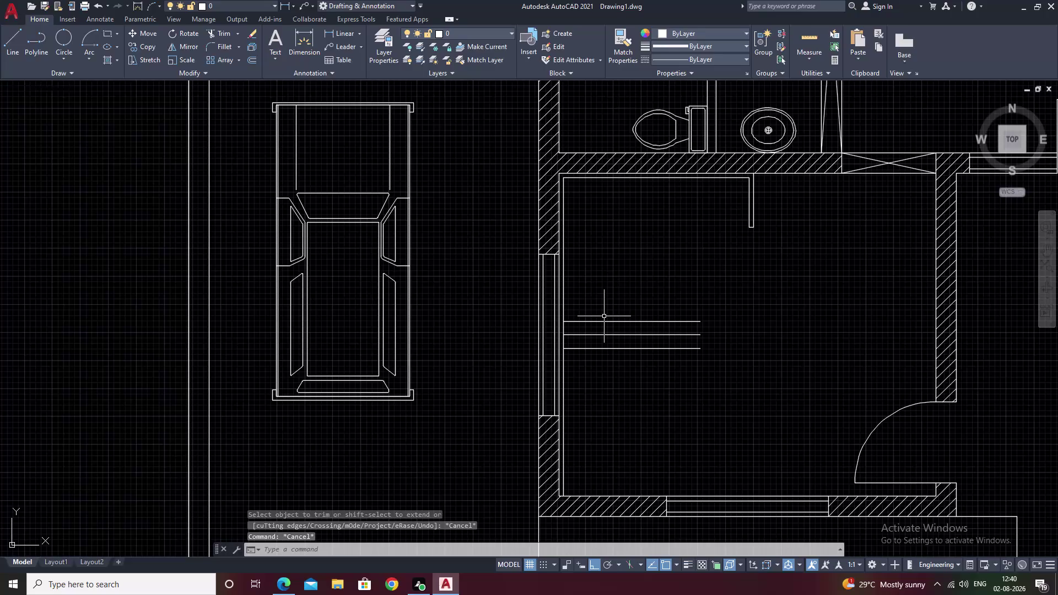
Fillet the top stub line to the wall line to form a clean corner.
key(Escape)
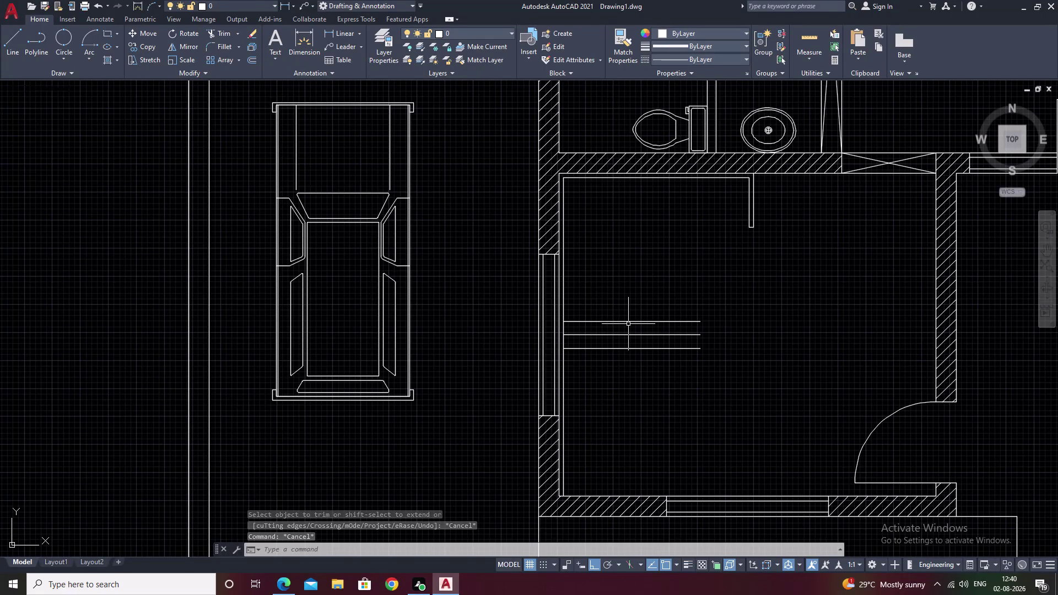
text(f)
key(space)
scroll(up, 3)
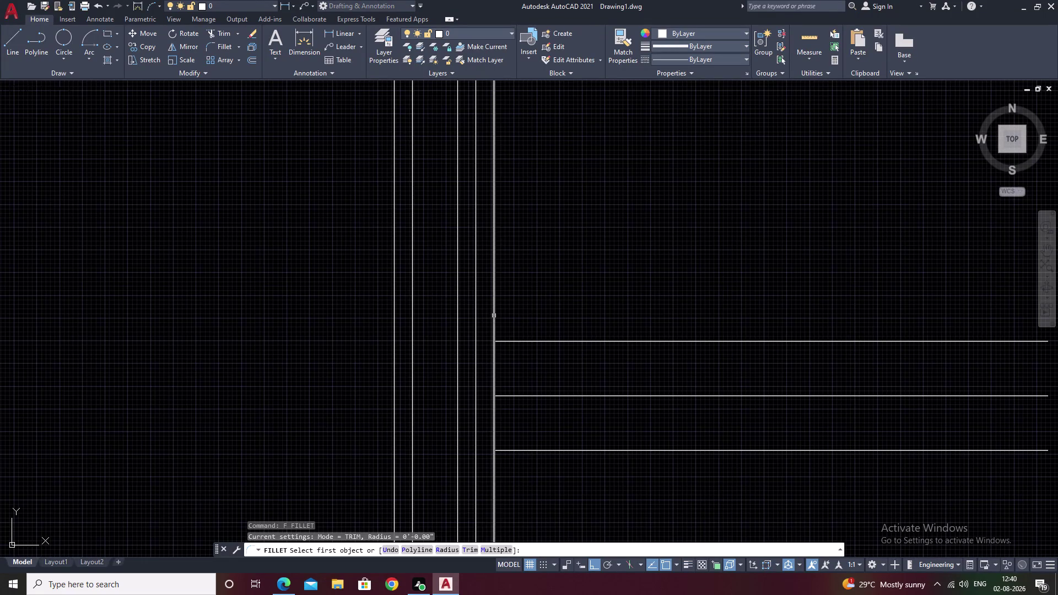
click(493, 315)
click(541, 341)
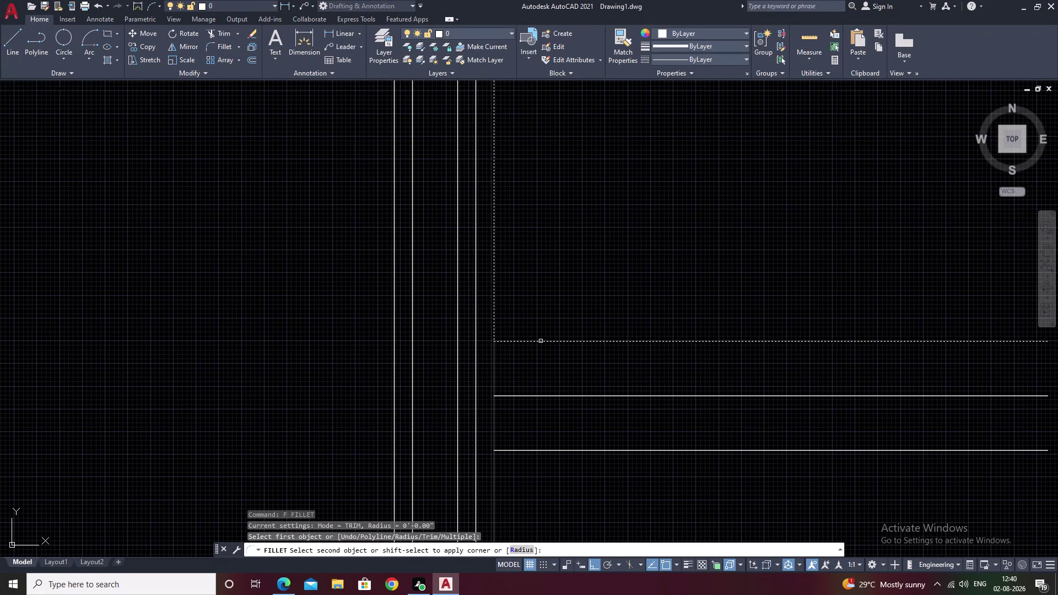
middle_drag(575, 482, 579, 343)
key(Escape)
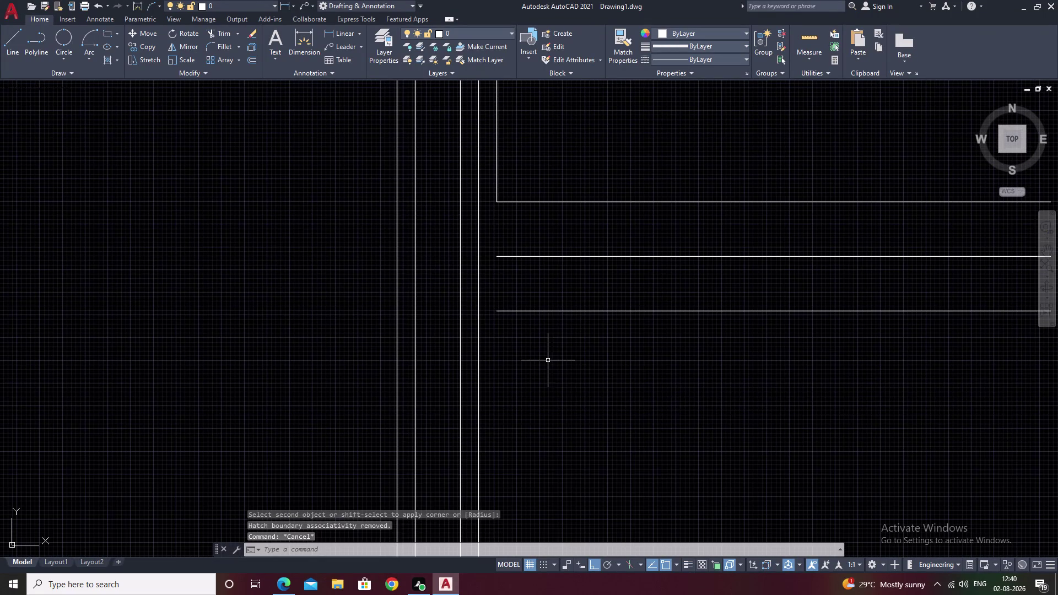
scroll(down, 3)
middle_drag(586, 401, 557, 289)
Attempt an offset with distance 2, then cancel it.
text(o)
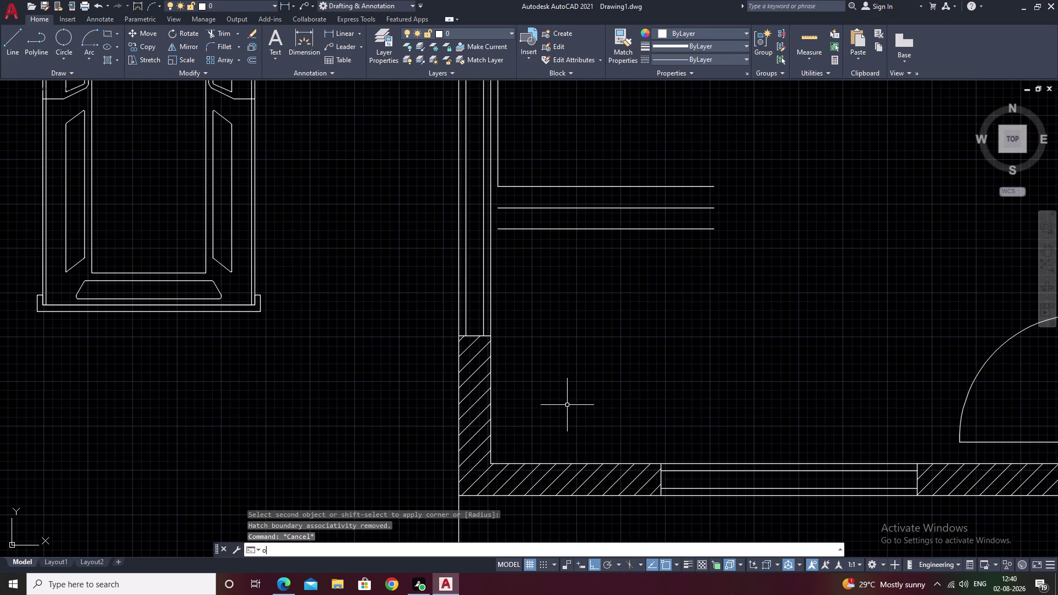
key(space)
text(2)
key(space)
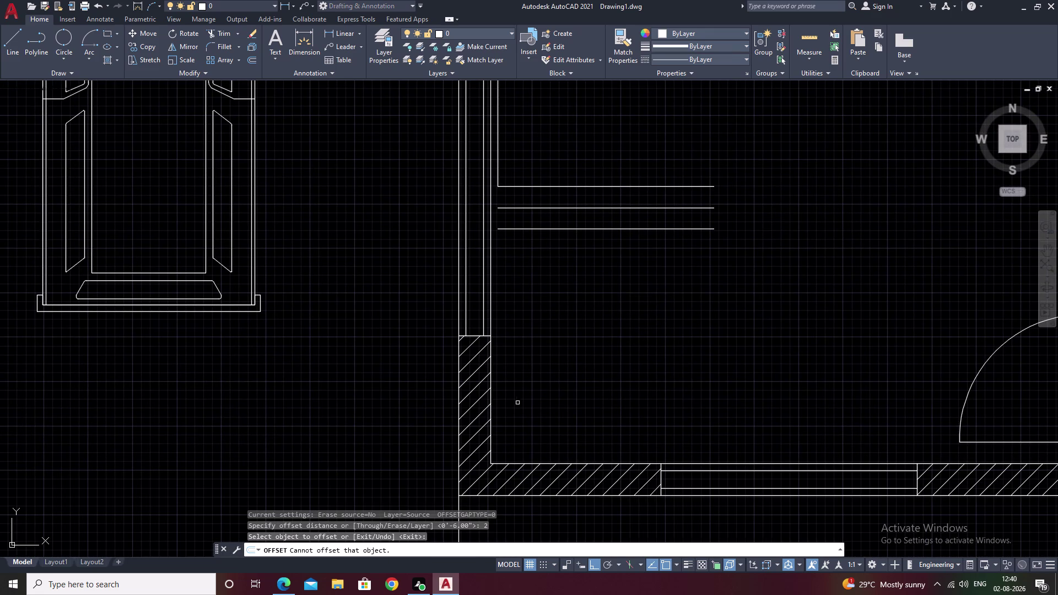
key(Escape)
Draw a line ending at the room corner.
key(l)
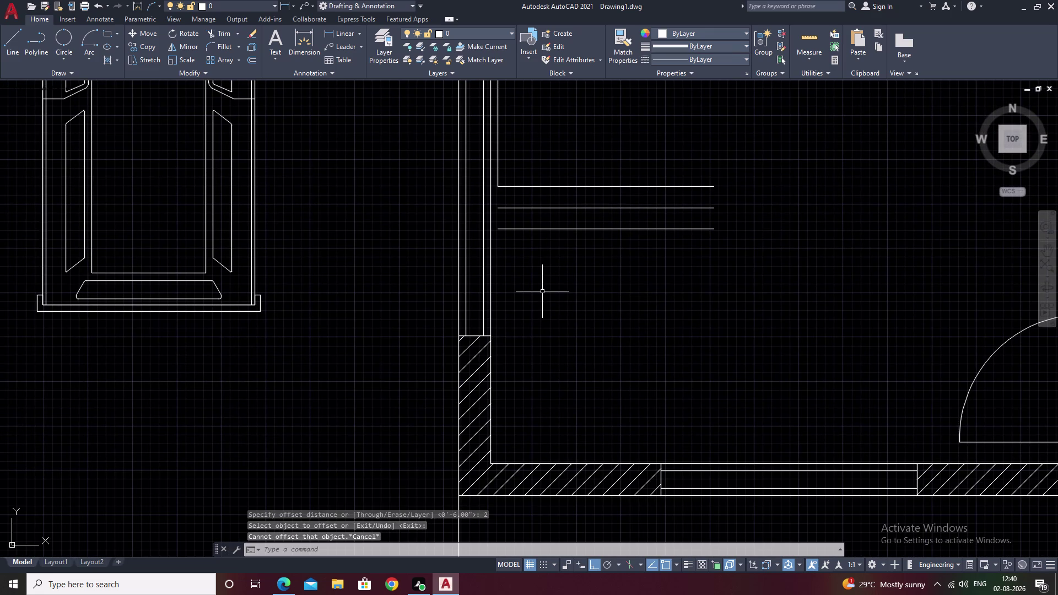
key(space)
click(500, 229)
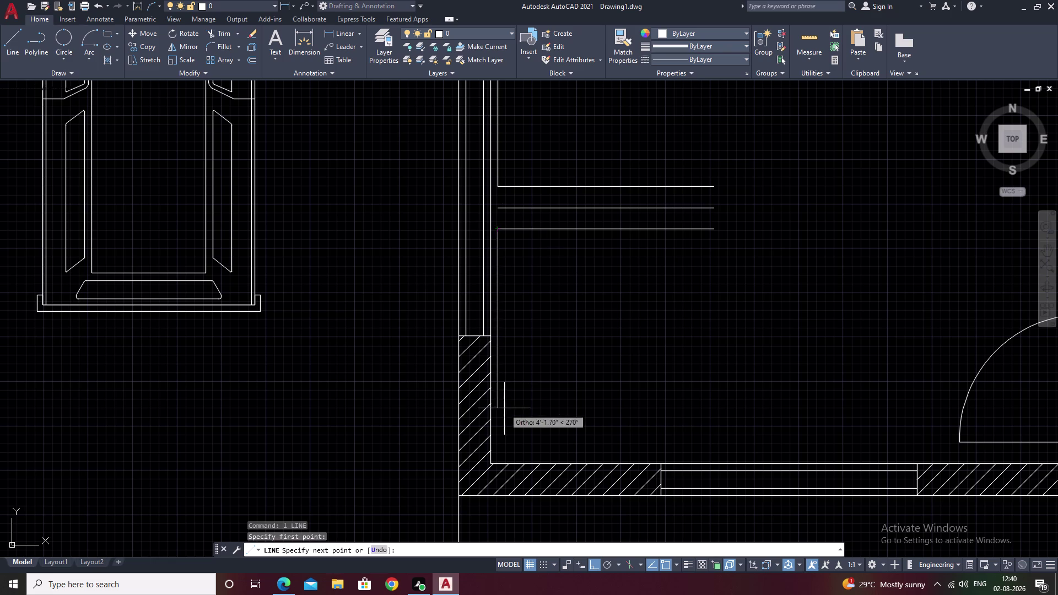
scroll(up, 3)
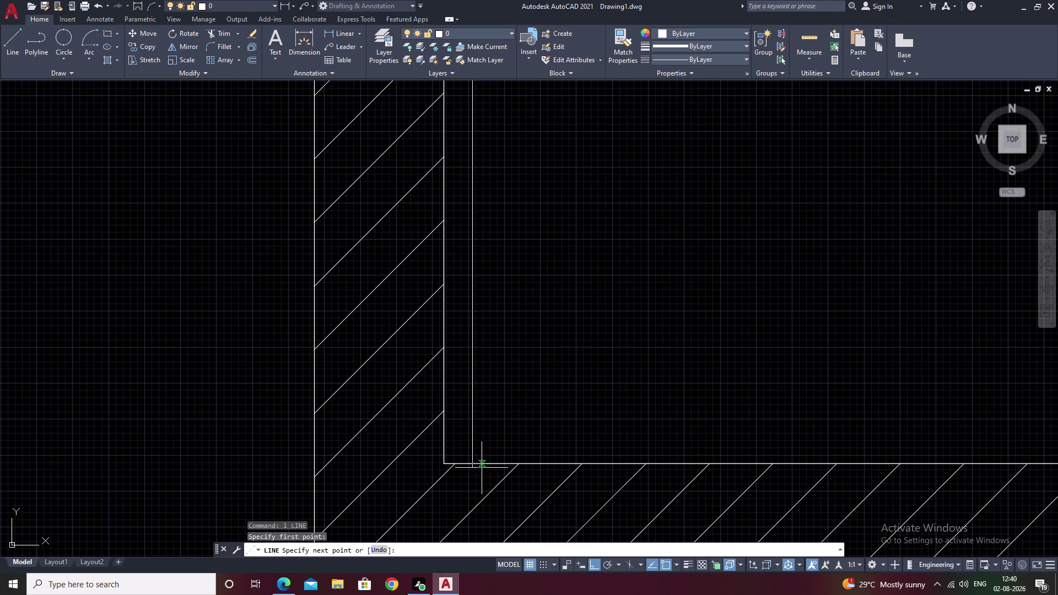
click(472, 464)
key(Escape)
scroll(down, 3)
scroll(down, 3)
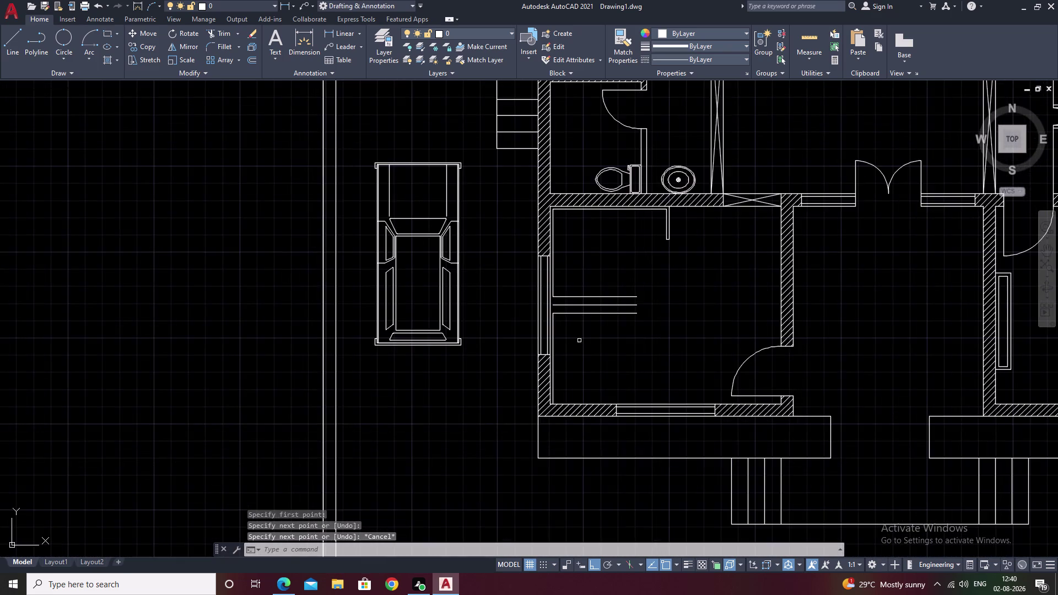
middle_drag(582, 335, 547, 403)
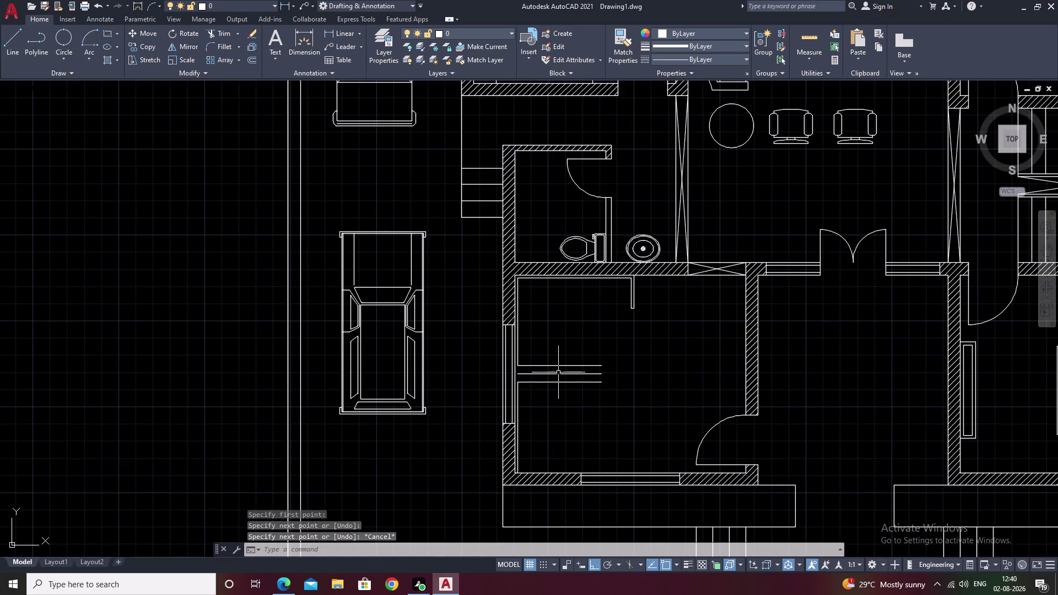
Erase the middle of the three stub lines.
click(559, 373)
scroll(up, 3)
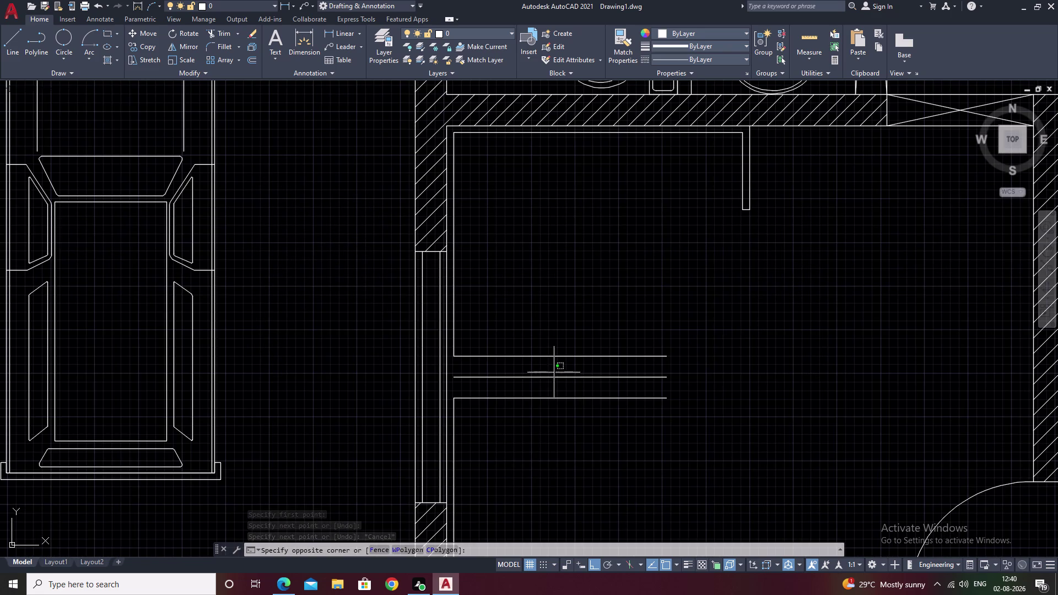
click(553, 378)
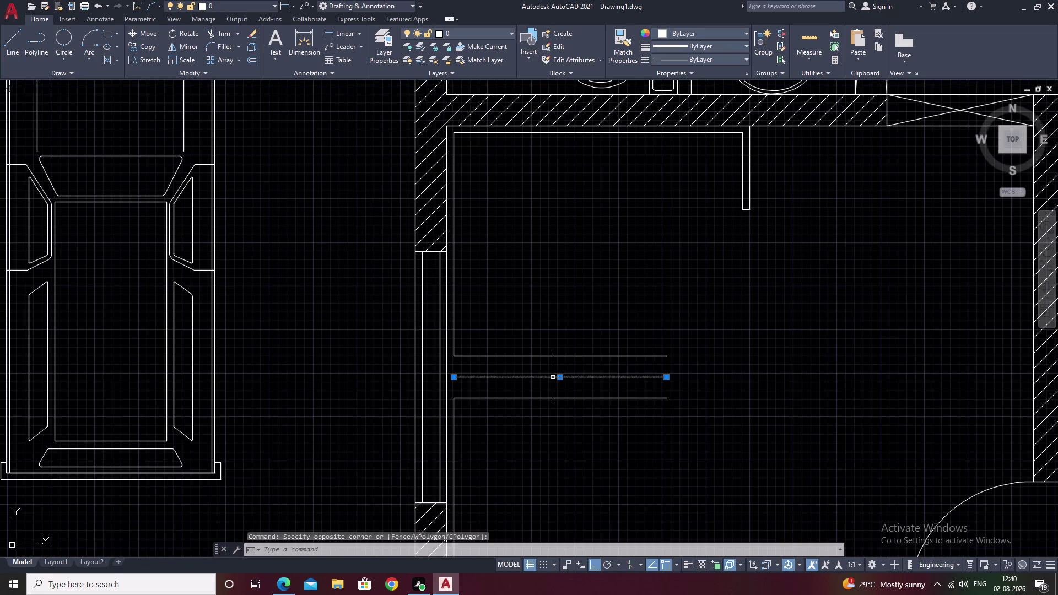
text(e)
key(space)
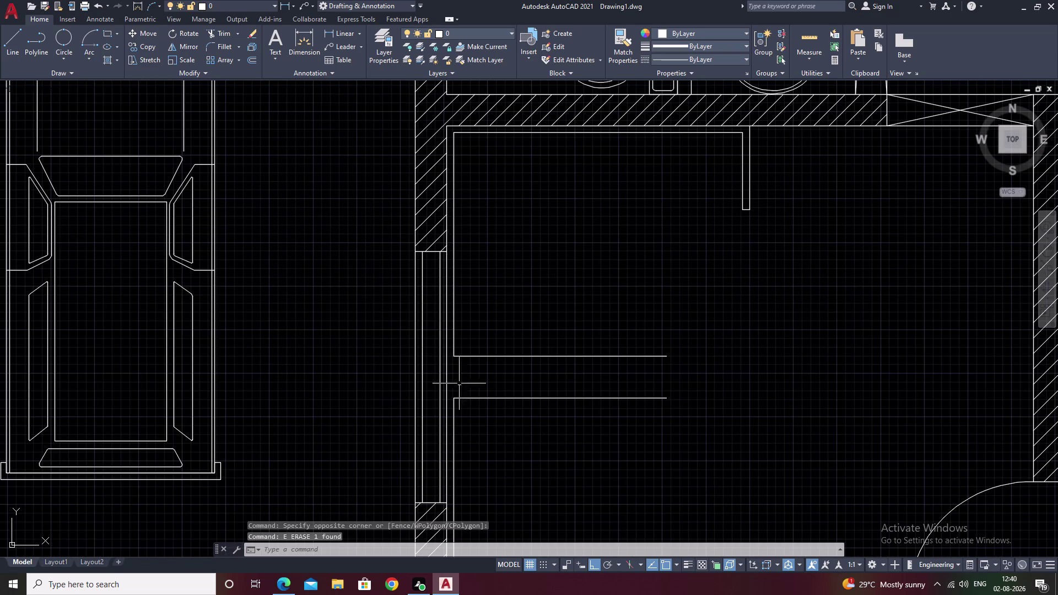
Draw a line across the wall between the two stub lines.
text(l)
key(space)
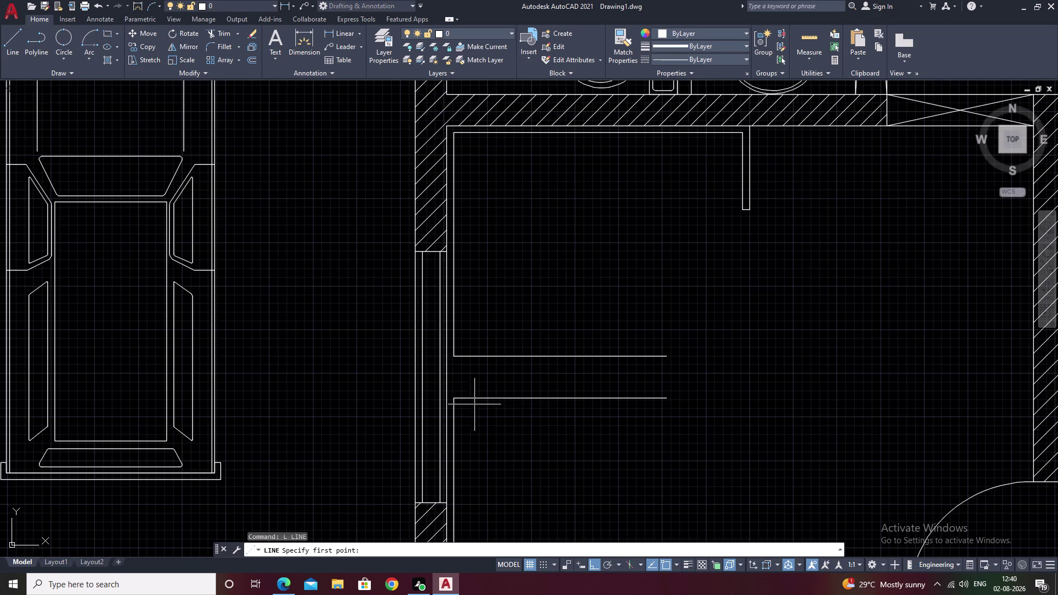
click(455, 398)
click(455, 359)
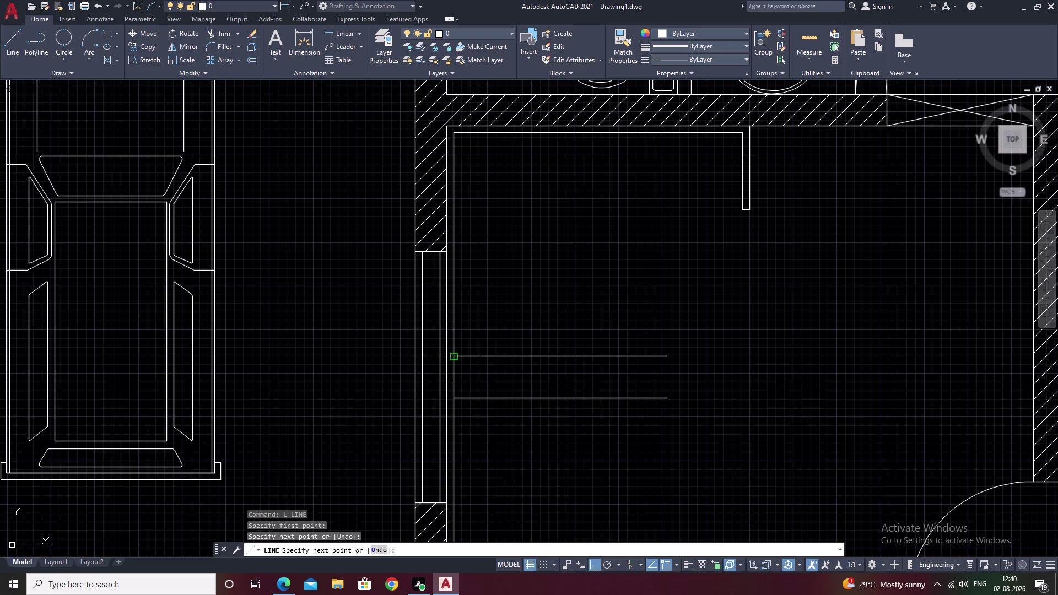
key(Escape)
Offset the new wall line 2' into the room.
text(o)
key(space)
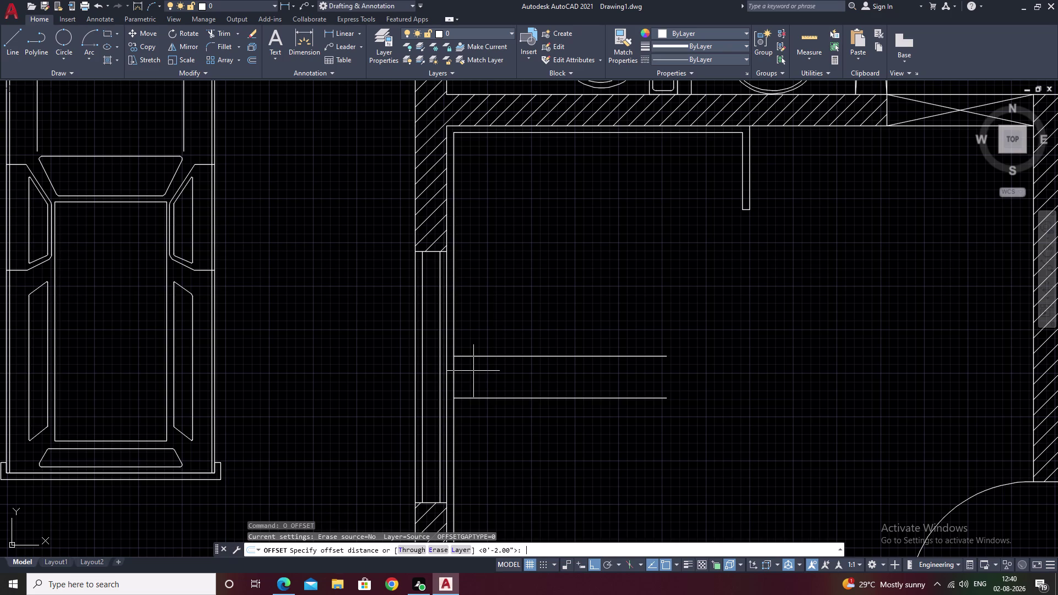
key(2)
text(')
key(space)
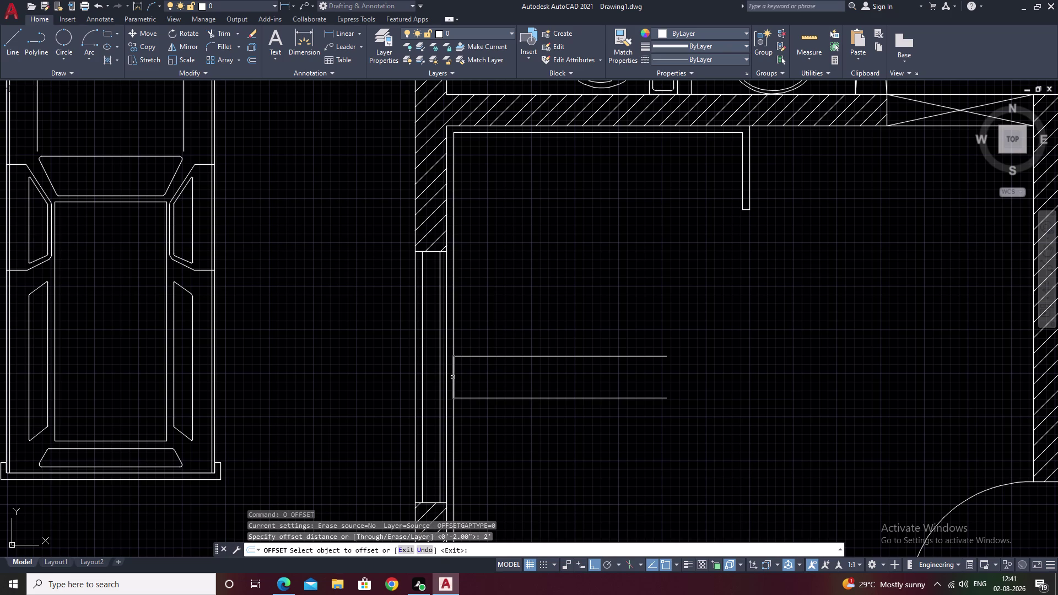
click(453, 378)
click(534, 375)
key(Escape)
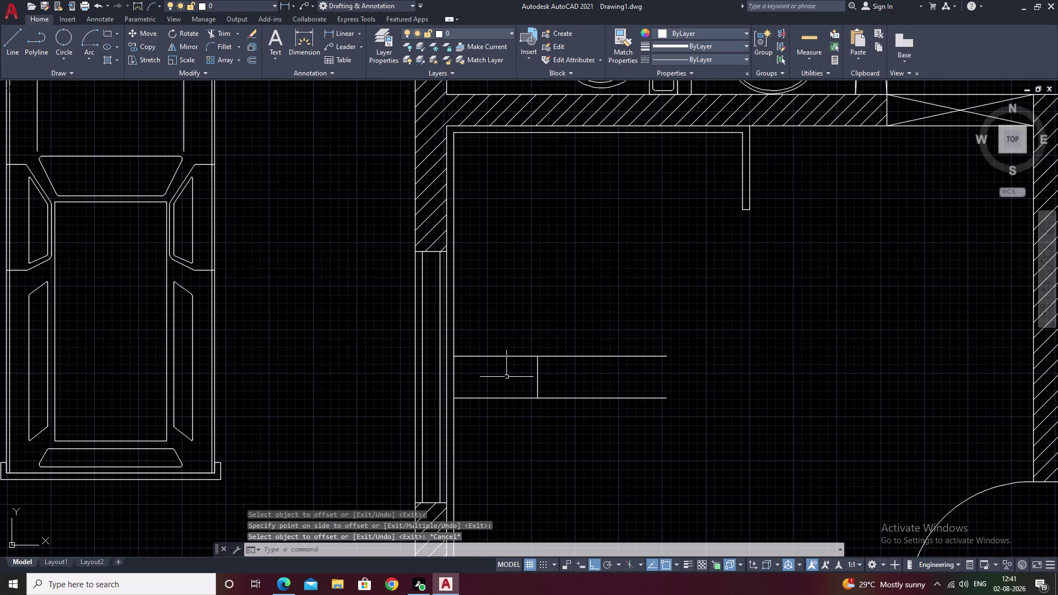
Trim the overhanging stub lines and the wall segment inside the stub.
text(tr)
key(space)
drag(572, 338, 537, 465)
key(Escape)
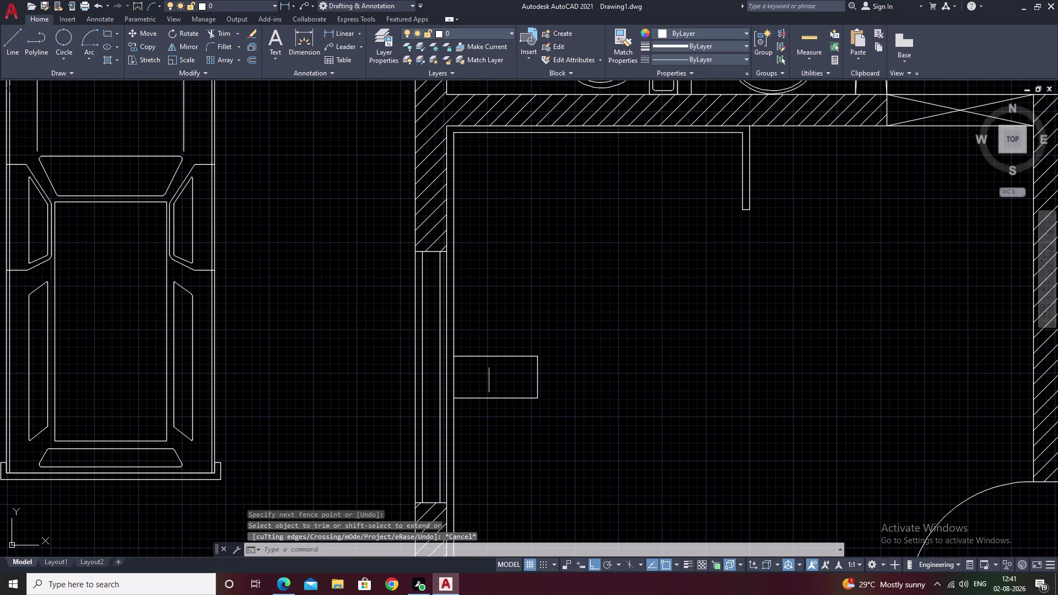
text(tr)
key(space)
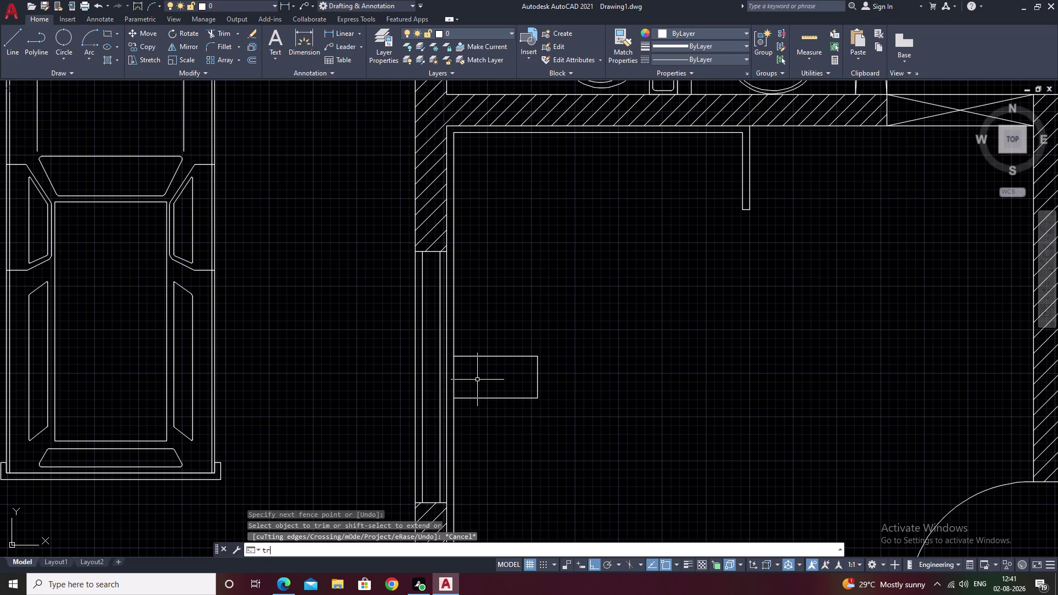
click(455, 376)
key(Escape)
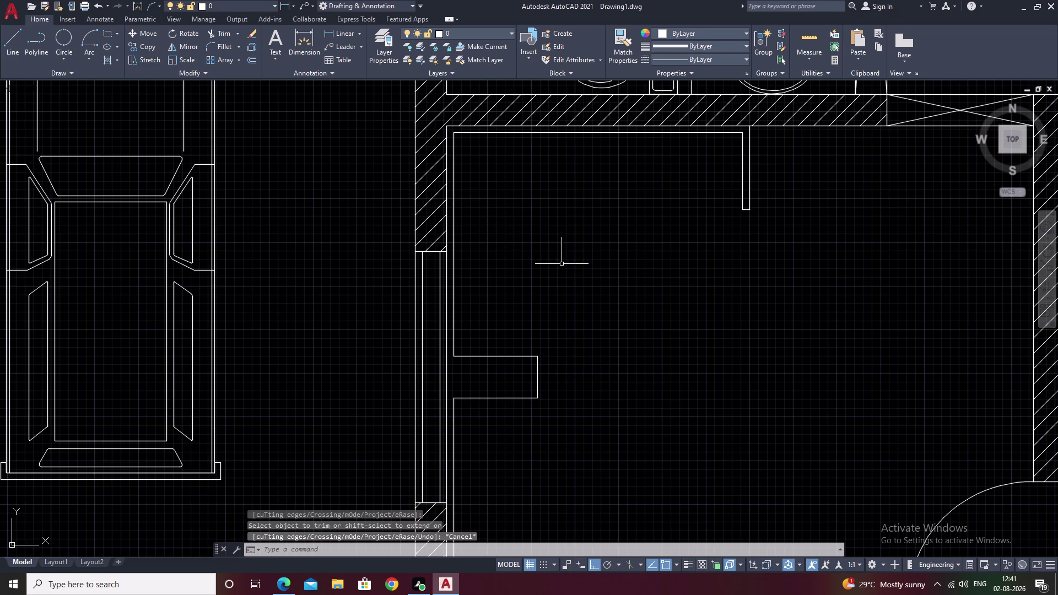
scroll(down, 3)
Offset the room's lower inner wall line by 2 toward the room.
middle_drag(605, 364, 581, 317)
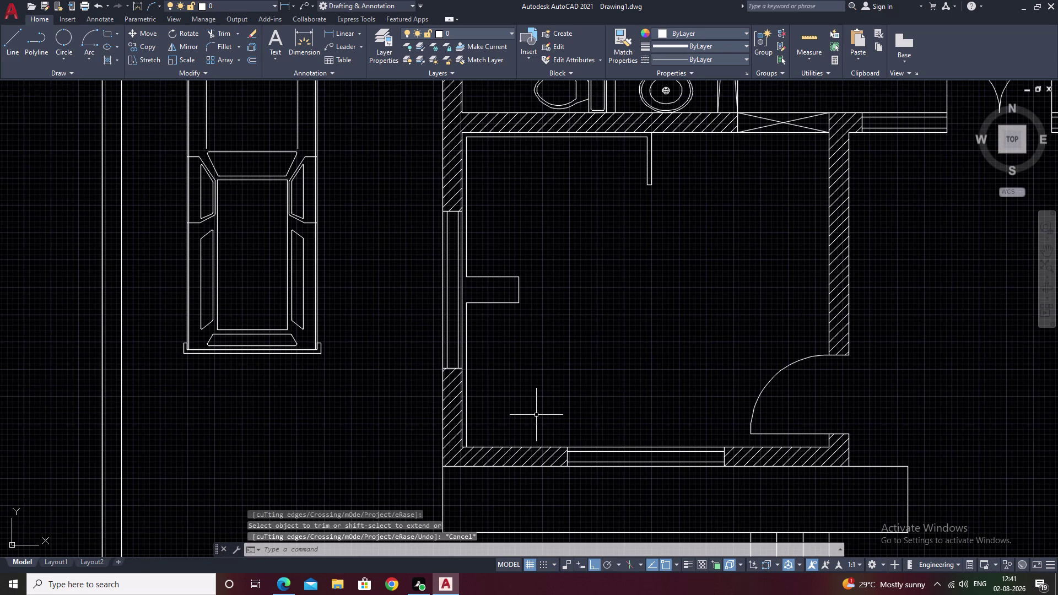
text(o)
key(space)
text(2)
key(space)
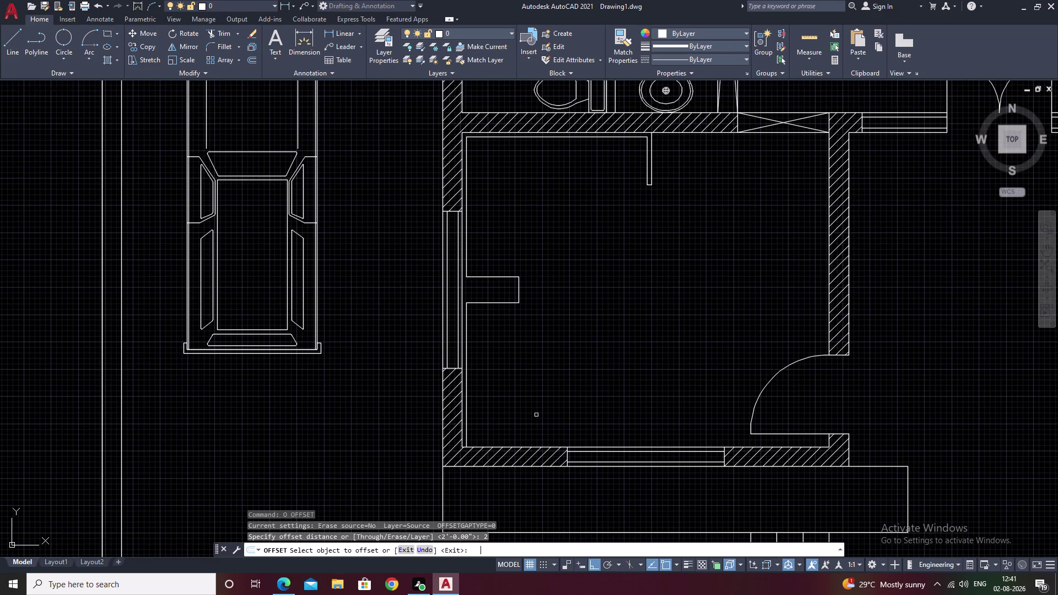
scroll(up, 3)
click(515, 448)
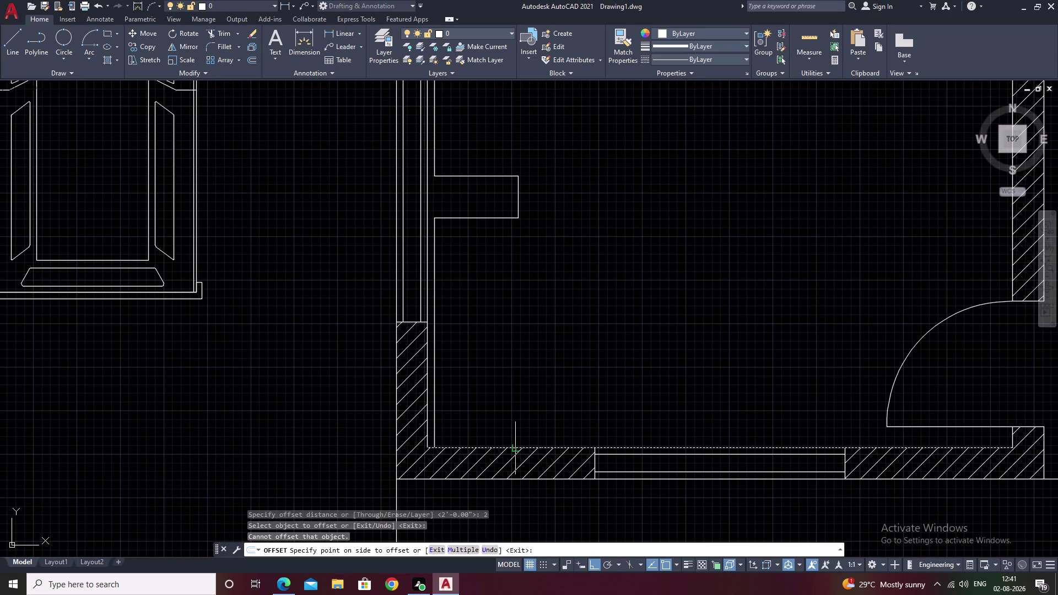
click(510, 425)
key(Escape)
Attempt a trim along the lower wall, then cancel it.
text(tr)
key(space)
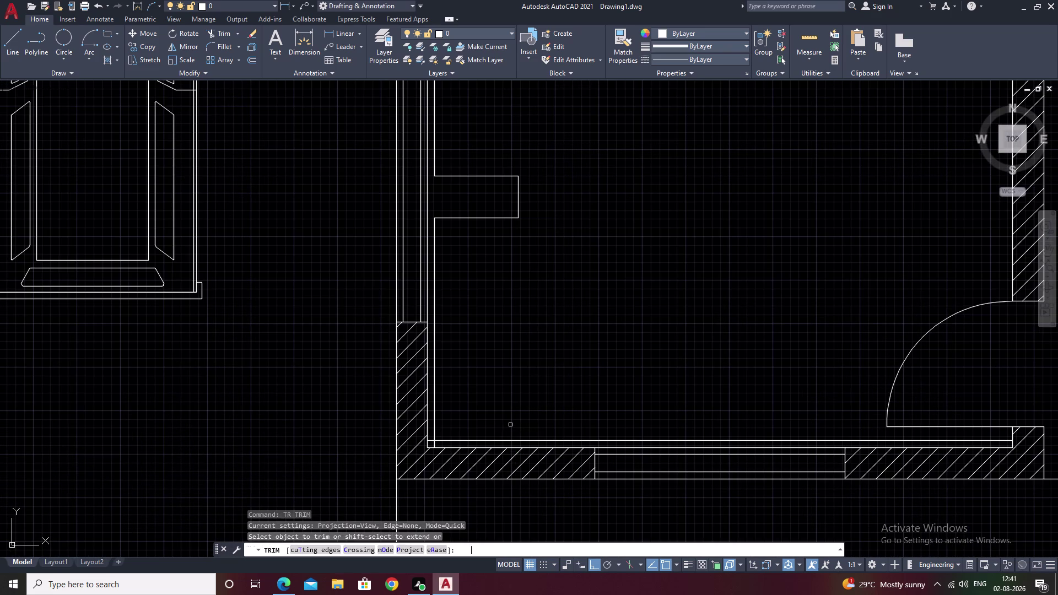
scroll(up, 3)
drag(229, 396, 307, 442)
scroll(down, 3)
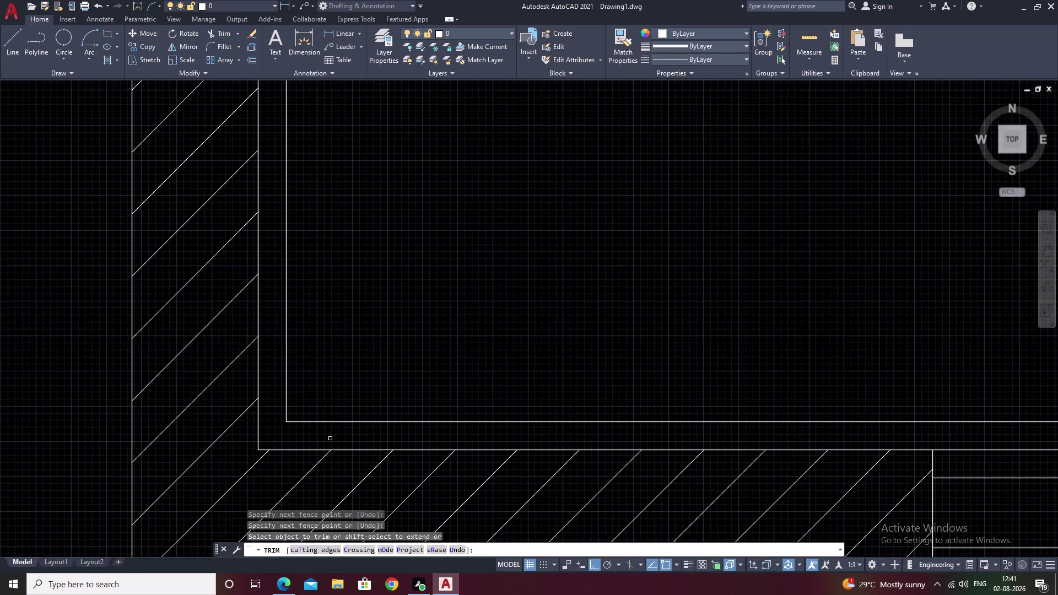
scroll(down, 3)
middle_drag(843, 428, 682, 406)
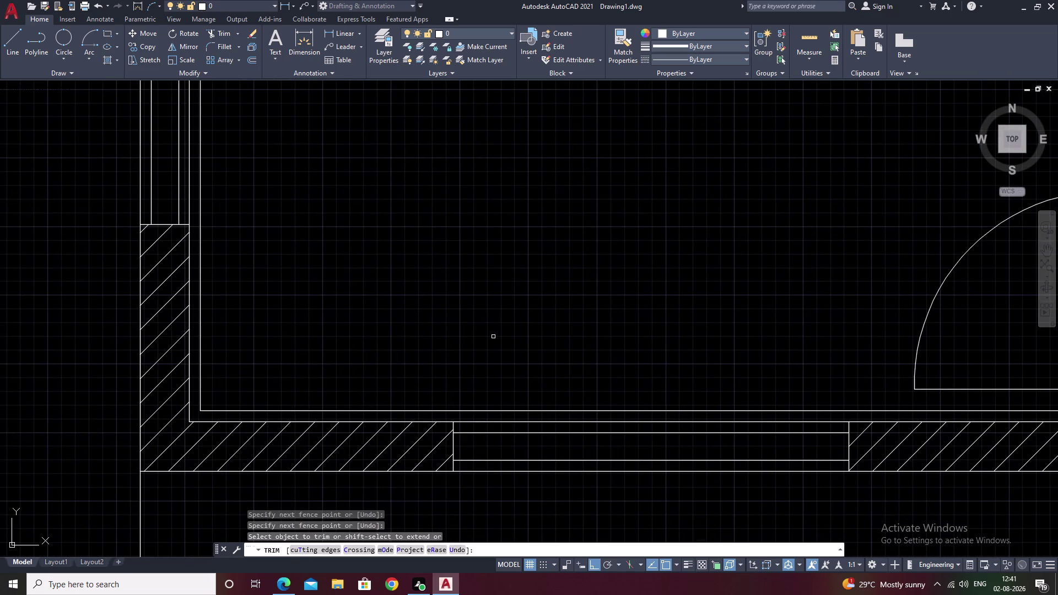
key(Escape)
key(l)
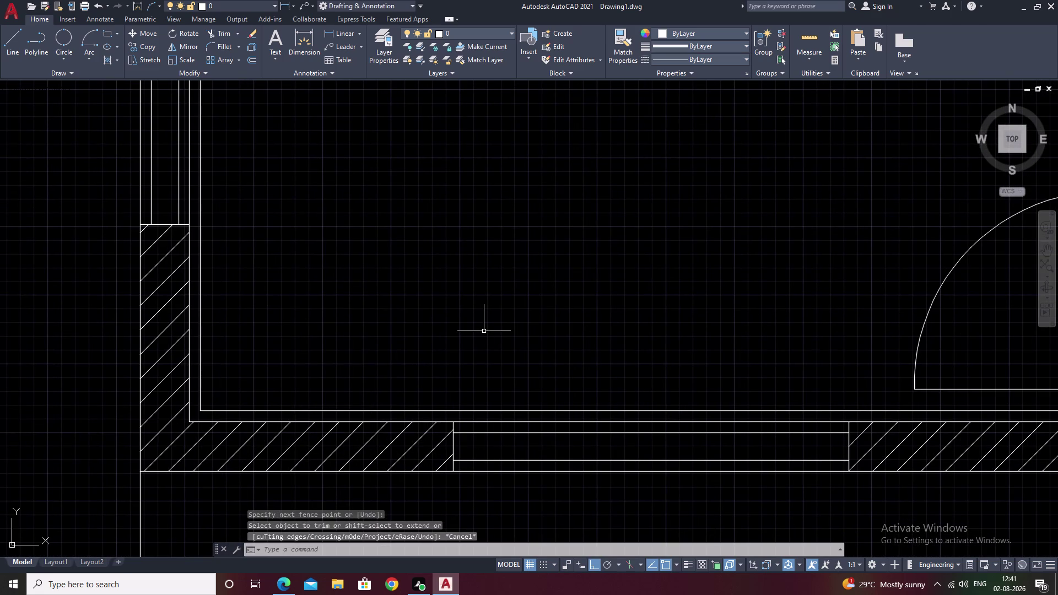
key(Escape)
scroll(down, 3)
middle_drag(489, 315, 464, 385)
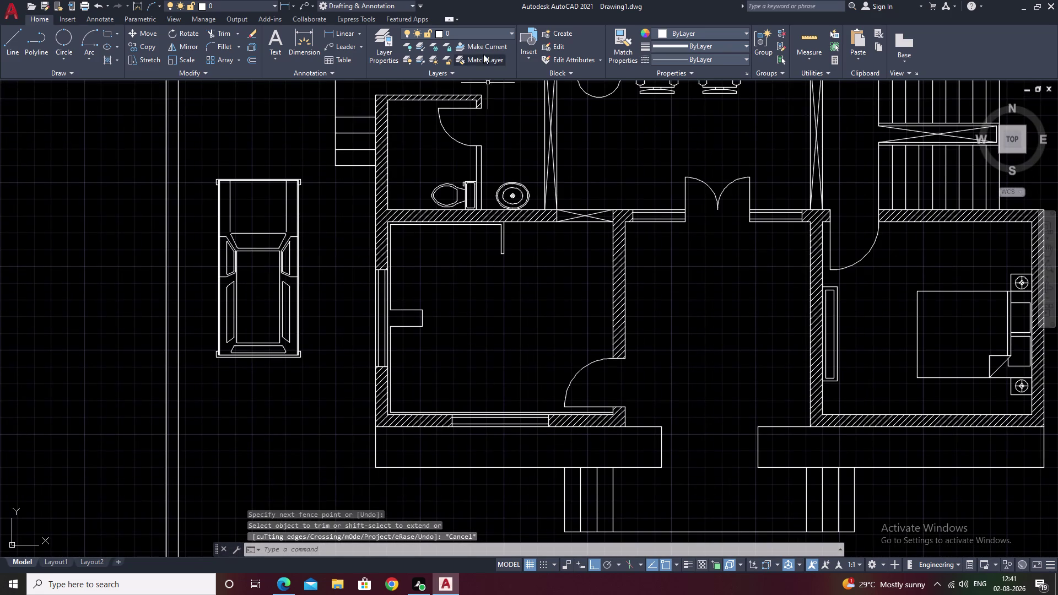
Begin a linear dimension, then cancel it unfinished.
click(329, 31)
scroll(up, 3)
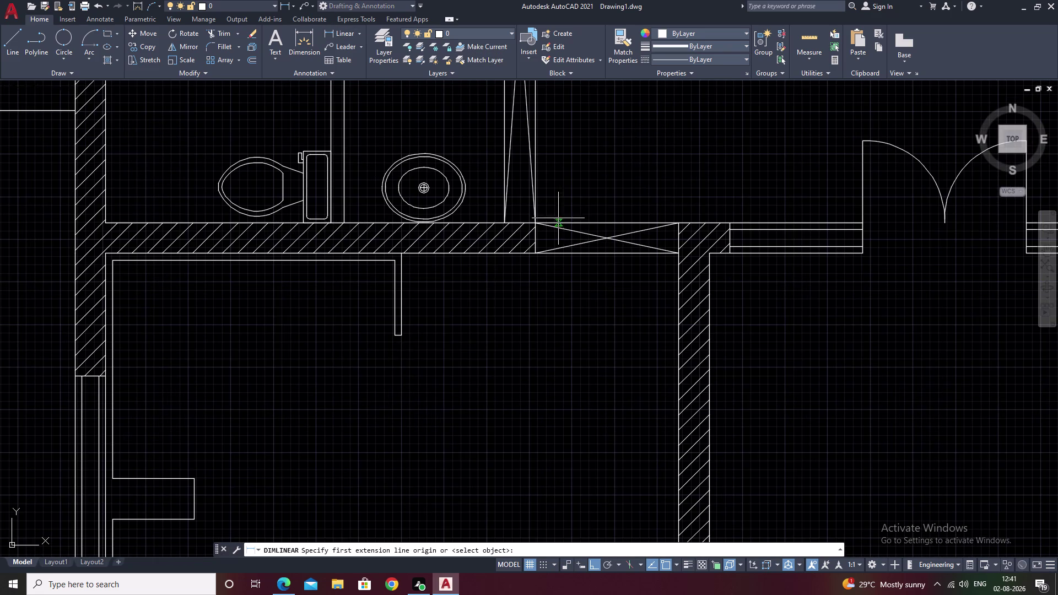
click(402, 338)
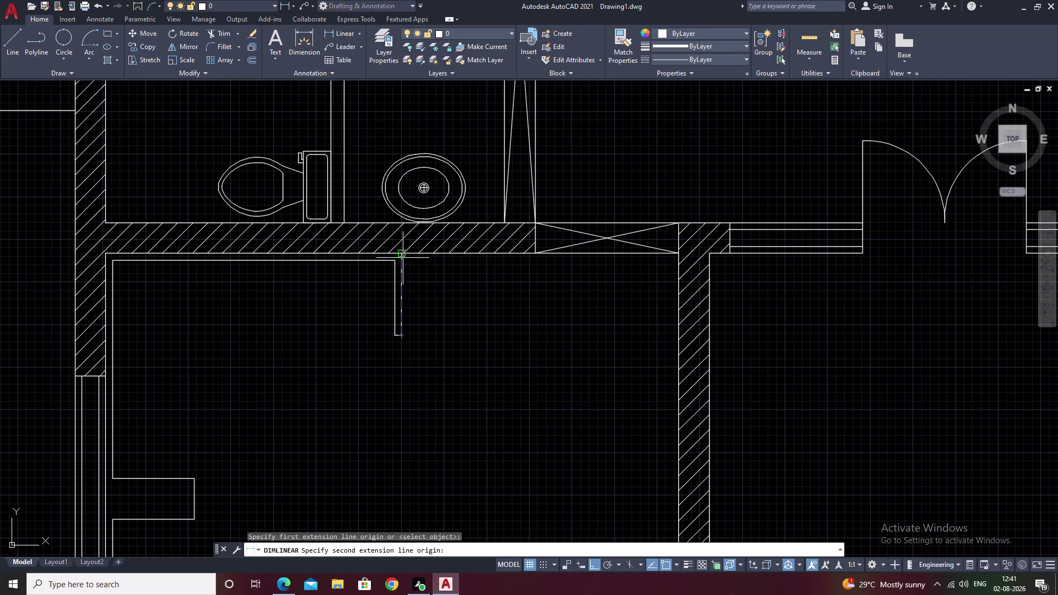
click(403, 258)
key(Escape)
scroll(down, 3)
middle_drag(458, 351, 467, 243)
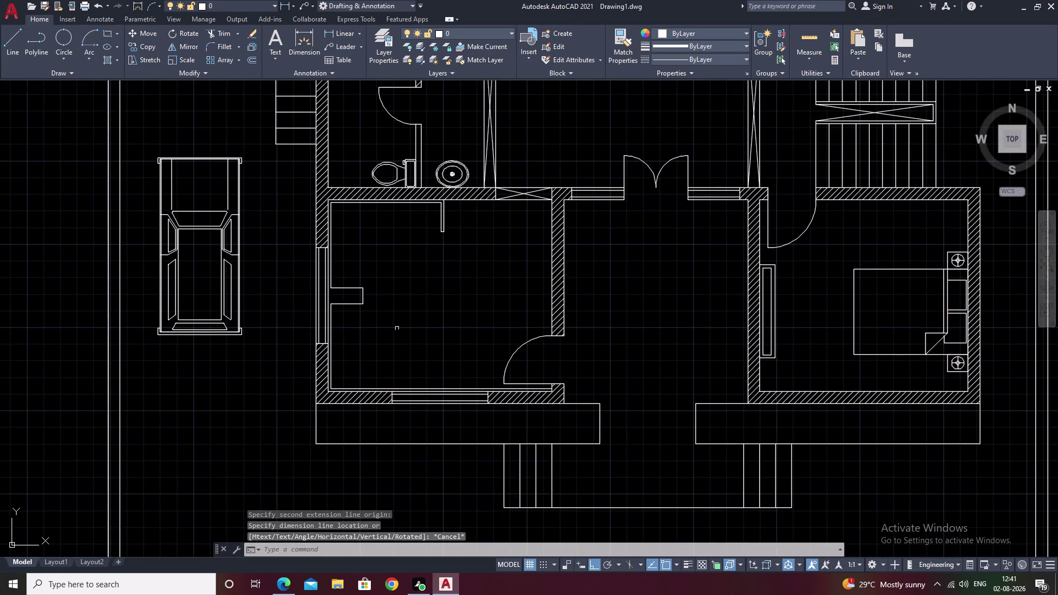
scroll(up, 3)
Try extending the window jamb line, then cancel.
text(e)
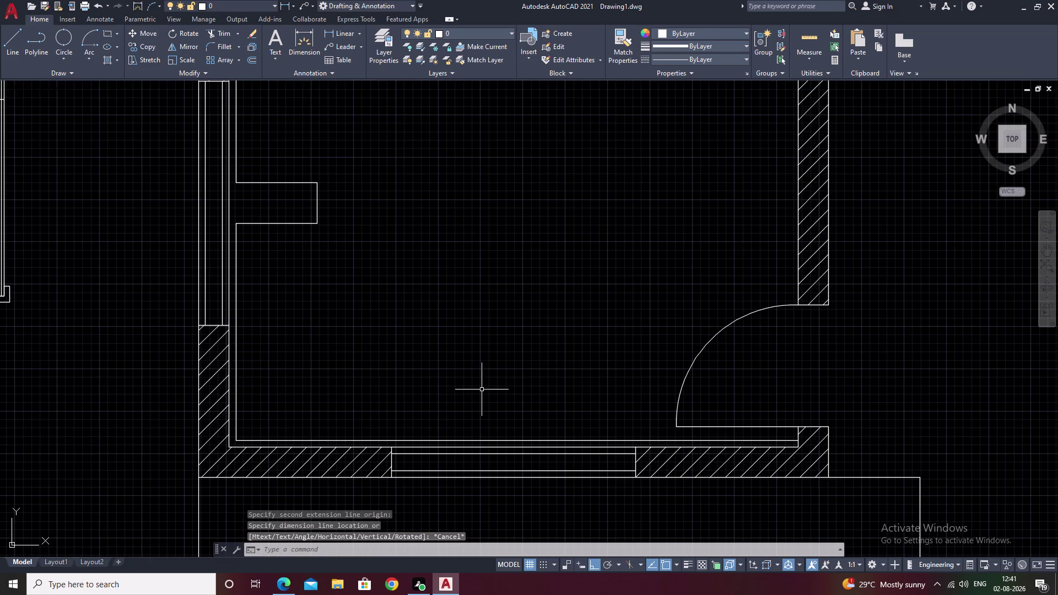
text(x)
key(space)
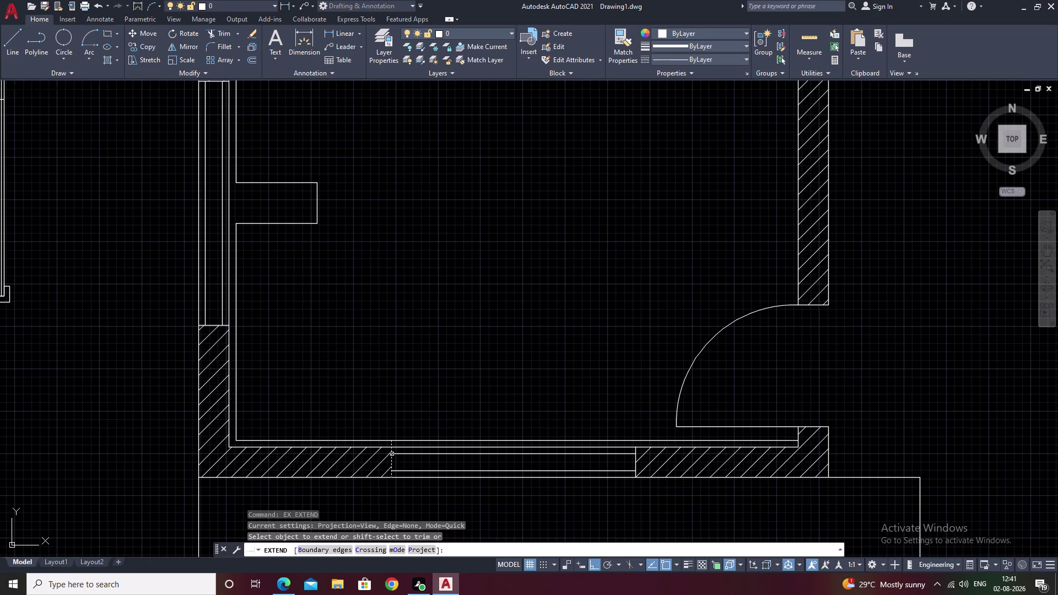
click(392, 455)
key(Escape)
Try trimming across the short wall-end line, then cancel trim and line.
text(t)
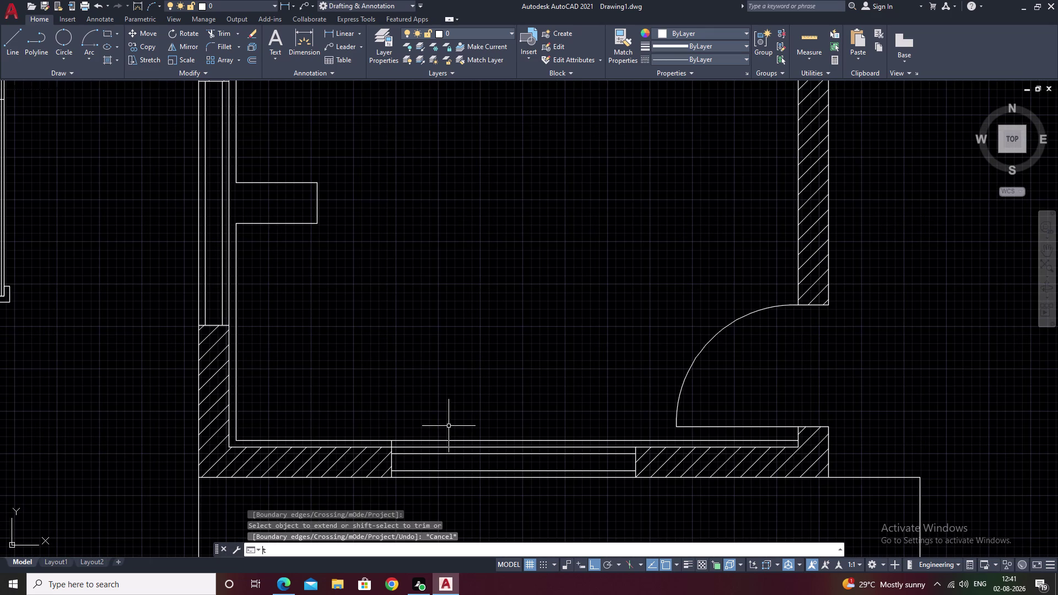
text(r)
key(space)
scroll(up, 3)
drag(443, 439, 437, 452)
click(430, 466)
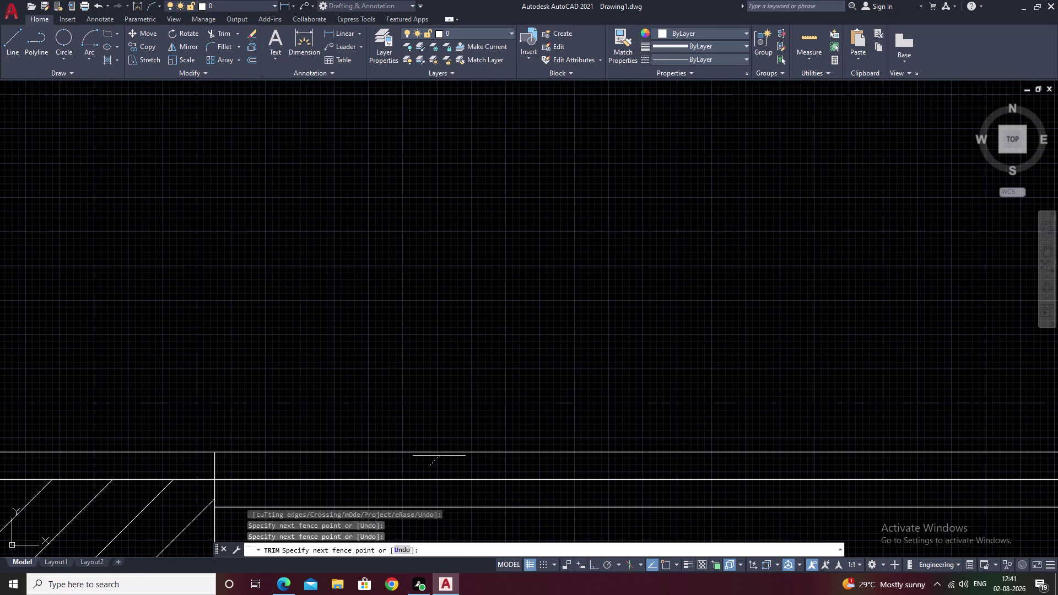
click(452, 432)
scroll(down, 3)
middle_drag(448, 429, 534, 357)
key(Escape)
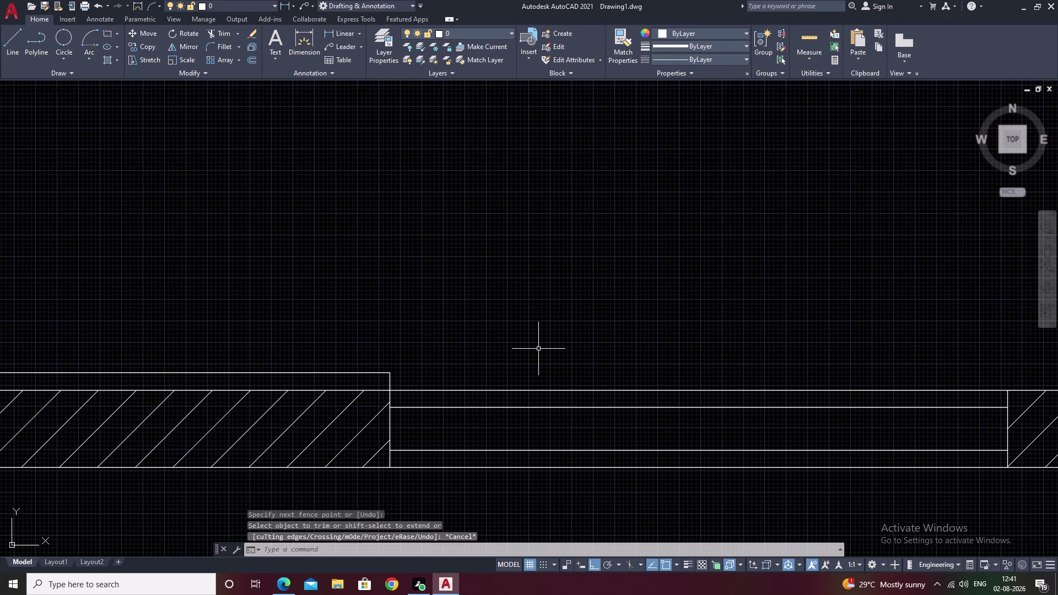
text(l)
key(space)
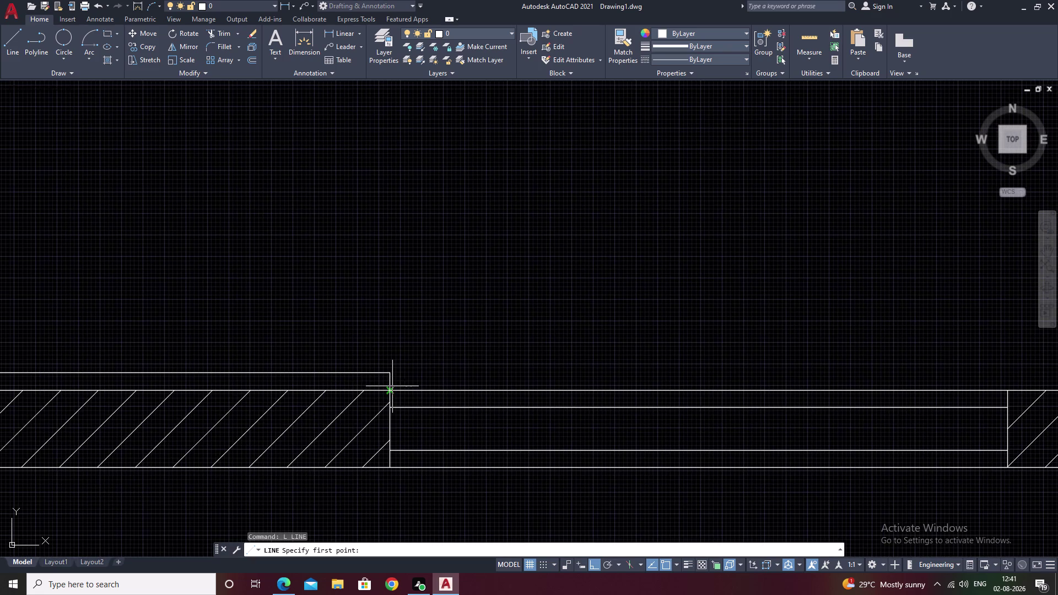
key(Escape)
Offset the window jamb line 2" toward the wall side.
text(o)
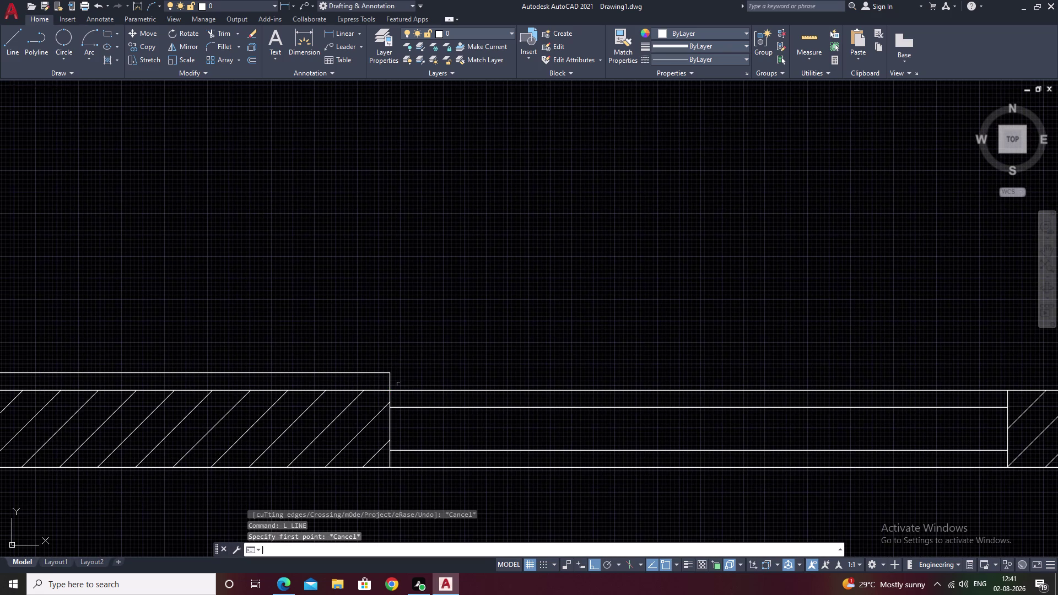
key(space)
text(2)
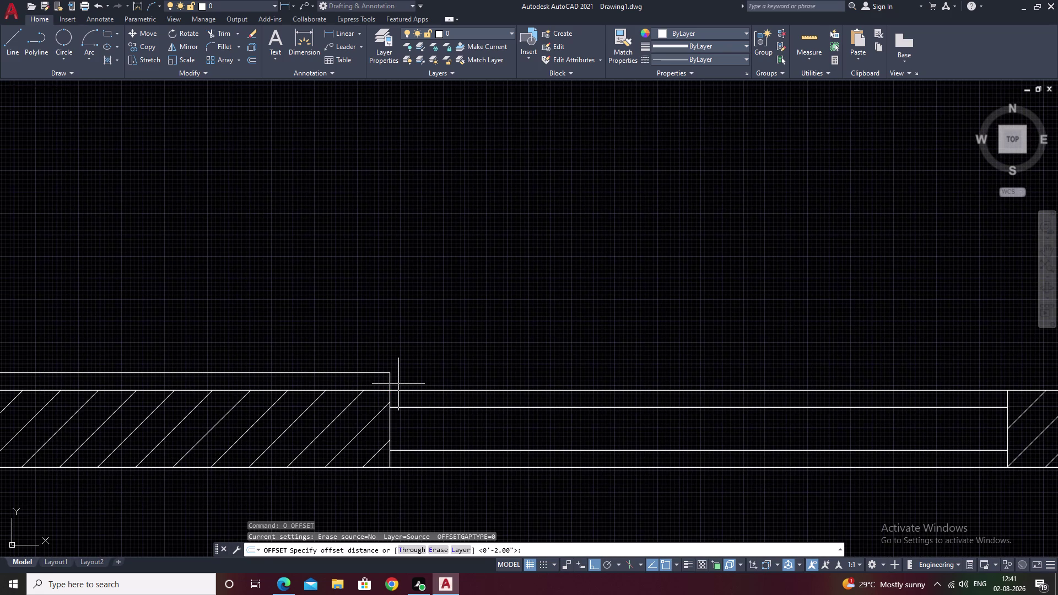
key(space)
click(389, 385)
click(373, 384)
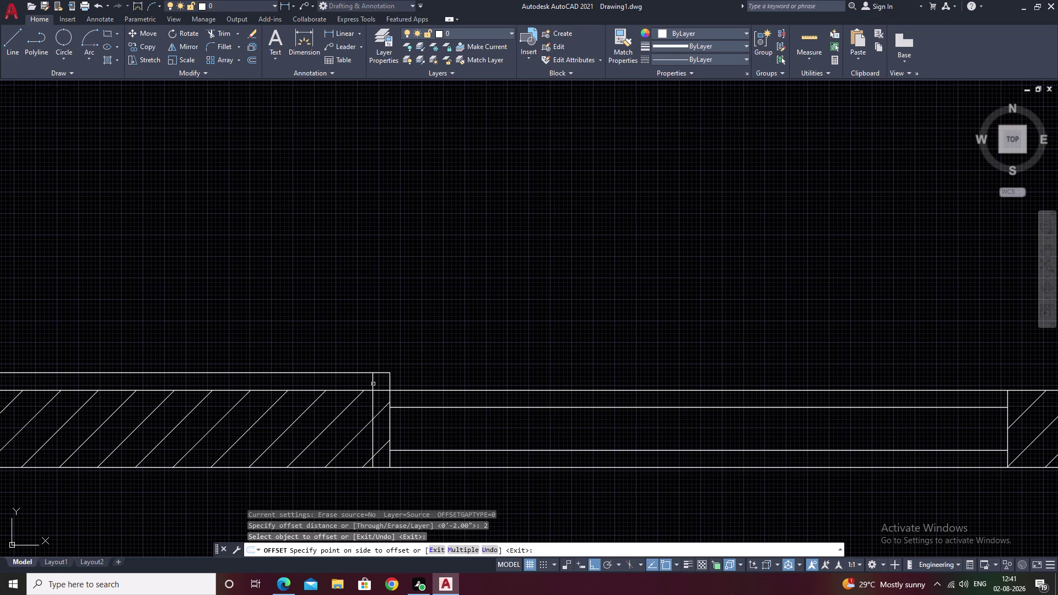
key(Escape)
Trim the offset jamb line's lower excess.
text(tr)
key(space)
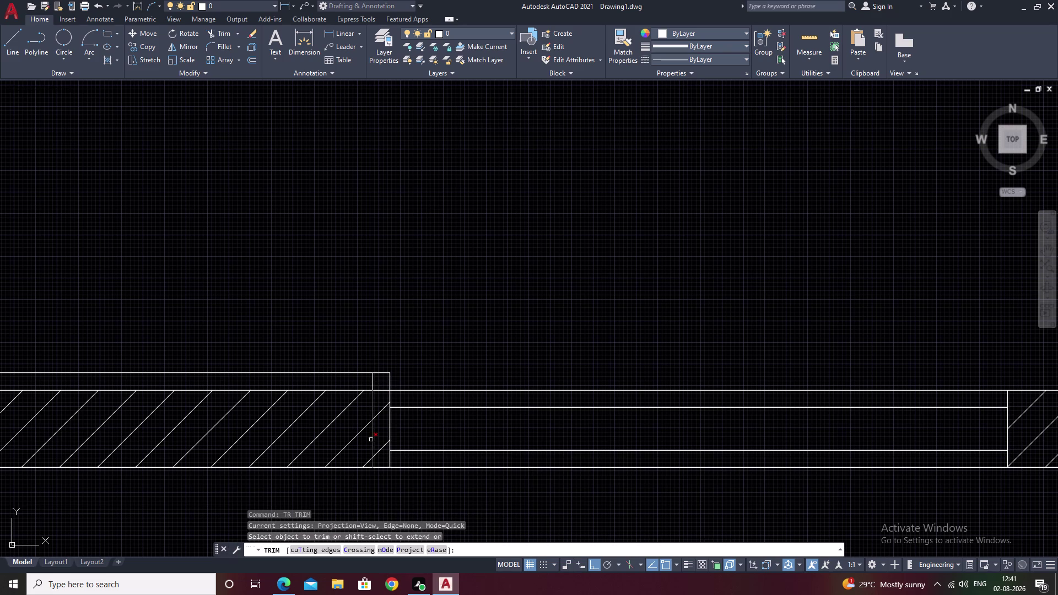
click(372, 407)
key(Escape)
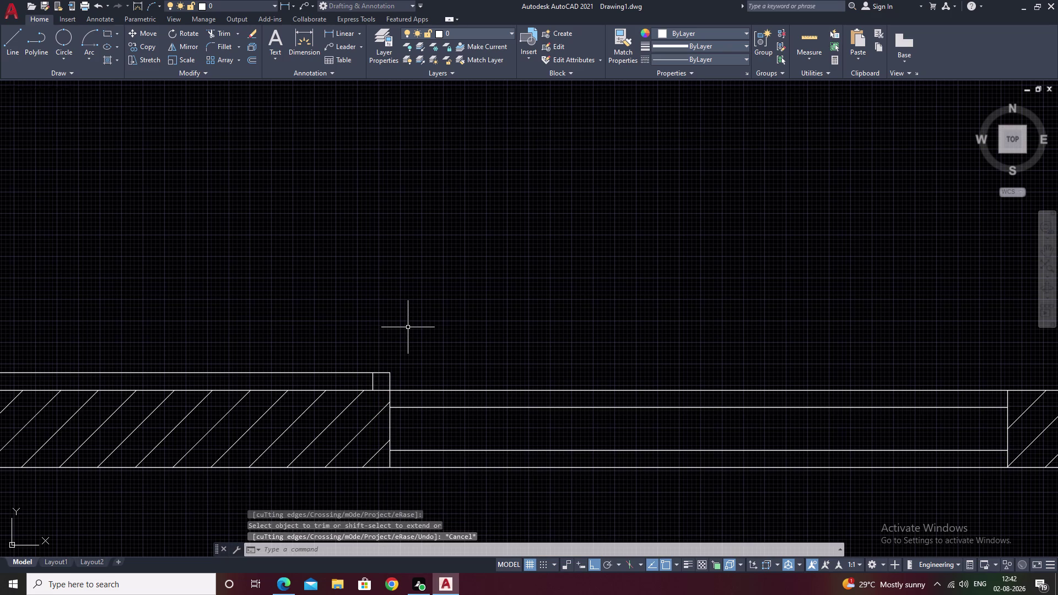
Start a line at the window's left corner.
text(l)
key(space)
scroll(down, 3)
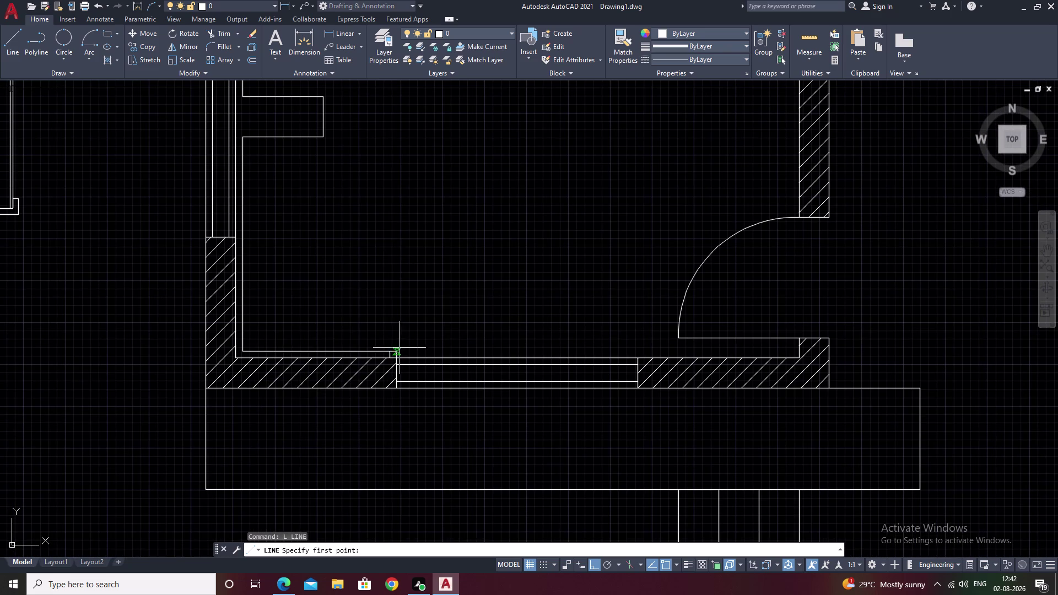
click(397, 350)
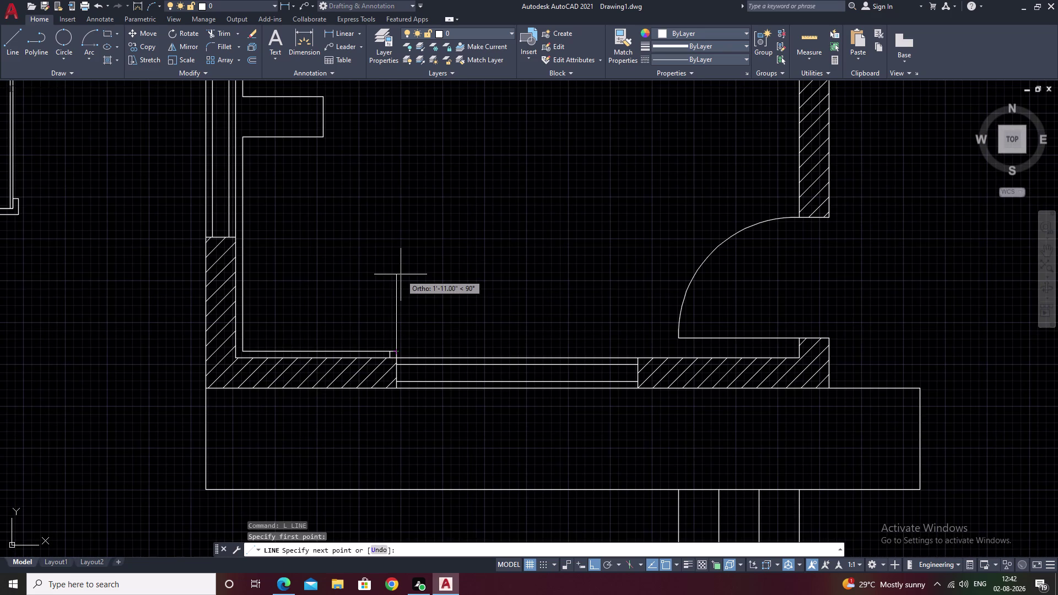
Draw a closed strip 2' up and 2" left, then undo it.
text(2')
key(space)
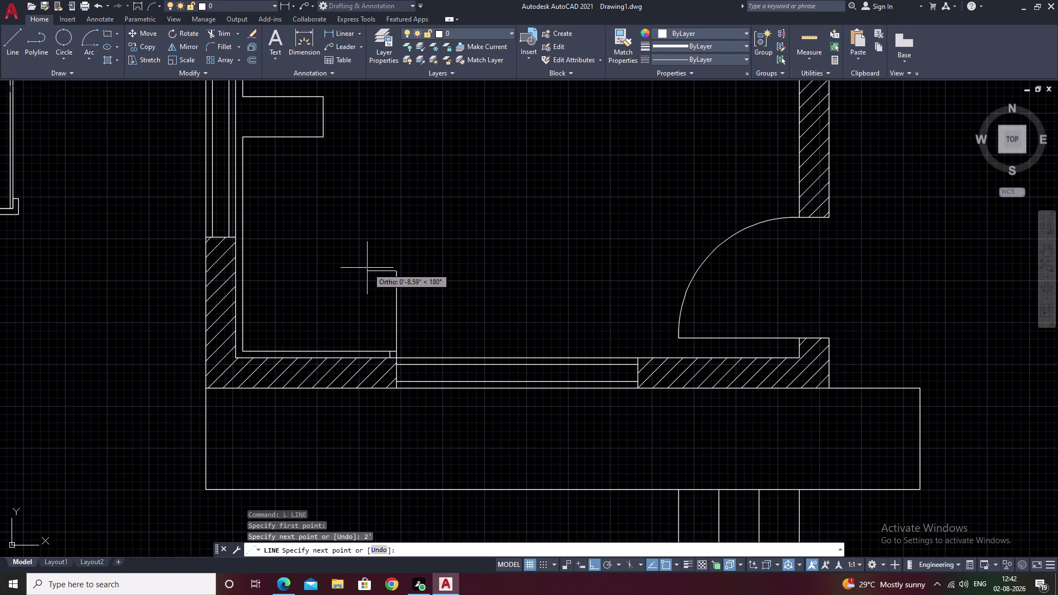
key(2)
key(space)
key(2)
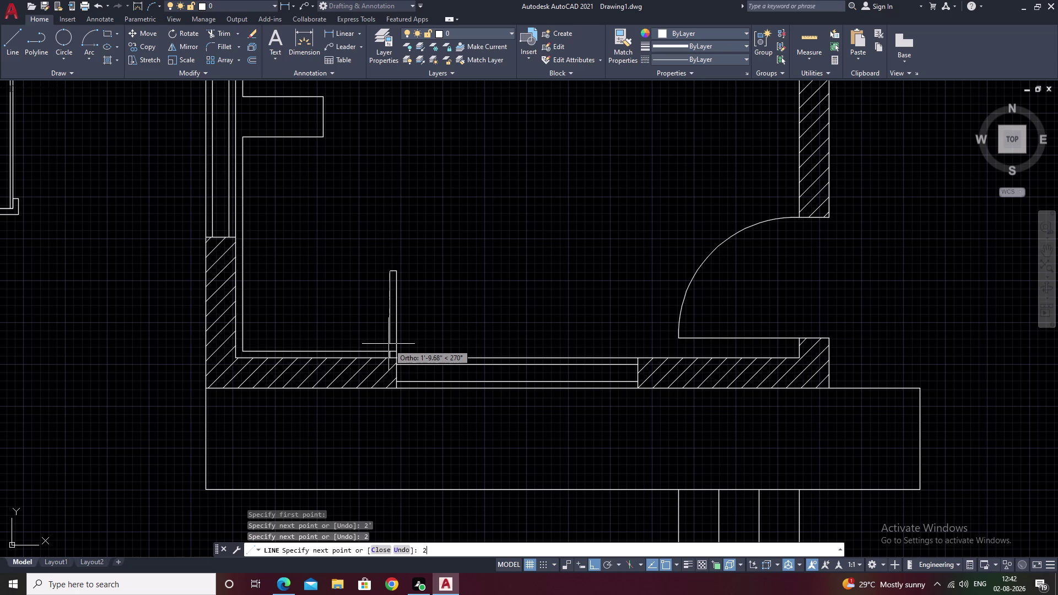
key(BackSpace)
text(c)
key(space)
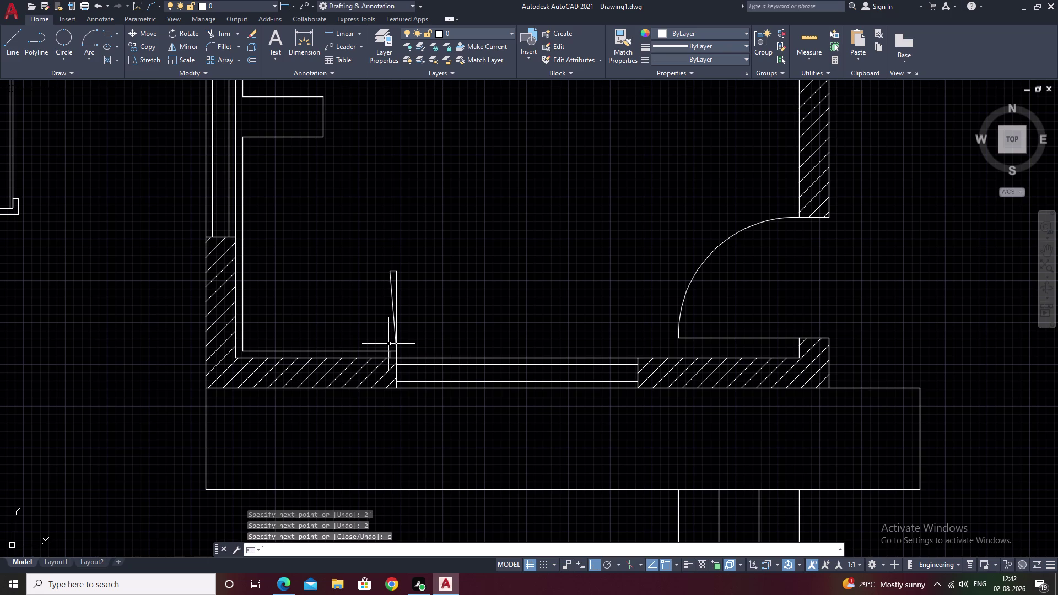
key(ctrl+z)
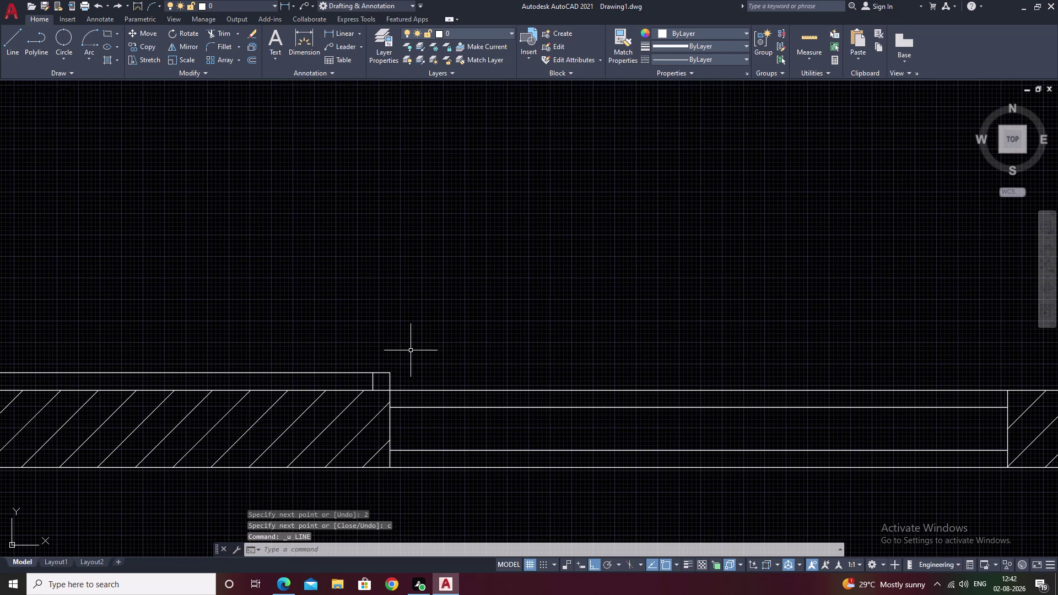
Redraw lines from the window corner: 2' up, 2" left, 2' down.
text(l)
key(space)
click(387, 373)
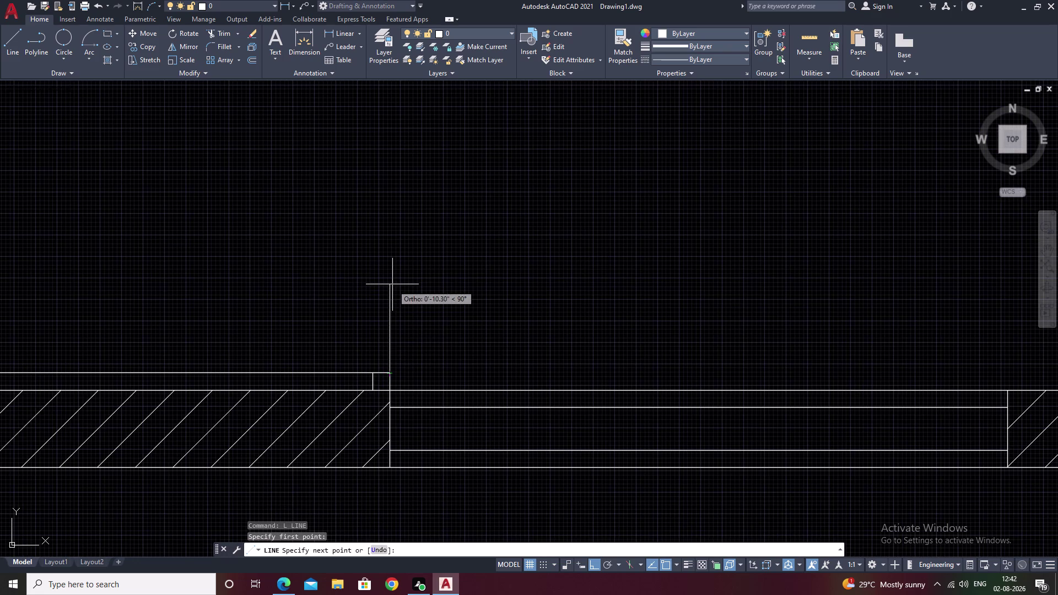
text(2')
key(space)
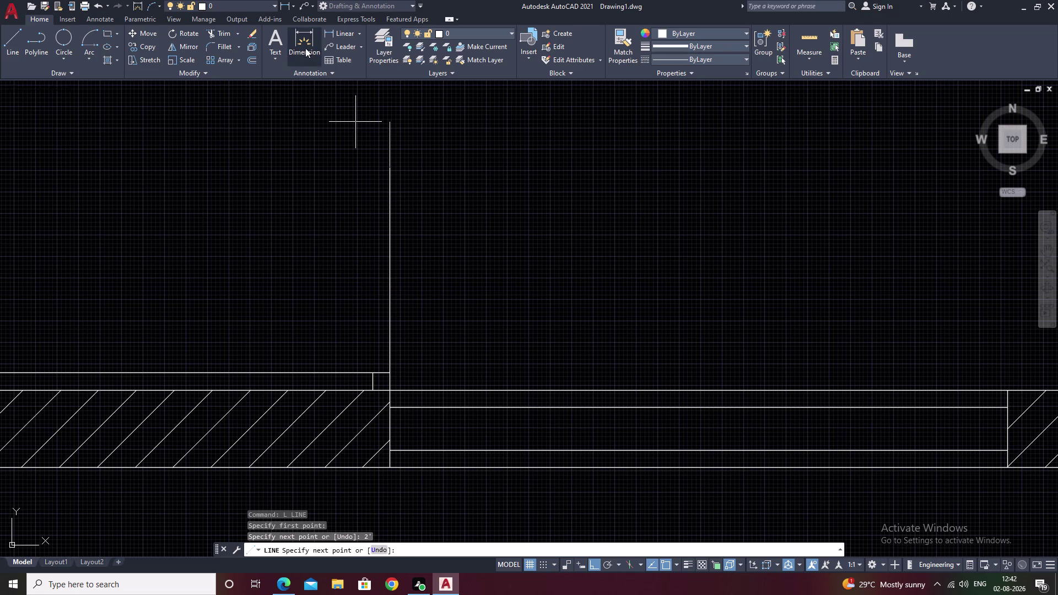
text(2)
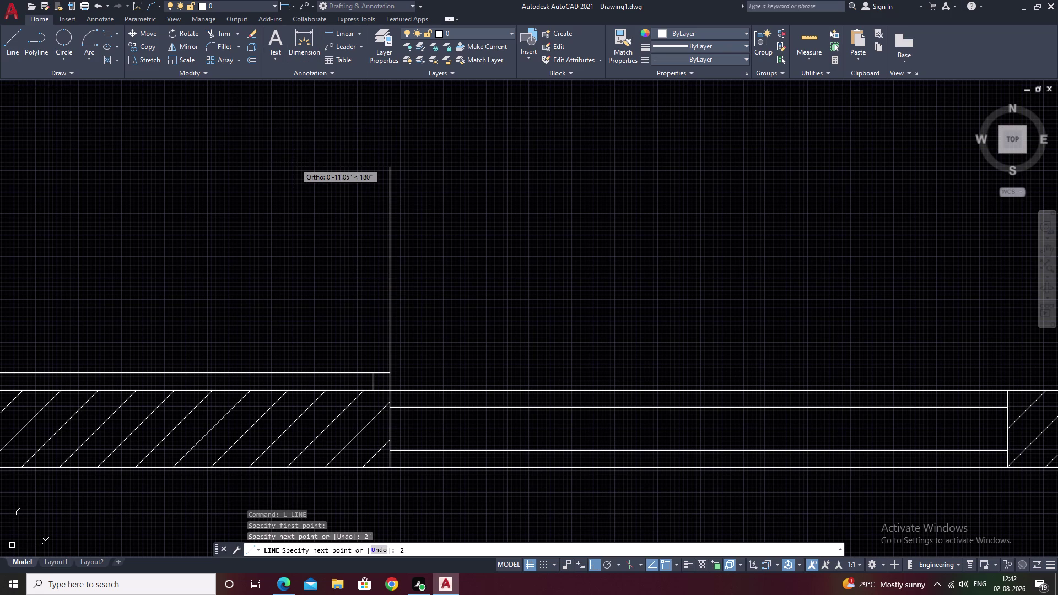
key(space)
text(2')
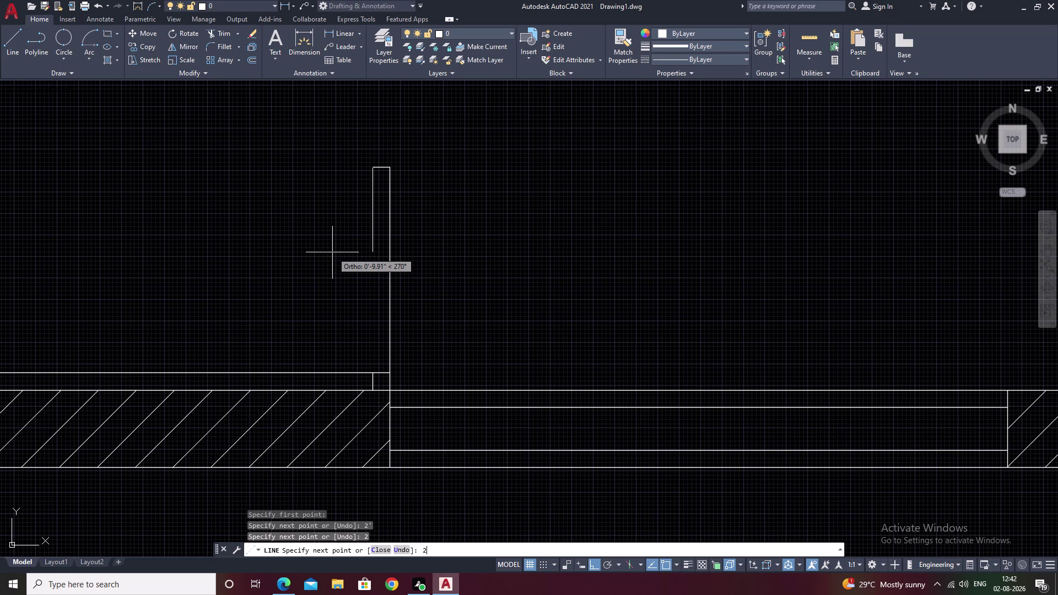
key(space)
key(Escape)
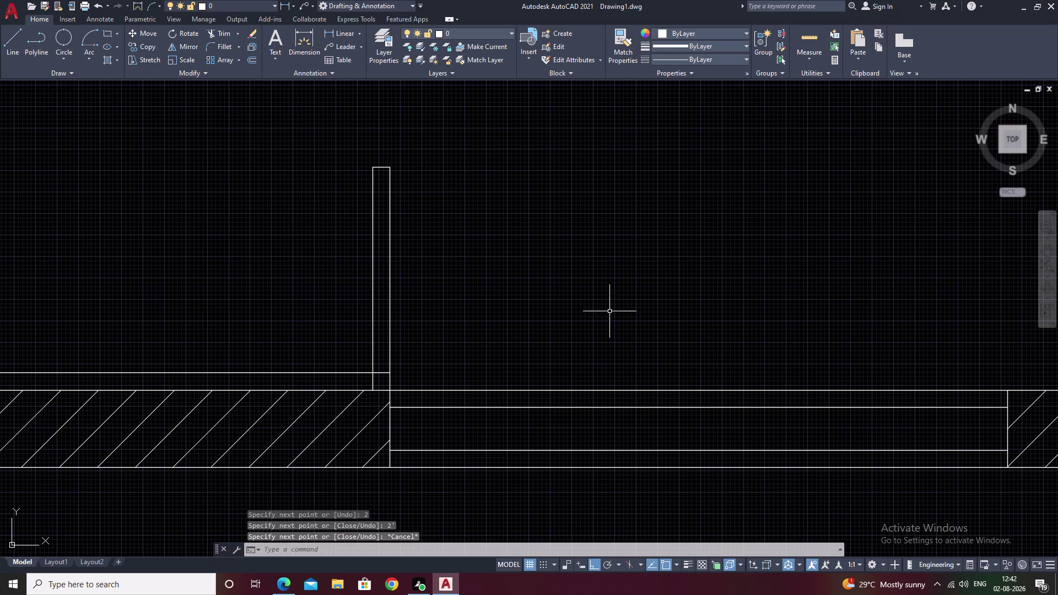
Zoom out over the room and undo the strip lines.
scroll(down, 3)
middle_drag(591, 271, 567, 319)
scroll(down, 3)
middle_drag(553, 278, 466, 328)
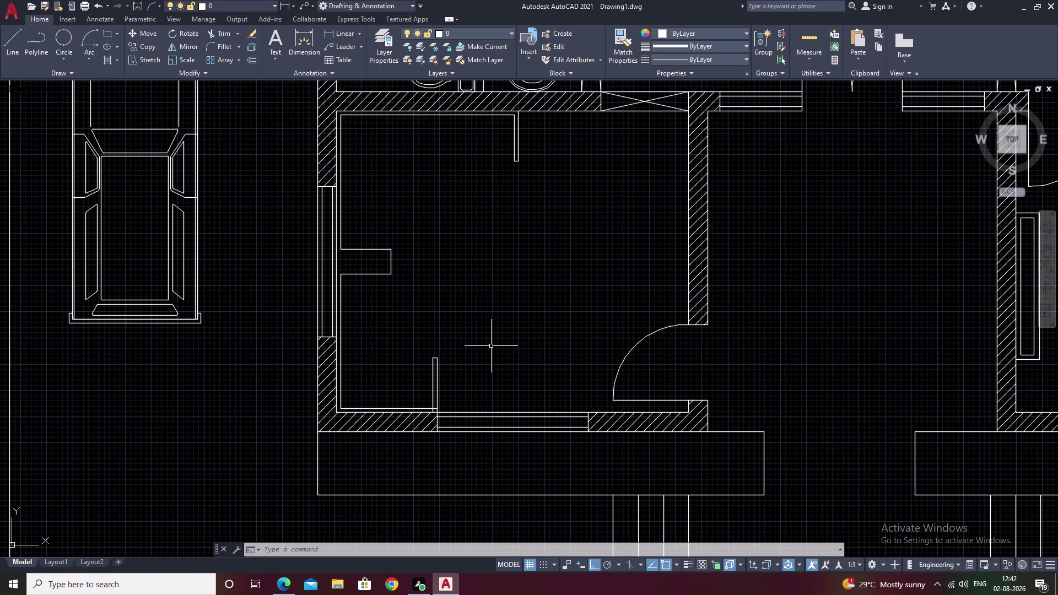
key(ctrl+z)
key(ctrl+z)
Undo the earlier jamb offset, jamb trim and two further edits.
key(ctrl+z)
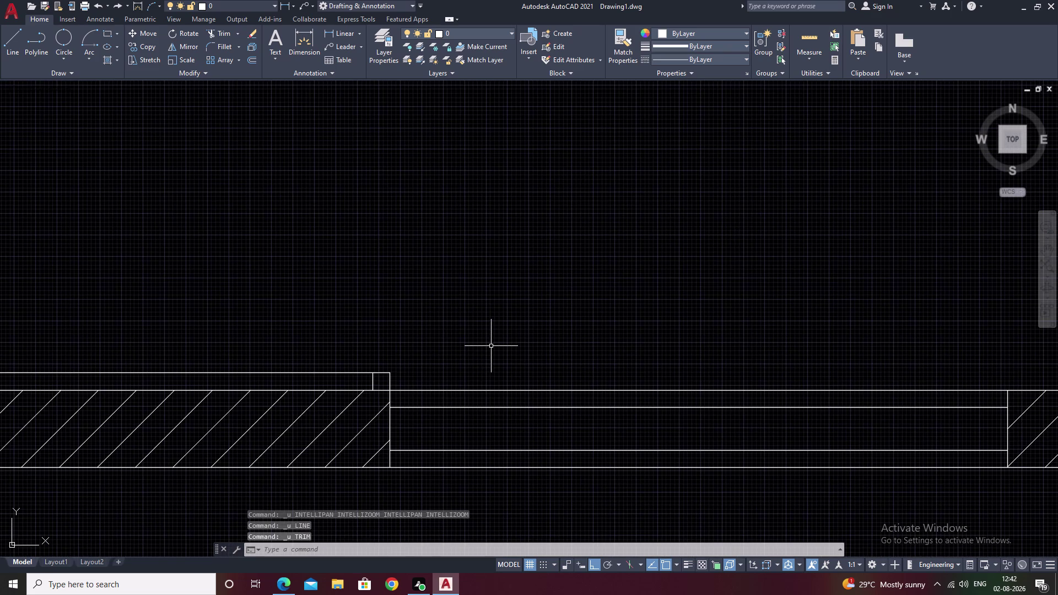
key(ctrl+z)
key(ctrl+z)
key(ctrl+z)
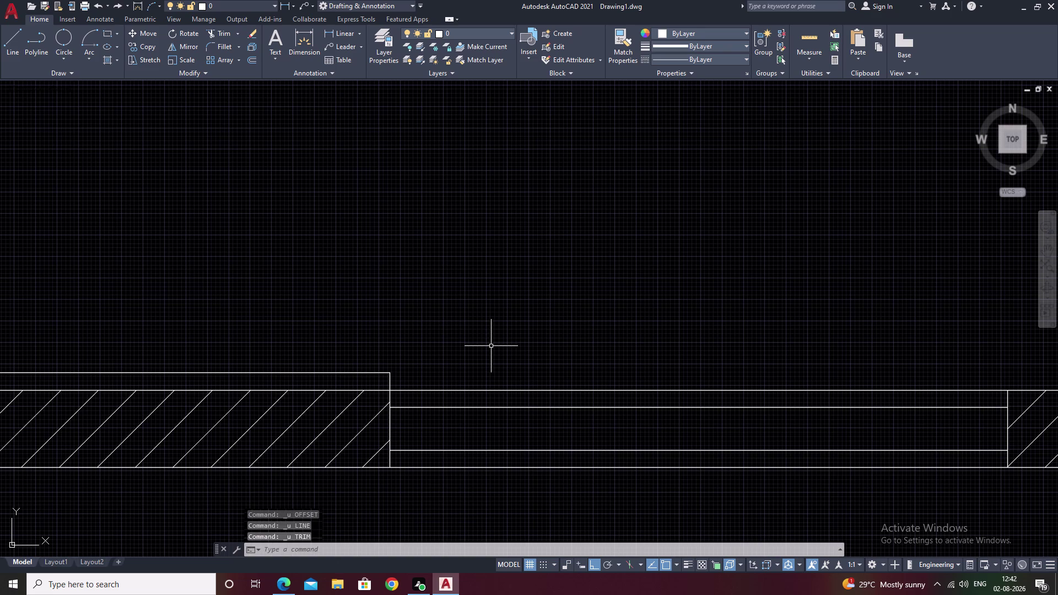
scroll(down, 3)
key(Escape)
key(Escape)
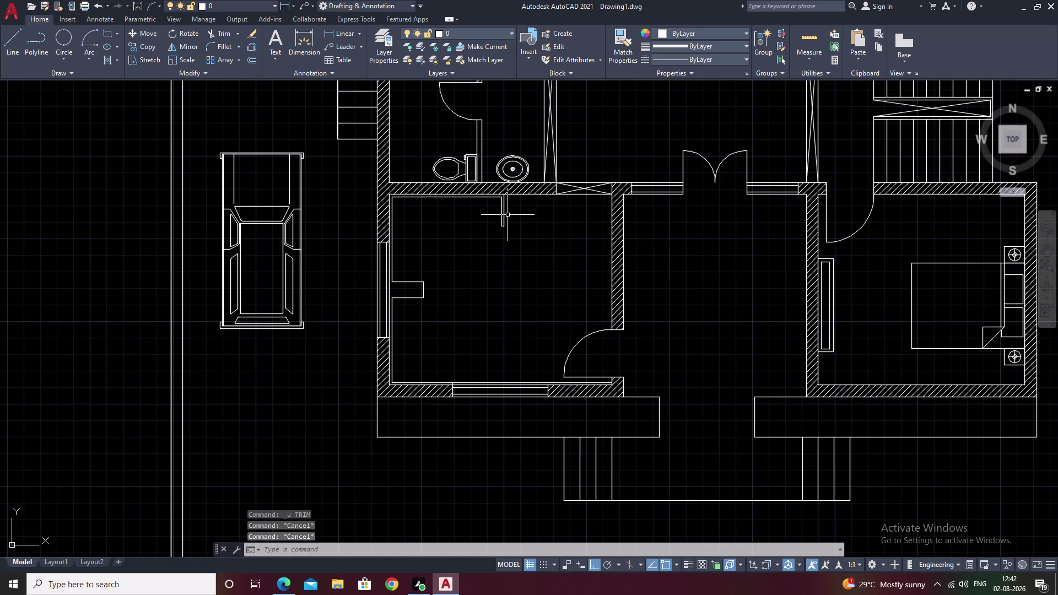
Extend both short partition lines down to the lower wall.
text(ex)
key(space)
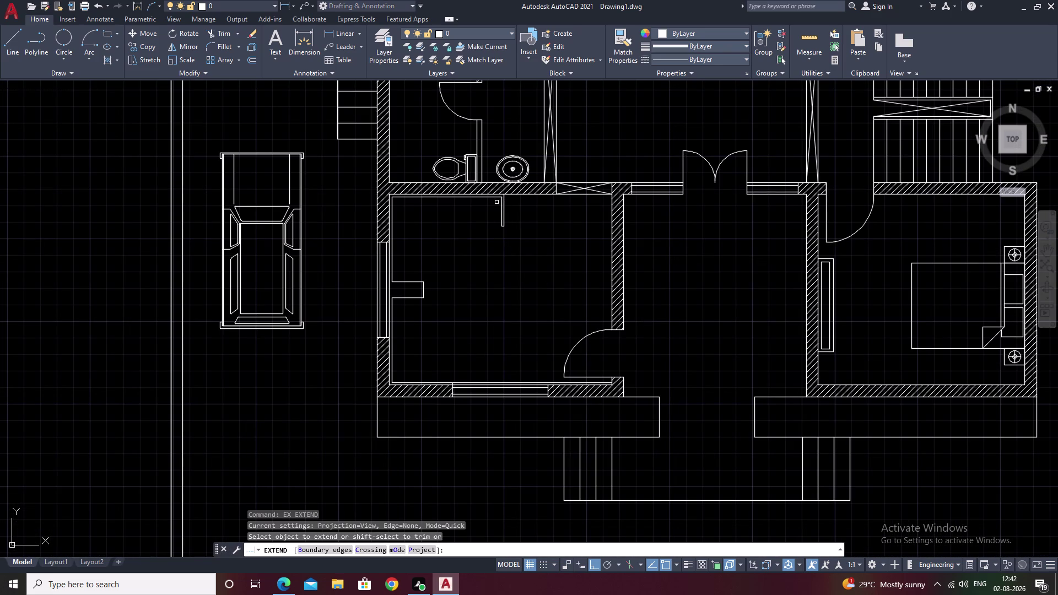
scroll(up, 3)
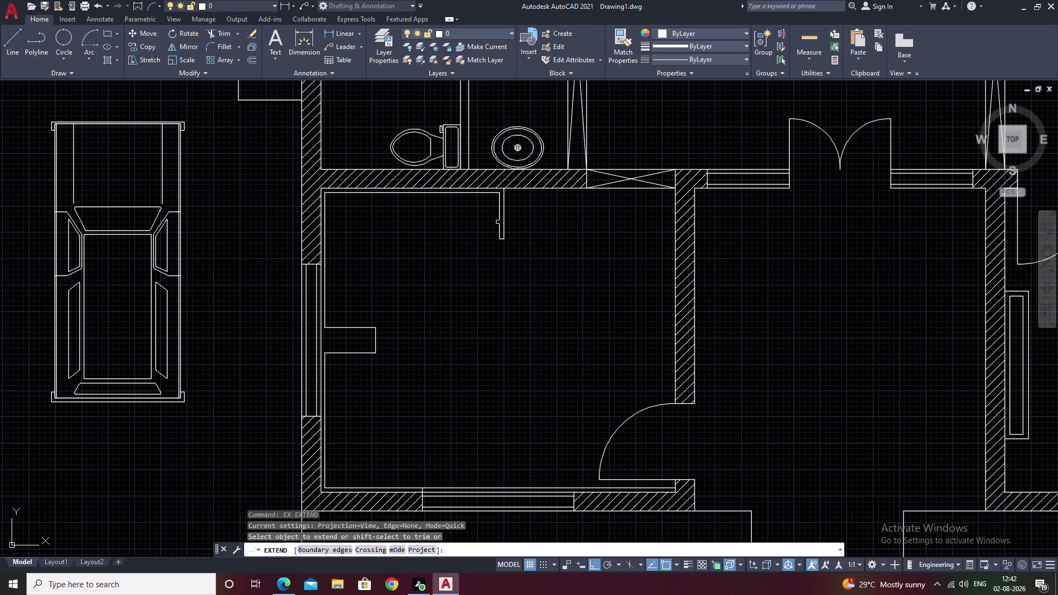
click(499, 225)
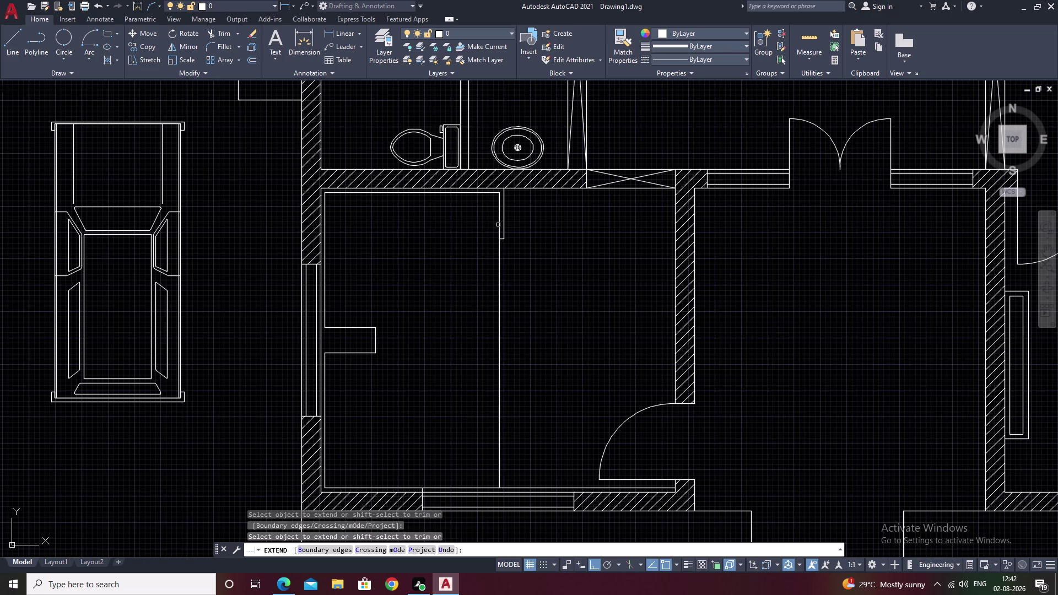
click(504, 219)
key(Escape)
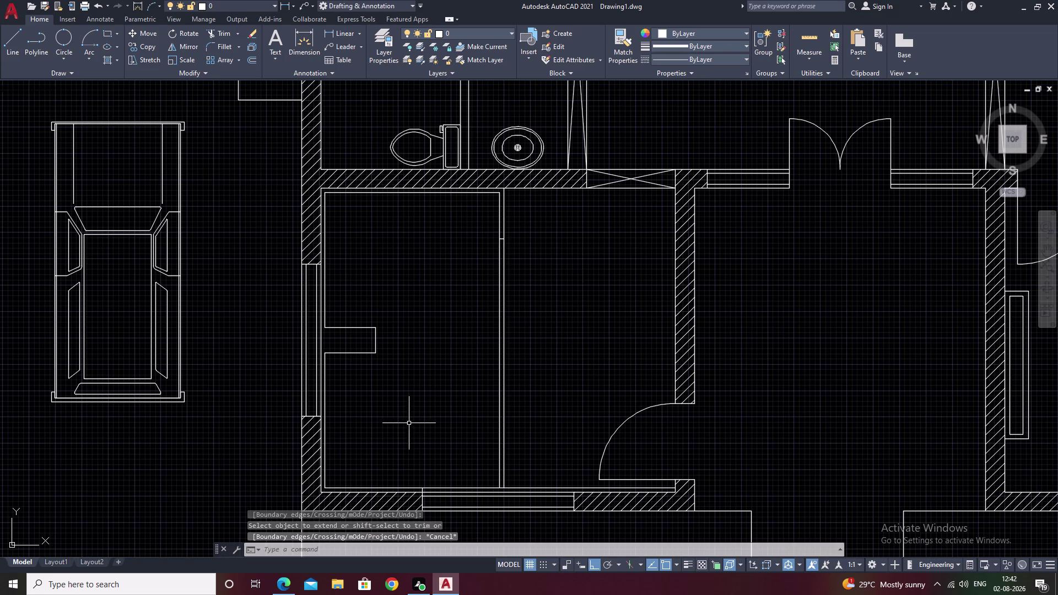
Trim away the line pieces crossing near the bottom wall.
middle_drag(409, 423, 428, 300)
scroll(up, 3)
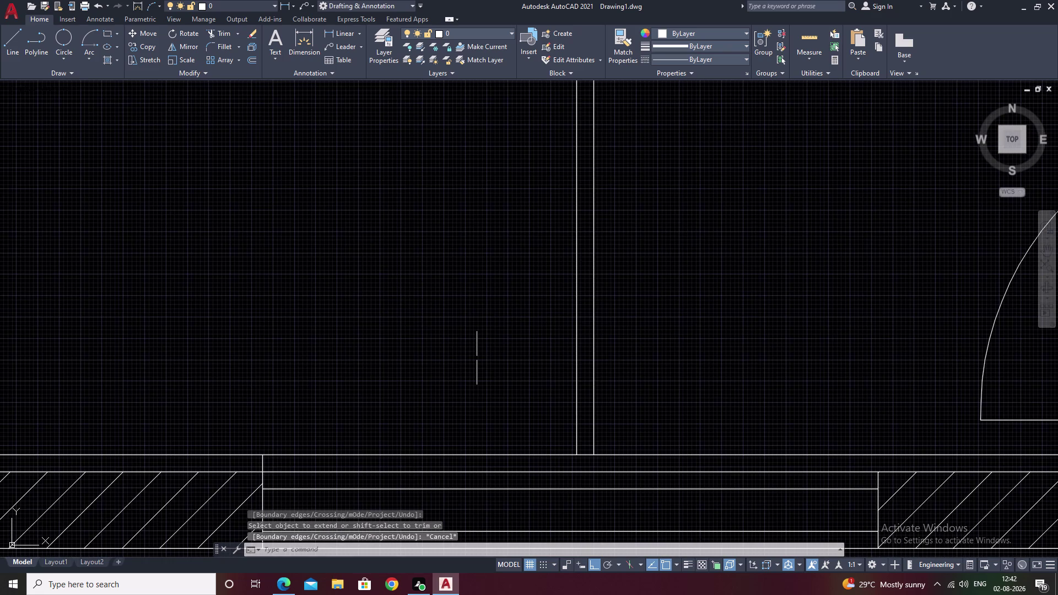
text(tr)
key(space)
drag(270, 464, 241, 466)
key(Escape)
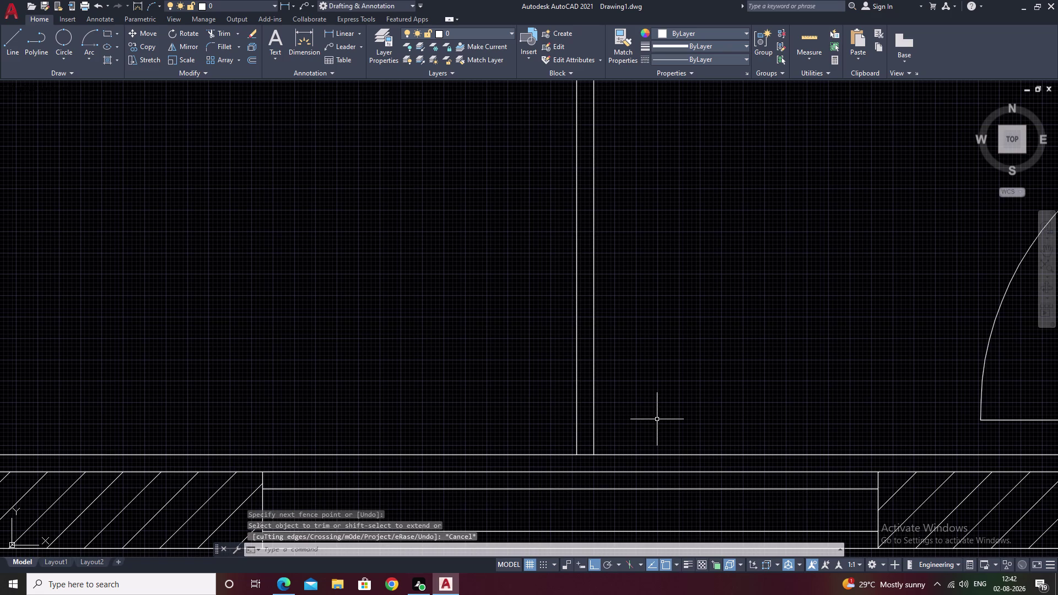
Offset the room's bottom wall line 2' upward.
text(o)
key(space)
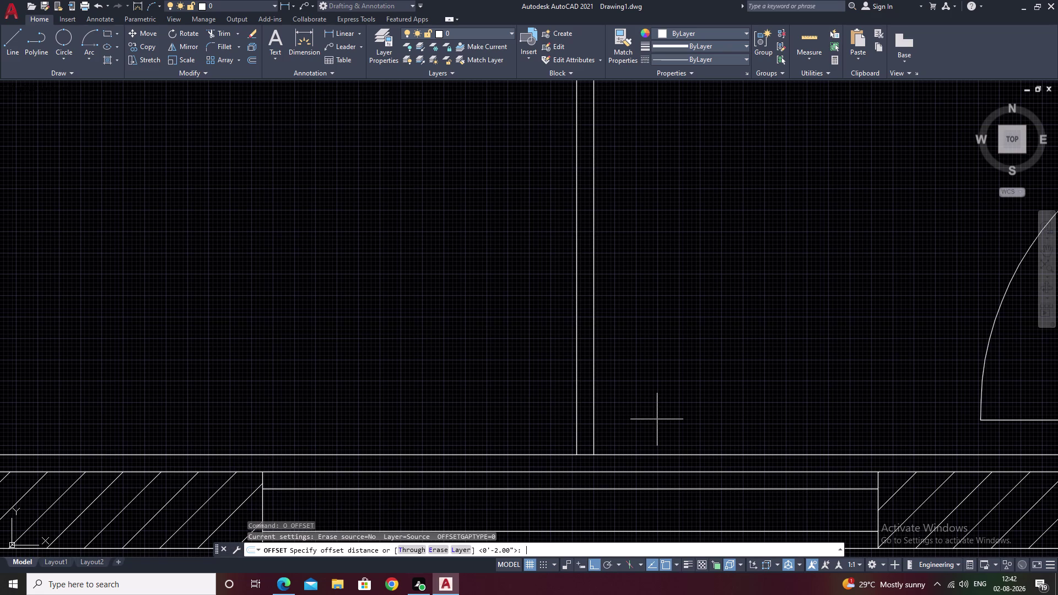
text(2')
key(space)
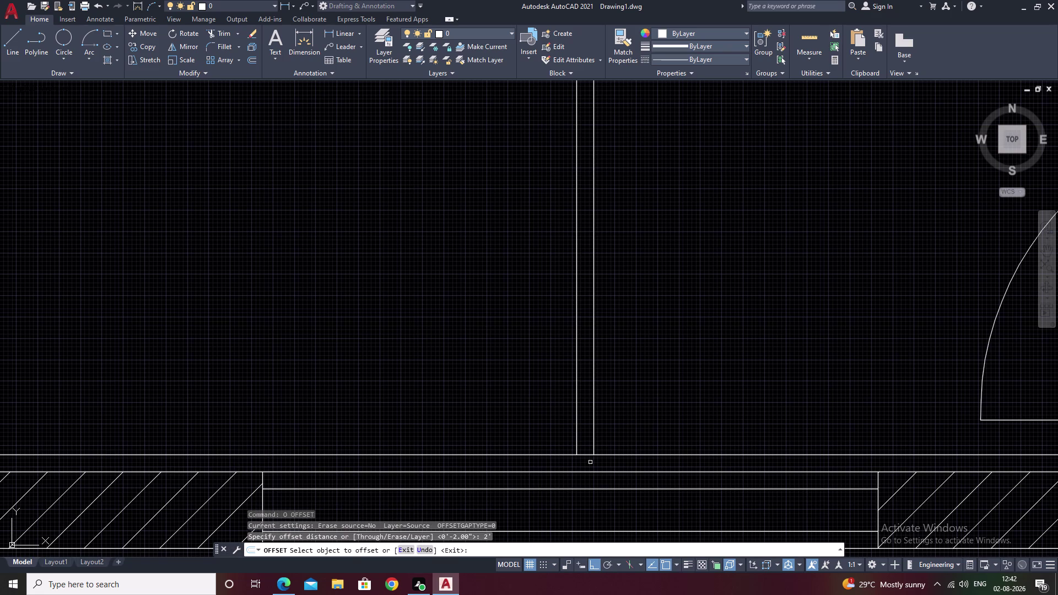
click(585, 454)
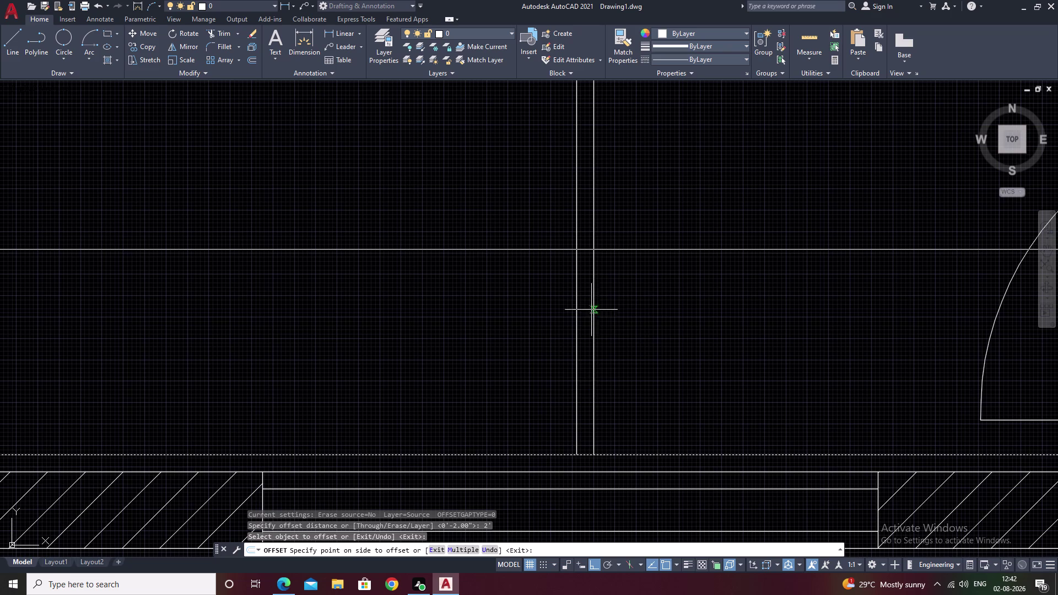
click(648, 313)
key(Escape)
Trim the new horizontal line back beyond the vertical lines.
text(tr)
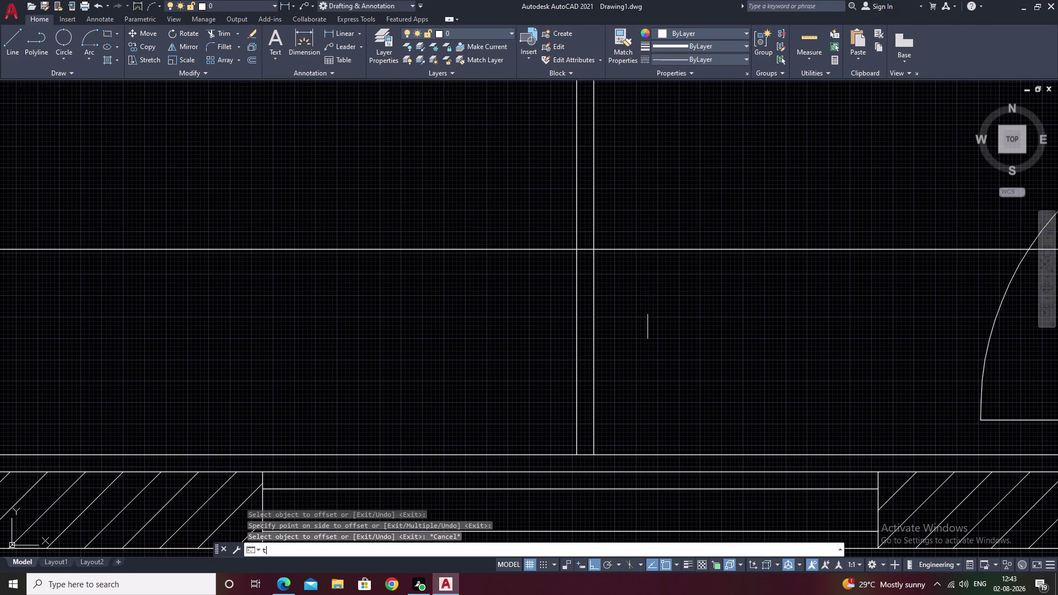
key(space)
drag(674, 200, 680, 346)
drag(430, 178, 435, 317)
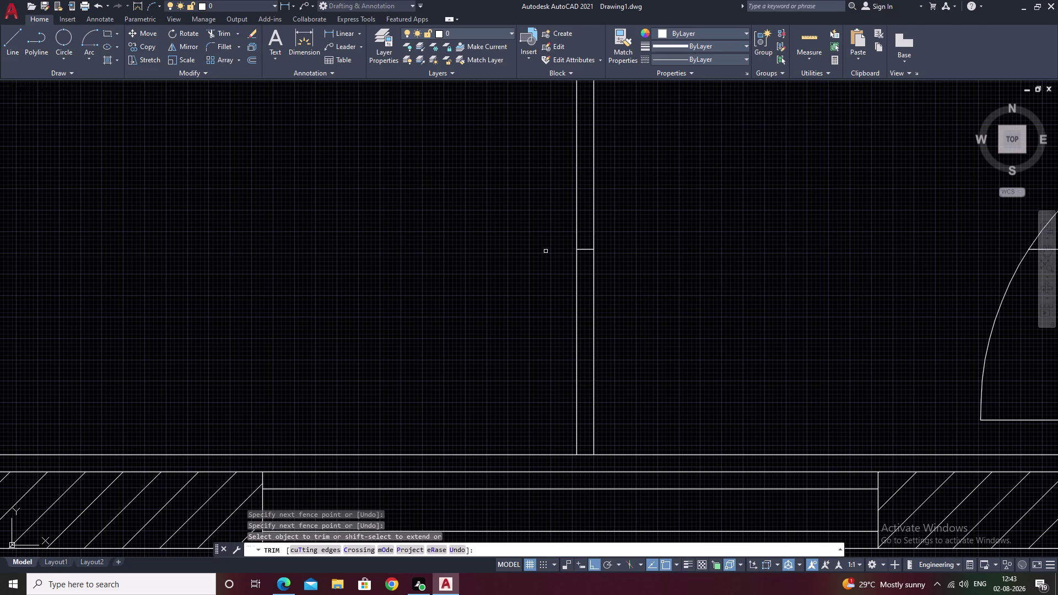
scroll(up, 3)
drag(638, 202, 352, 185)
scroll(down, 3)
scroll(down, 3)
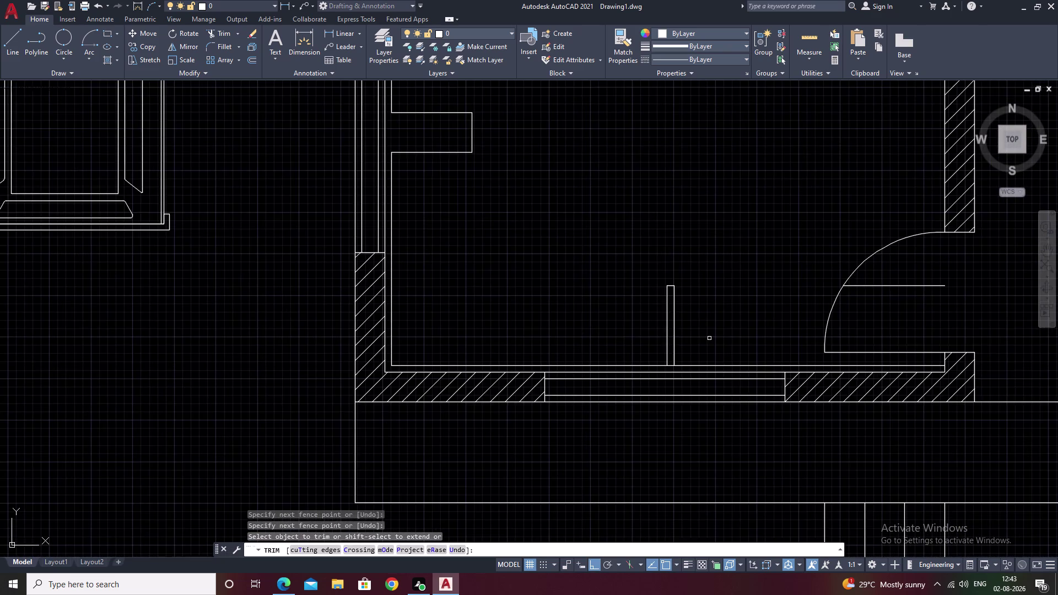
middle_drag(709, 339, 585, 299)
scroll(up, 3)
key(Escape)
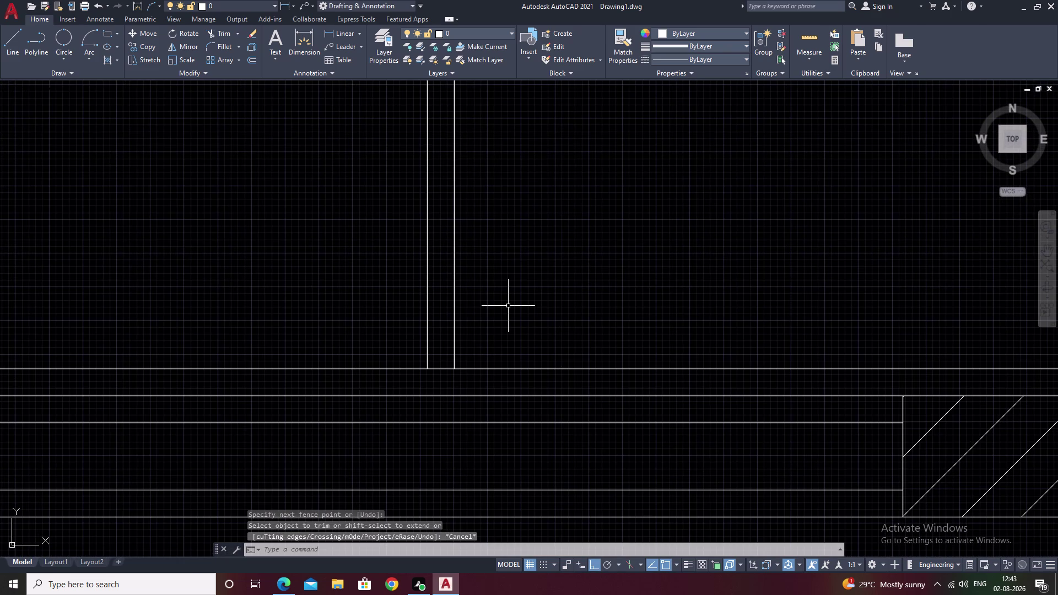
Extend the inner vertical line down to the wall.
text(ex)
key(space)
click(454, 295)
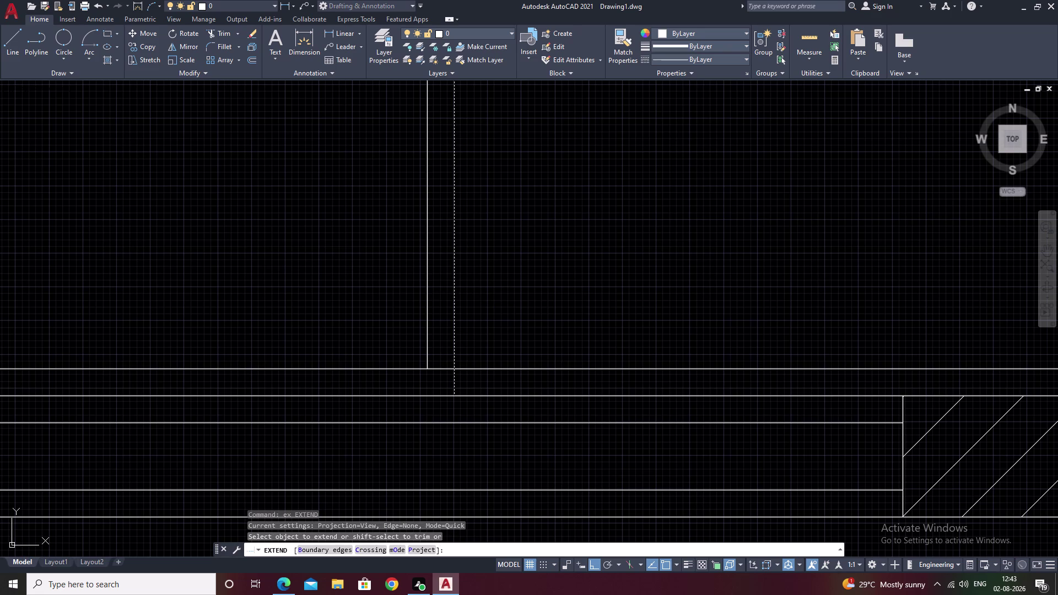
key(Escape)
Trim the stray line pieces near the wall corner.
text(tr)
key(space)
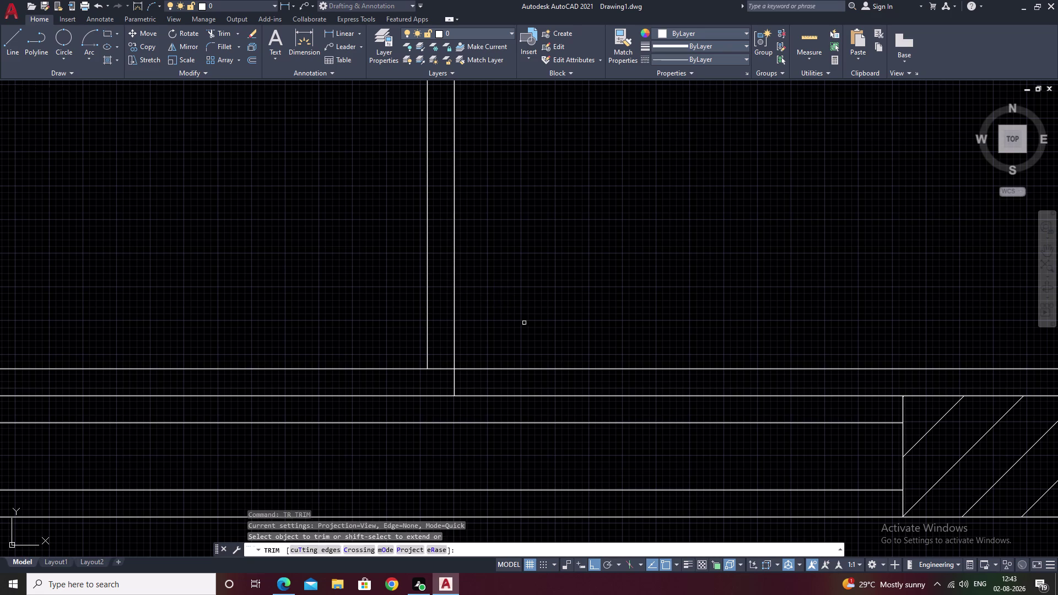
drag(531, 345, 532, 383)
scroll(down, 3)
scroll(up, 3)
drag(484, 364, 482, 382)
scroll(down, 3)
scroll(down, 3)
middle_drag(549, 353, 566, 270)
scroll(down, 3)
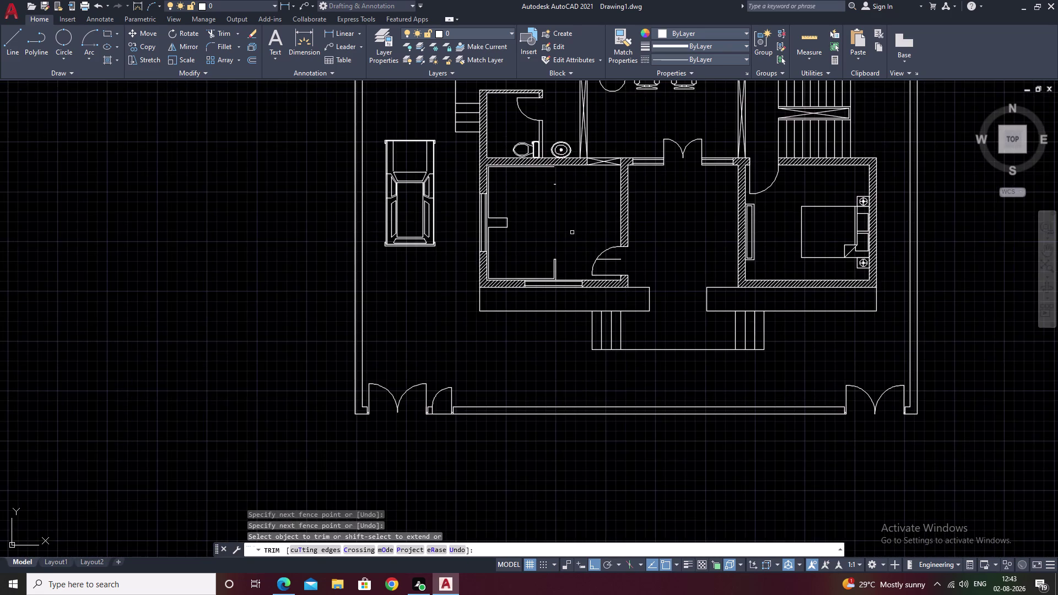
middle_drag(572, 233, 551, 288)
Undo the recent trims and extends.
key(ctrl+z)
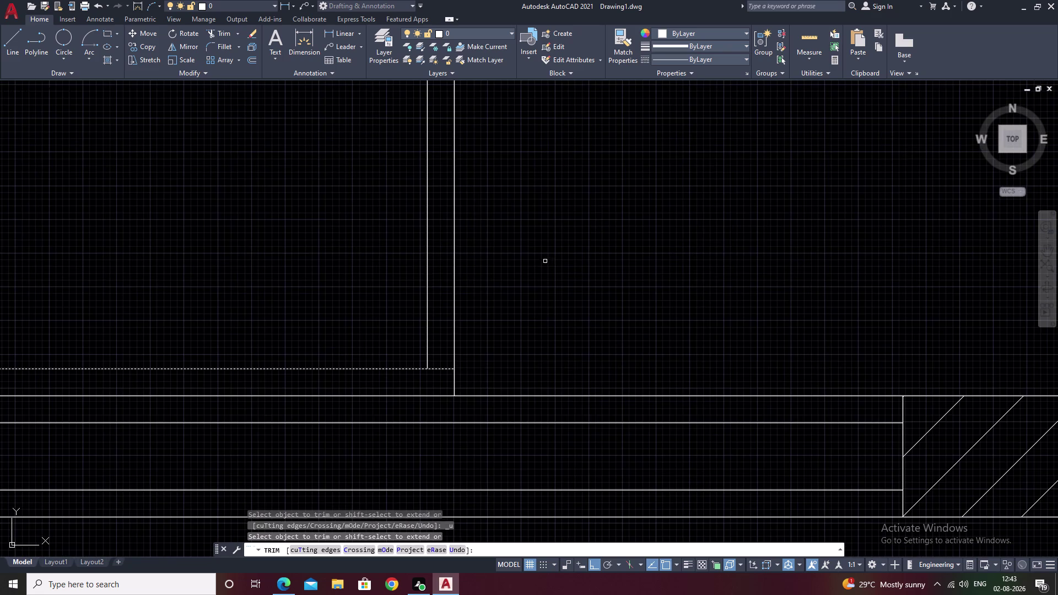
key(ctrl+z)
key(ctrl+z)
scroll(down, 3)
scroll(down, 3)
key(ctrl+z)
key(ctrl+z)
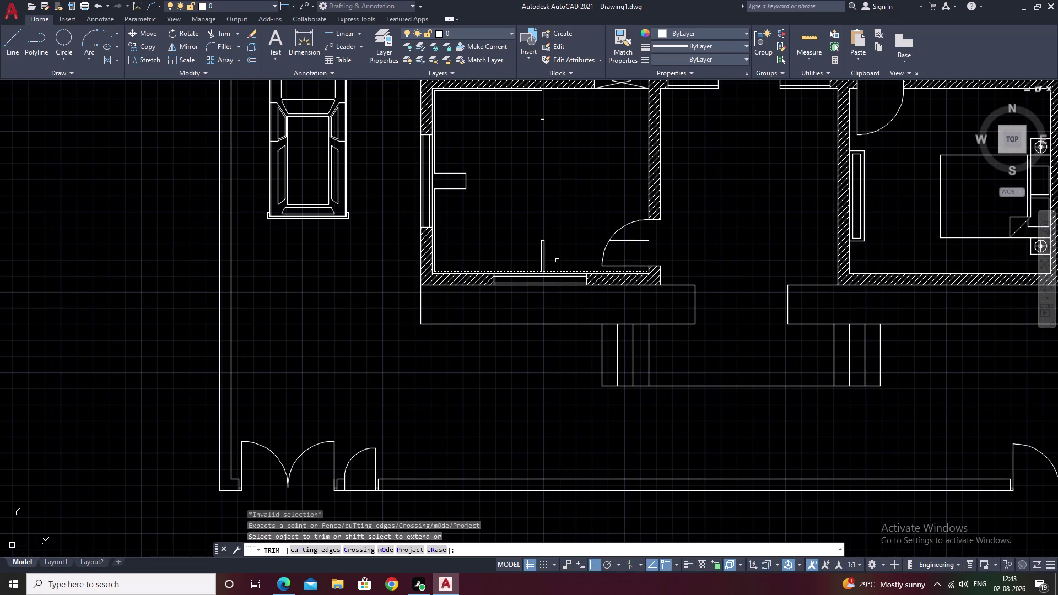
key(ctrl+z)
key(ctrl+z)
key(Escape)
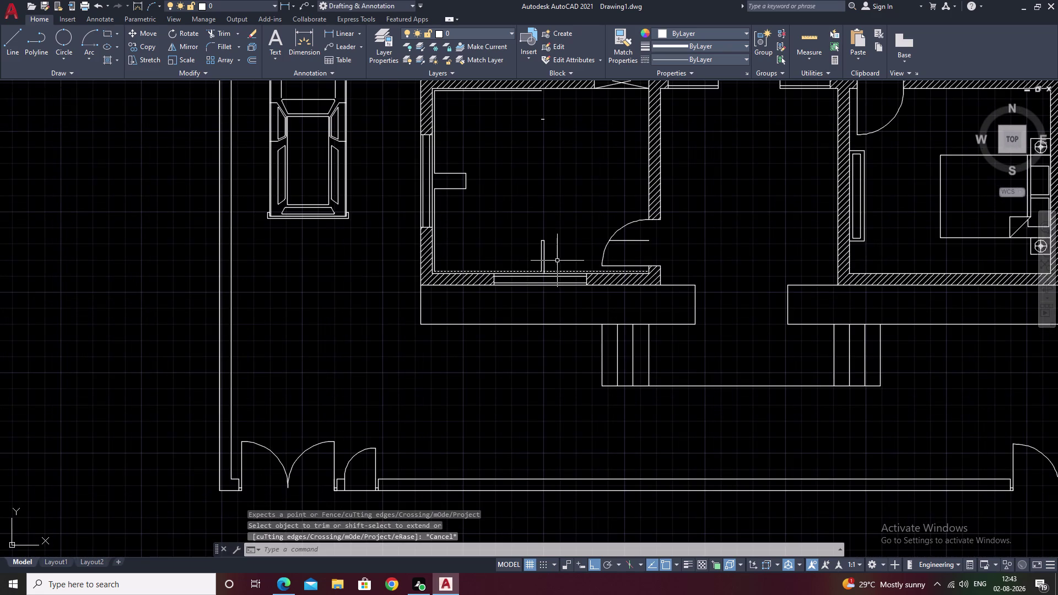
key(ctrl+z)
key(ctrl+z)
key(ctrl+z)
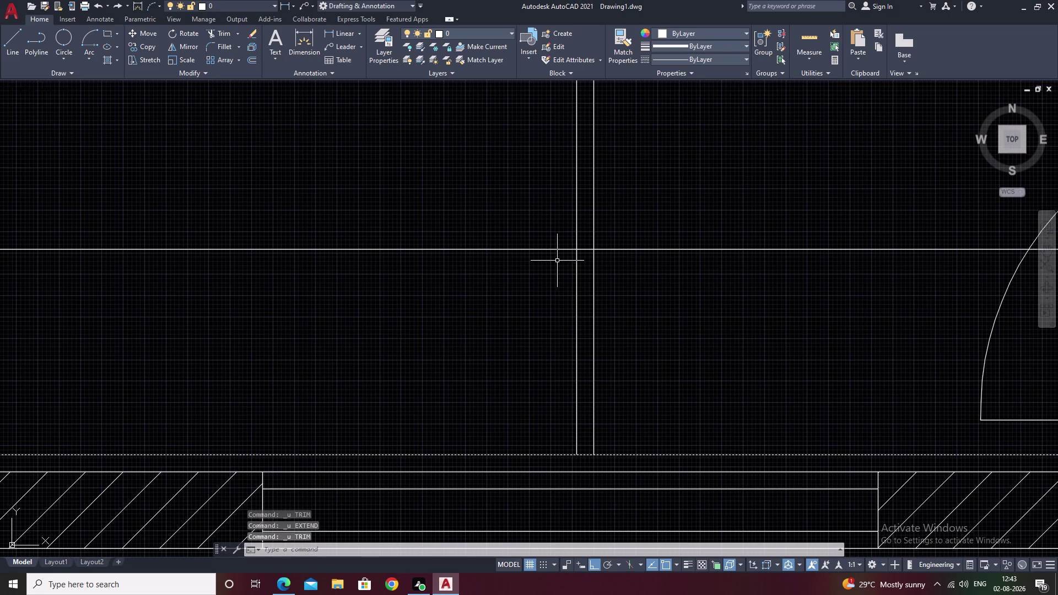
Undo the offset horizontal line and cancel any pending command.
key(ctrl+z)
scroll(down, 3)
scroll(down, 3)
scroll(up, 3)
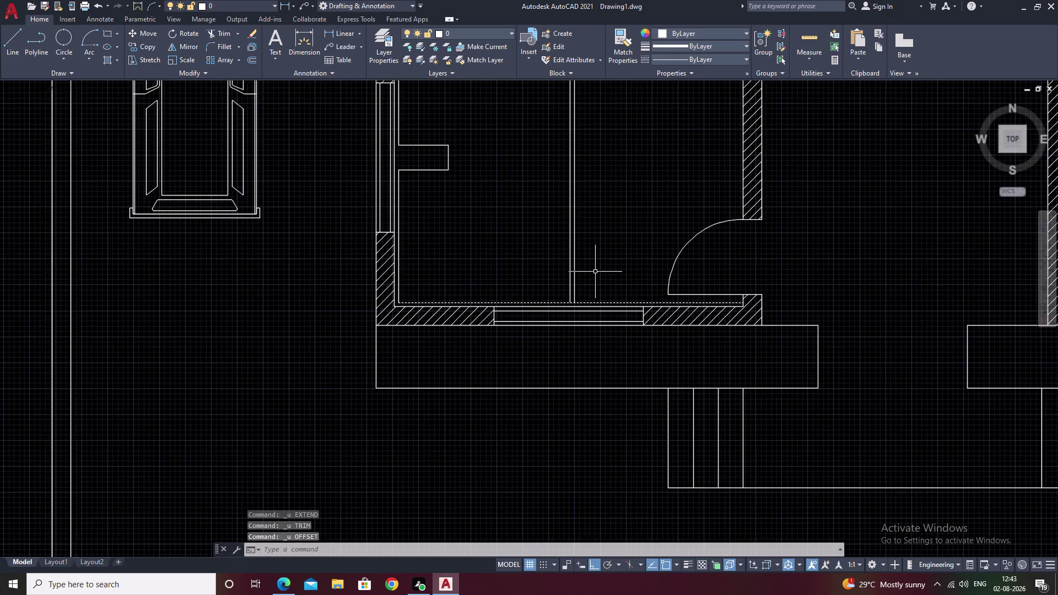
key(Escape)
key(Escape)
key(Escape)
key(Escape)
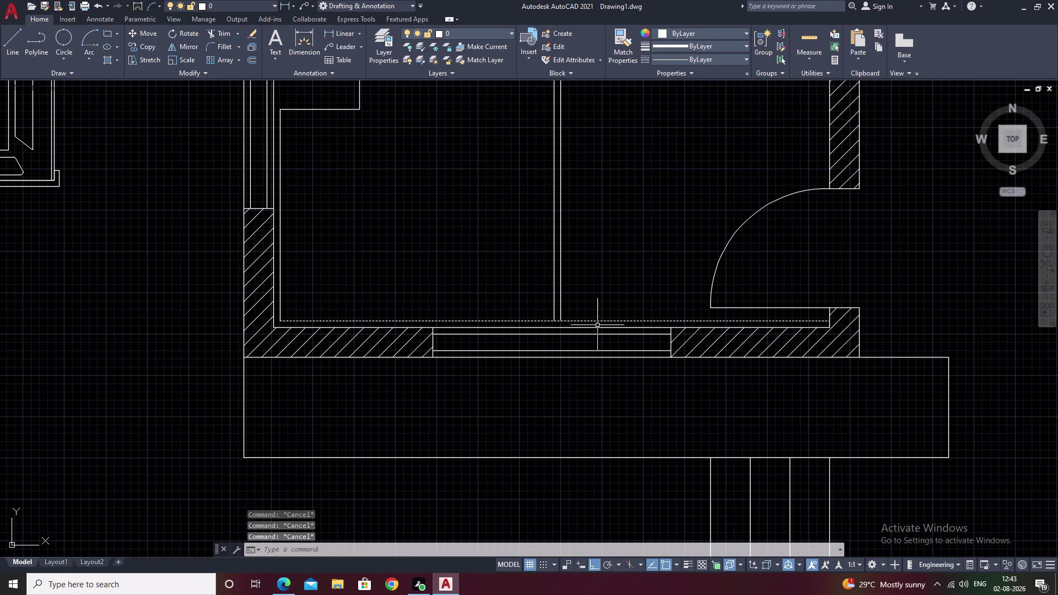
Offset the bottom wall line 2' upward again.
text(o)
key(space)
key(2)
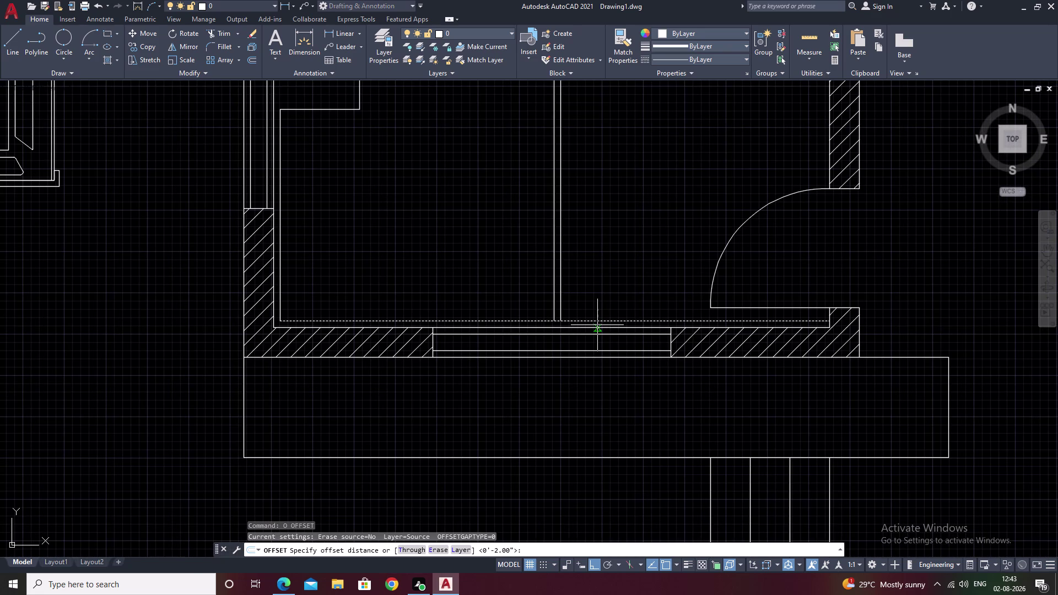
key(apostrophe)
key(space)
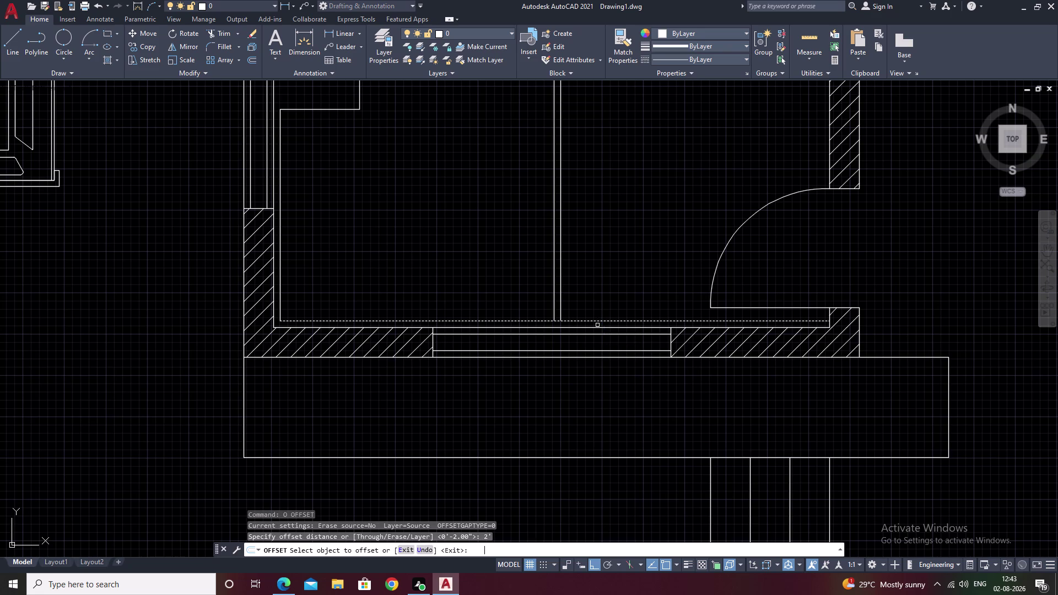
scroll(up, 3)
click(546, 326)
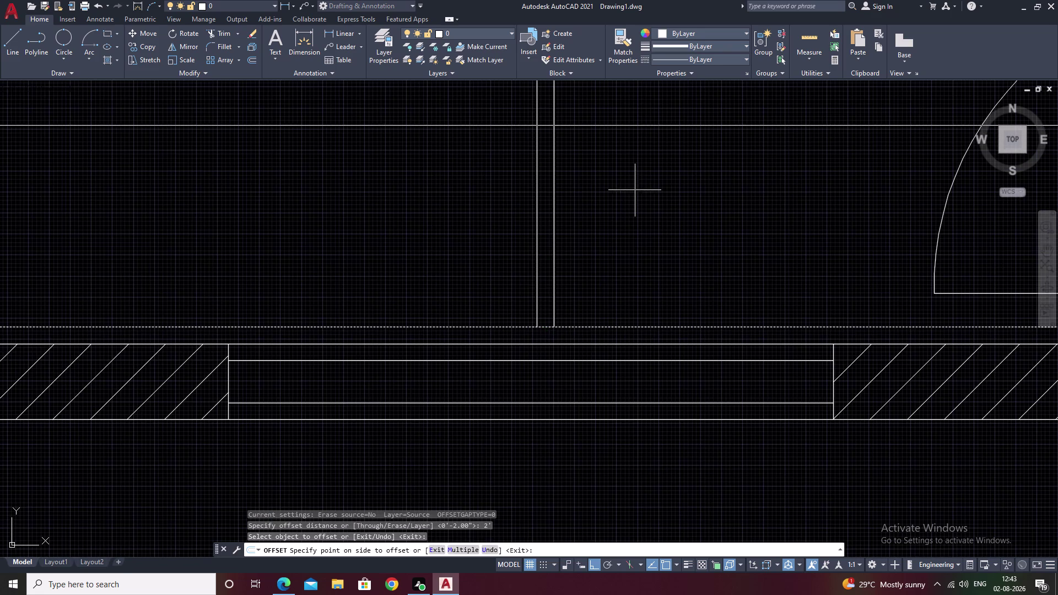
click(635, 190)
key(Escape)
scroll(down, 3)
middle_drag(629, 202, 606, 313)
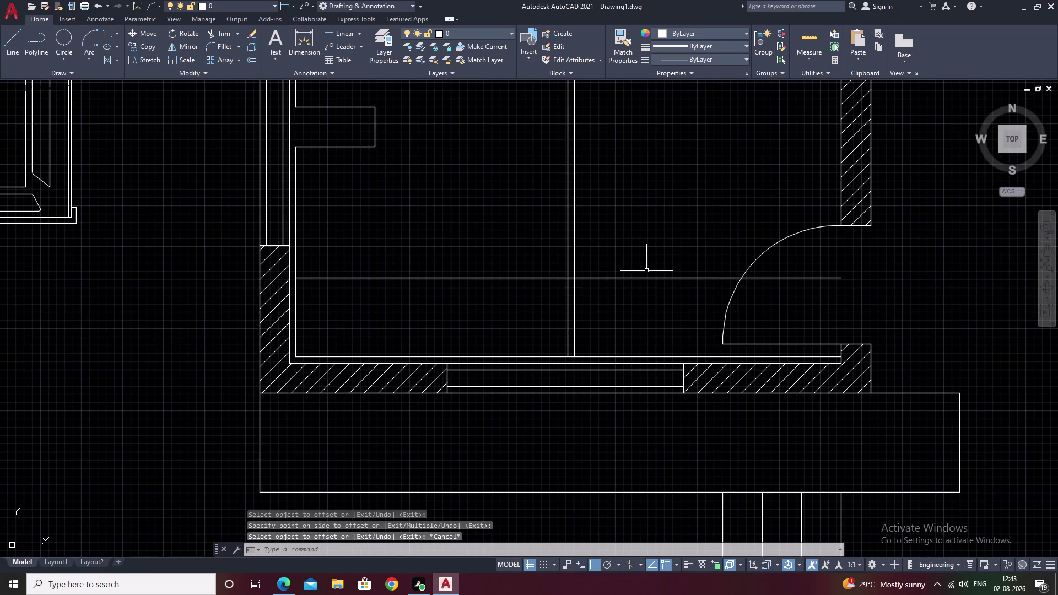
scroll(down, 3)
middle_drag(617, 166, 591, 277)
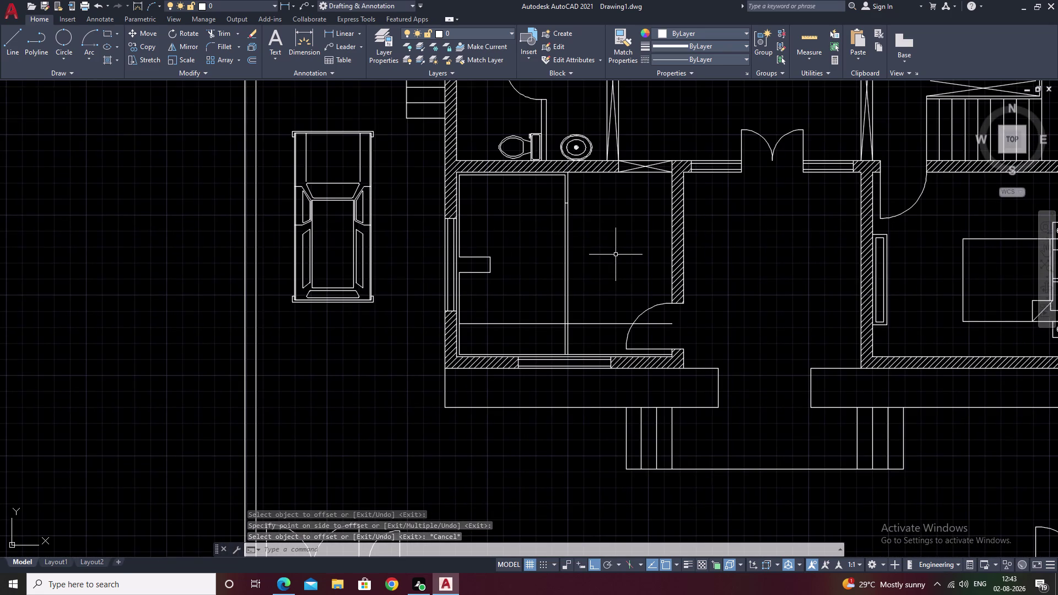
Trim the line pieces where the offset line crosses the walls.
text(tr)
key(space)
drag(625, 227, 565, 260)
drag(583, 244, 552, 256)
click(553, 256)
scroll(down, 3)
scroll(down, 3)
middle_drag(580, 307, 579, 296)
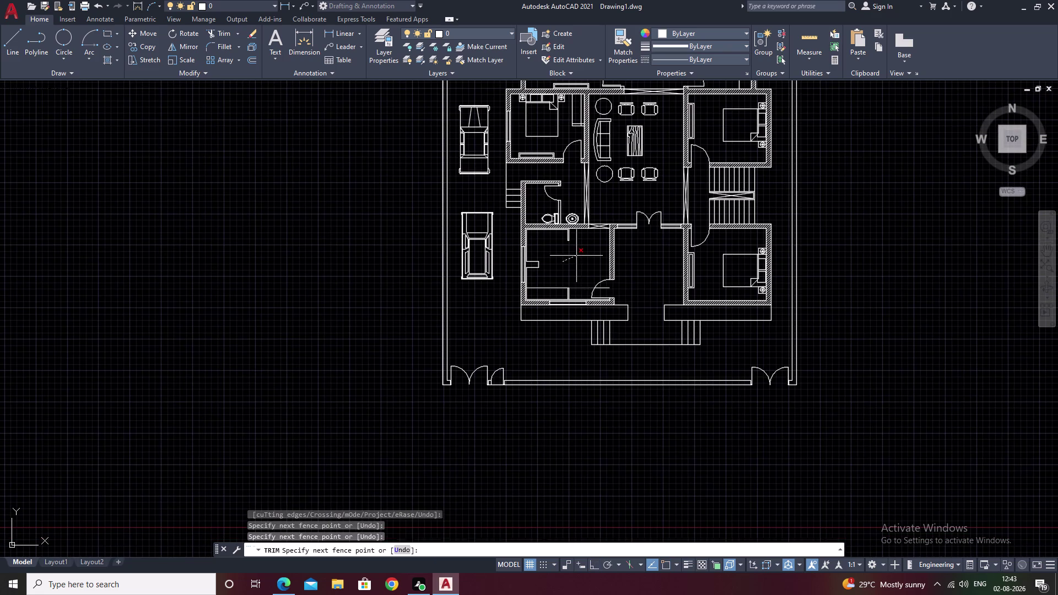
key(Escape)
scroll(up, 3)
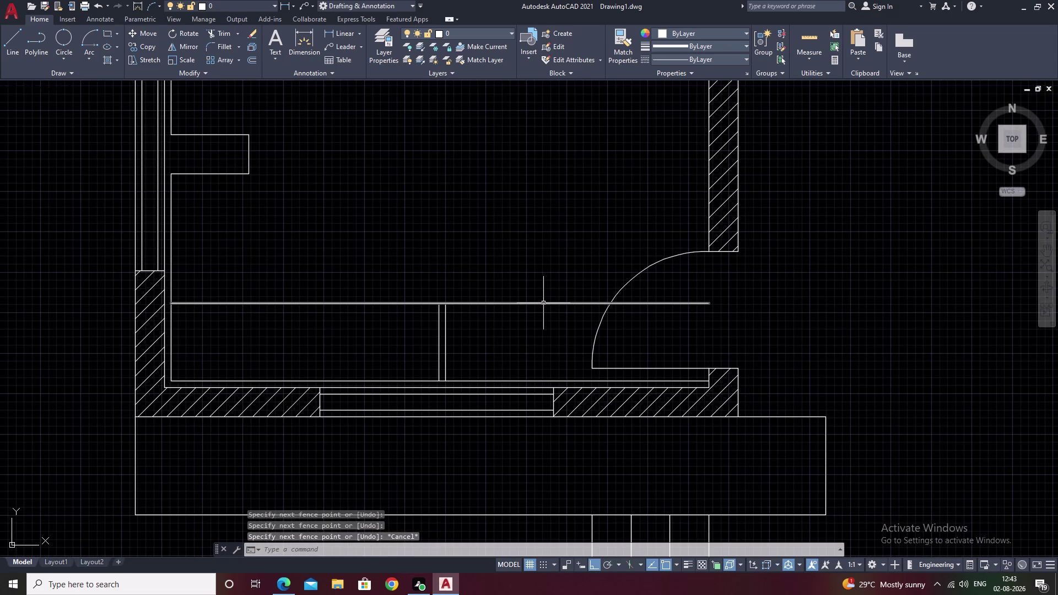
Trim the horizontal line left of the door swing and inside it.
text(tr)
key(space)
drag(541, 268, 523, 333)
drag(360, 279, 362, 363)
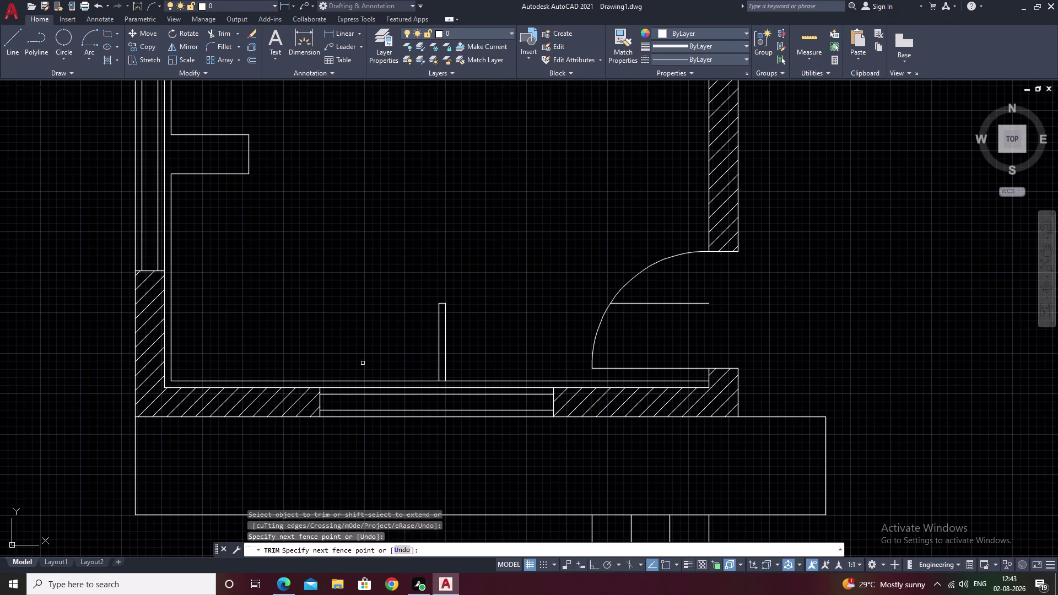
drag(692, 297, 651, 320)
middle_drag(531, 374, 525, 330)
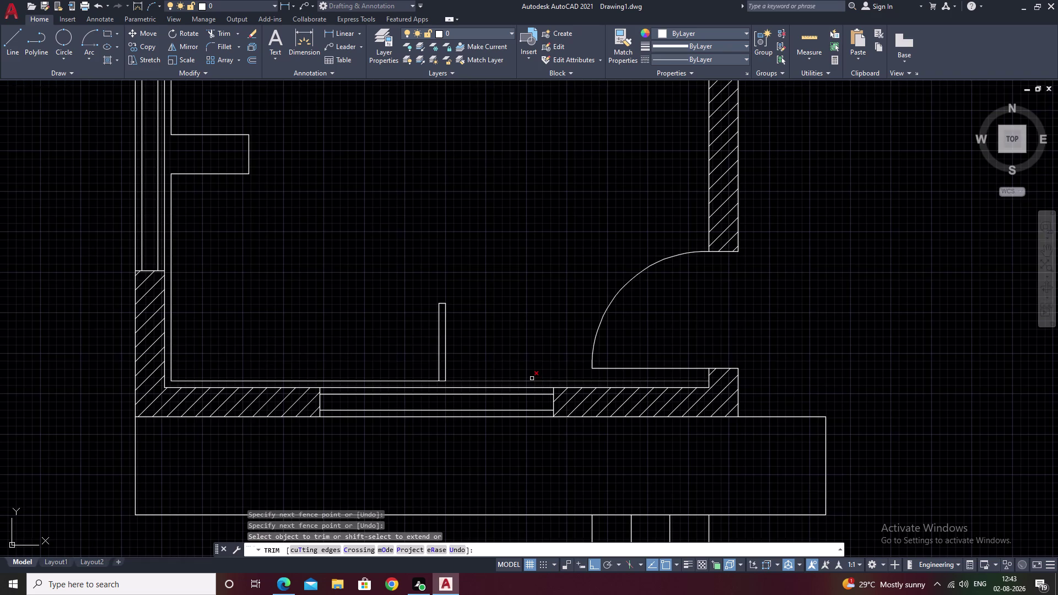
middle_drag(525, 331, 524, 311)
key(Escape)
Extend the vertical line down to the room's lower wall.
text(ex)
key(space)
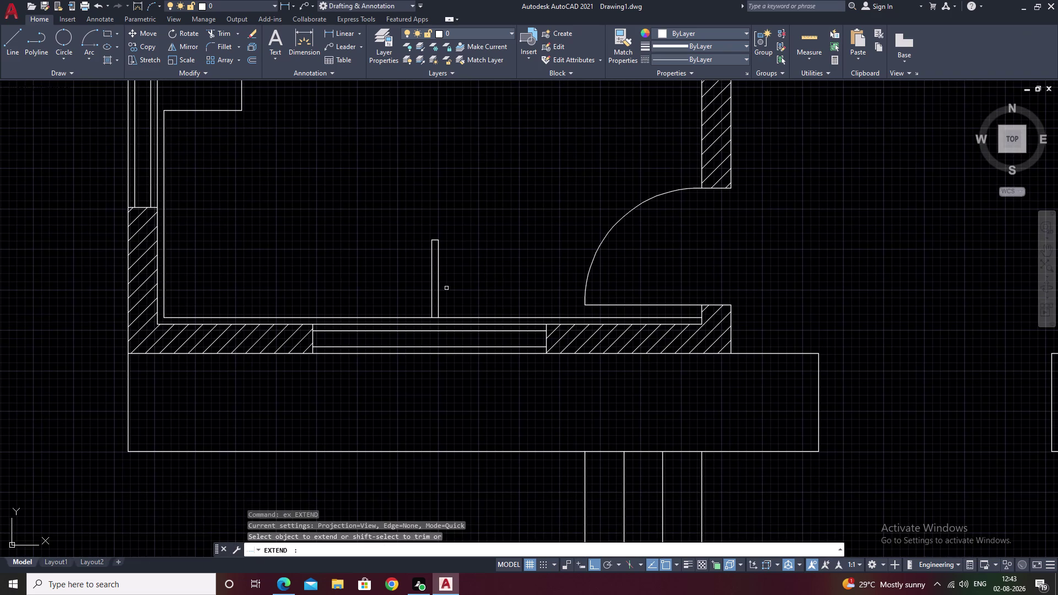
click(439, 282)
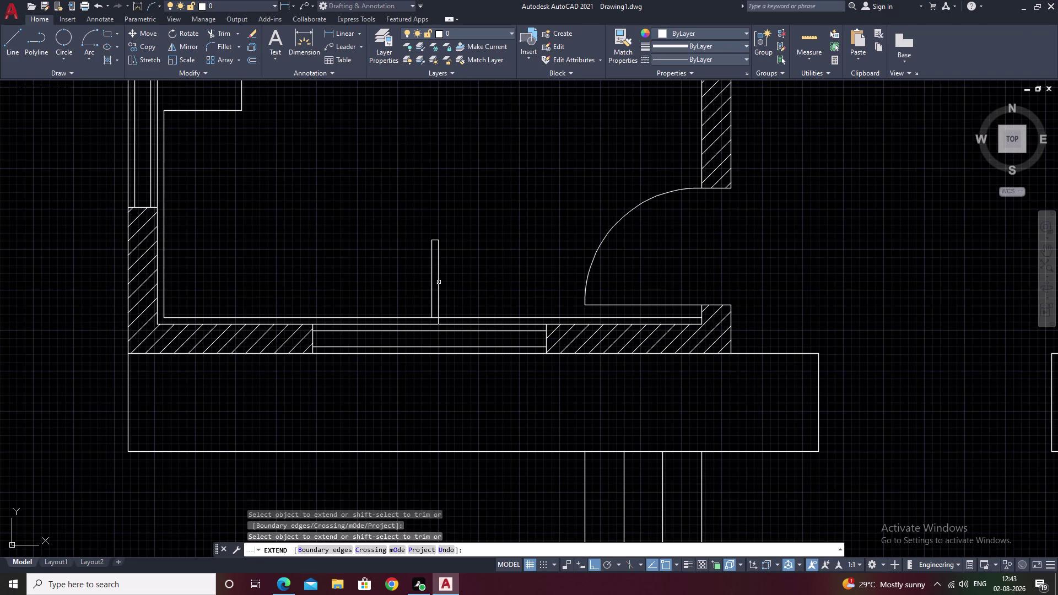
key(Escape)
Trim more line pieces near the door swing, then cancel the trim.
key(r)
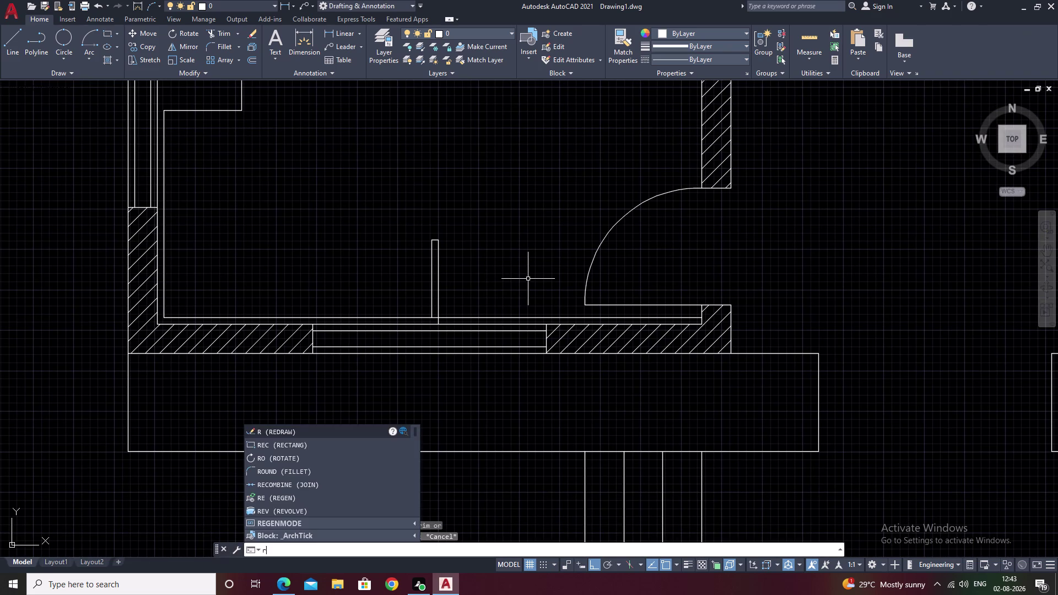
key(BackSpace)
text(tr)
key(space)
middle_drag(495, 312, 497, 272)
scroll(up, 3)
drag(462, 259, 453, 341)
scroll(down, 3)
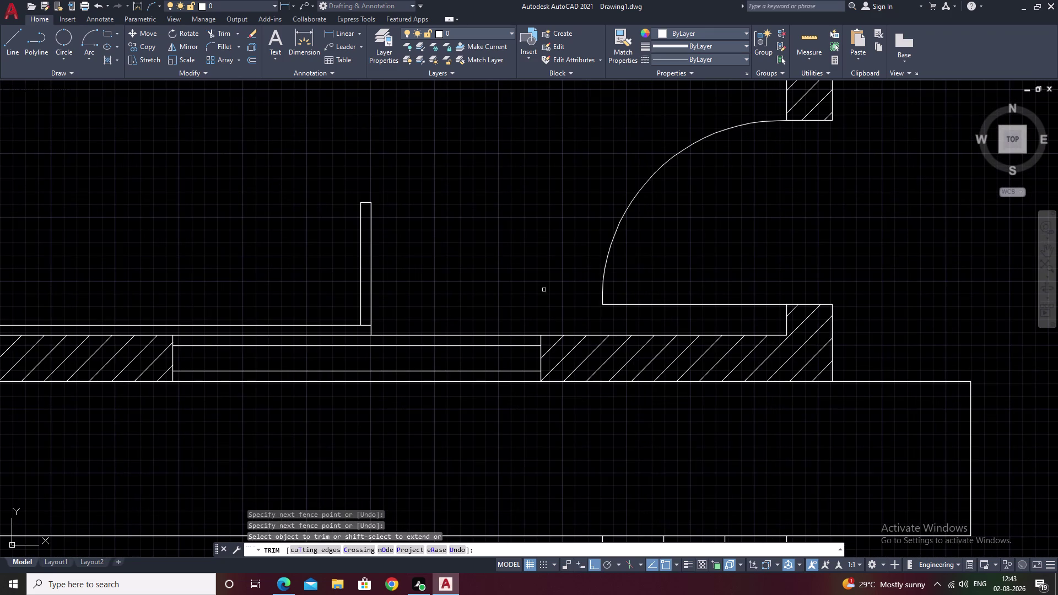
middle_drag(460, 312, 668, 310)
scroll(up, 3)
drag(558, 322, 537, 372)
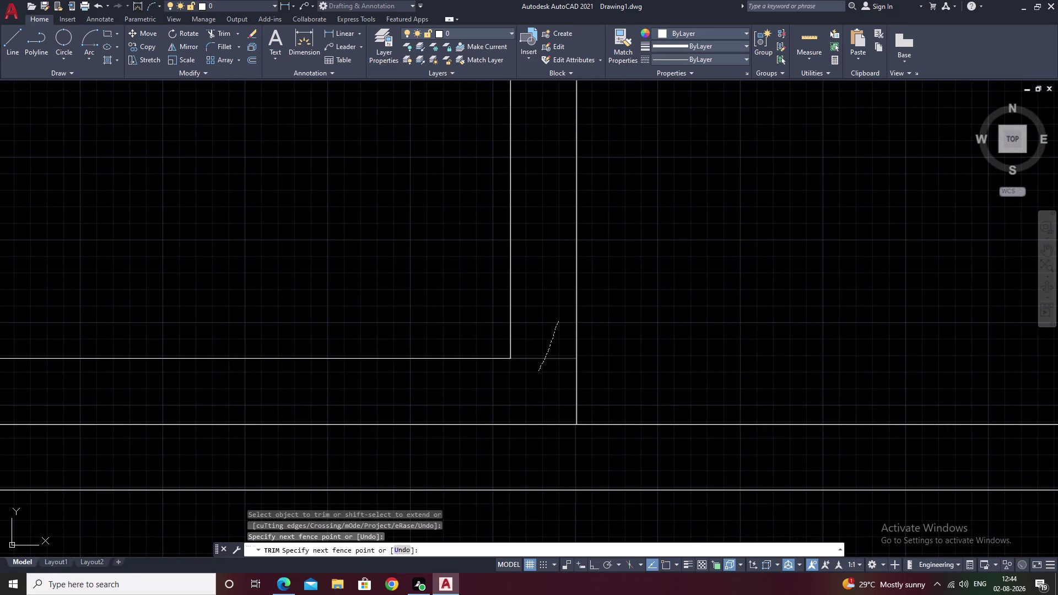
scroll(down, 3)
key(Escape)
Pan to center the room with the wall stub.
scroll(down, 3)
scroll(down, 3)
middle_drag(679, 266, 597, 308)
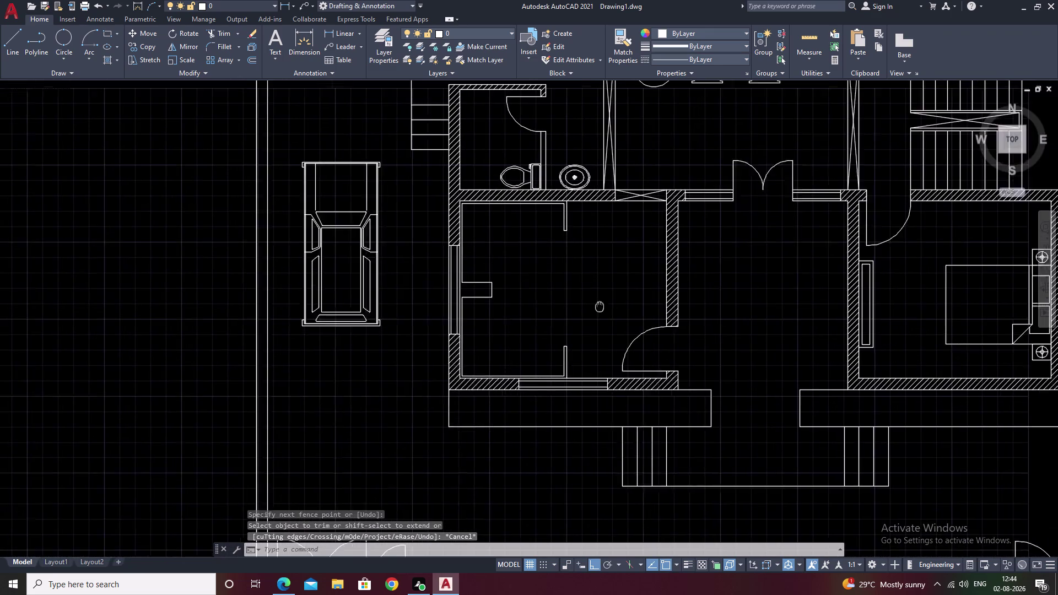
middle_drag(596, 308, 570, 321)
middle_drag(521, 308, 580, 294)
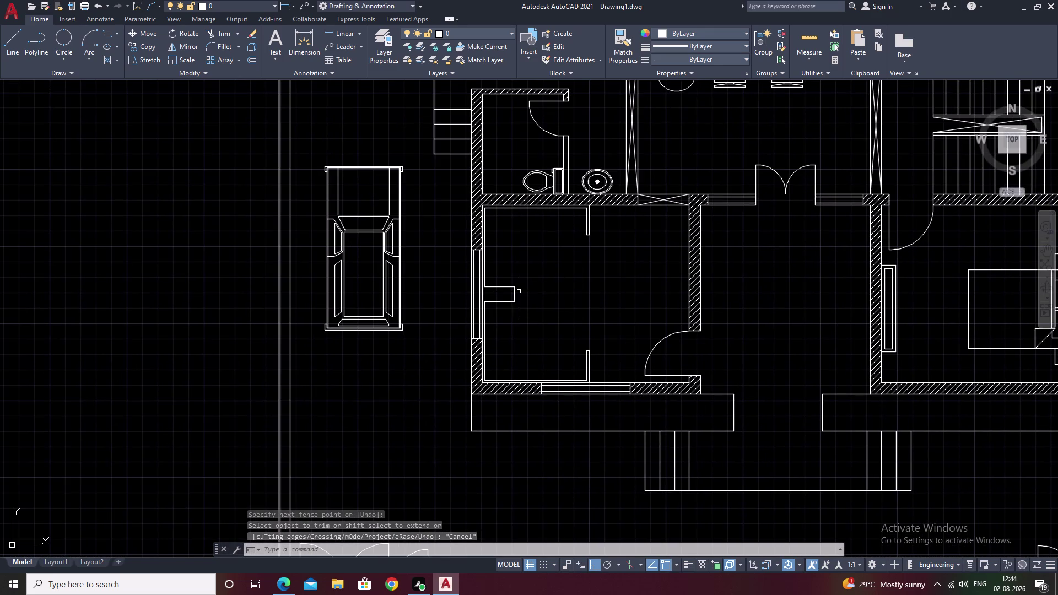
Draw a circle centred at the wall stub's end, sized to its half-width.
text(c)
key(space)
scroll(up, 3)
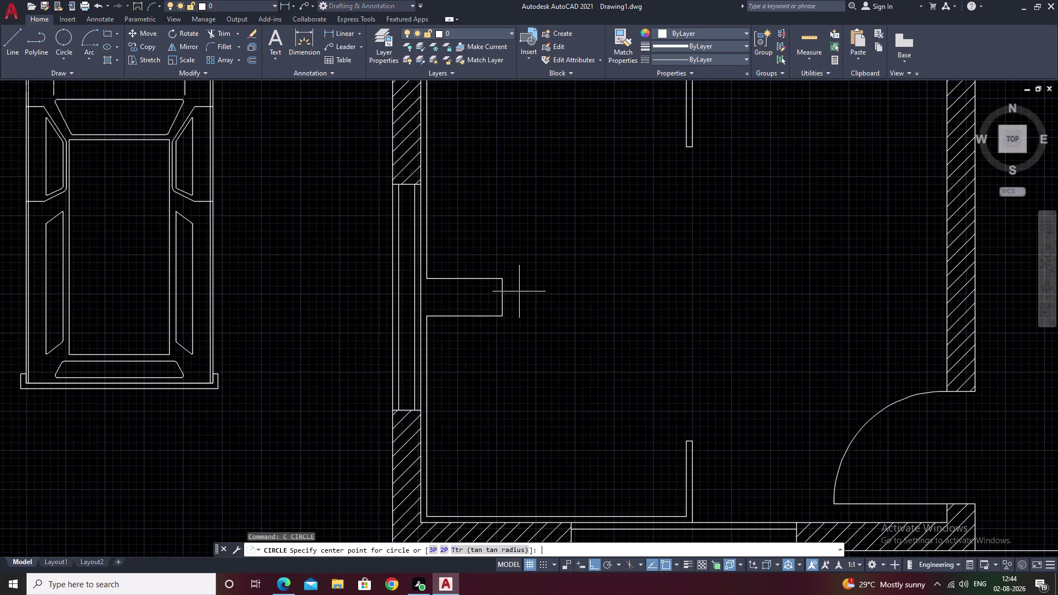
click(489, 302)
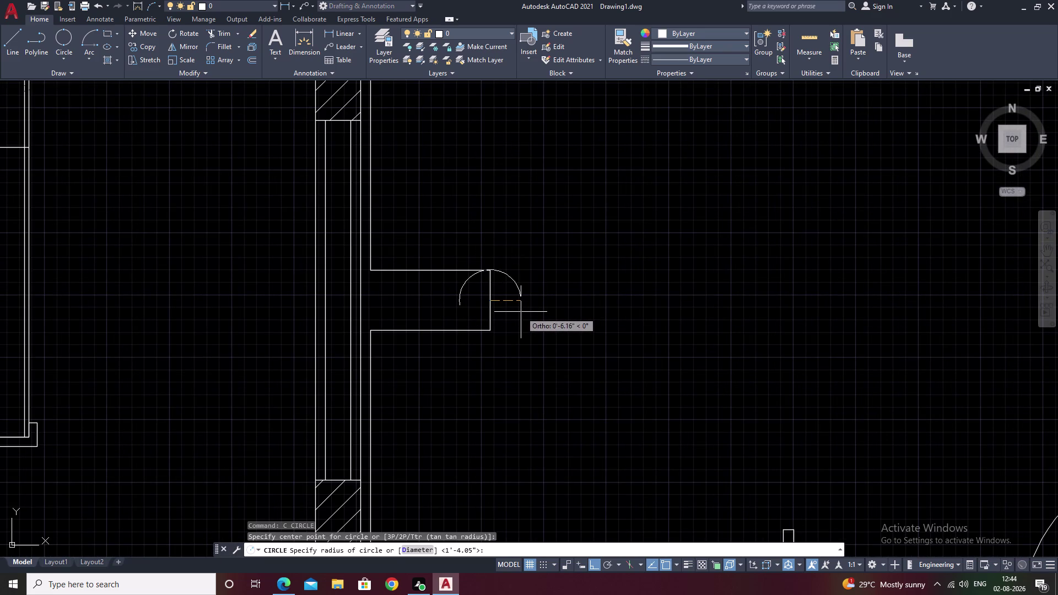
click(521, 312)
key(Escape)
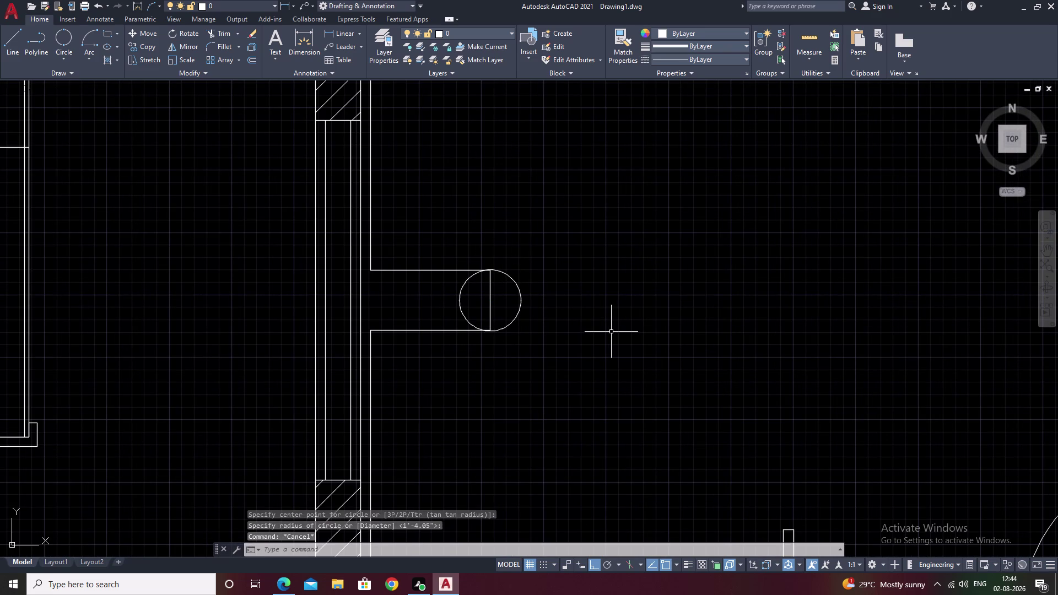
Trim away the circle's inner half, then undo that trim.
text(tr)
key(space)
drag(501, 299, 431, 317)
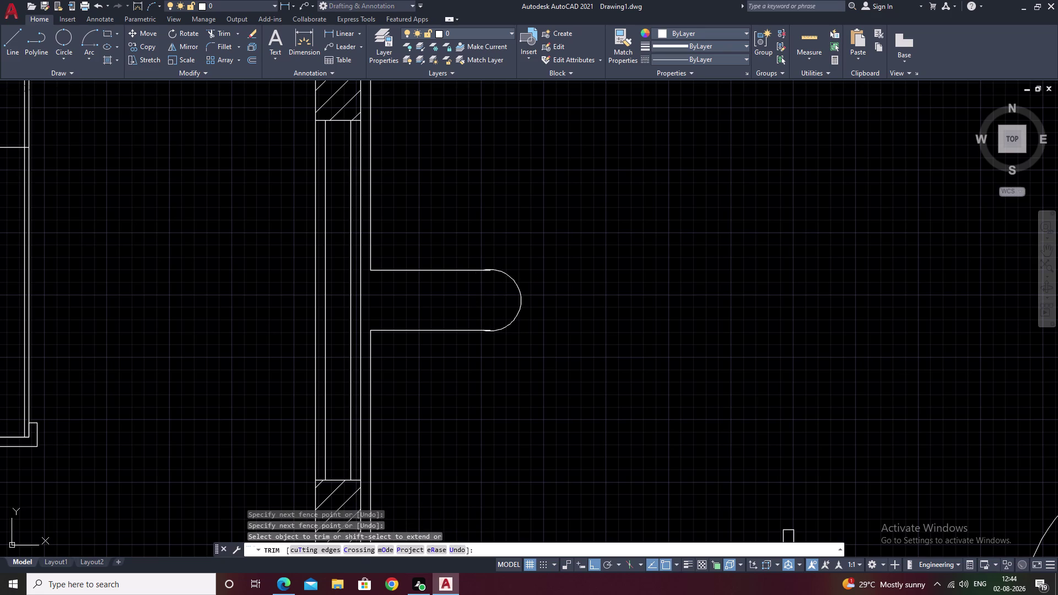
middle_click(638, 307)
key(ctrl+z)
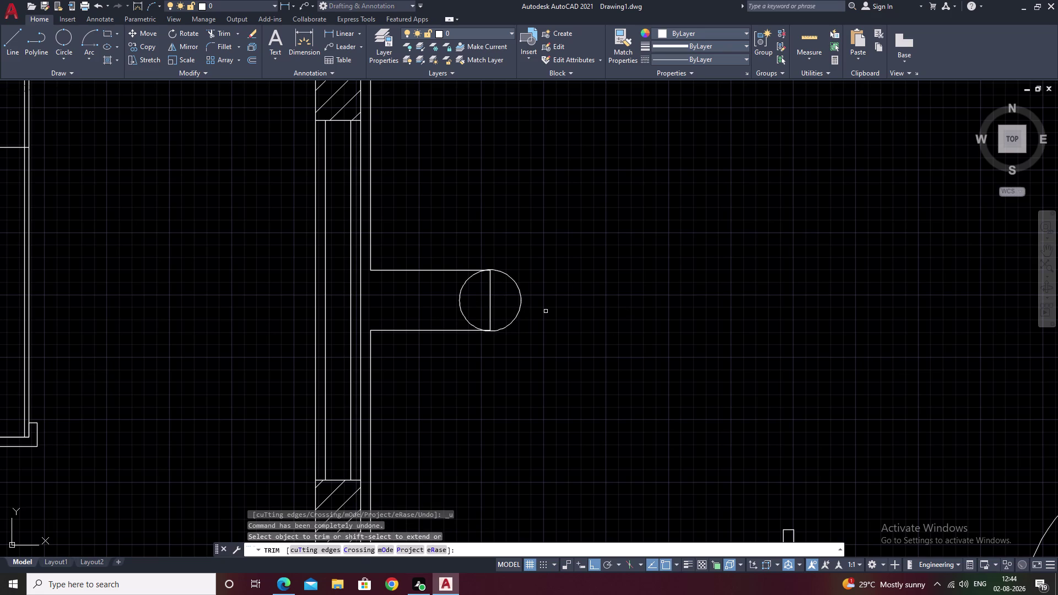
key(ctrl+z)
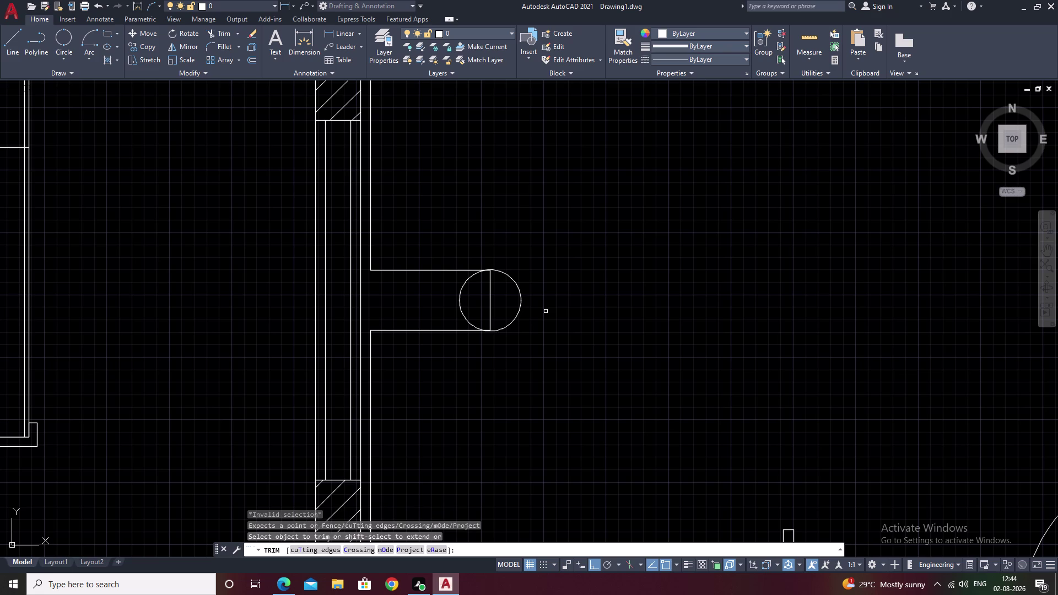
key(Escape)
Erase the circle at the stub's end.
click(519, 286)
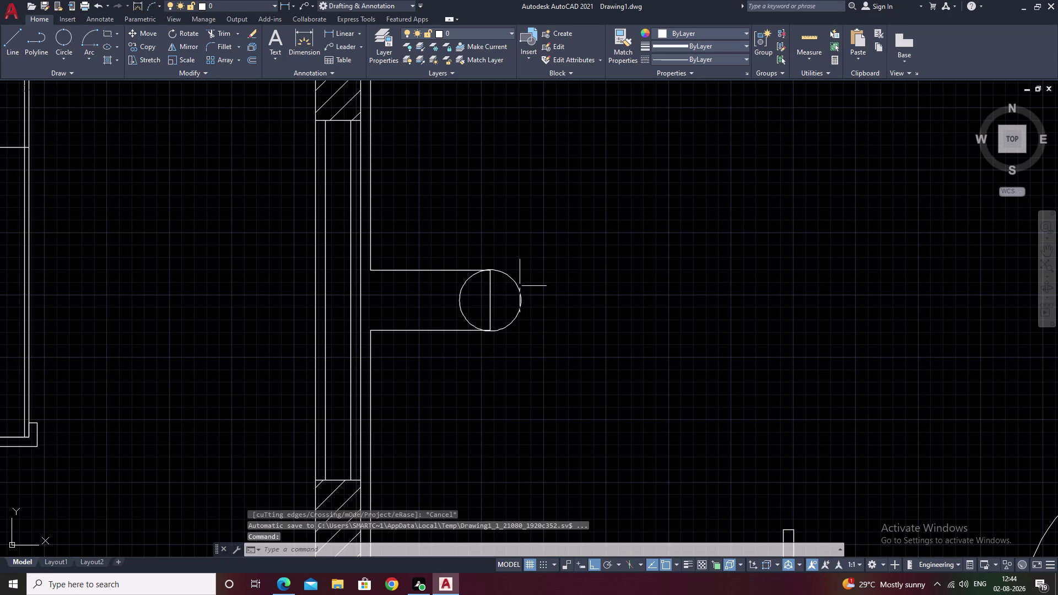
key(Escape)
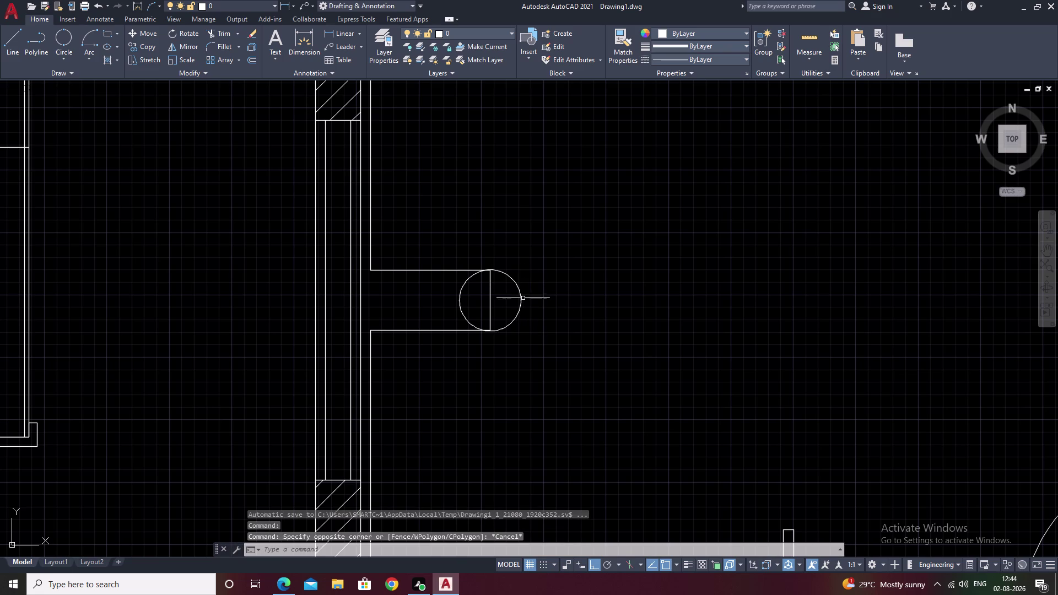
click(522, 300)
text(e)
key(space)
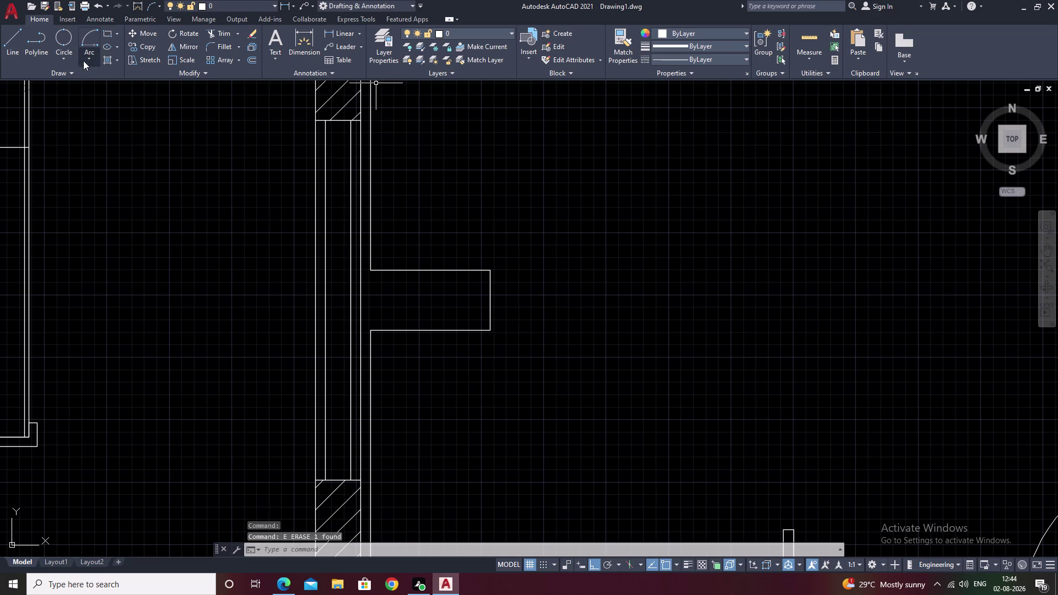
Redraw a 2-point circle across the stub's end and trim its inner half.
click(61, 42)
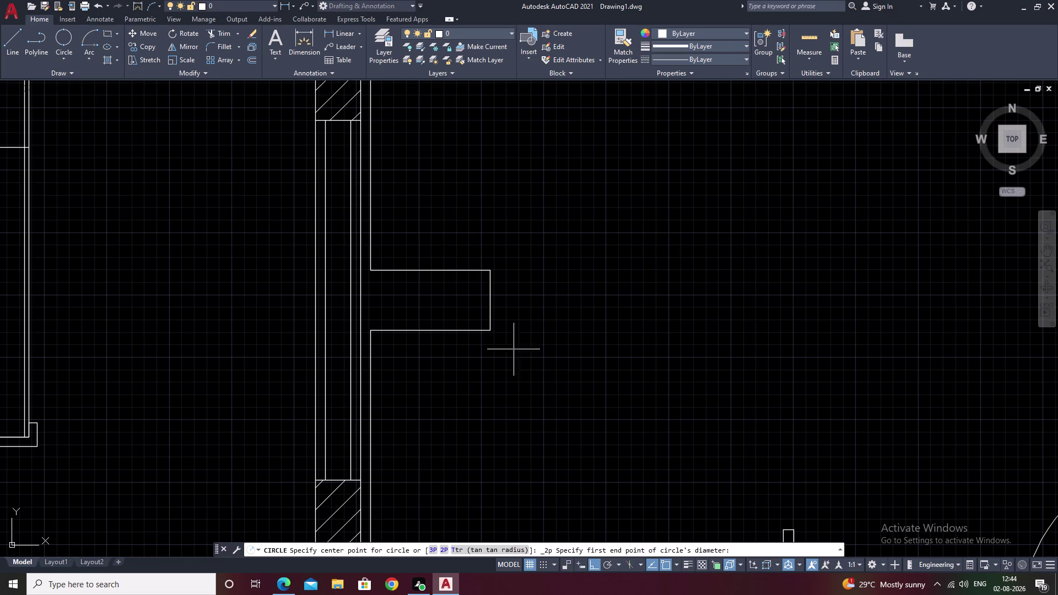
click(489, 333)
click(489, 271)
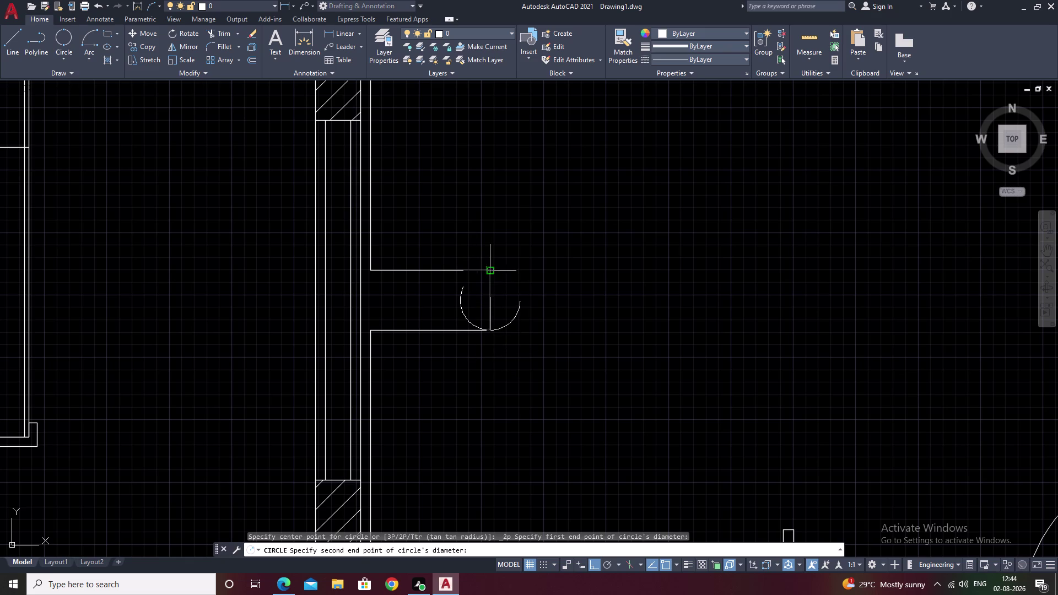
key(Escape)
text(tr)
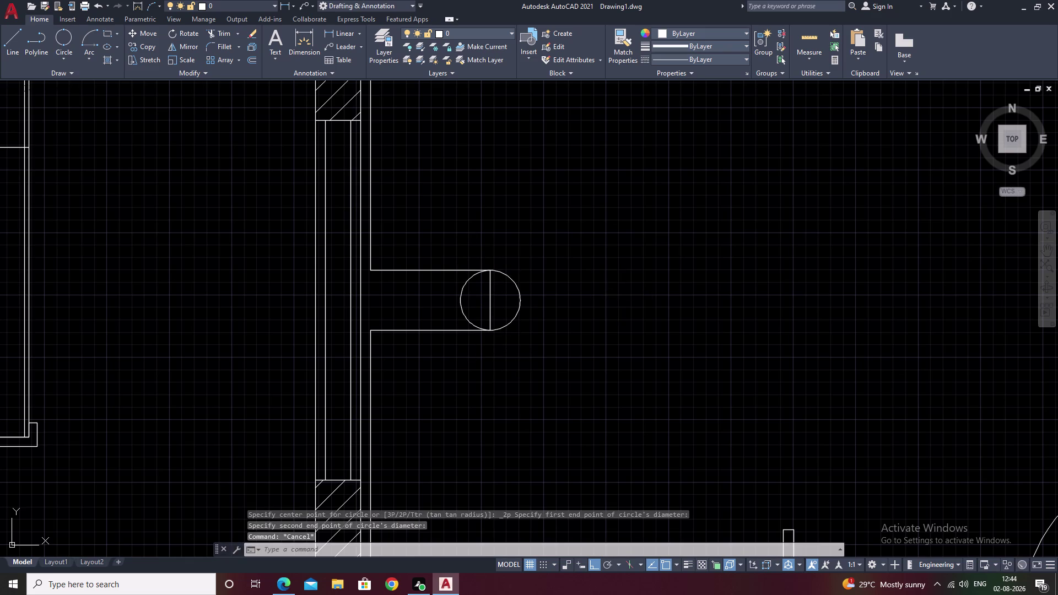
key(space)
drag(511, 298, 448, 302)
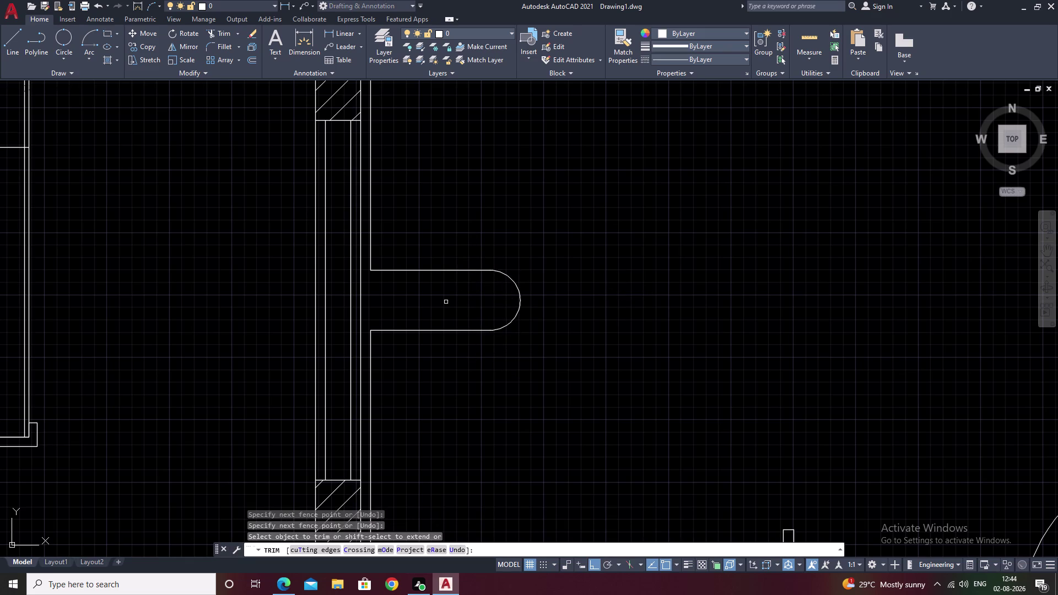
middle_drag(669, 316, 747, 393)
scroll(down, 3)
key(Escape)
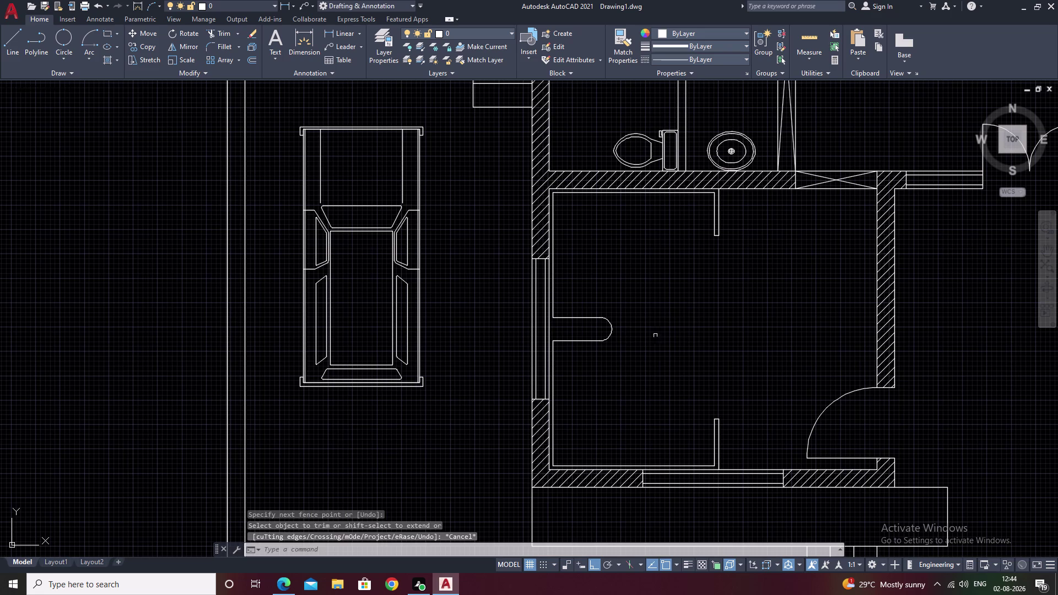
middle_drag(654, 339, 635, 293)
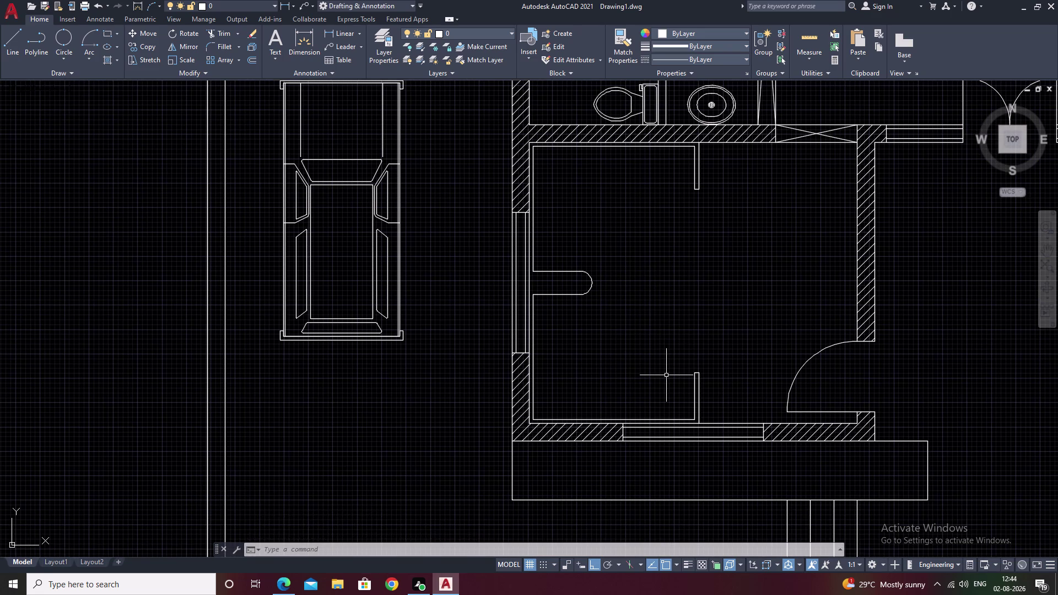
Offset the room's top inner wall line 2' inward.
key(2)
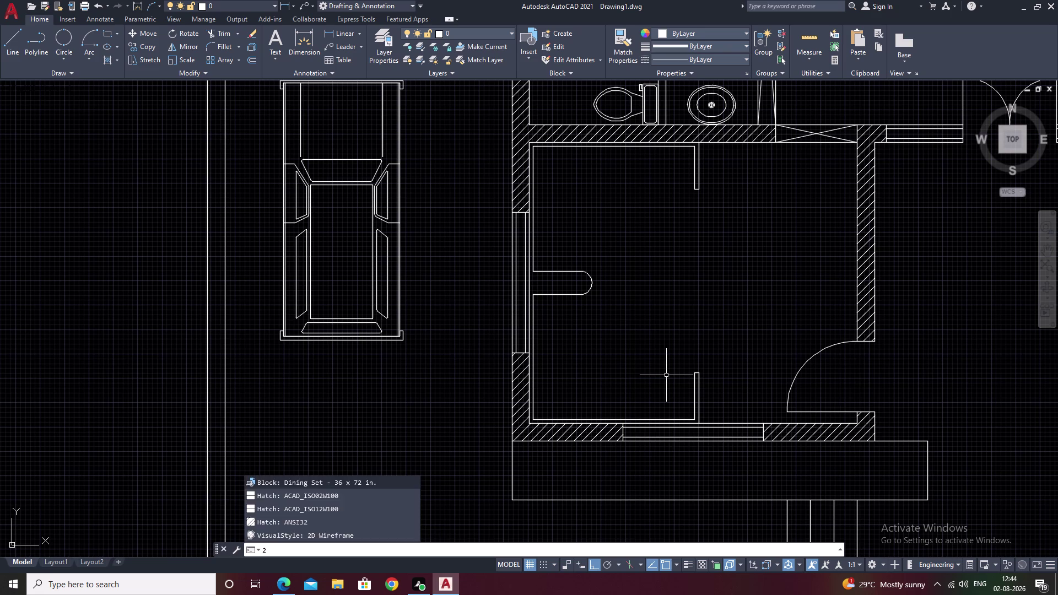
key(Escape)
text(o)
key(space)
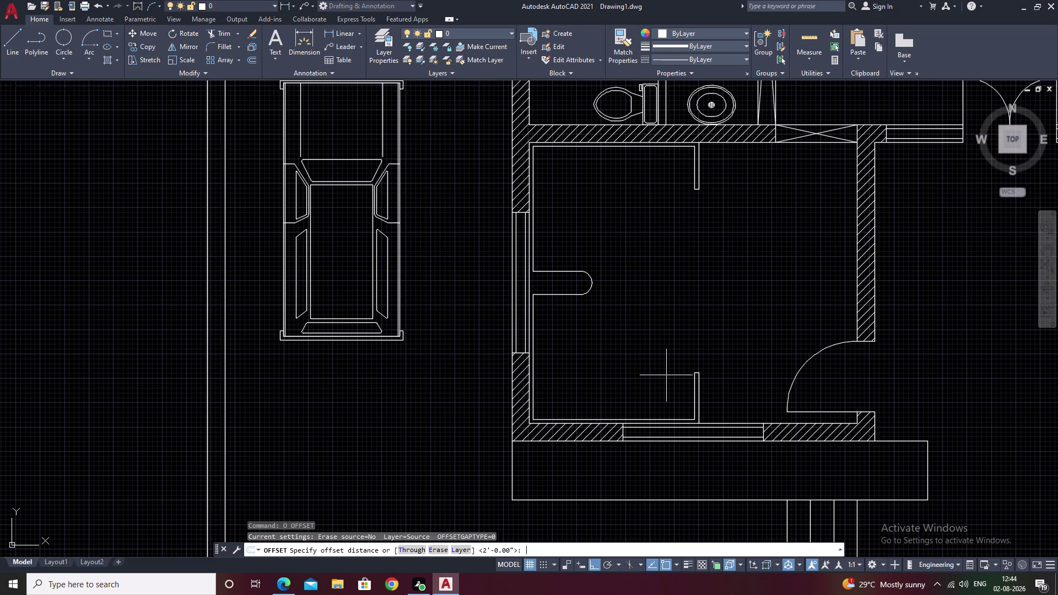
text(2')
key(space)
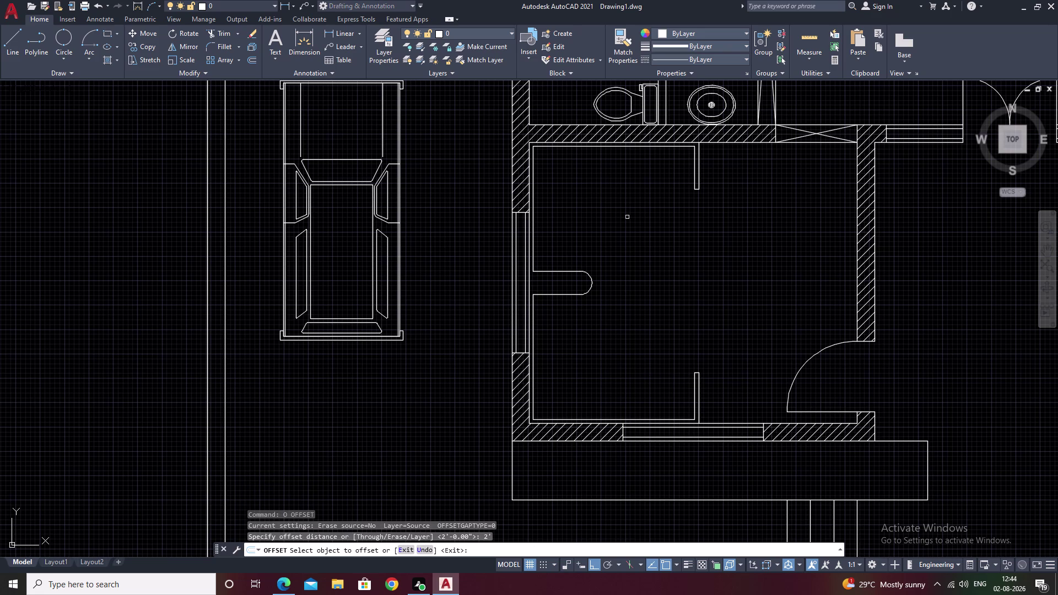
click(609, 148)
click(617, 239)
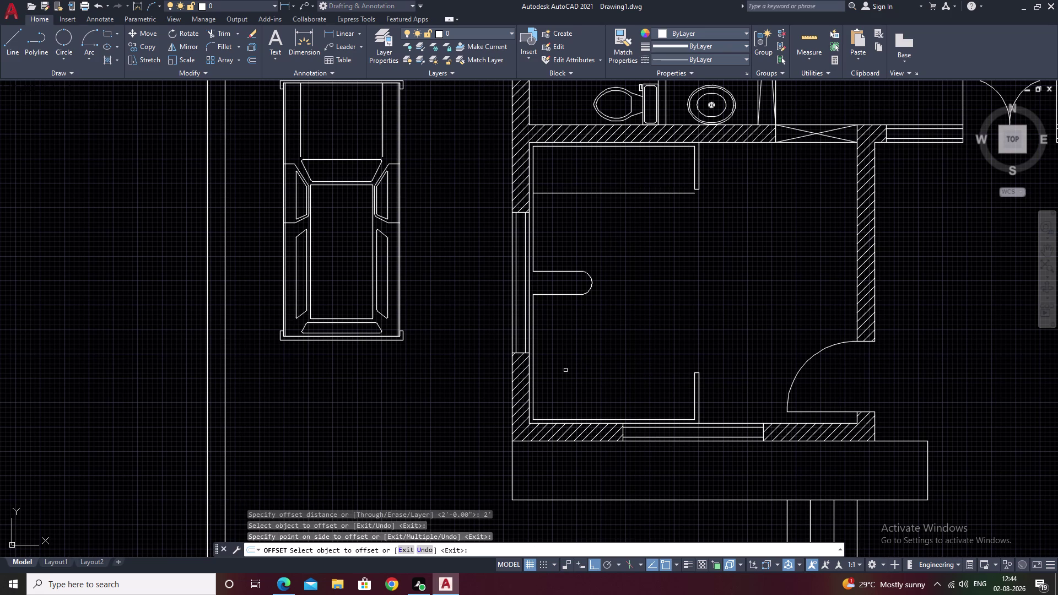
Offset the left and bottom inner wall lines 2' into the room.
click(534, 357)
click(697, 356)
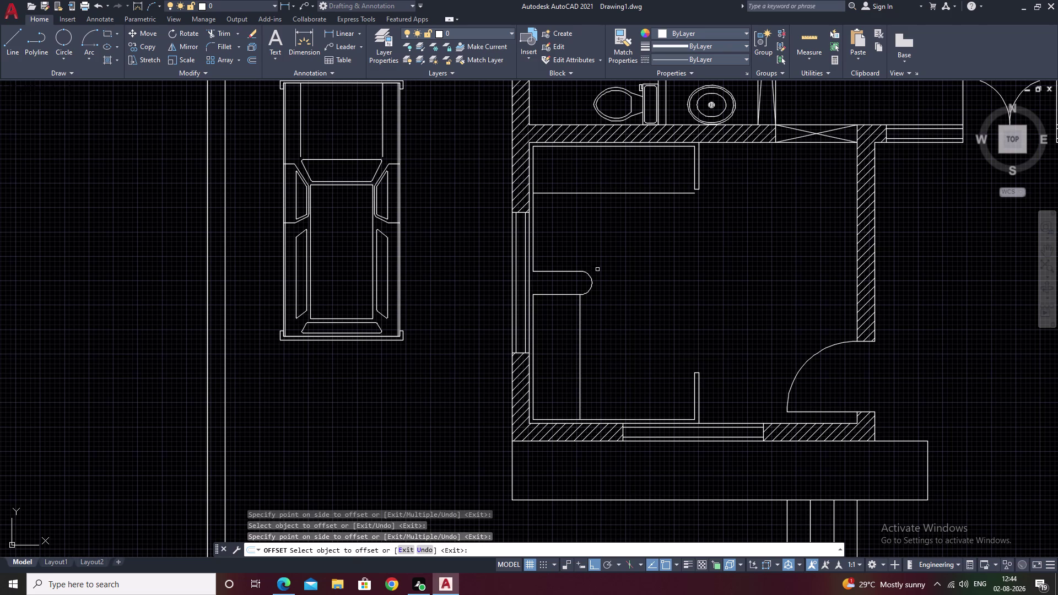
click(533, 231)
click(656, 241)
click(645, 418)
scroll(up, 3)
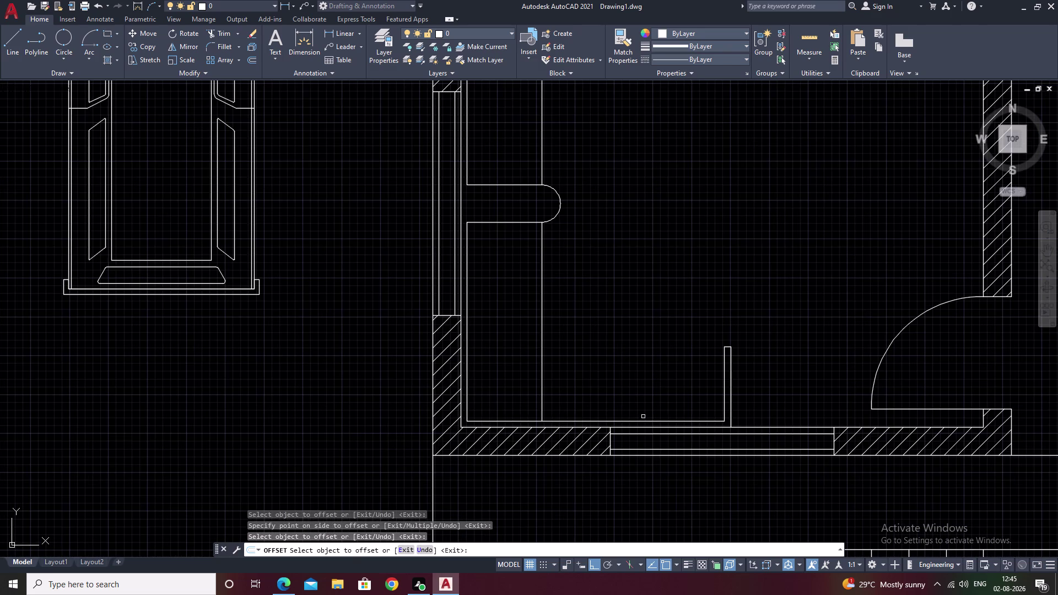
click(643, 420)
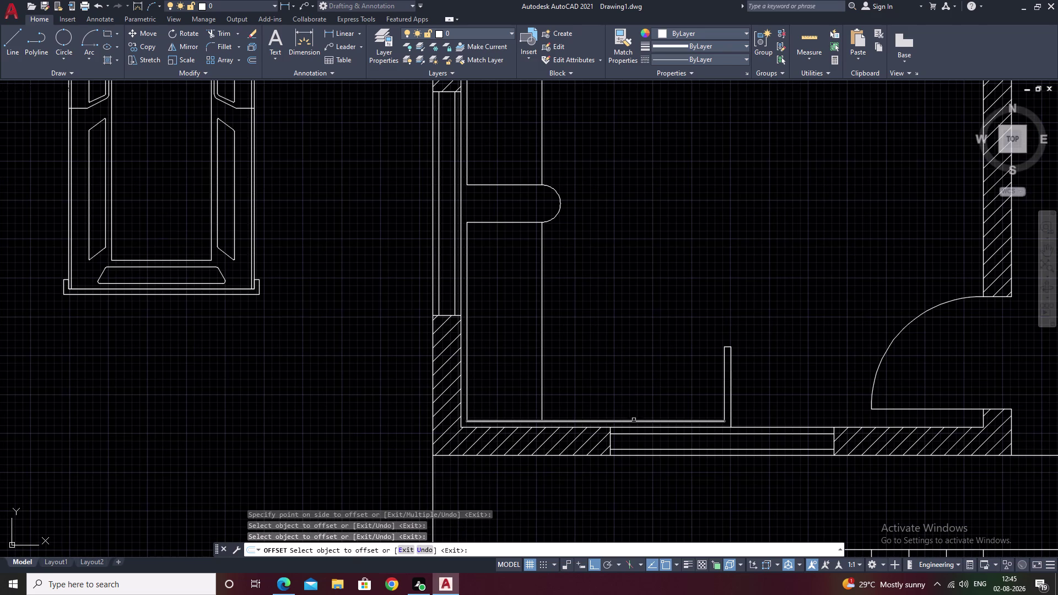
click(633, 421)
click(638, 278)
key(Escape)
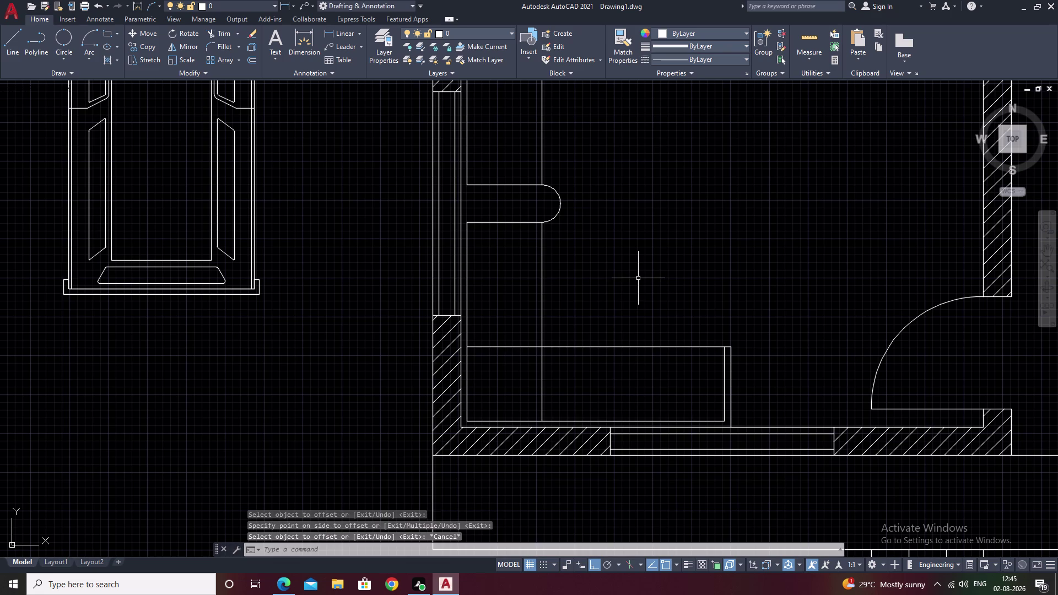
Trim the overlapping lines at the lower corner.
text(tr)
key(space)
drag(514, 327, 591, 400)
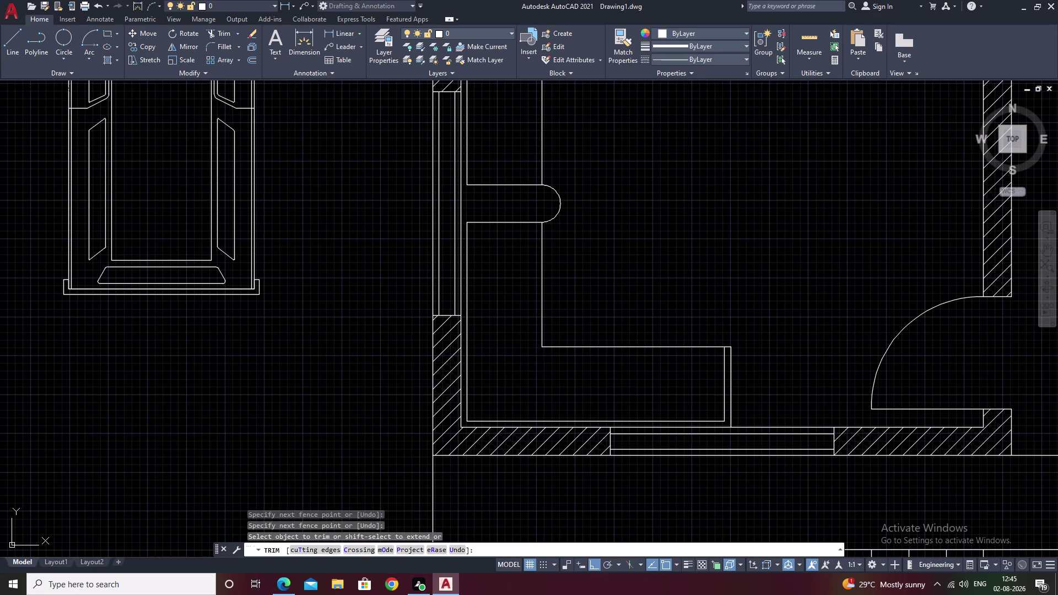
Trim the overlapping counter lines at the upper corner.
scroll(down, 3)
middle_drag(644, 265, 639, 354)
drag(574, 312, 607, 275)
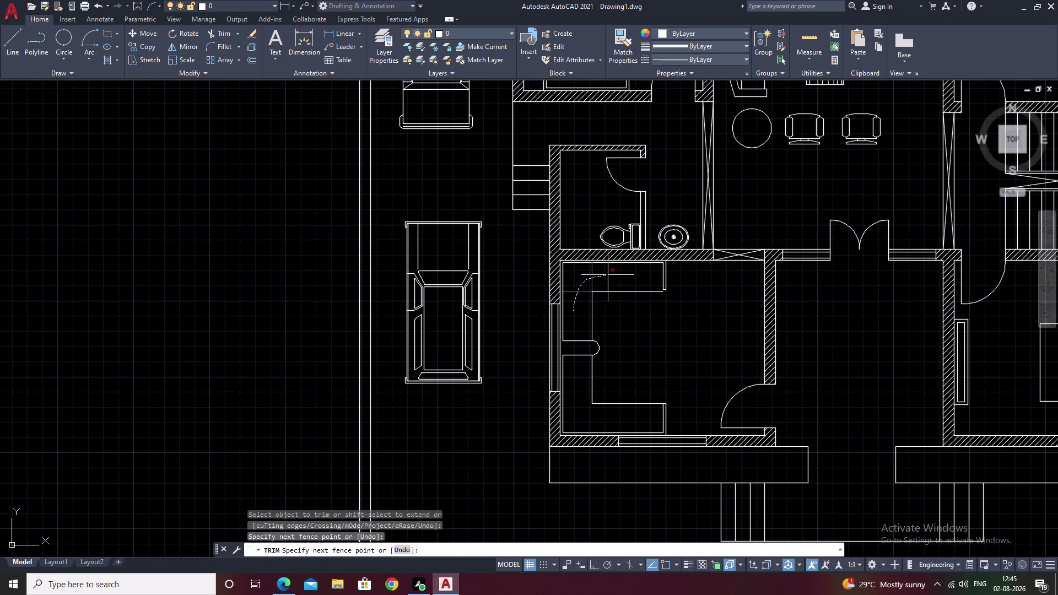
drag(608, 275, 612, 275)
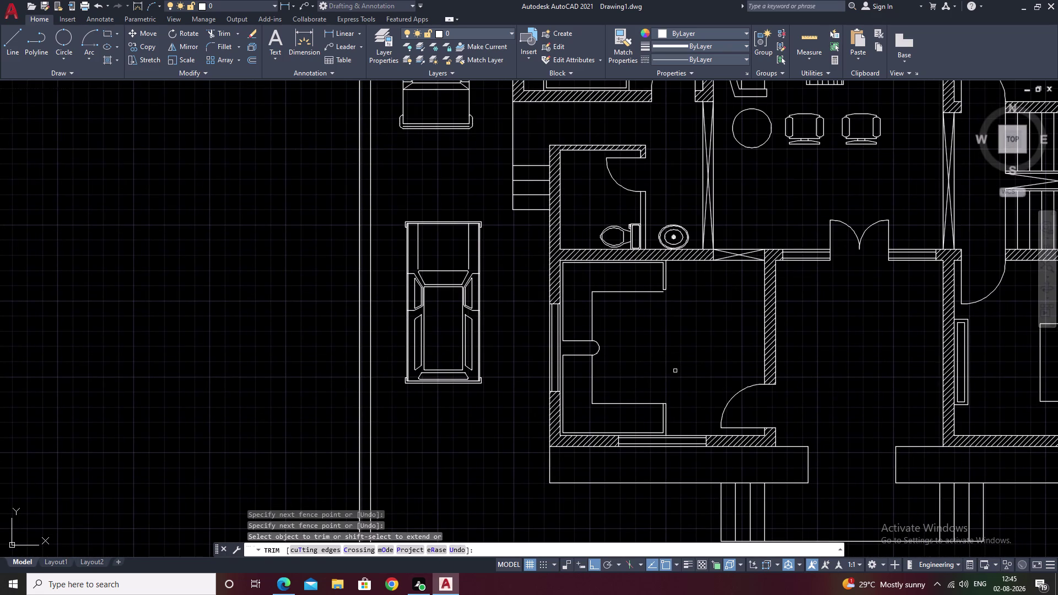
key(Escape)
Try a zero-radius fillet on the corner, then cancel it.
text(f)
key(space)
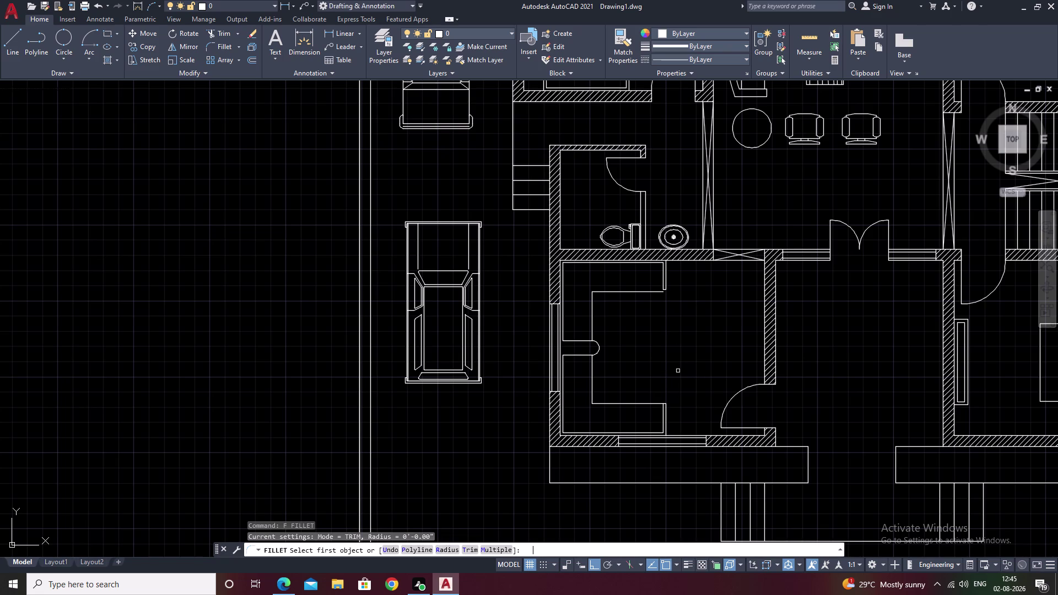
text(r)
key(space)
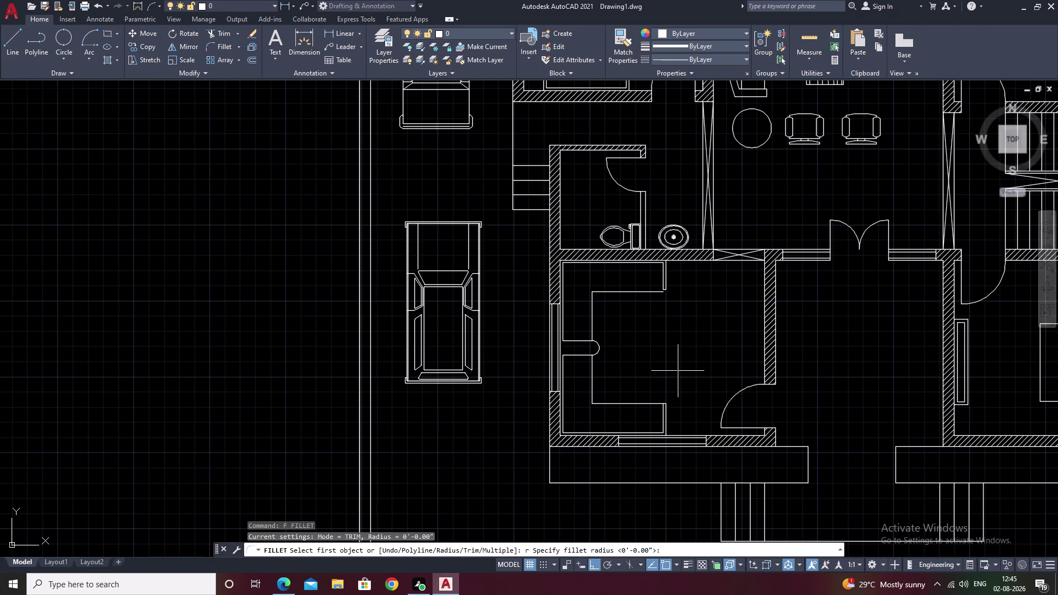
key(space)
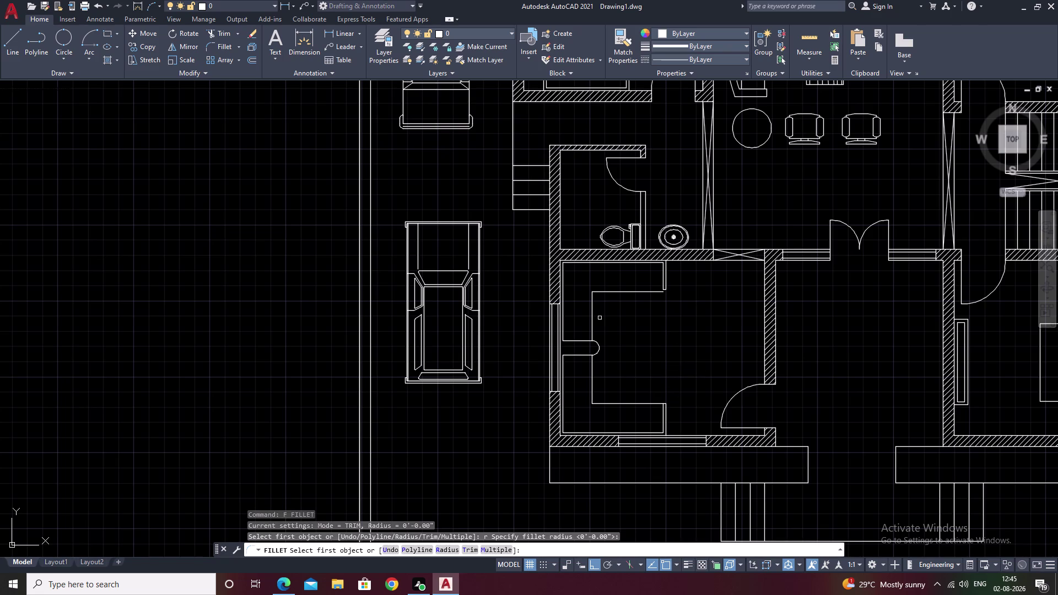
click(592, 310)
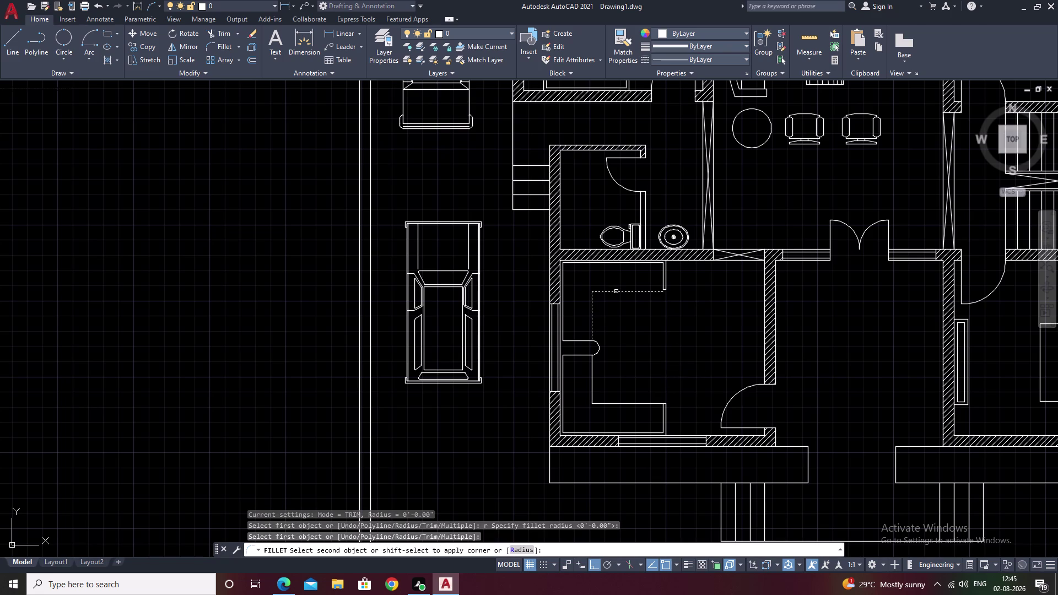
click(616, 292)
key(Escape)
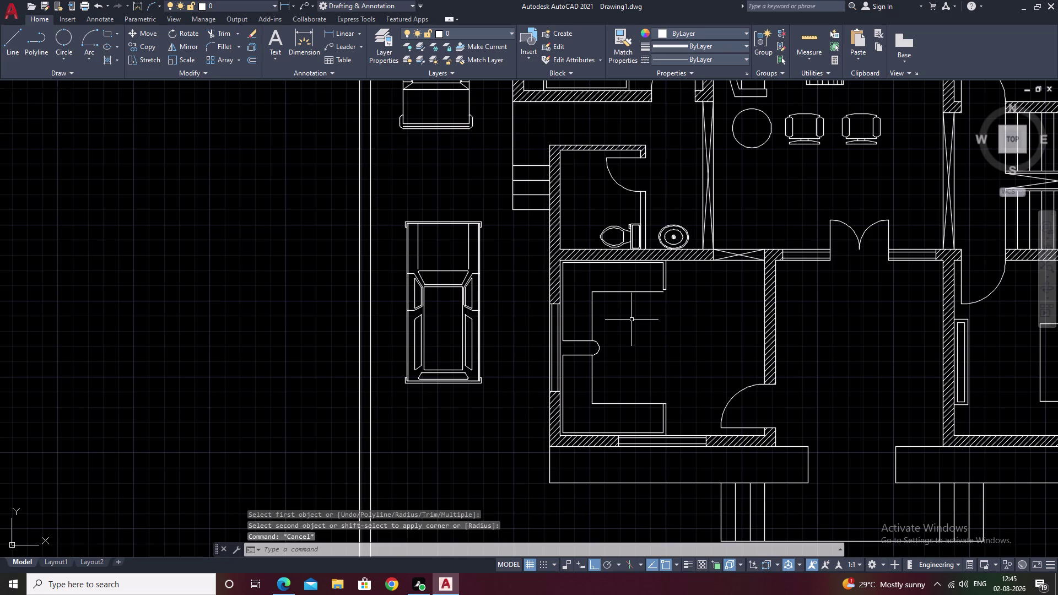
Try filleting the partition corner with radius 30, then cancel.
key(f)
key(space)
key(r)
key(space)
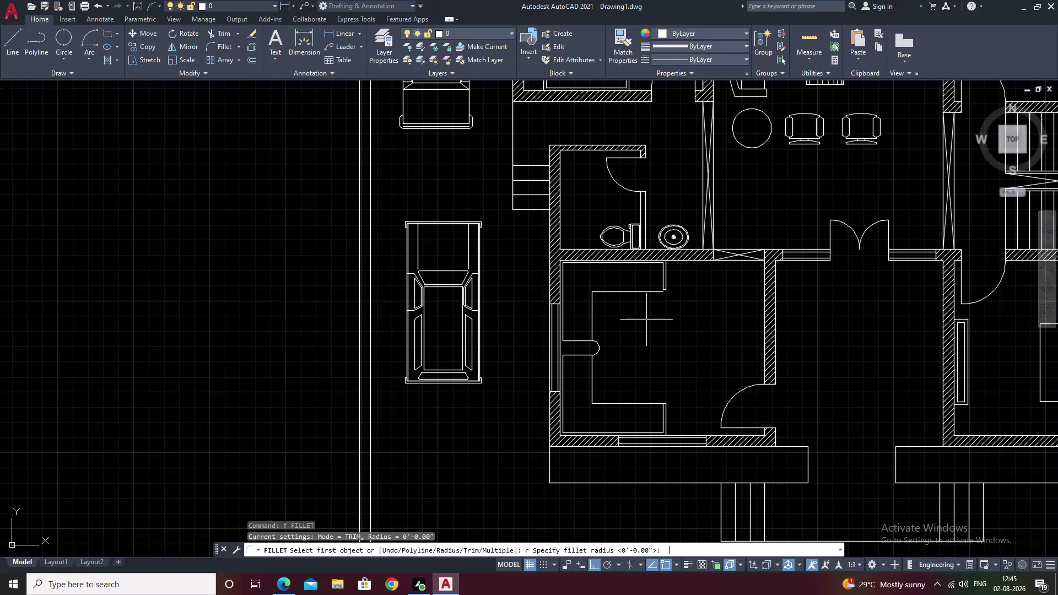
text(30)
key(space)
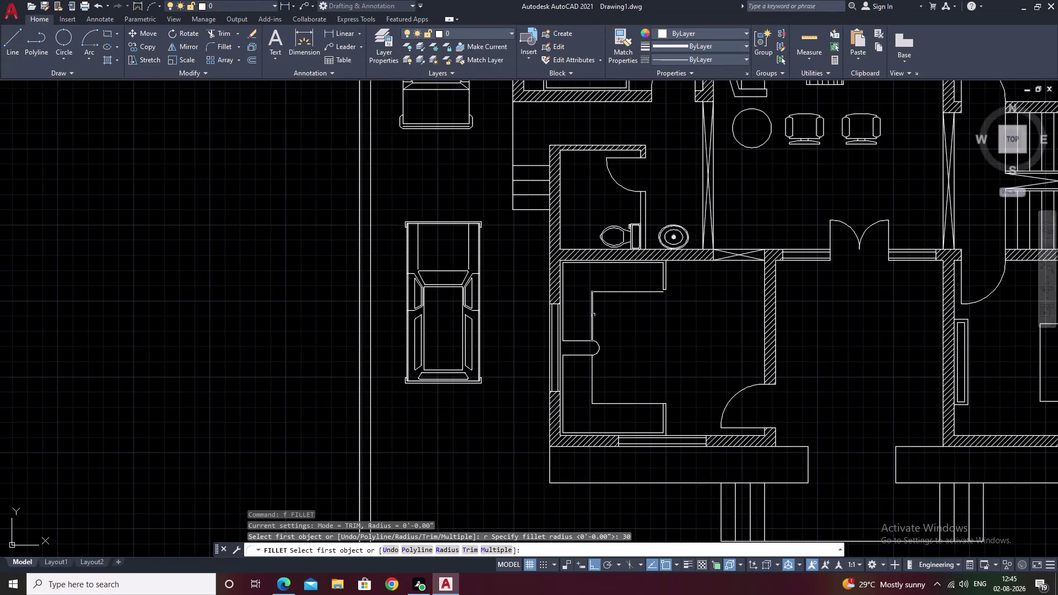
click(593, 310)
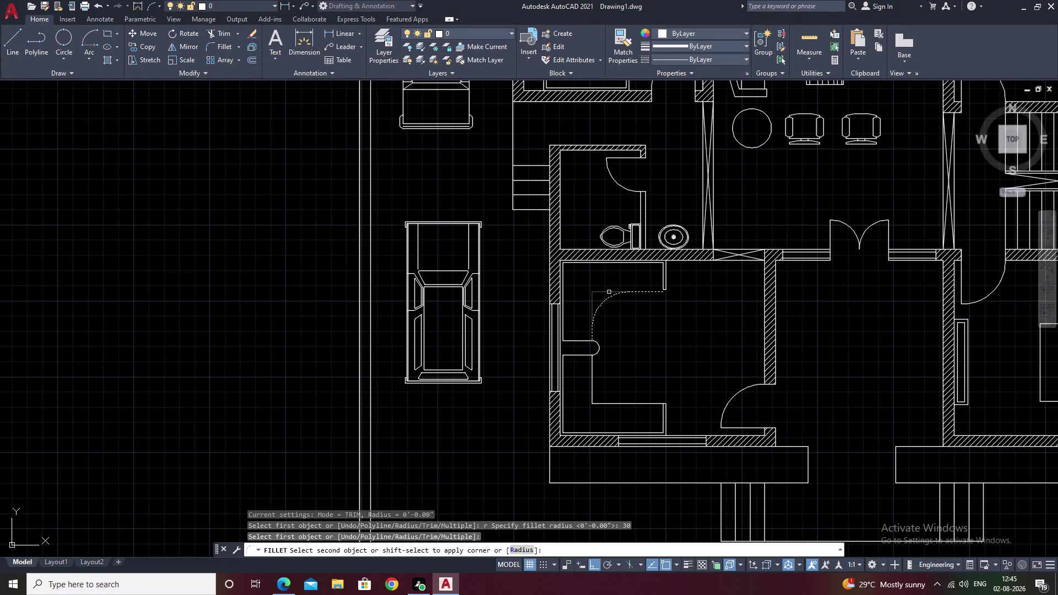
key(Escape)
Set the fillet radius to 10, cancel, and focus on the partition's upper right corner.
text(f)
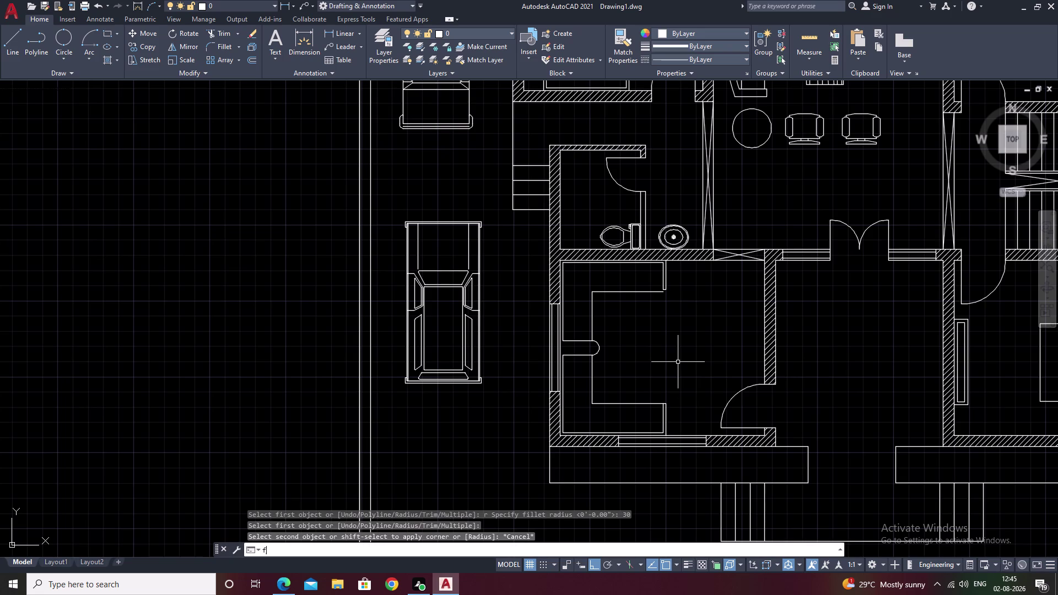
key(space)
text(r 10)
key(space)
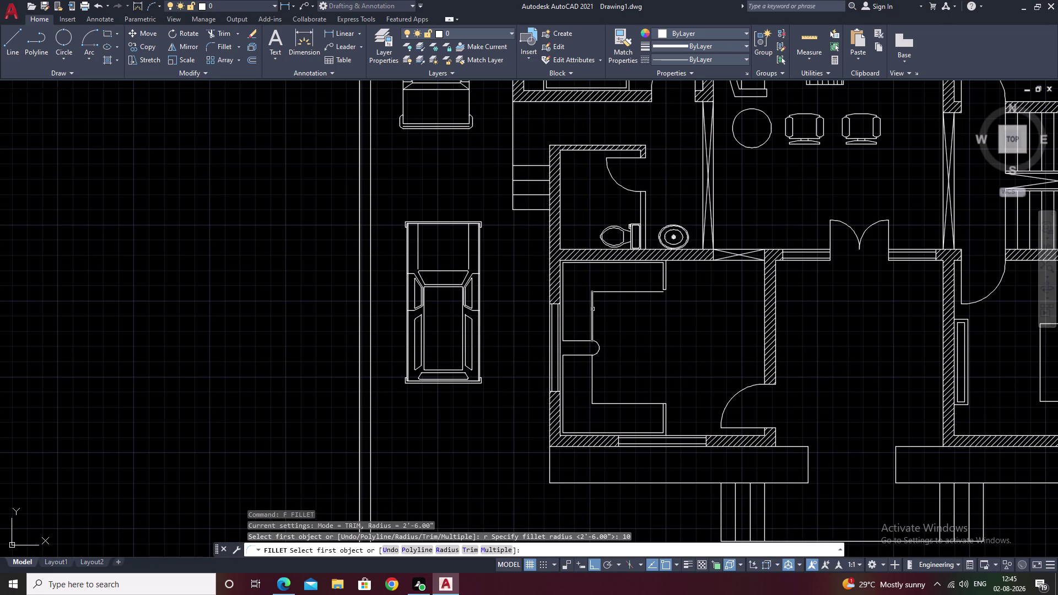
scroll(down, 3)
scroll(up, 3)
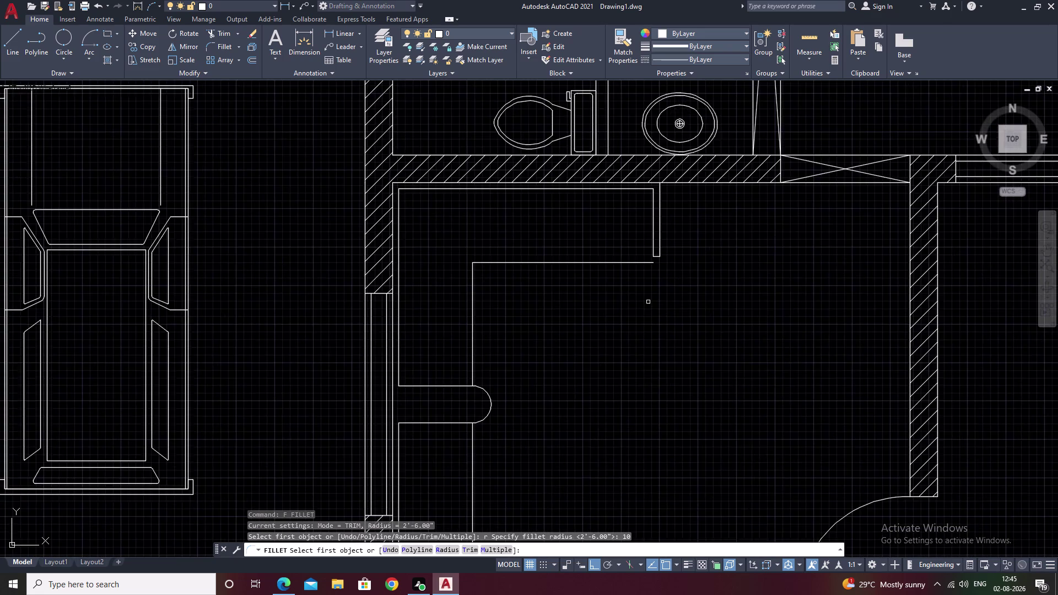
scroll(up, 3)
key(Escape)
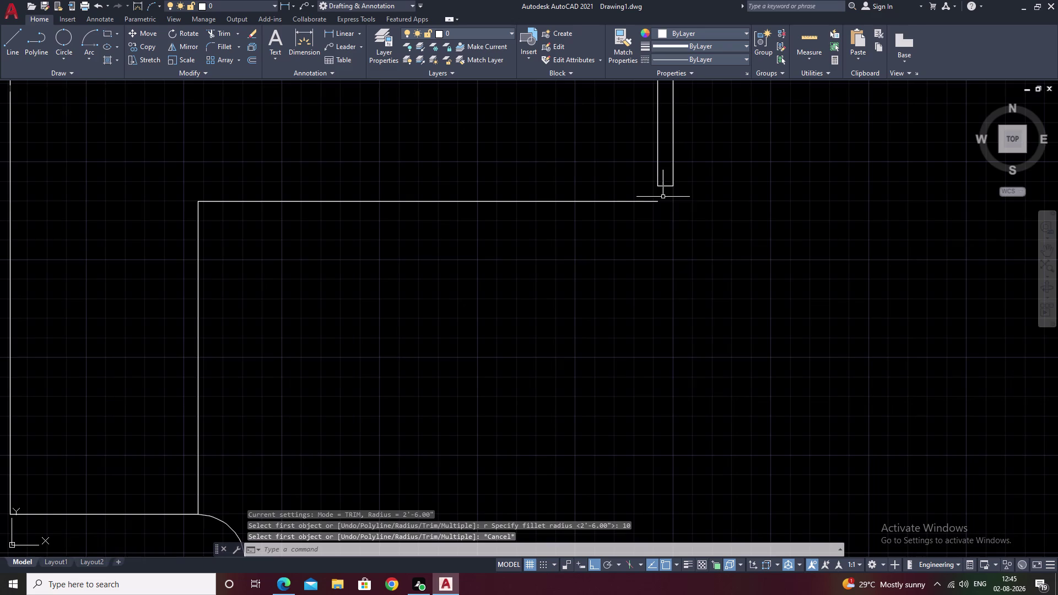
scroll(down, 3)
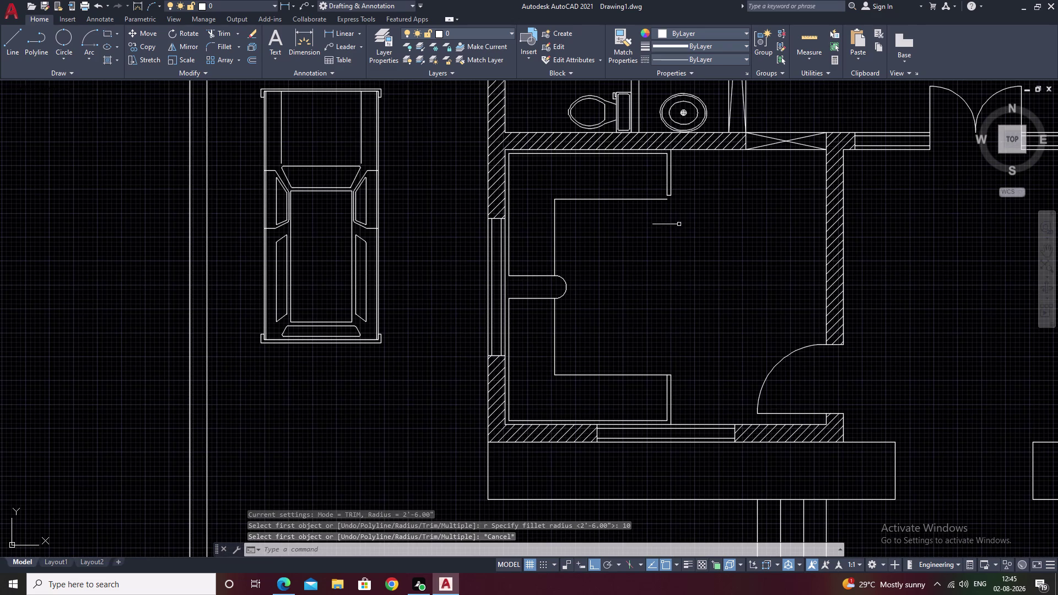
scroll(up, 3)
middle_drag(668, 204, 609, 301)
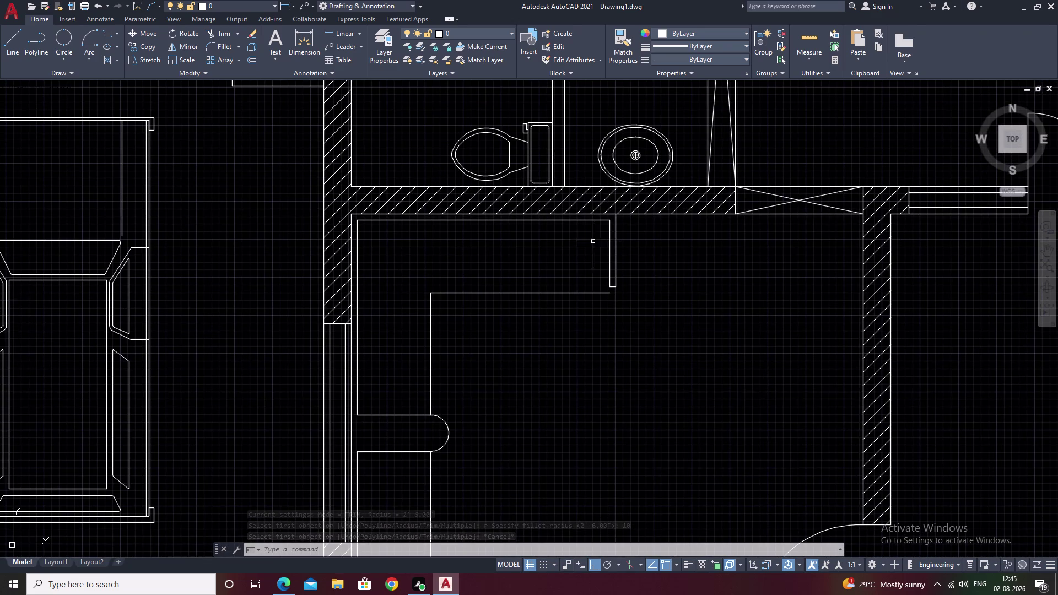
scroll(up, 3)
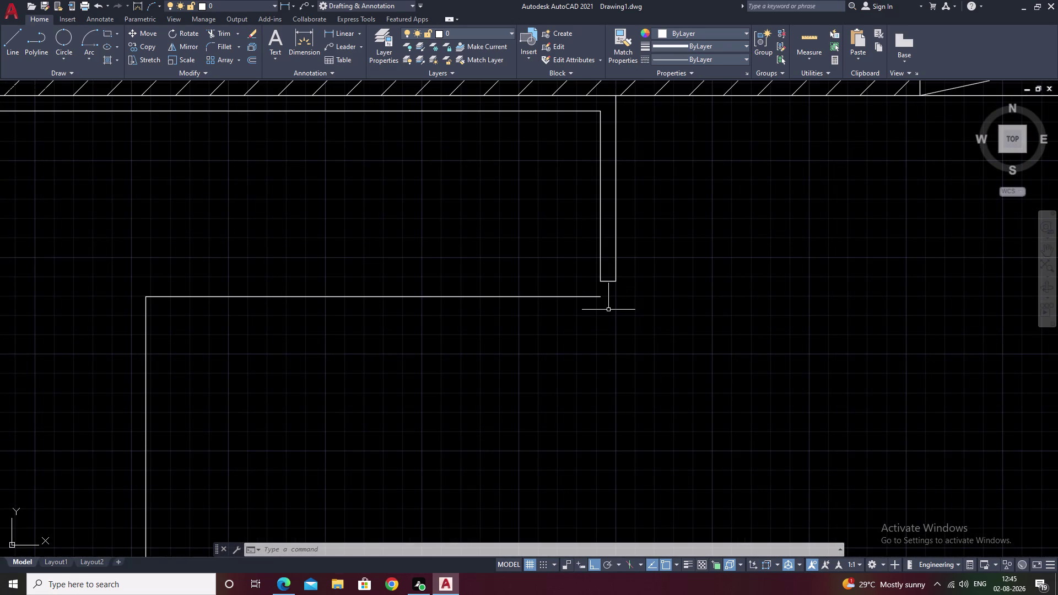
Extend the short vertical line down to the partition edge.
text(ex)
key(space)
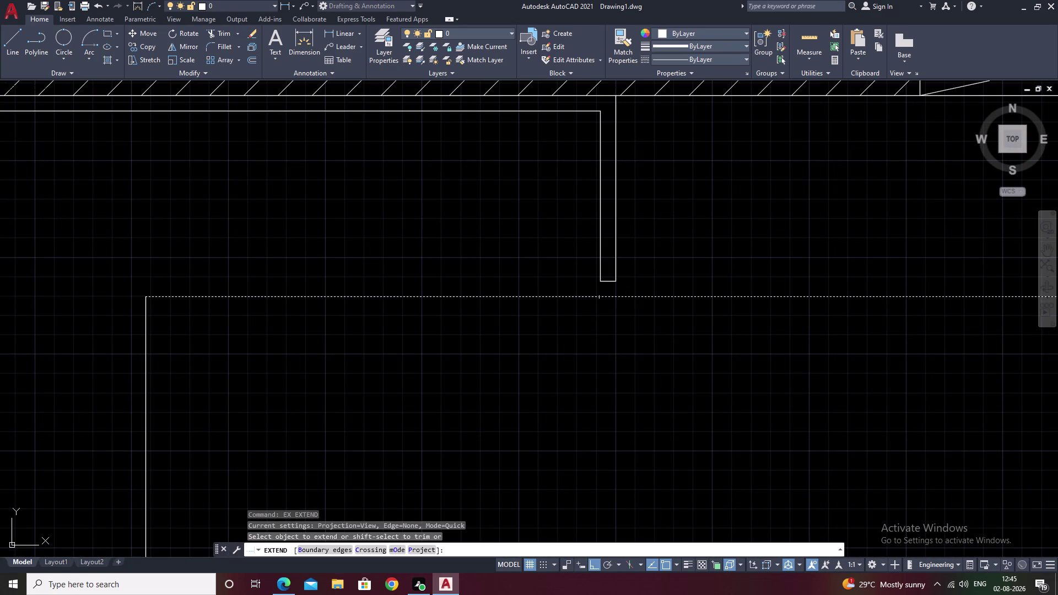
key(Escape)
text(ex)
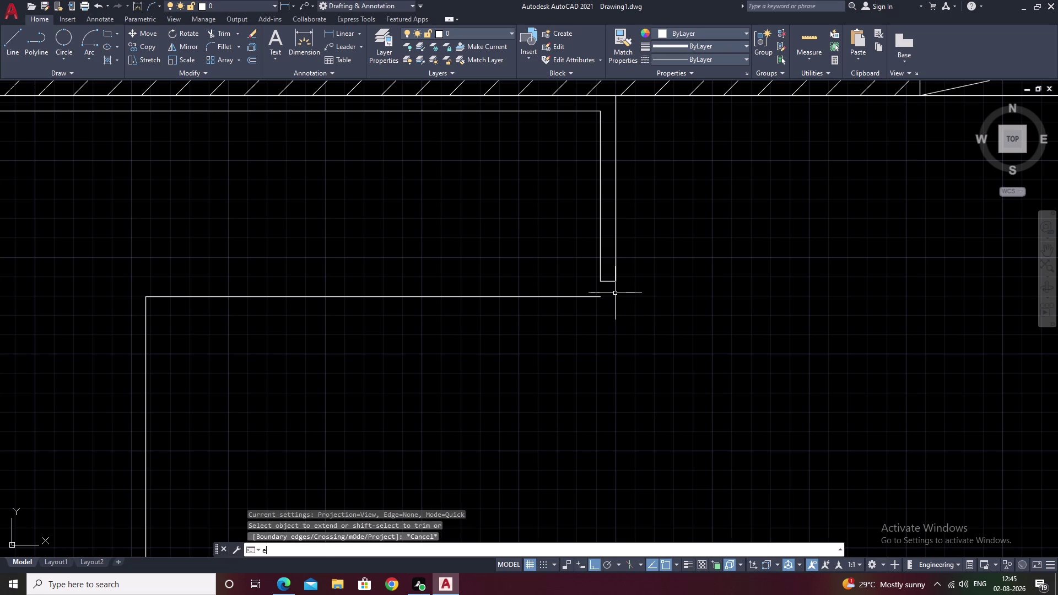
key(space)
click(601, 259)
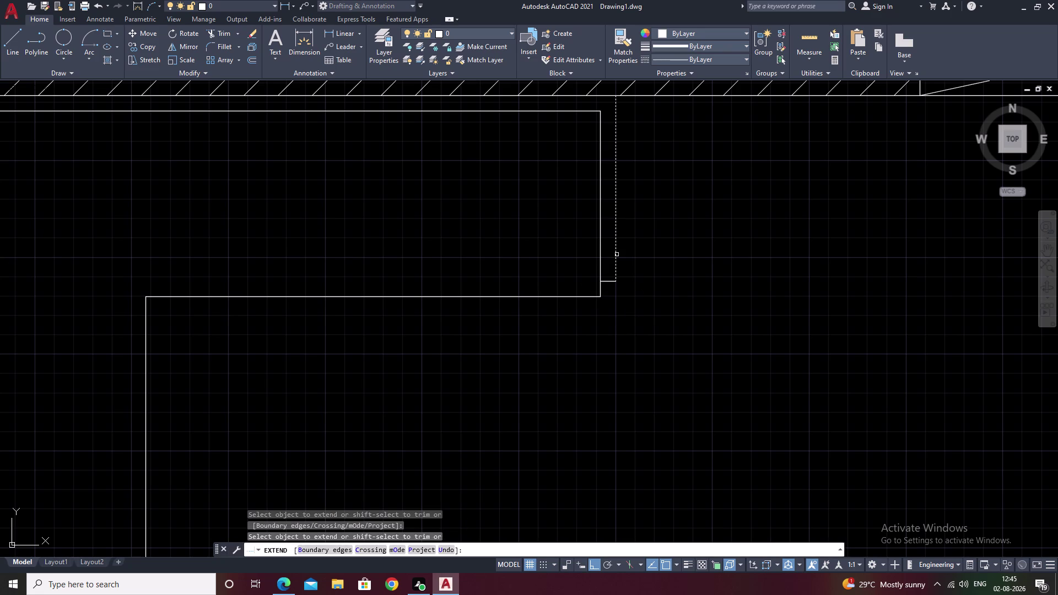
key(Escape)
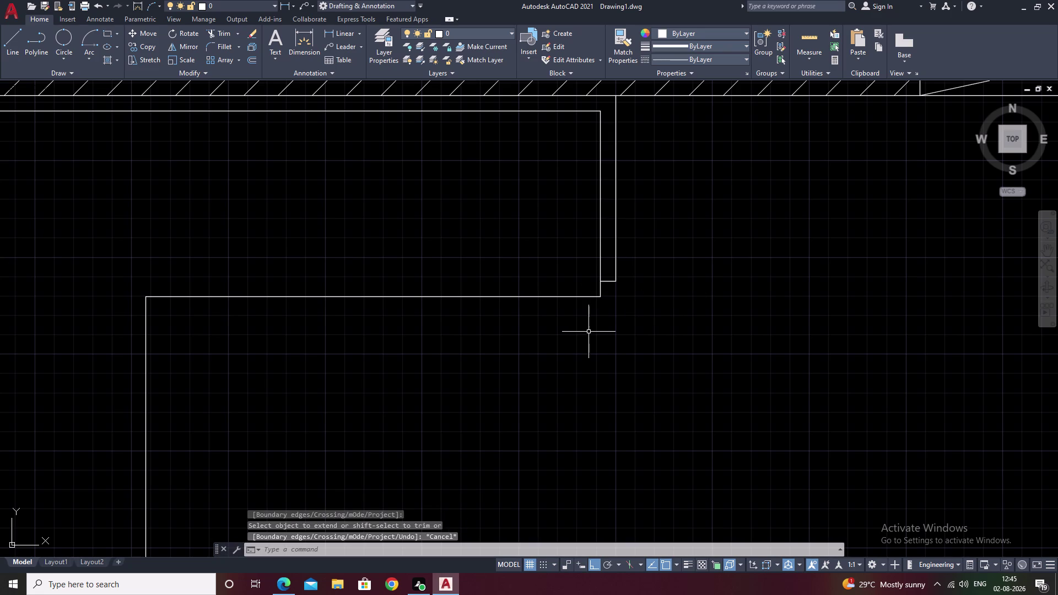
Draw a line from the partition corner and regenerate the display.
text(l)
key(space)
click(602, 294)
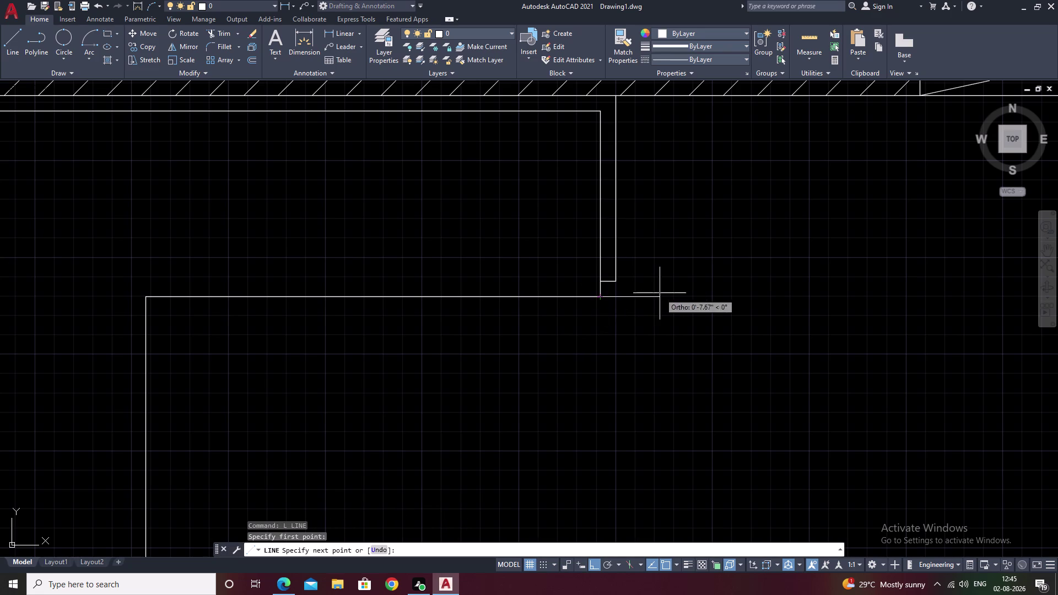
click(660, 293)
key(Escape)
key(Escape)
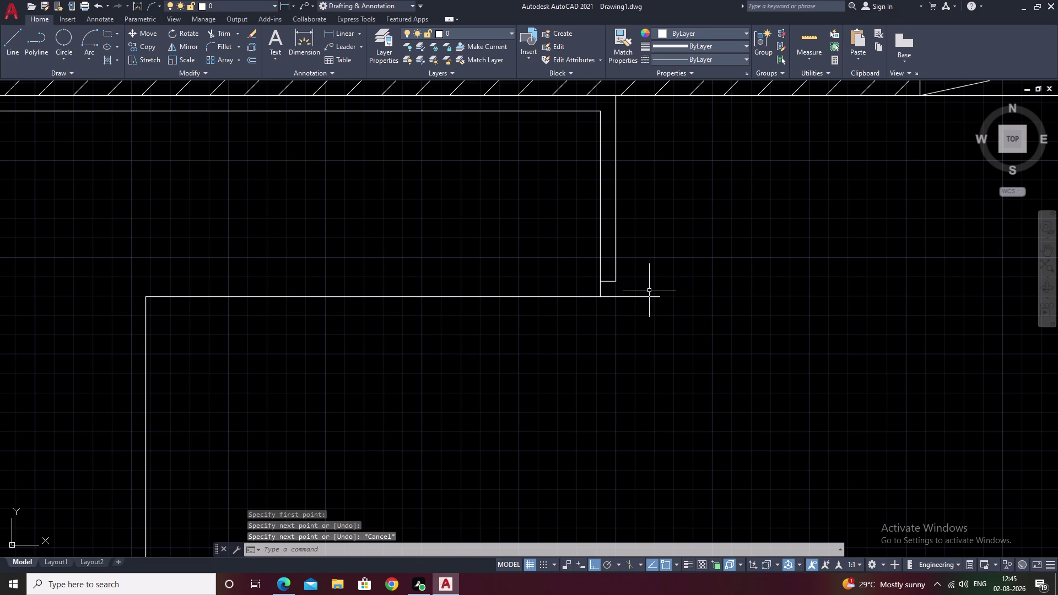
text(r)
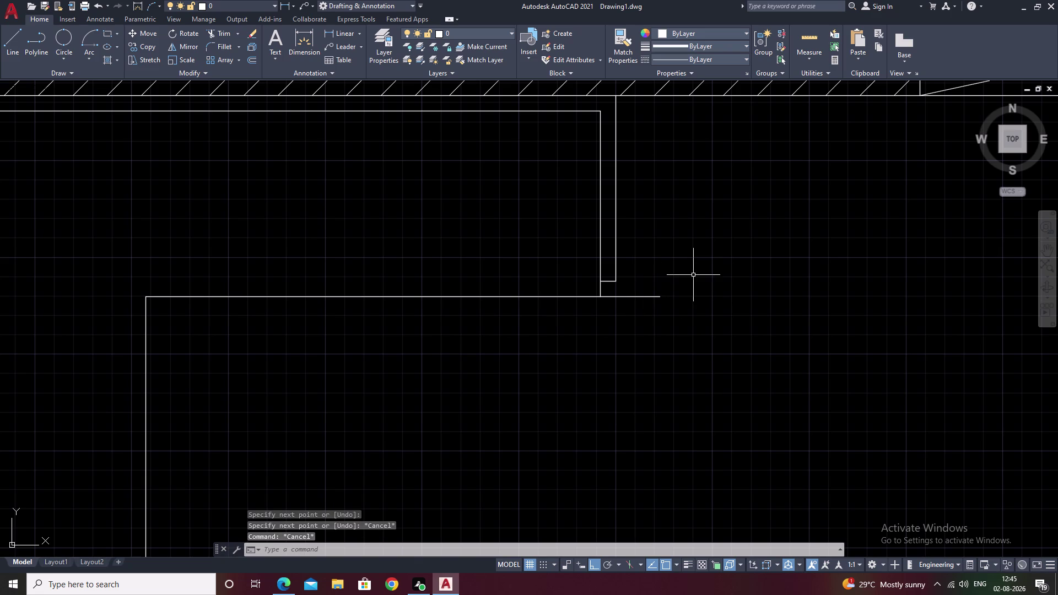
text(e)
key(space)
key(Escape)
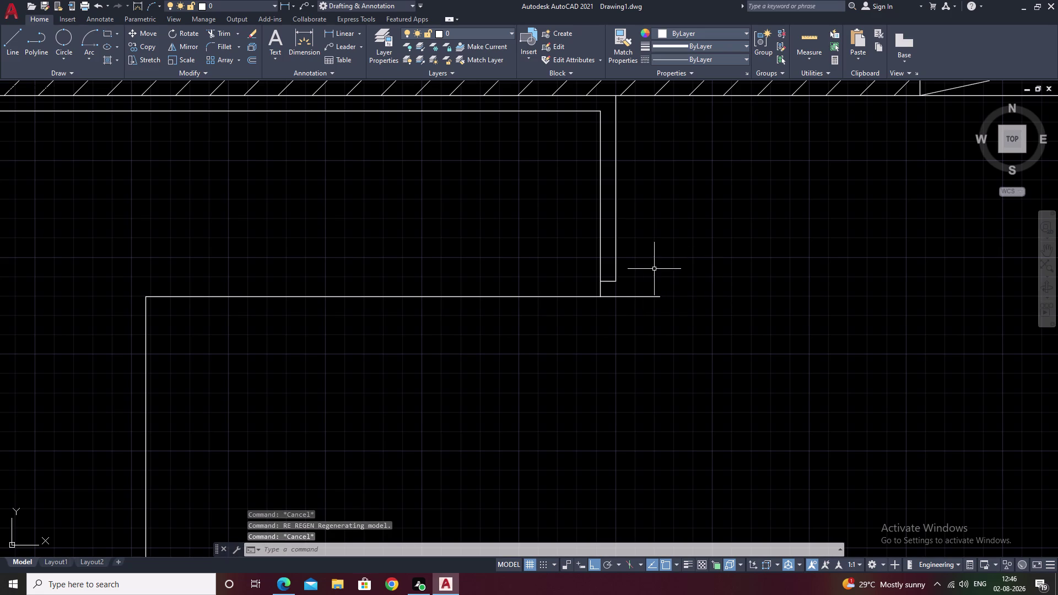
Extend the vertical line to the partition and trim the stray corner ends.
text(ex)
key(space)
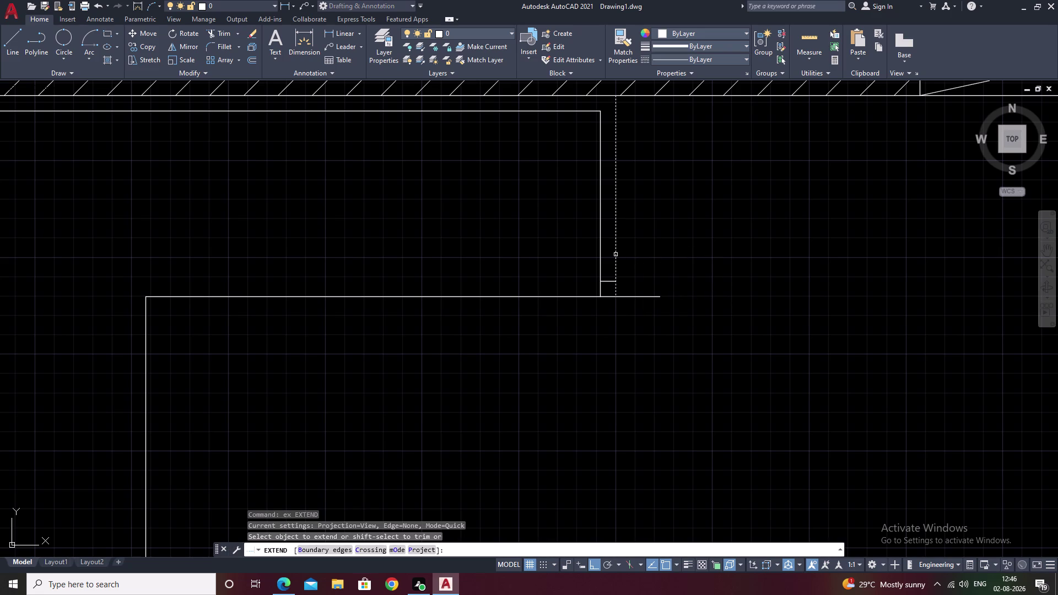
click(616, 254)
key(Escape)
text(tr)
key(space)
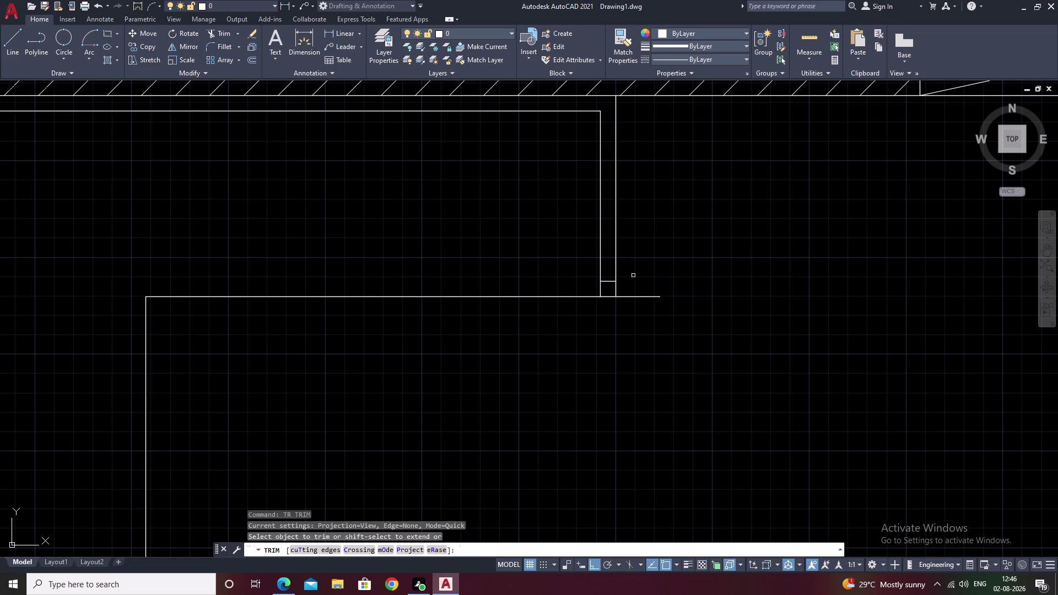
drag(606, 292, 609, 266)
drag(649, 280, 645, 295)
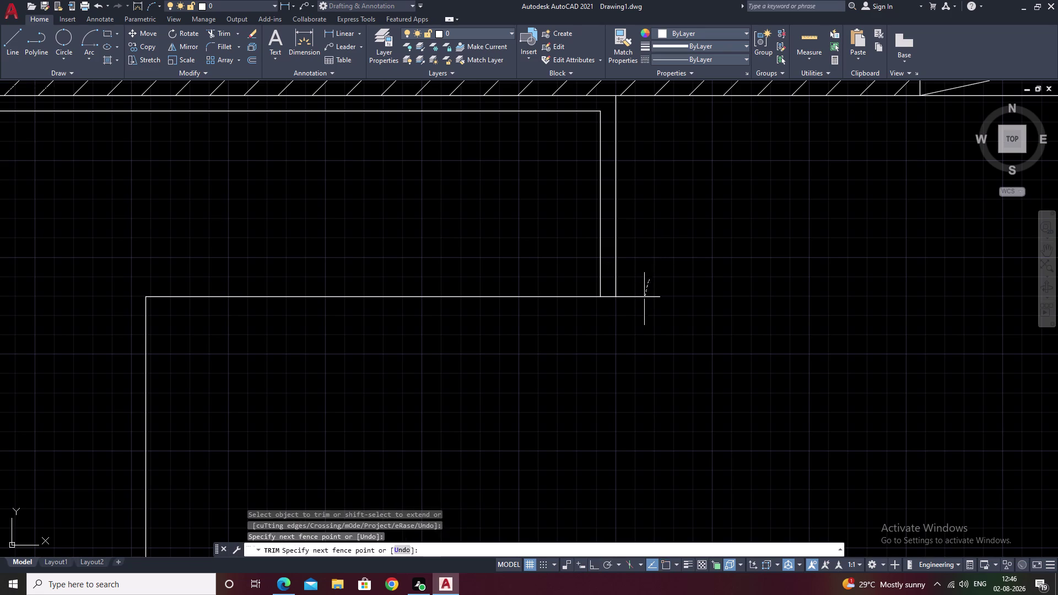
drag(645, 295, 641, 333)
scroll(down, 3)
key(Escape)
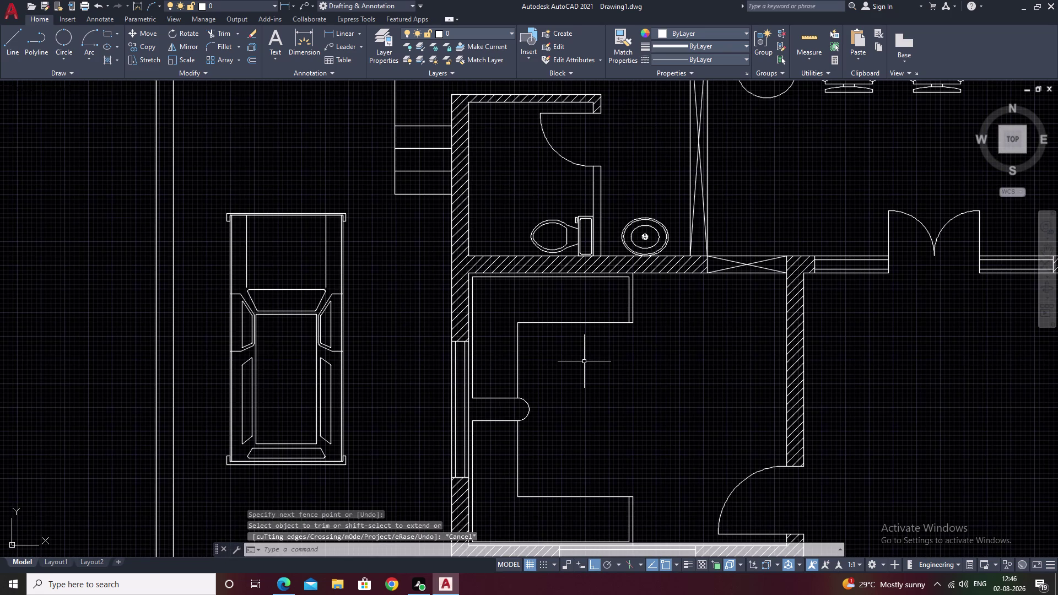
Fillet the partition's top-left and bottom-left corners with radius 10.
text(f r)
key(space)
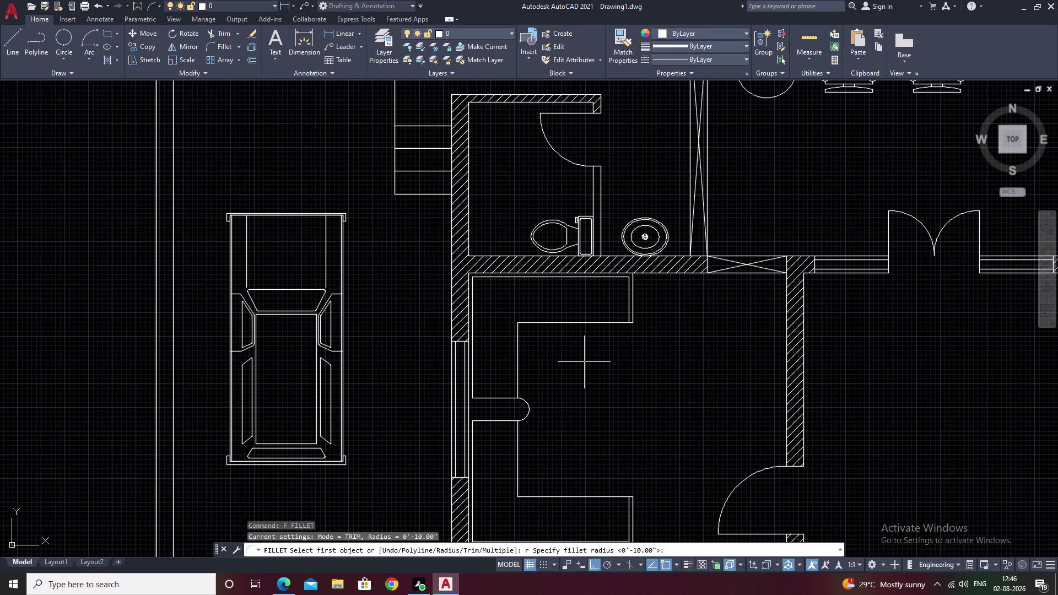
text(10)
key(space)
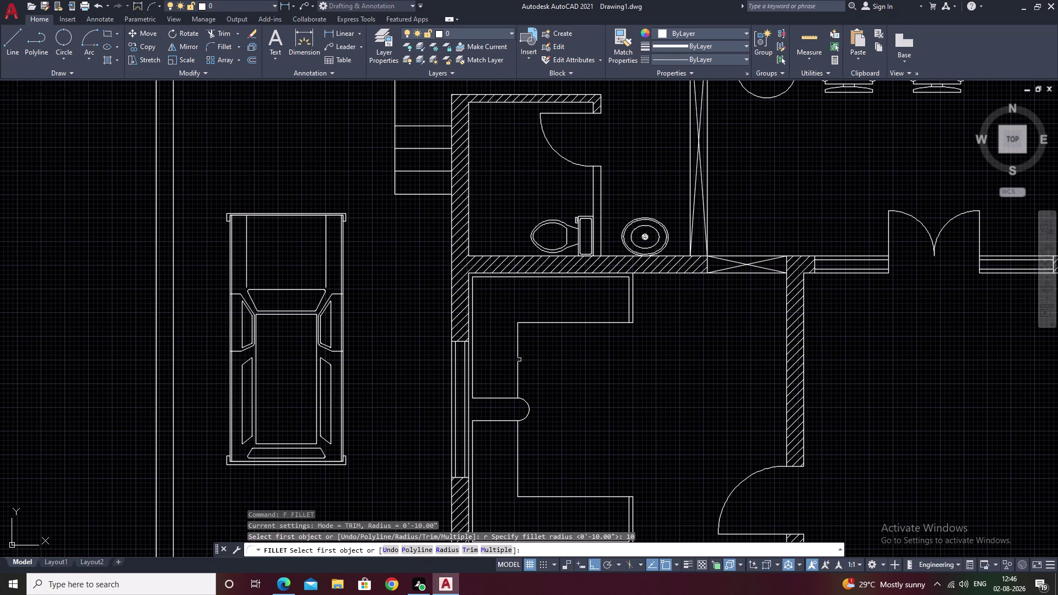
click(519, 359)
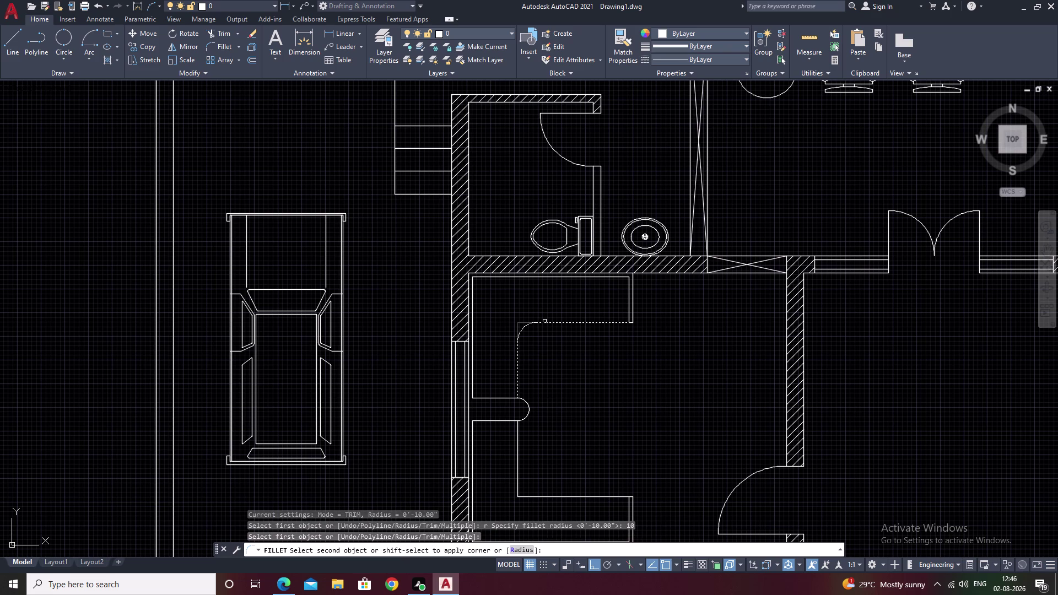
click(544, 321)
middle_drag(555, 409, 560, 367)
key(space)
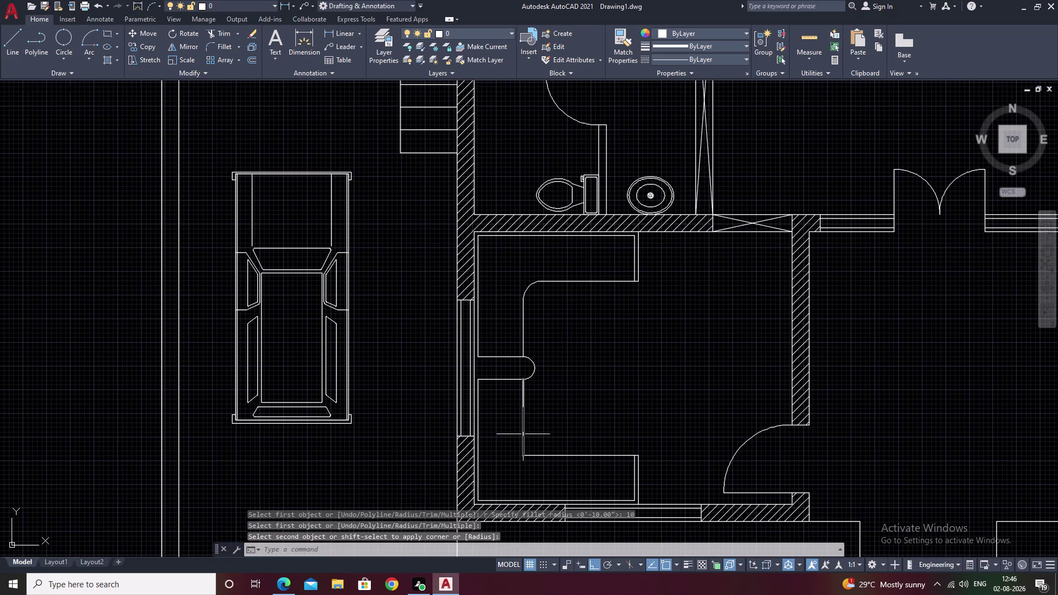
click(523, 433)
click(554, 456)
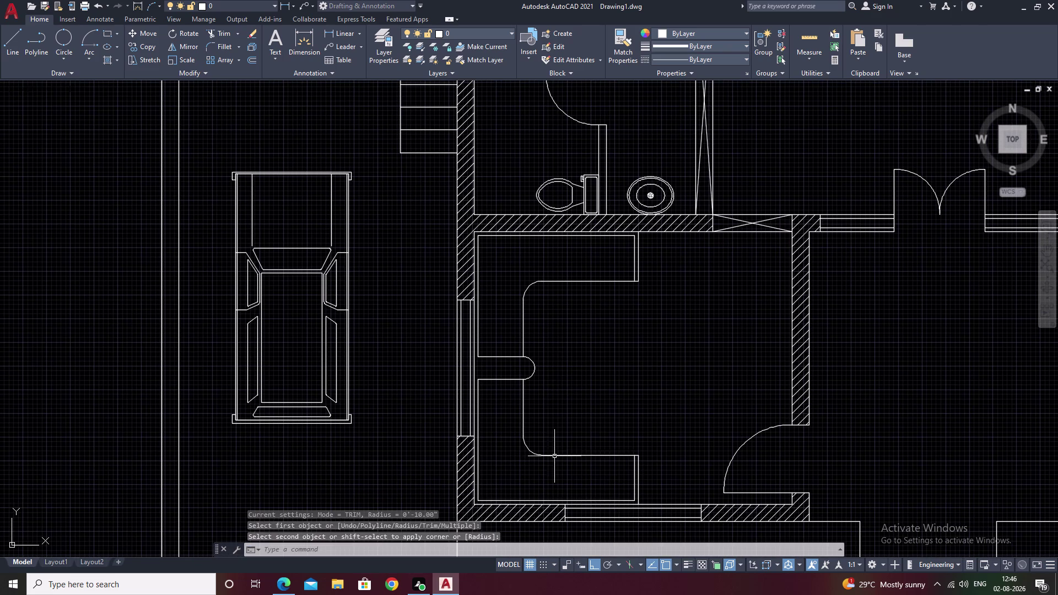
key(Escape)
Pan out to the whole floor plan, leaving empty space on the left.
scroll(down, 3)
middle_drag(628, 416, 534, 431)
middle_drag(595, 428, 536, 430)
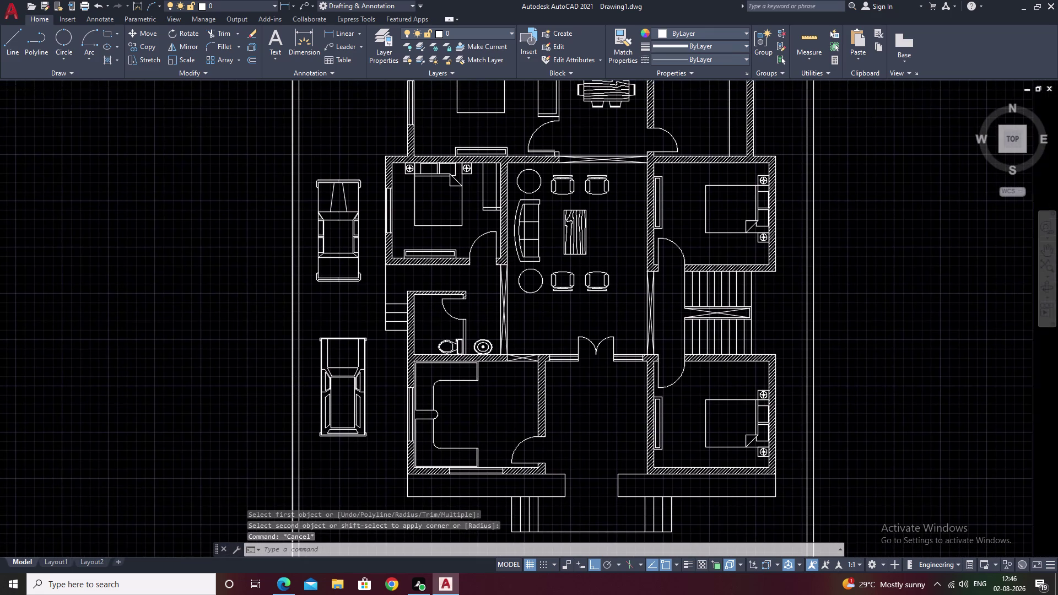
middle_drag(505, 417, 465, 432)
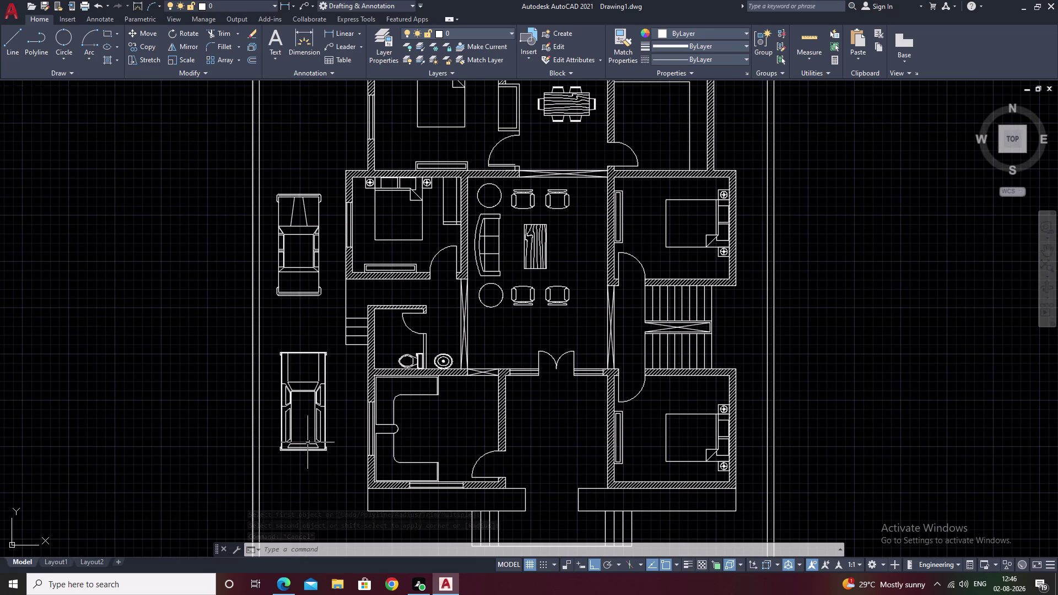
middle_drag(147, 434, 524, 444)
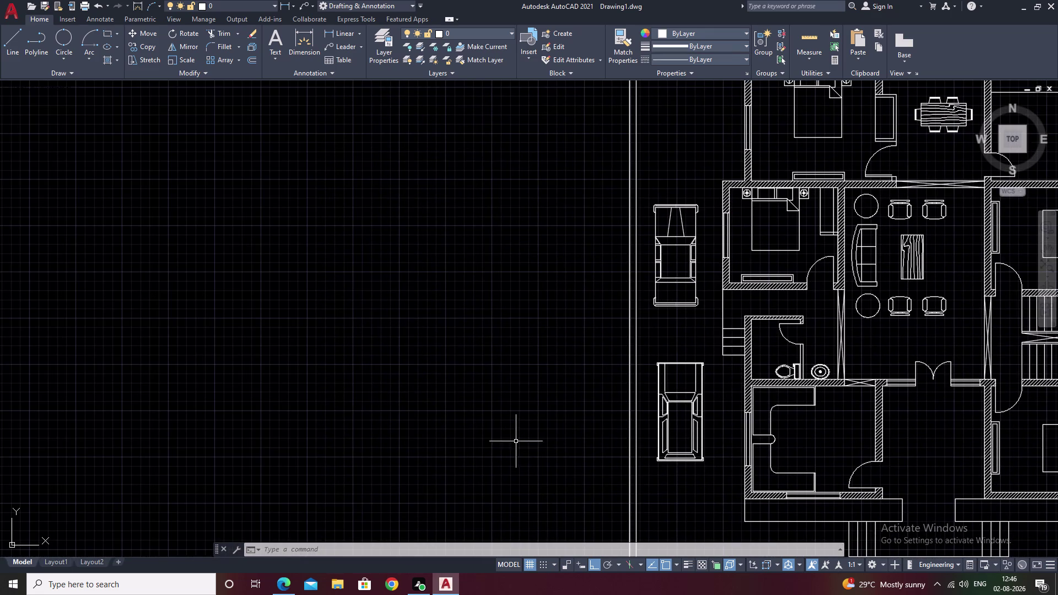
Draw a circle in open space to the left of the plan.
key(c)
key(space)
click(369, 313)
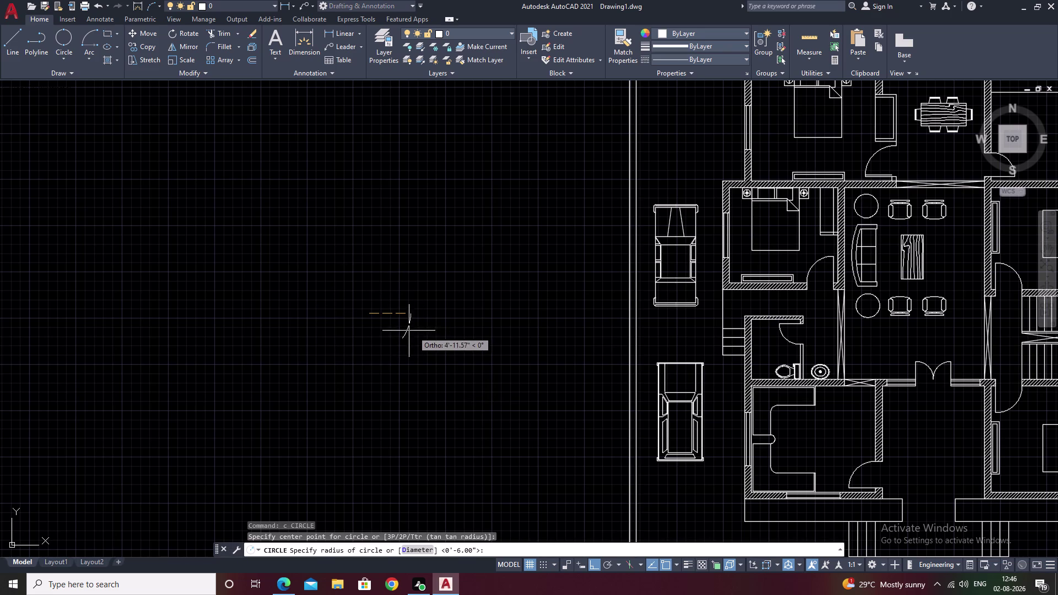
click(390, 328)
Lasso-select the existing circle and erase it.
scroll(up, 3)
middle_drag(433, 335, 664, 398)
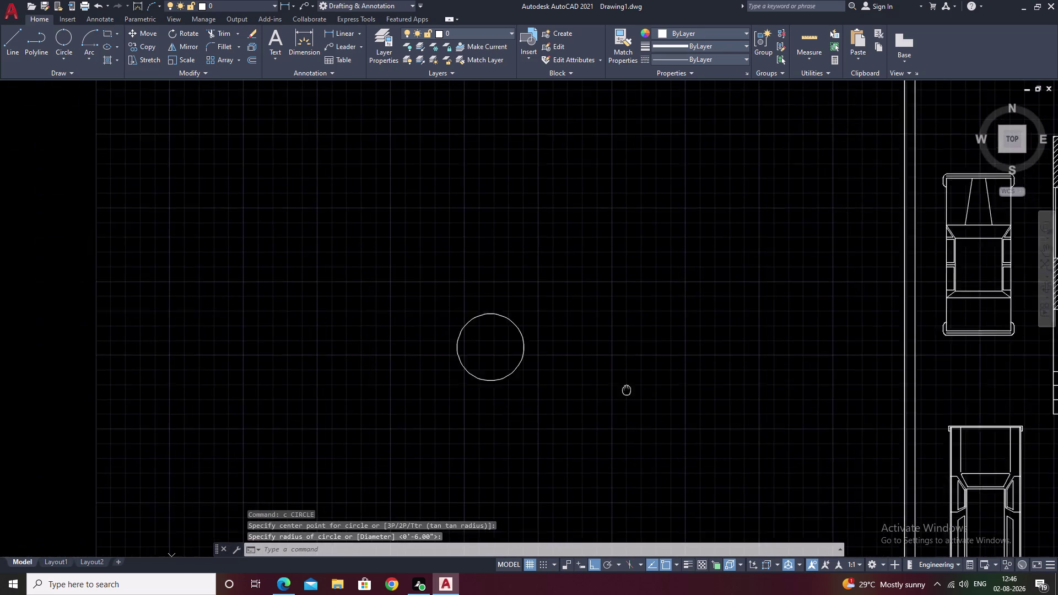
middle_drag(664, 398, 688, 401)
drag(650, 285, 646, 470)
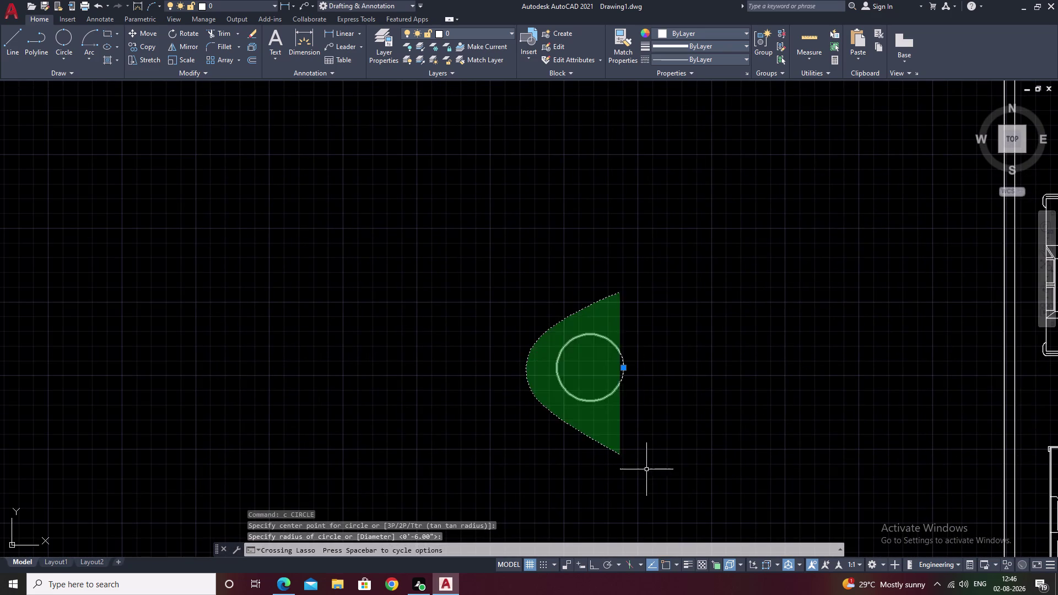
text(e)
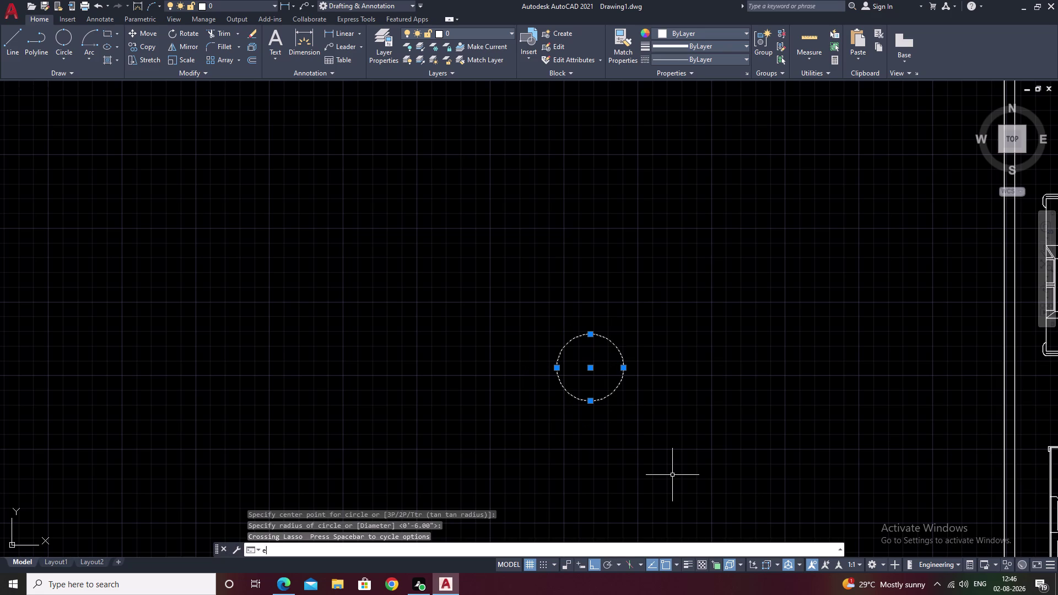
key(space)
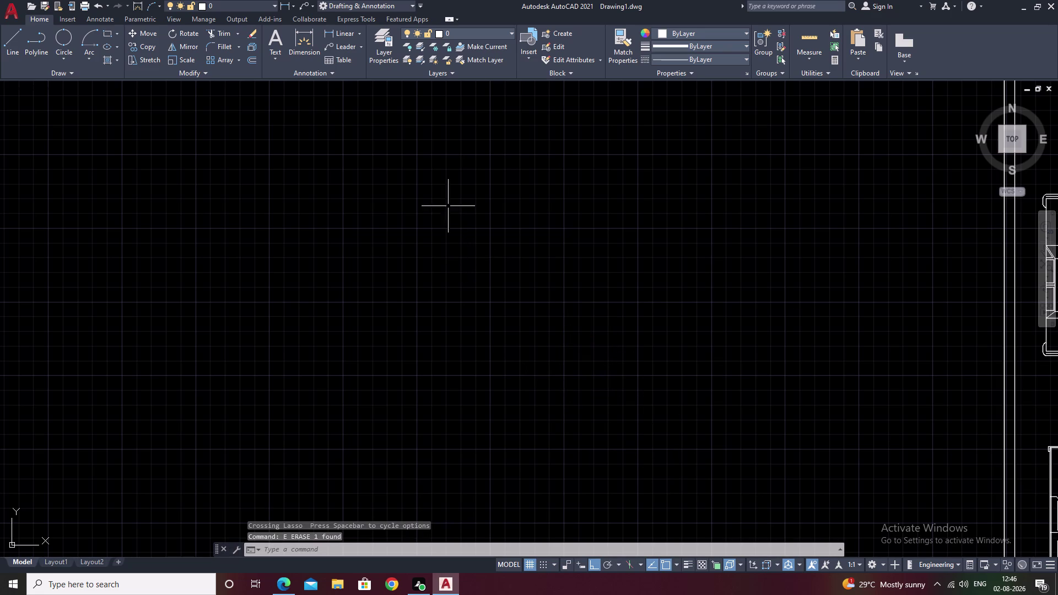
Draw a 2-point circle with a 30 diameter.
click(59, 34)
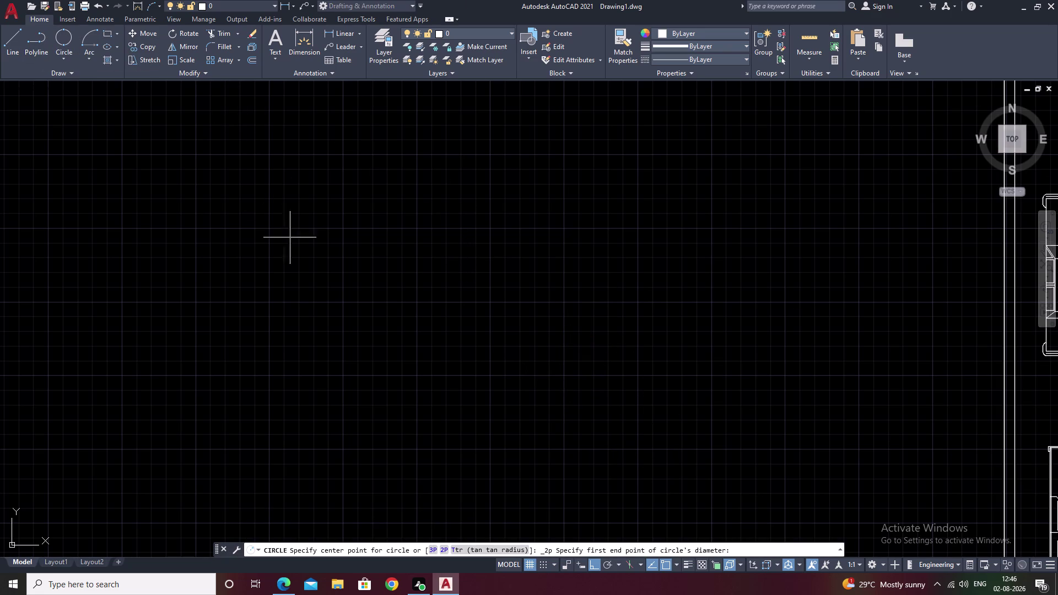
click(341, 228)
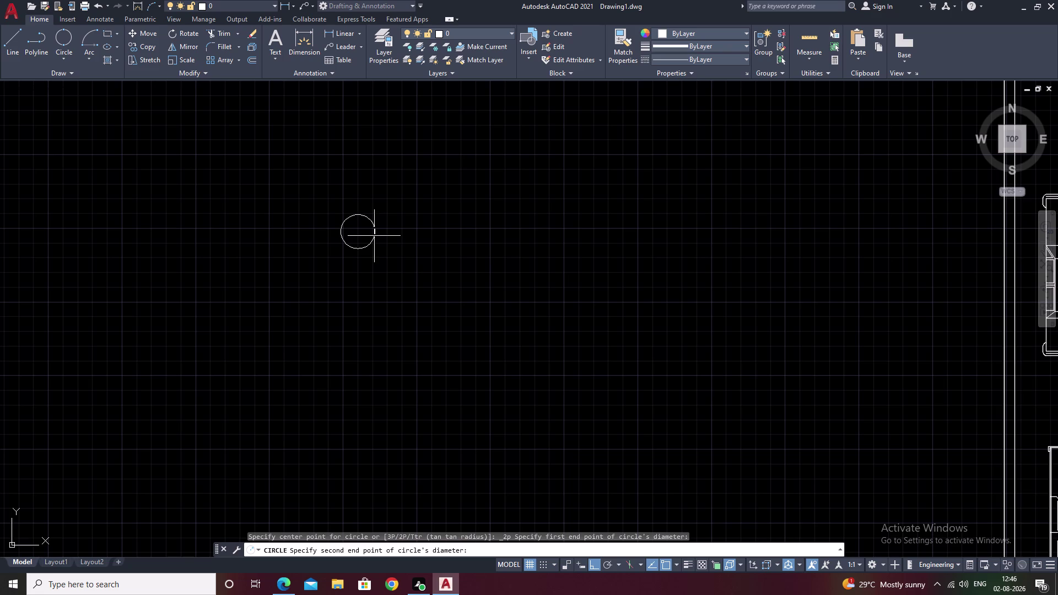
text(30)
key(space)
scroll(up, 3)
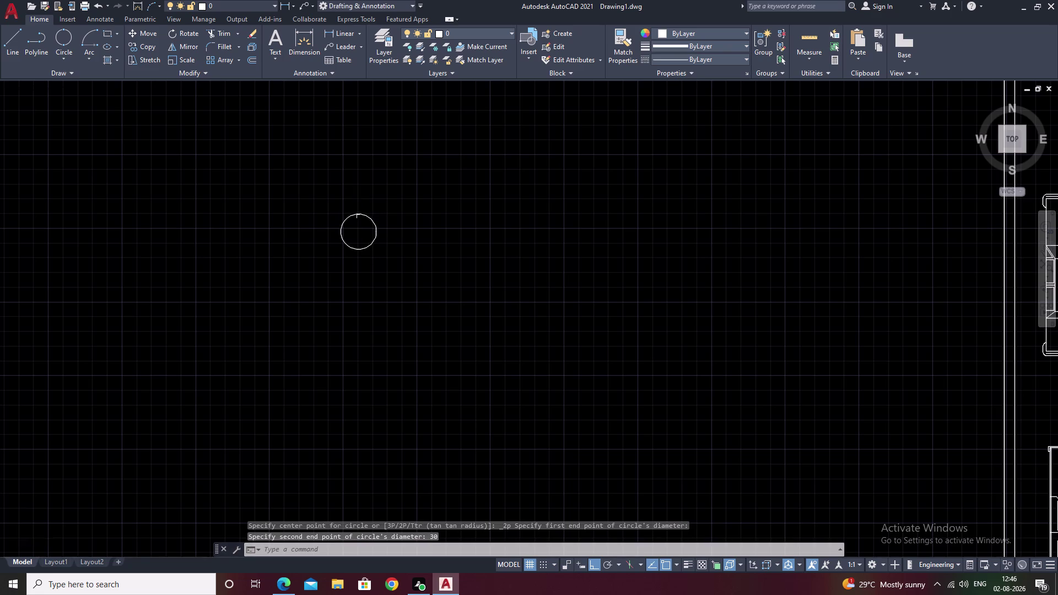
scroll(up, 3)
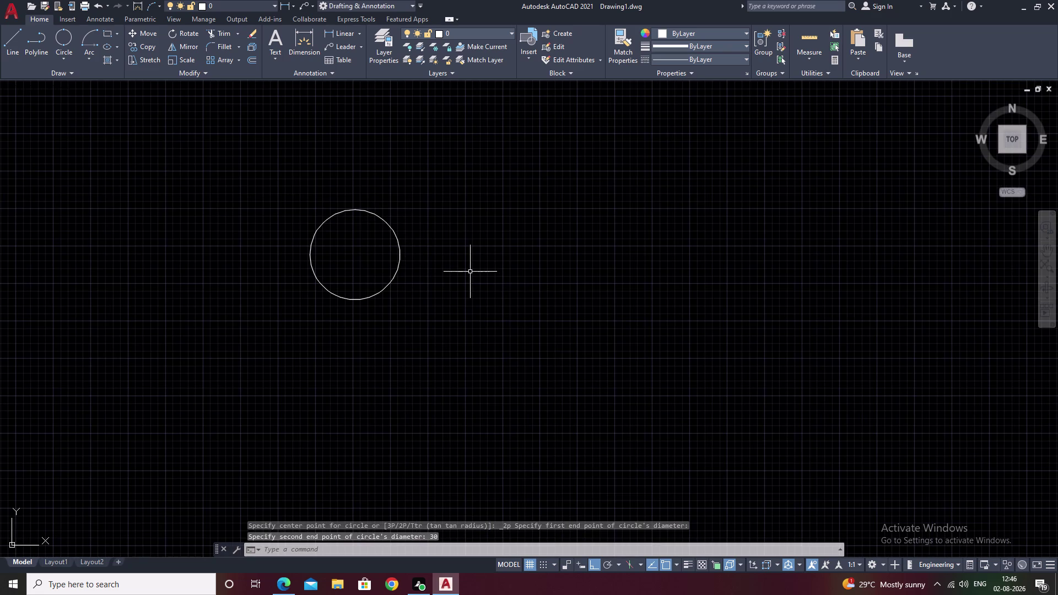
Add a concentric circle of radius 20, then undo it.
key(space)
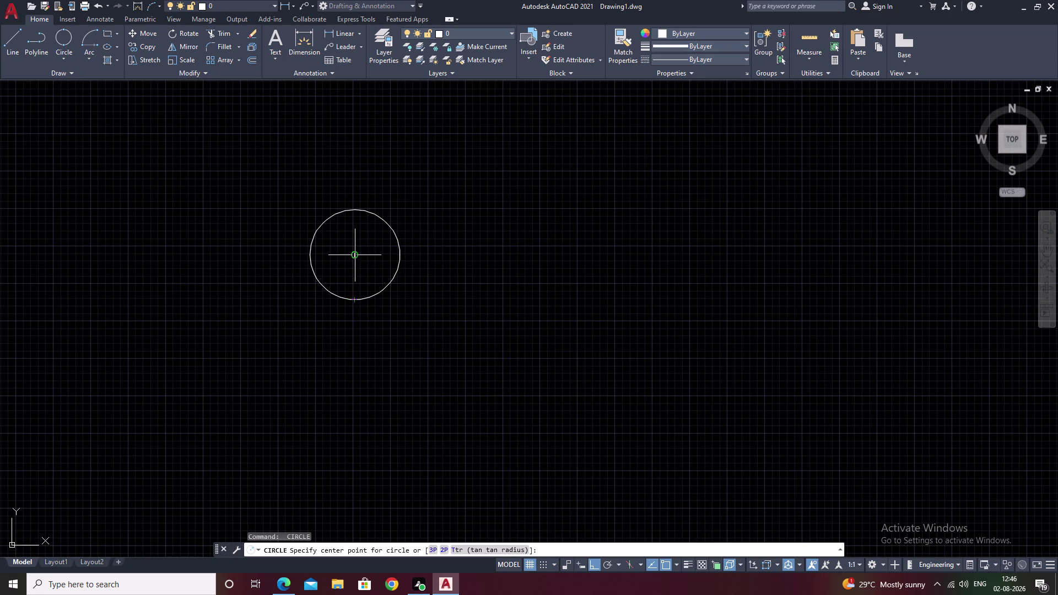
click(354, 254)
text(20)
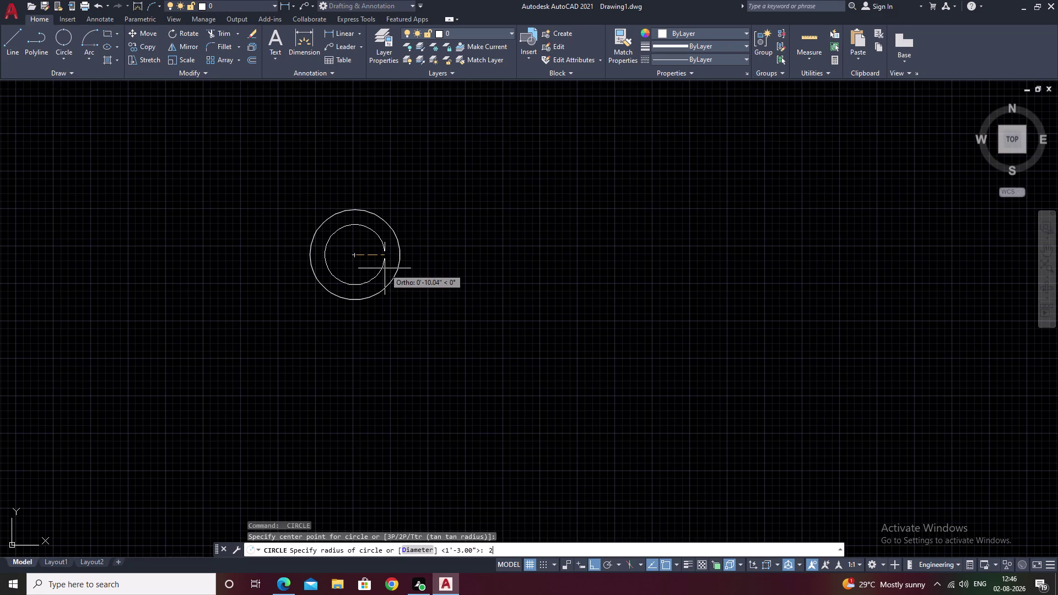
key(space)
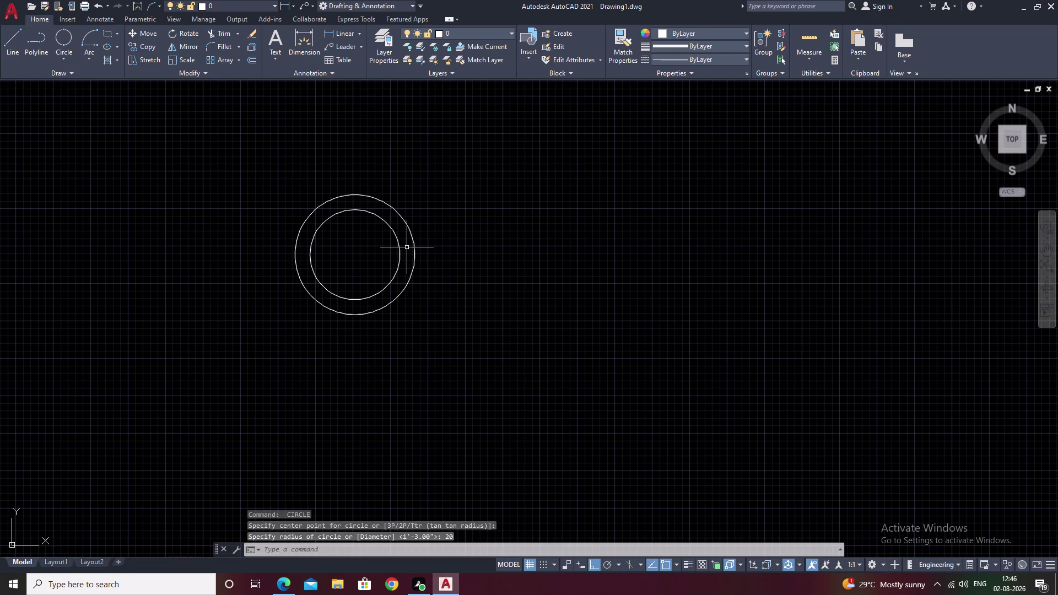
key(ctrl+z)
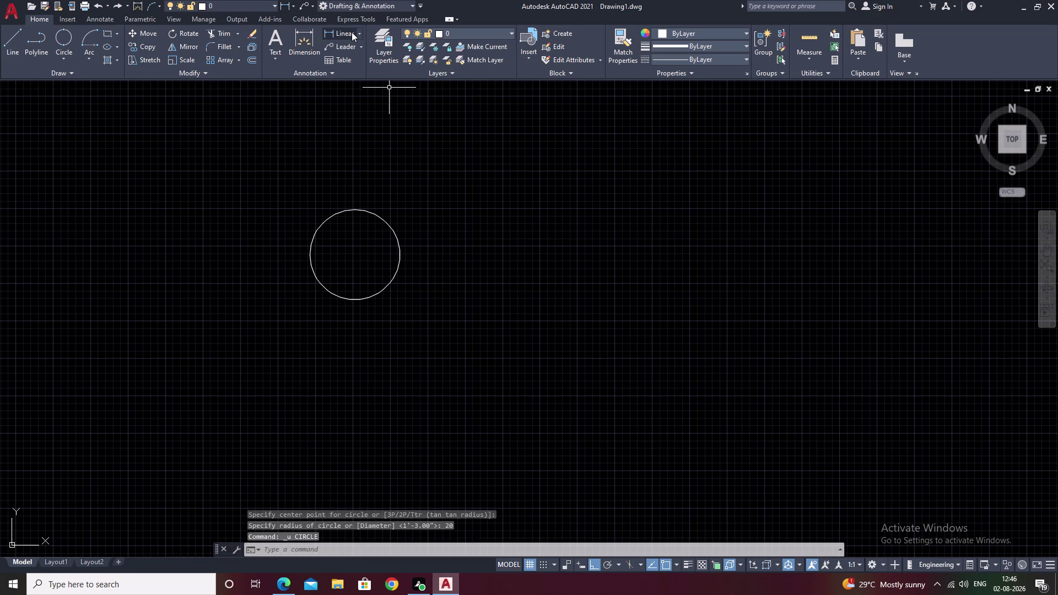
Place a trial radius dimension on the 30-inch circle.
click(352, 32)
click(357, 33)
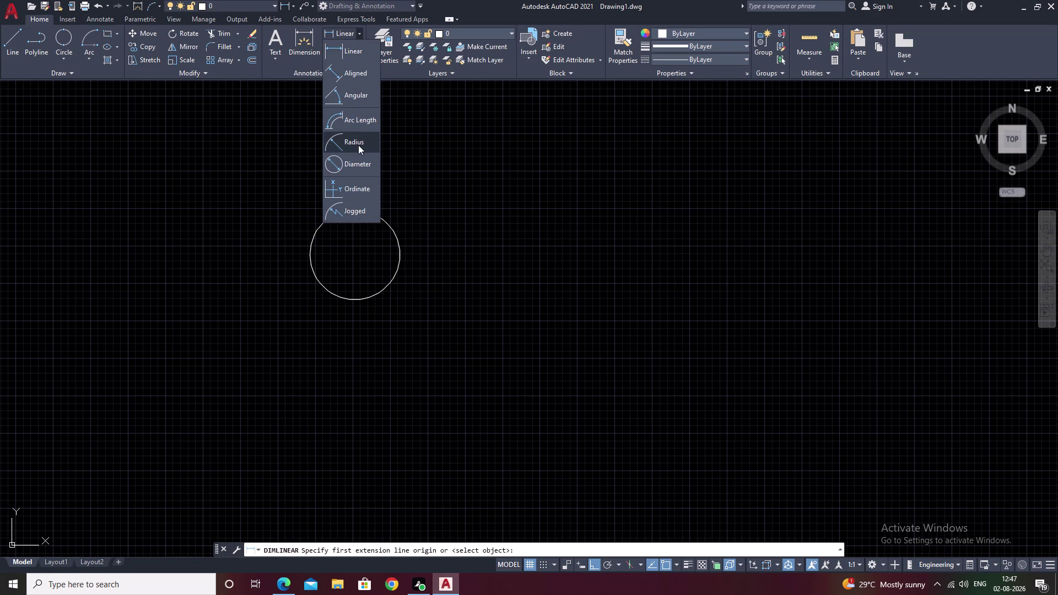
click(359, 144)
click(397, 237)
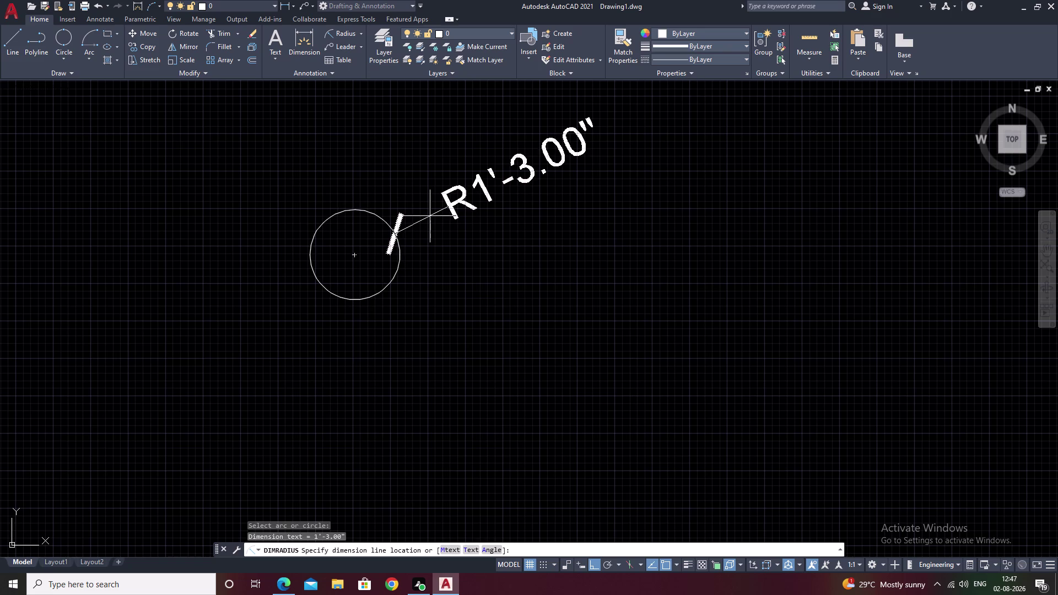
click(430, 216)
key(Escape)
Erase the radius dimension and then the circle.
drag(518, 154, 494, 260)
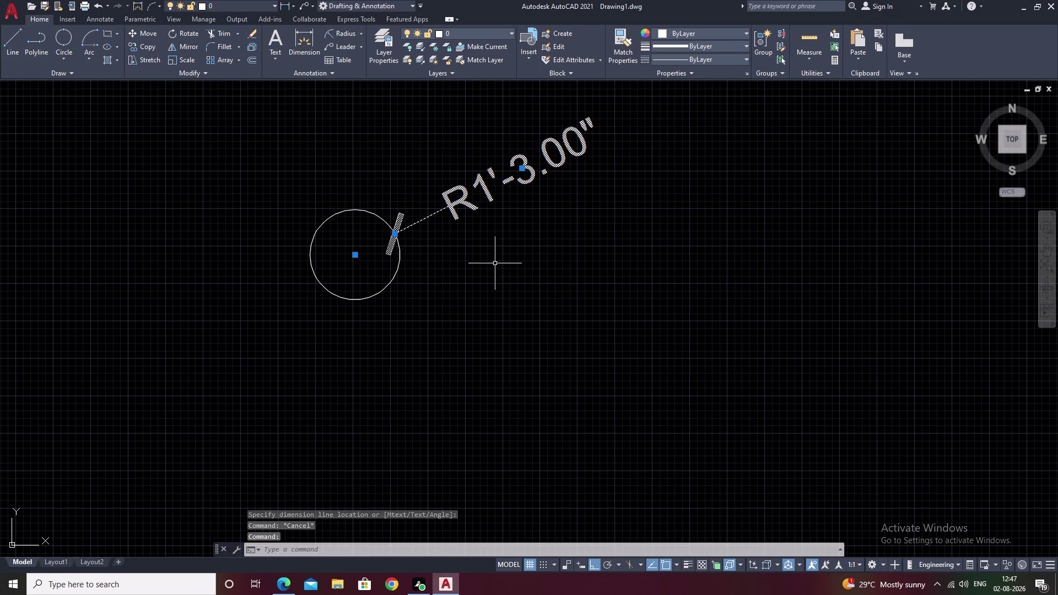
text(e)
key(space)
drag(352, 178, 342, 178)
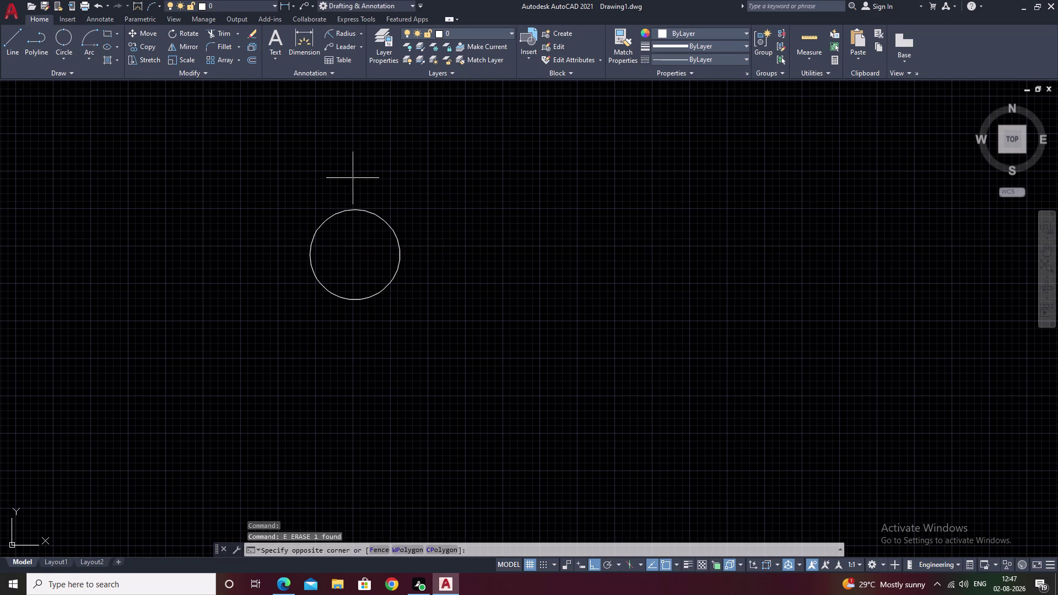
drag(342, 178, 470, 371)
text(e)
key(space)
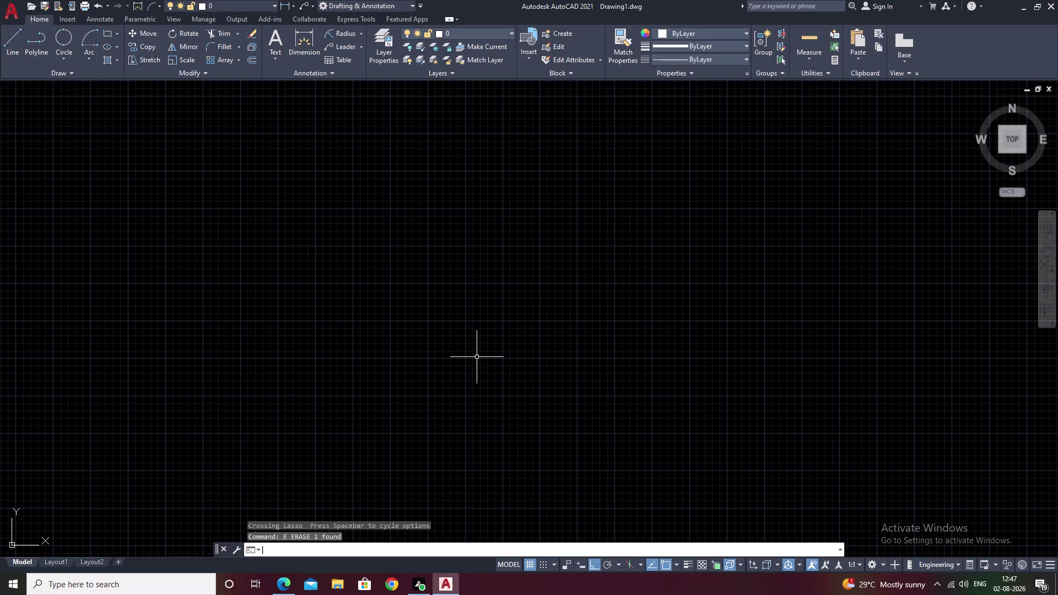
Draw a circle with a 2' radius.
text(c)
key(space)
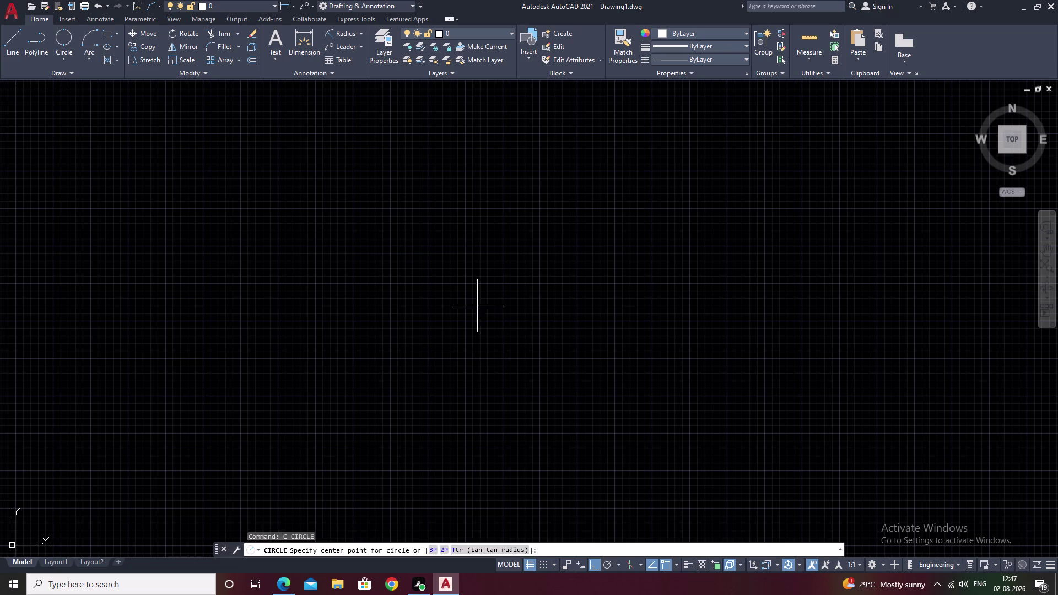
click(425, 252)
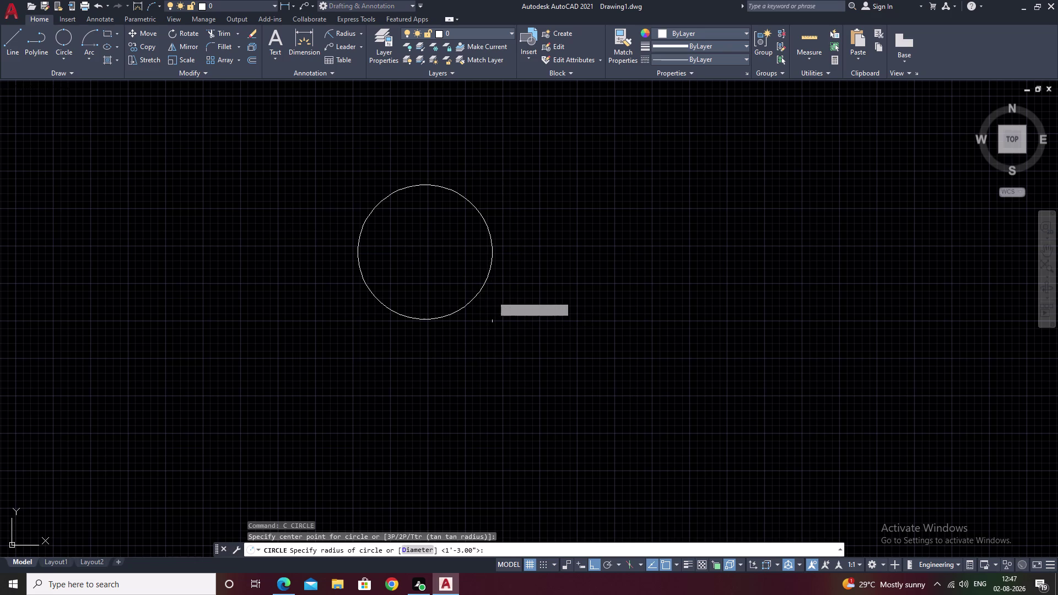
key(2)
key(apostrophe)
key(space)
key(space)
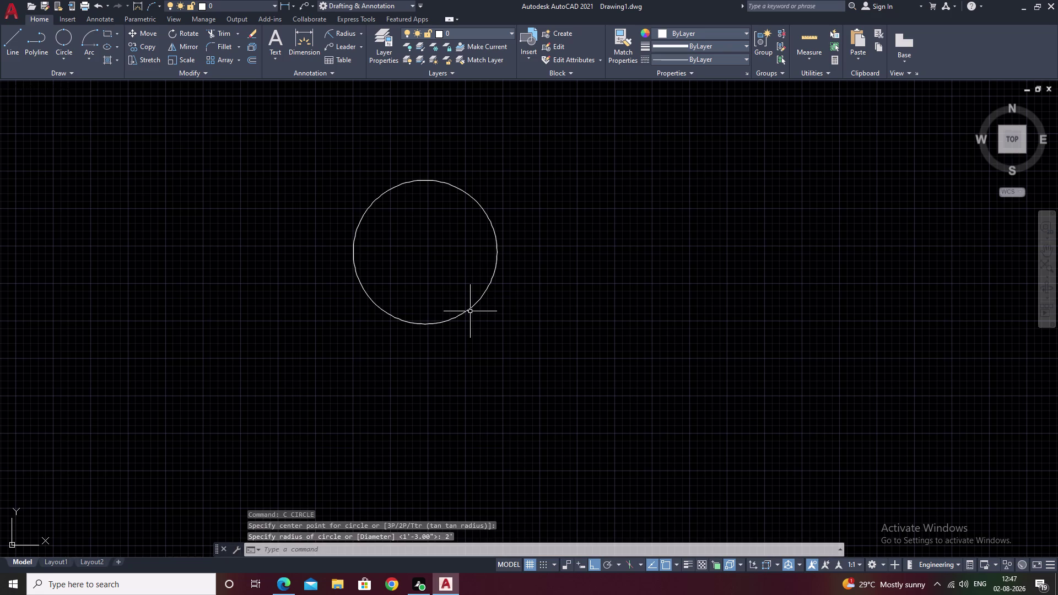
Draw a concentric inner circle with a 1' radius.
click(422, 256)
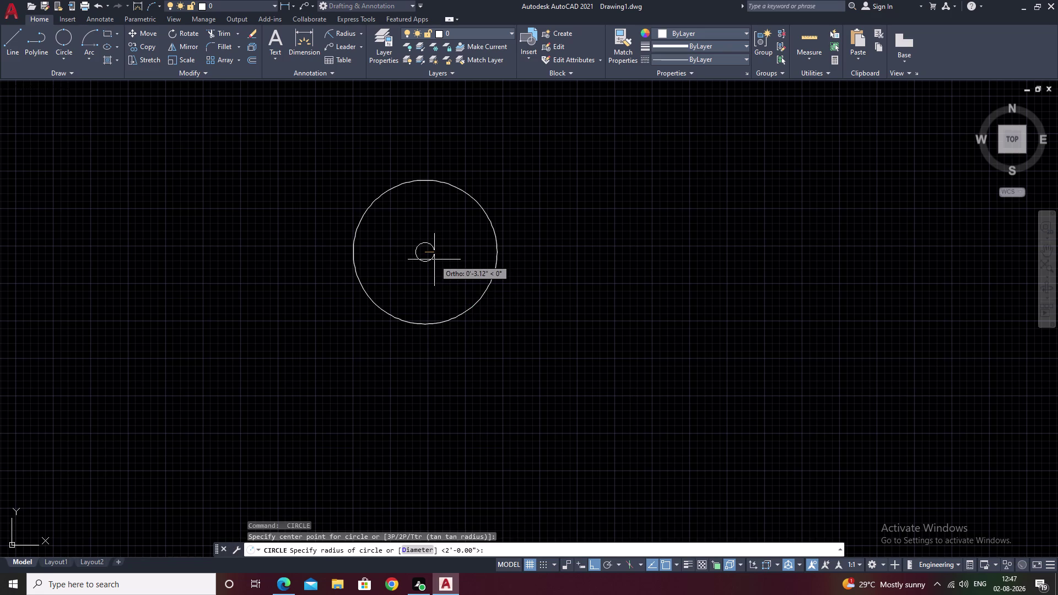
key(1)
text(')
key(space)
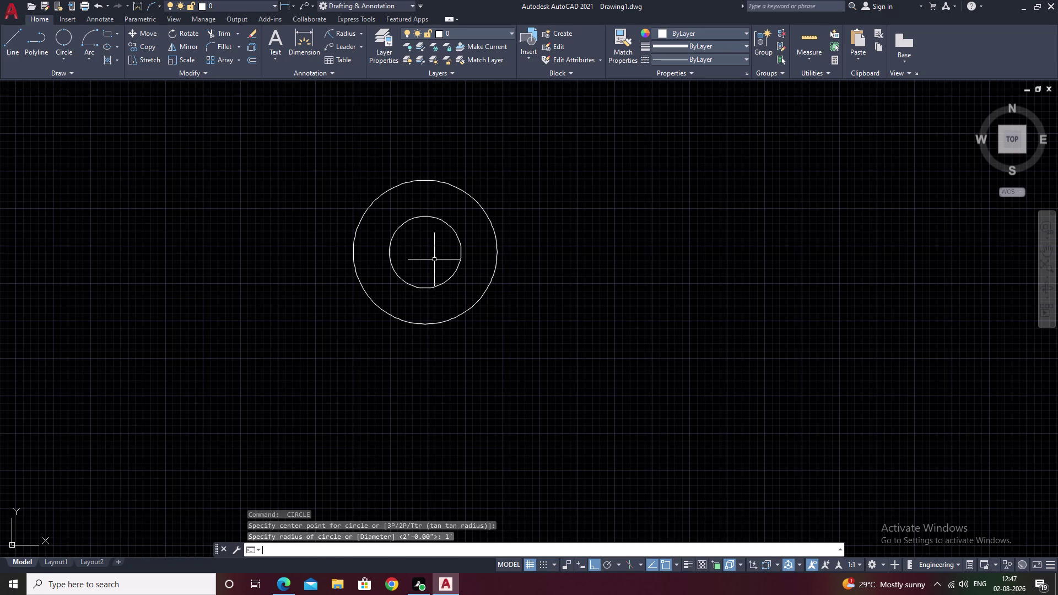
key(Escape)
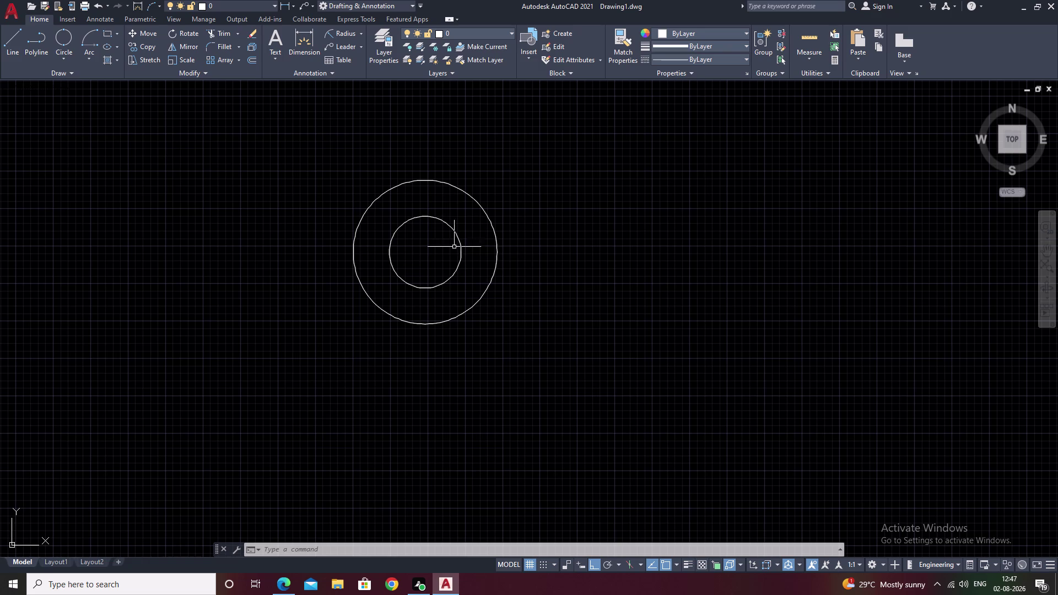
Cancel further circle attempts, then start a circle centred at the inner circle's top.
text(c)
key(space)
click(425, 214)
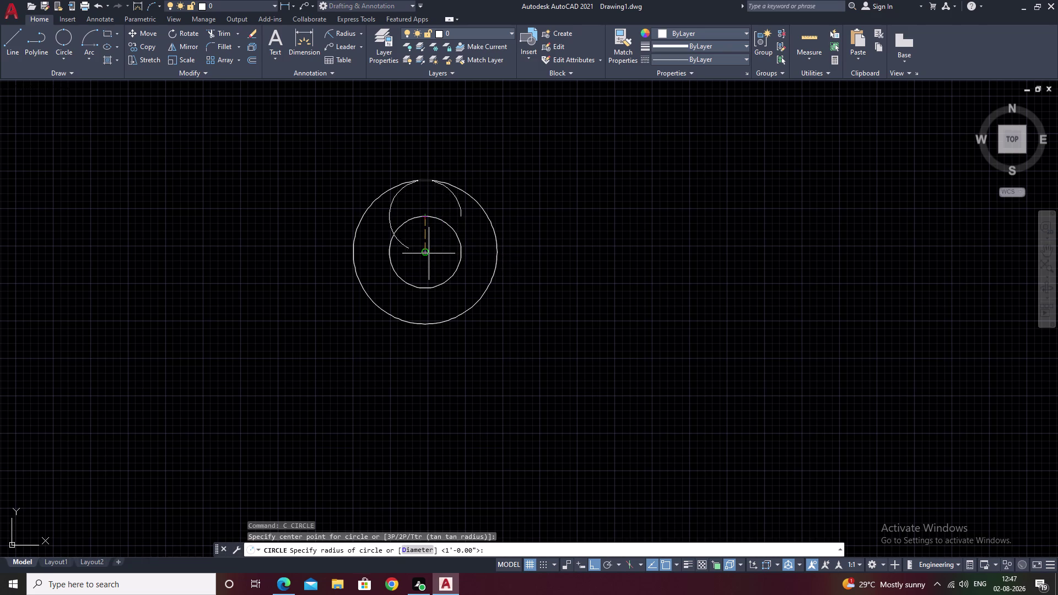
key(Escape)
key(Escape)
click(70, 42)
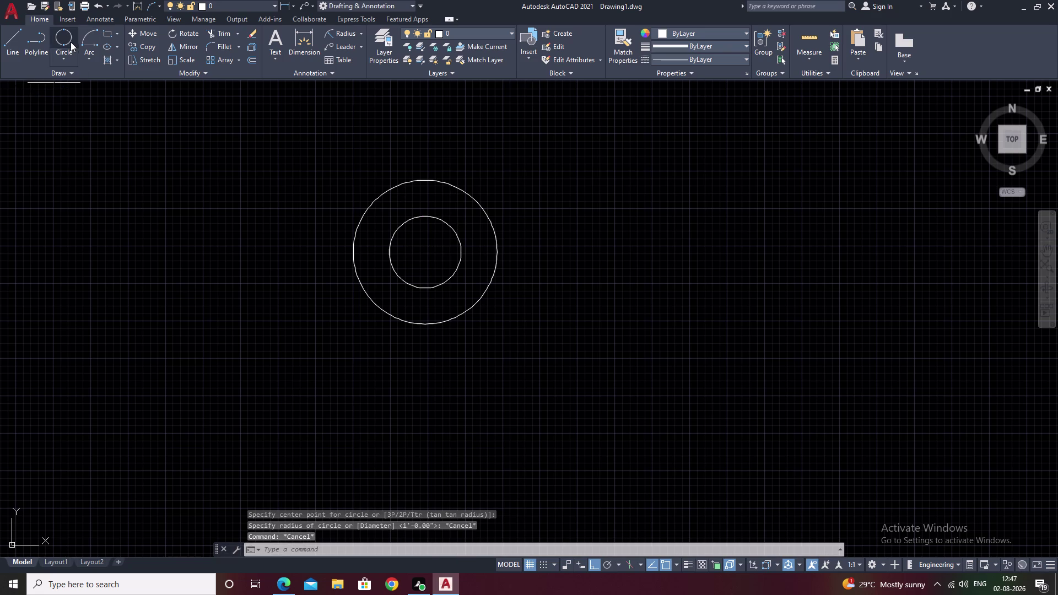
click(428, 214)
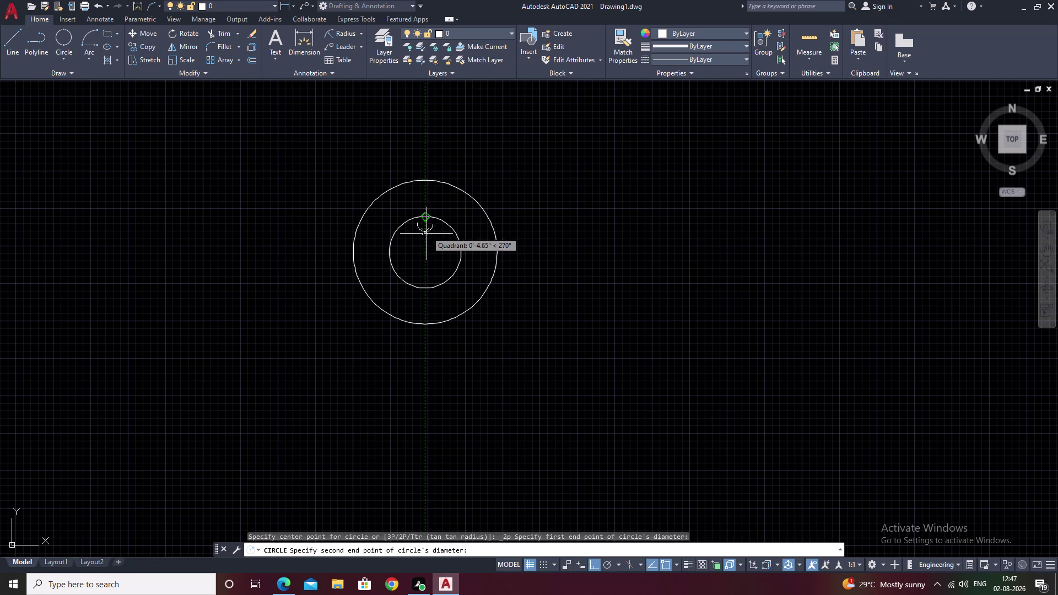
key(Escape)
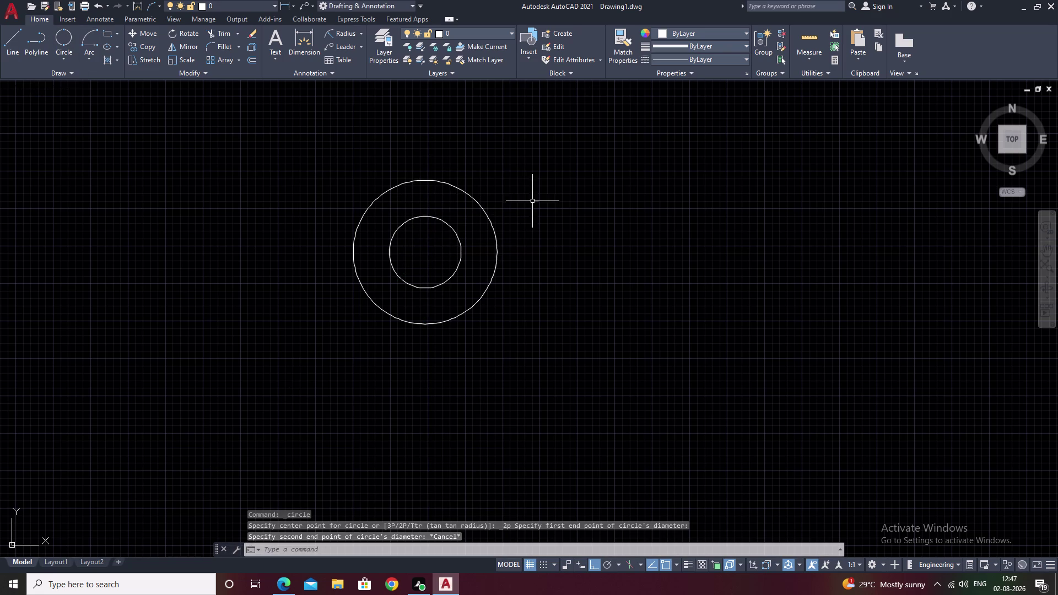
text(c)
key(space)
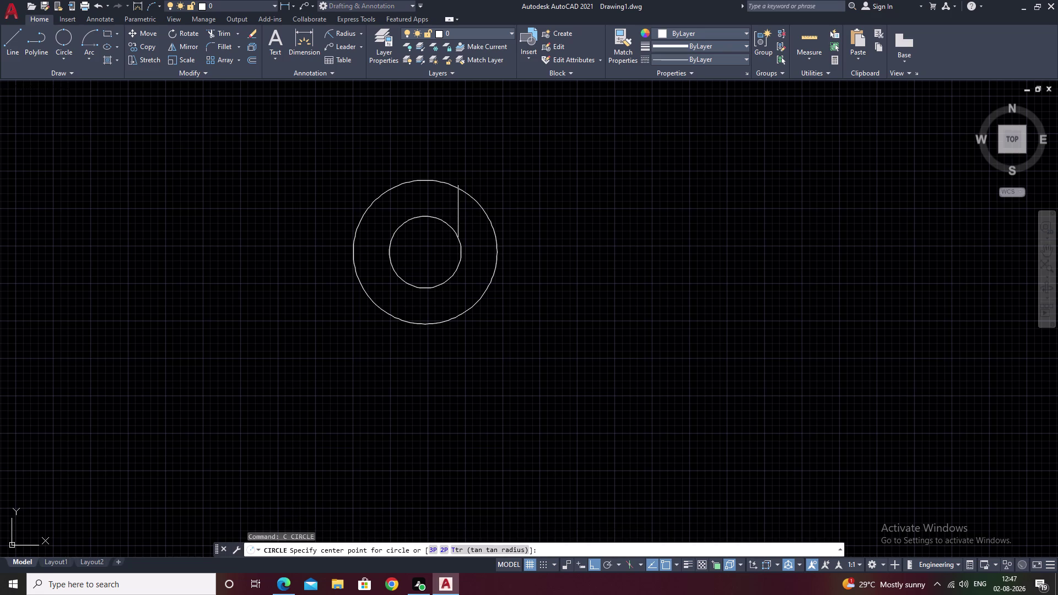
click(427, 215)
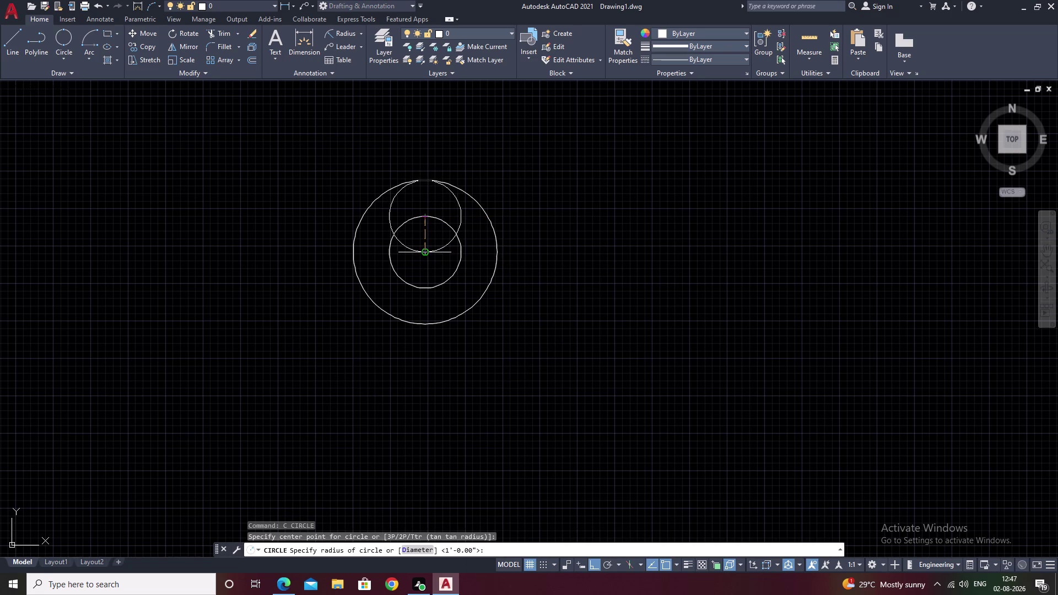
Finish the small circle with its radius reaching the shared centre, and select it.
click(427, 255)
key(Escape)
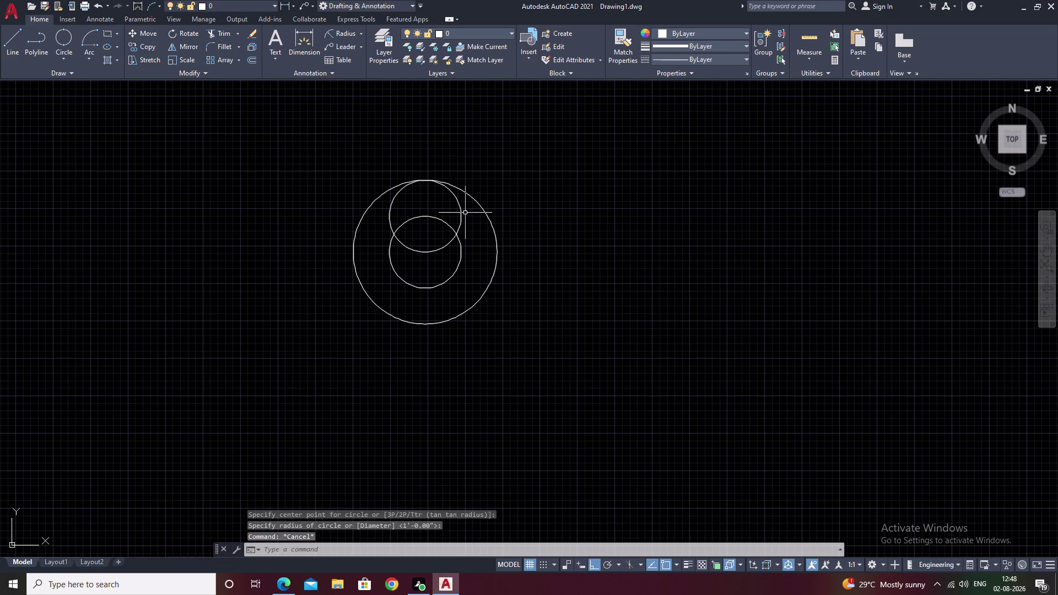
click(460, 214)
Try a rectangular array of the small circle, then undo it.
click(235, 60)
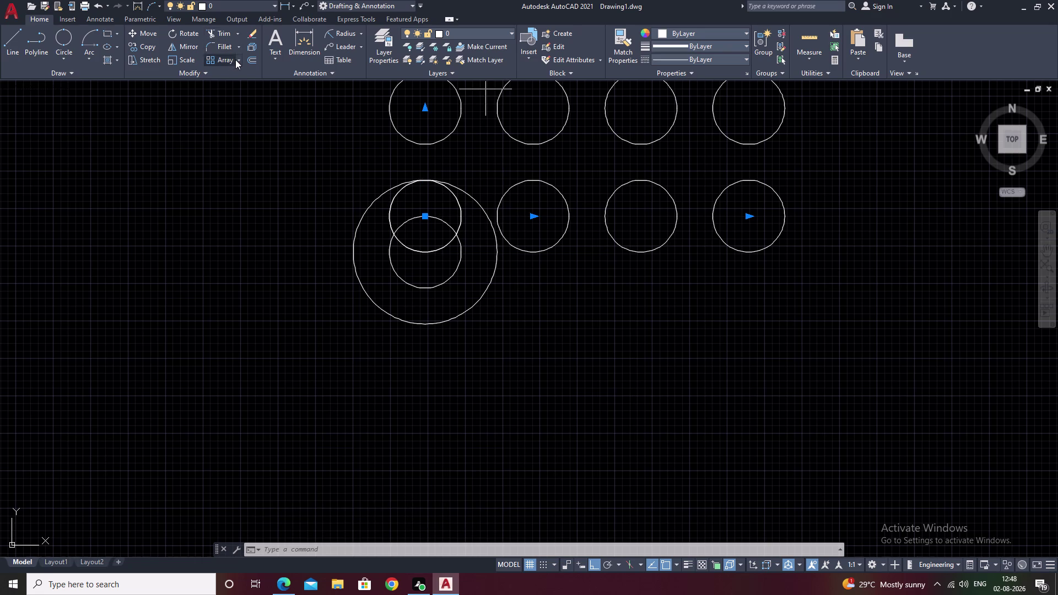
key(Escape)
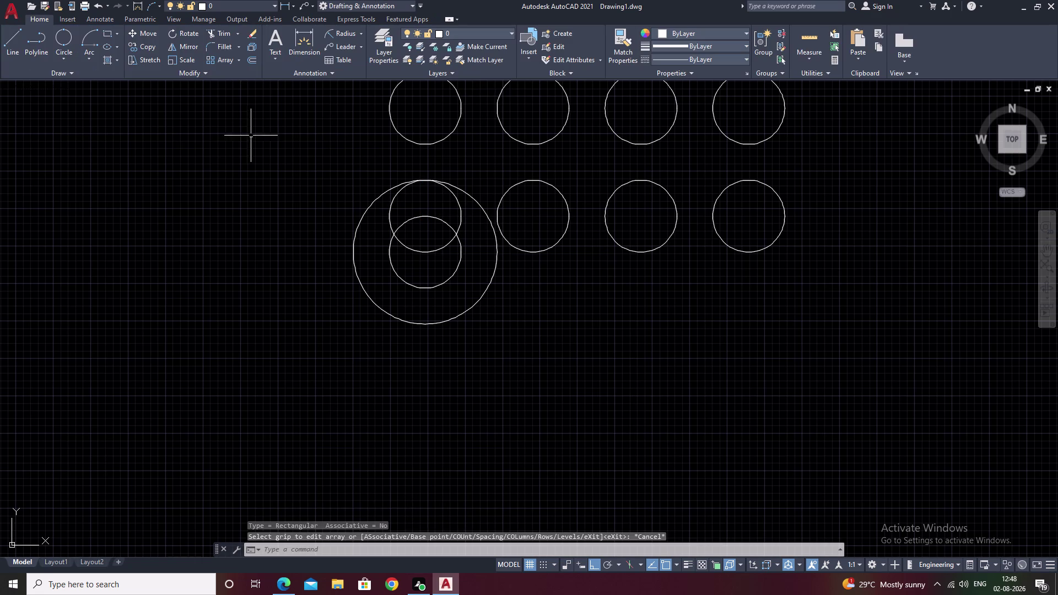
key(ctrl+z)
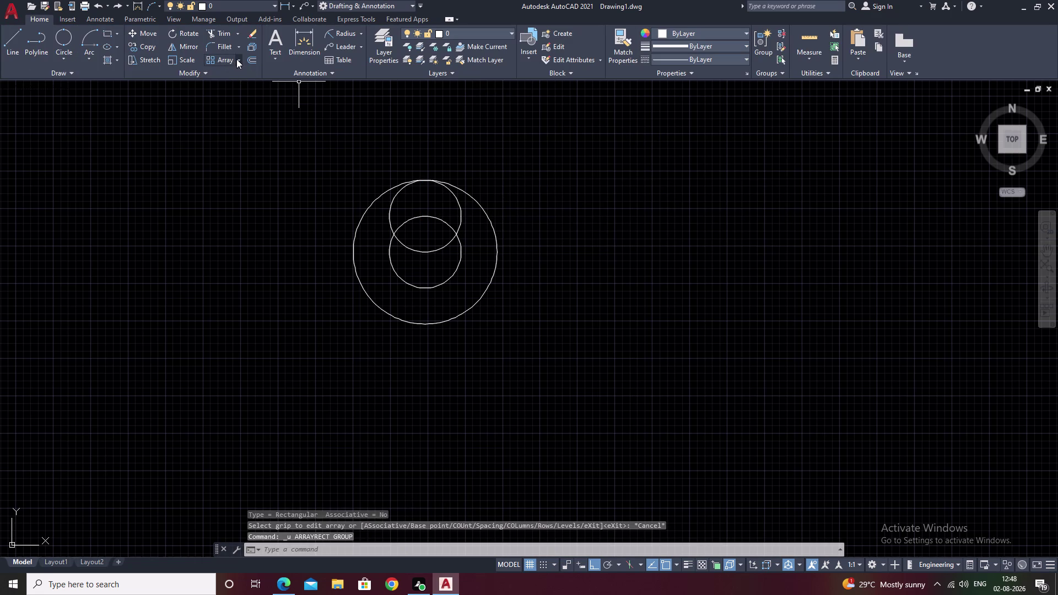
click(237, 59)
Polar-array the small circle around the large circle's centre into six copies.
click(234, 123)
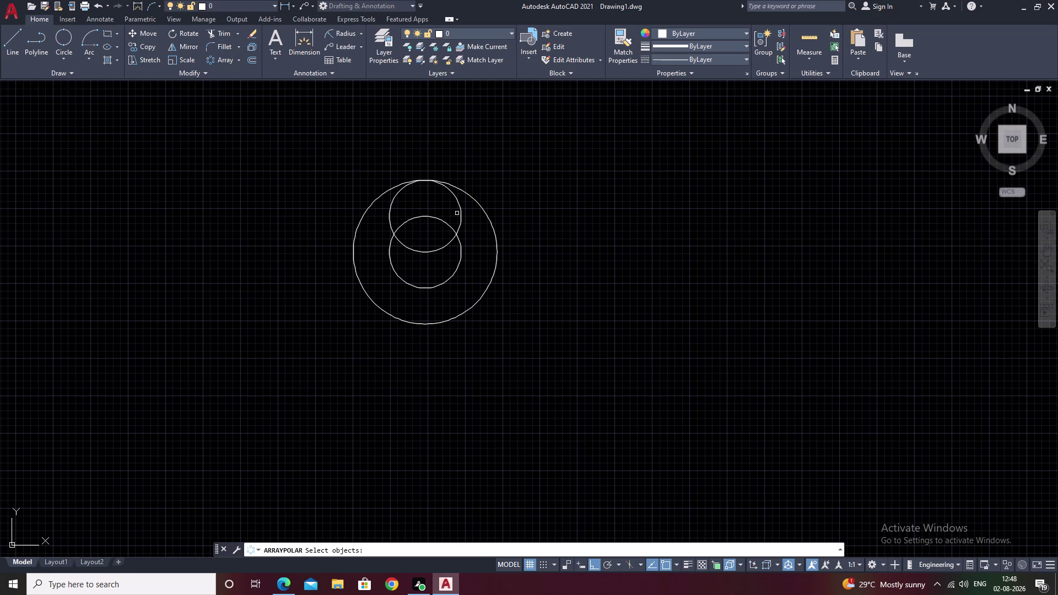
click(461, 214)
right_click(426, 258)
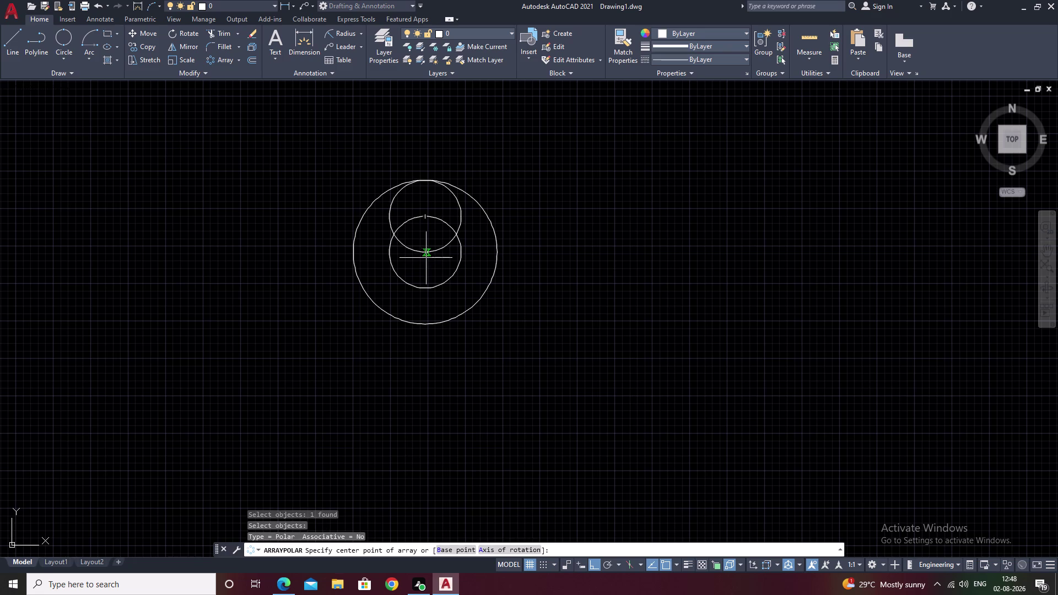
click(426, 253)
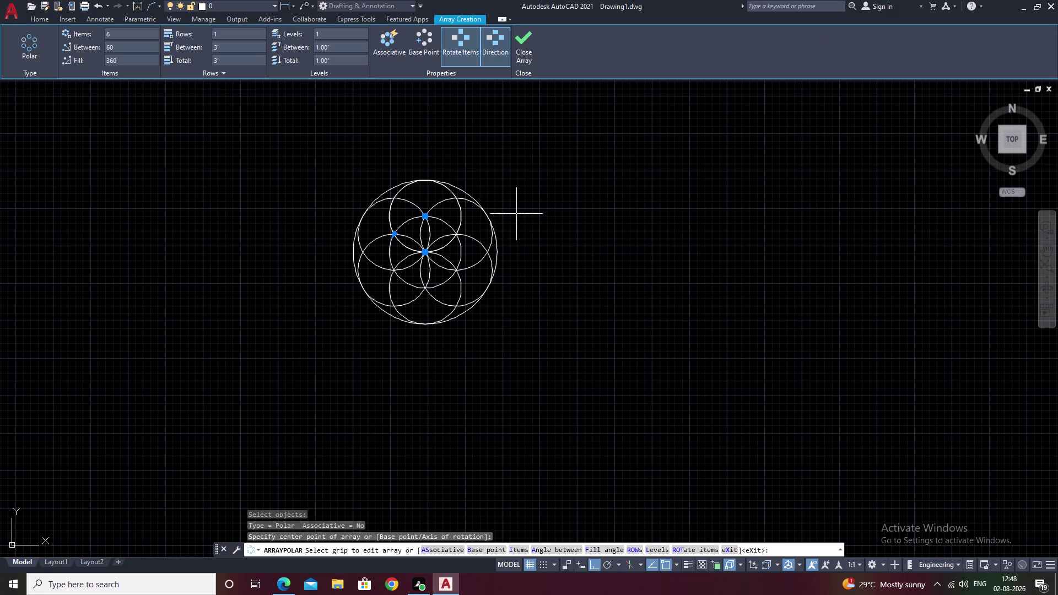
middle_drag(540, 224, 608, 221)
key(Escape)
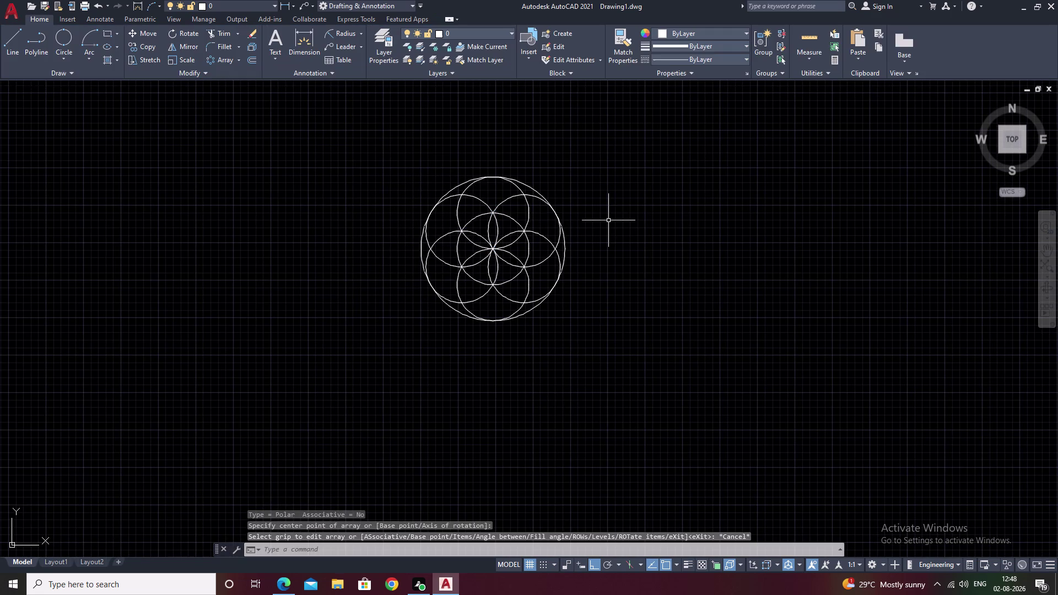
Start TRIM and fence across the arcs lying outside the large circle.
text(t)
text(r)
key(space)
drag(464, 190, 541, 257)
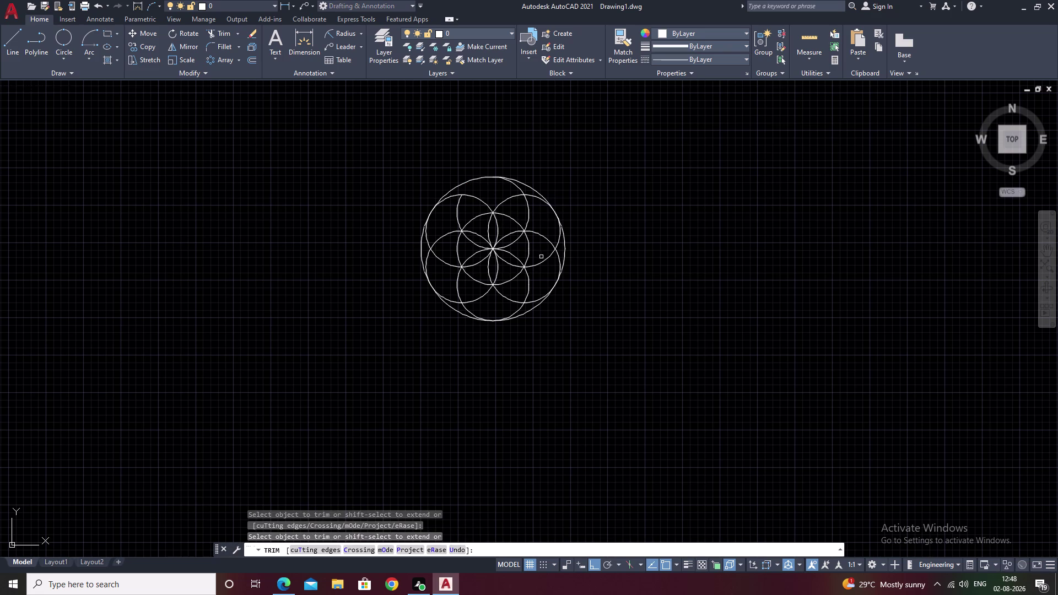
drag(542, 257, 543, 240)
drag(524, 167, 527, 320)
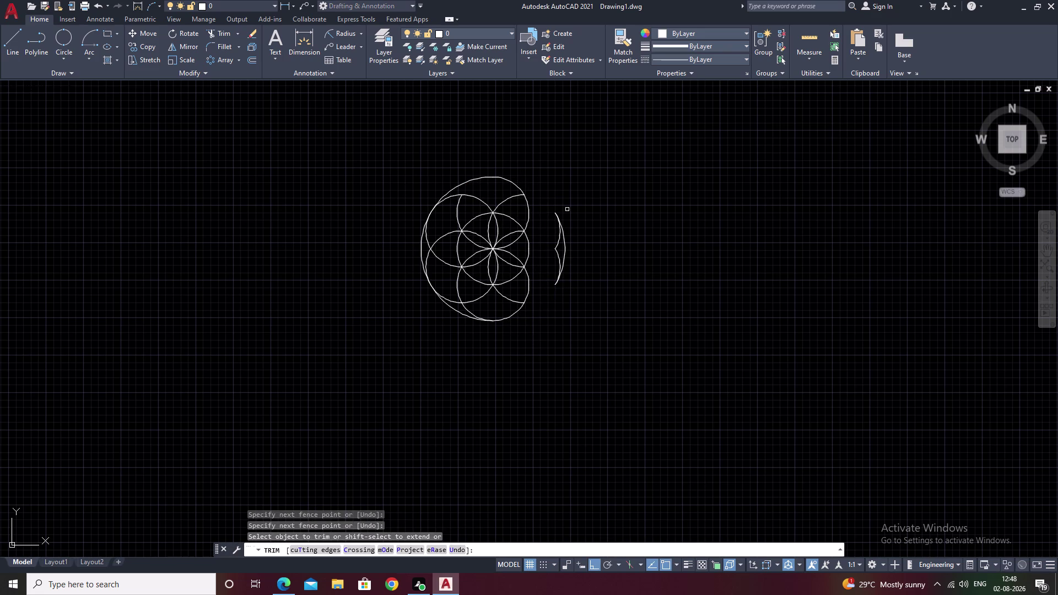
drag(547, 180, 545, 313)
Continue trimming more outer arcs across the pattern.
scroll(up, 3)
middle_drag(470, 238, 628, 203)
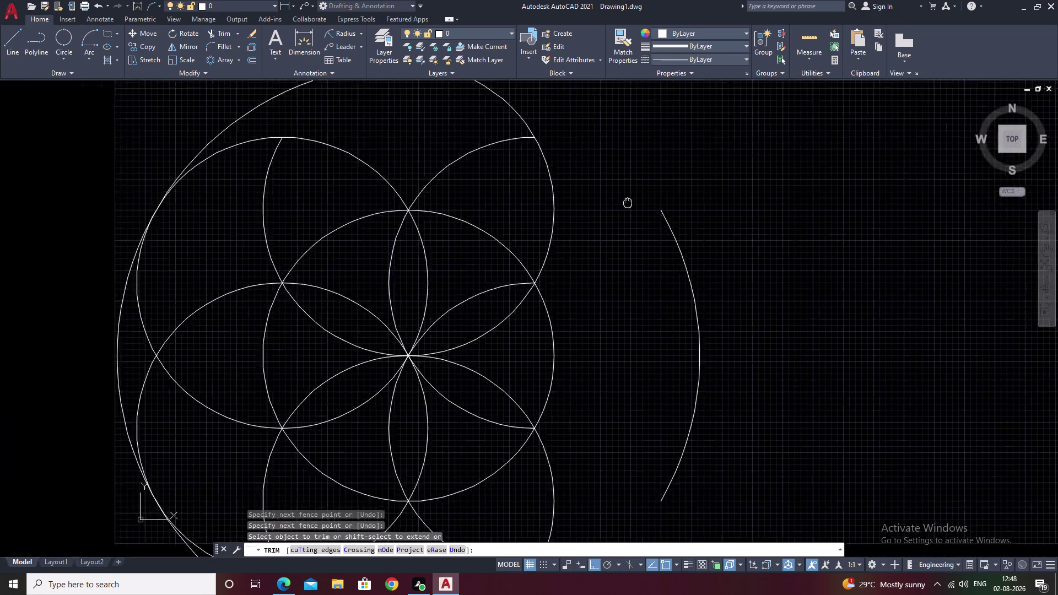
middle_drag(628, 203, 648, 196)
drag(662, 192, 261, 220)
scroll(up, 3)
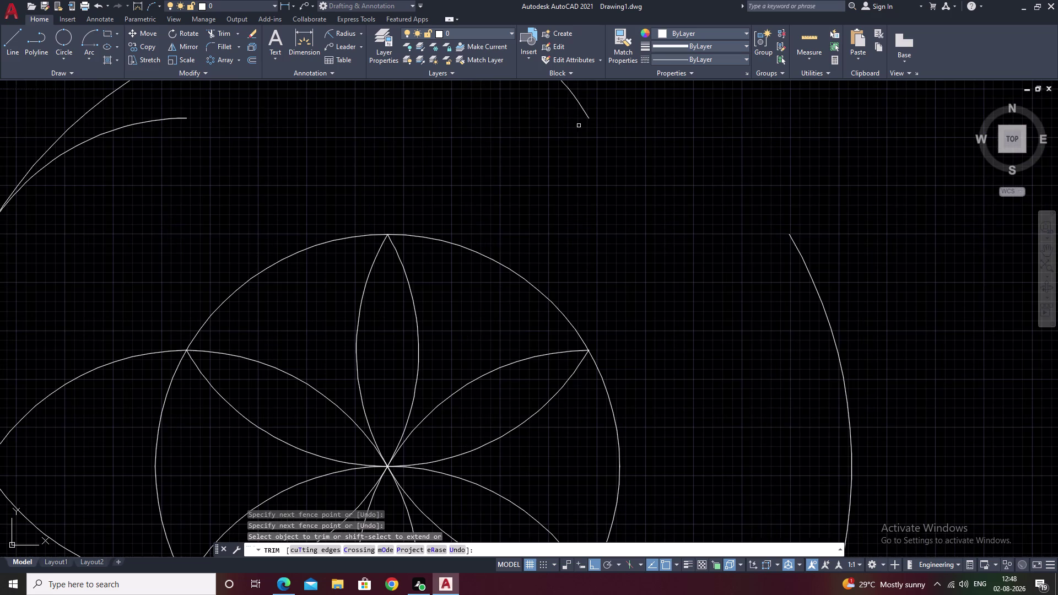
drag(636, 122, 523, 108)
scroll(down, 3)
drag(809, 198, 758, 368)
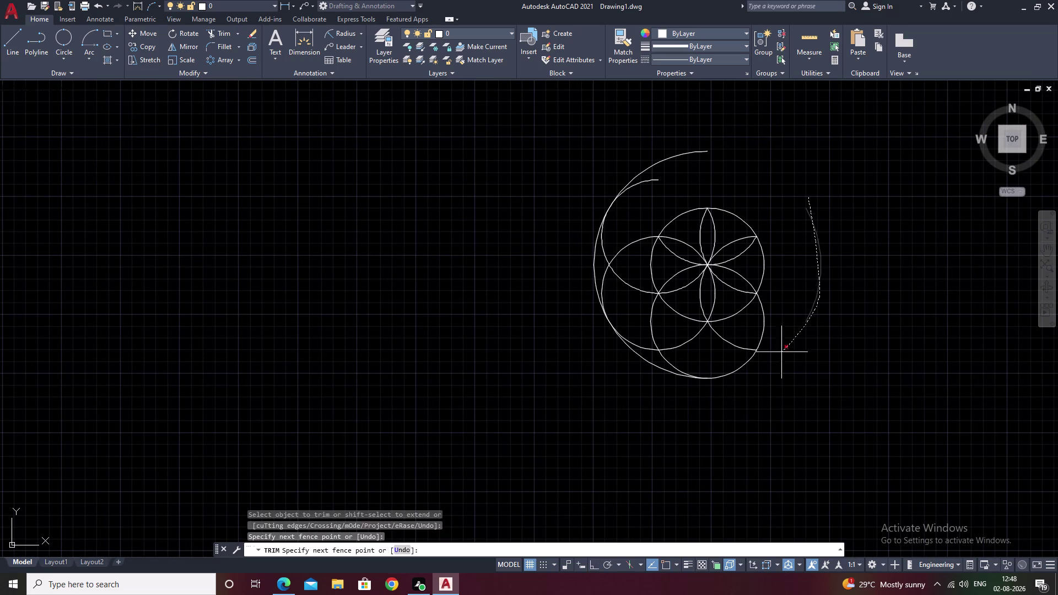
drag(758, 368, 713, 384)
drag(799, 324, 623, 371)
drag(675, 139, 594, 343)
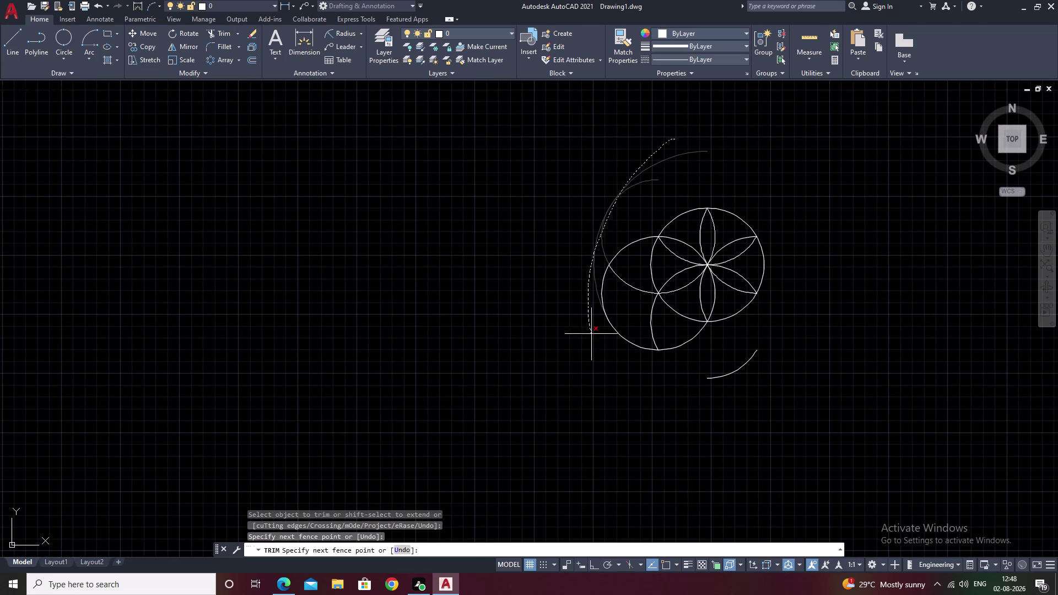
drag(594, 343, 606, 367)
Trim across the lower arc.
scroll(up, 3)
middle_drag(793, 383, 550, 371)
drag(584, 326, 432, 365)
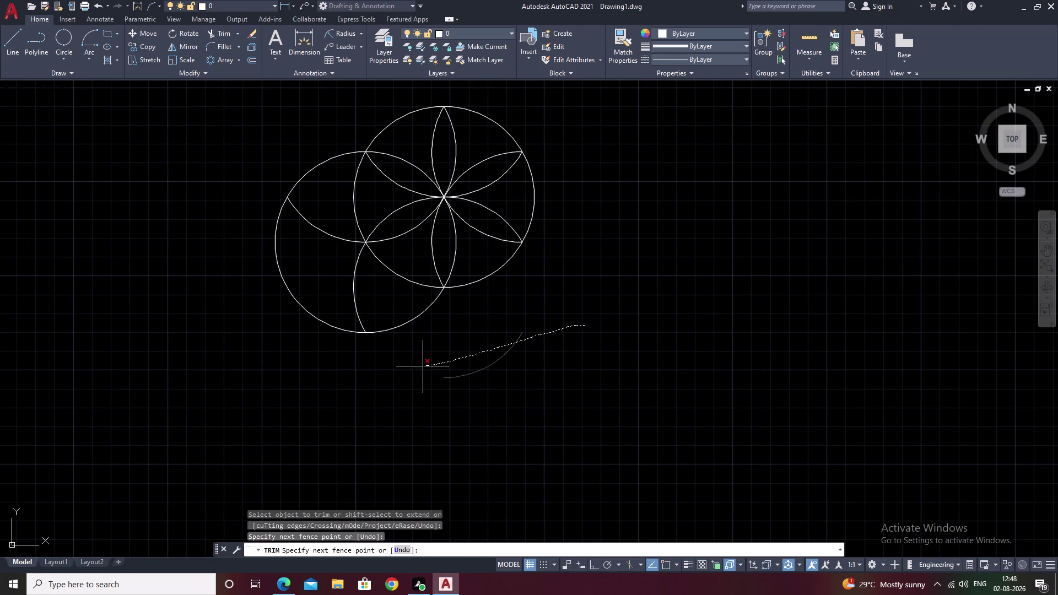
drag(432, 366, 390, 369)
drag(322, 58, 450, 360)
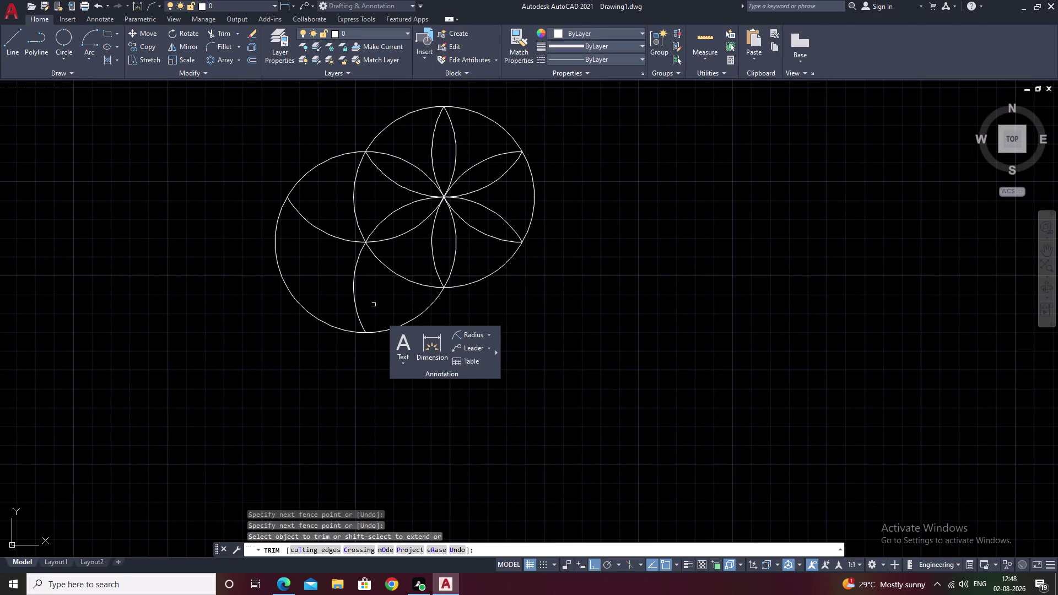
Undo the last trim, restore the annotation panel, and cancel an accidental dimension command.
key(ctrl+z)
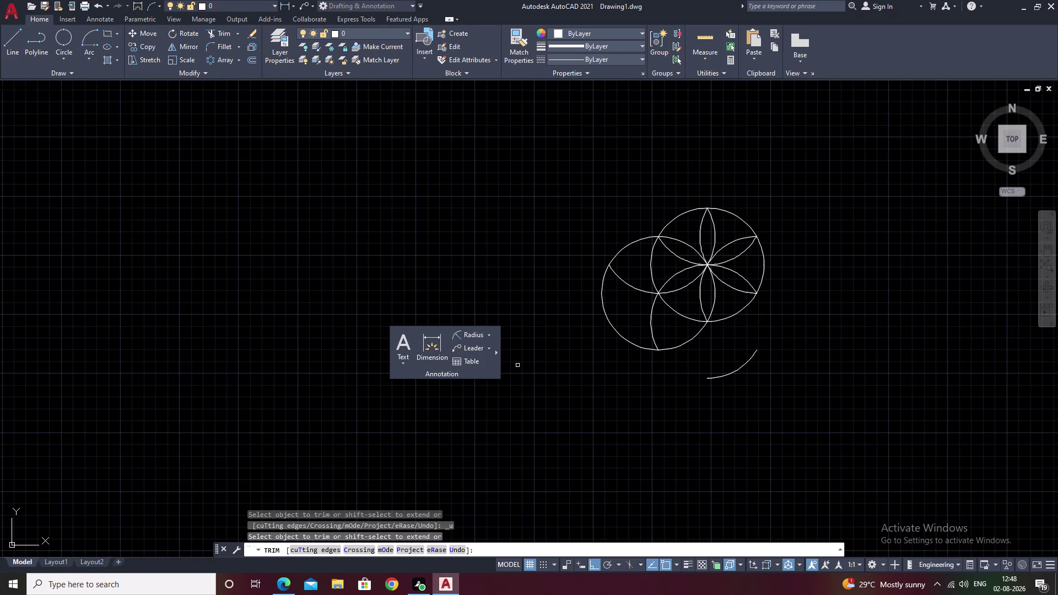
drag(411, 330, 863, 25)
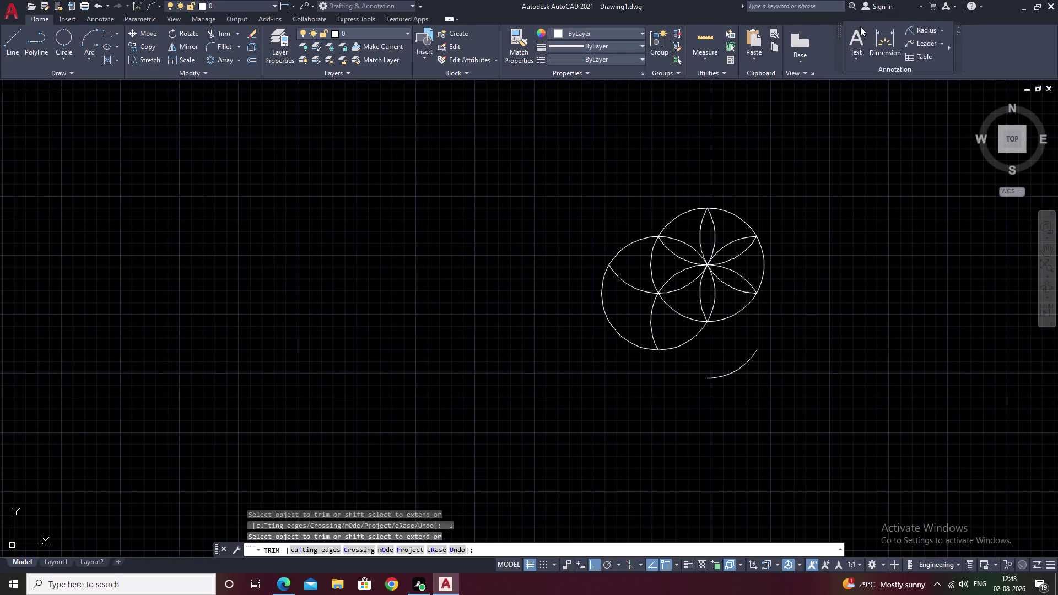
drag(864, 24, 848, 31)
click(848, 31)
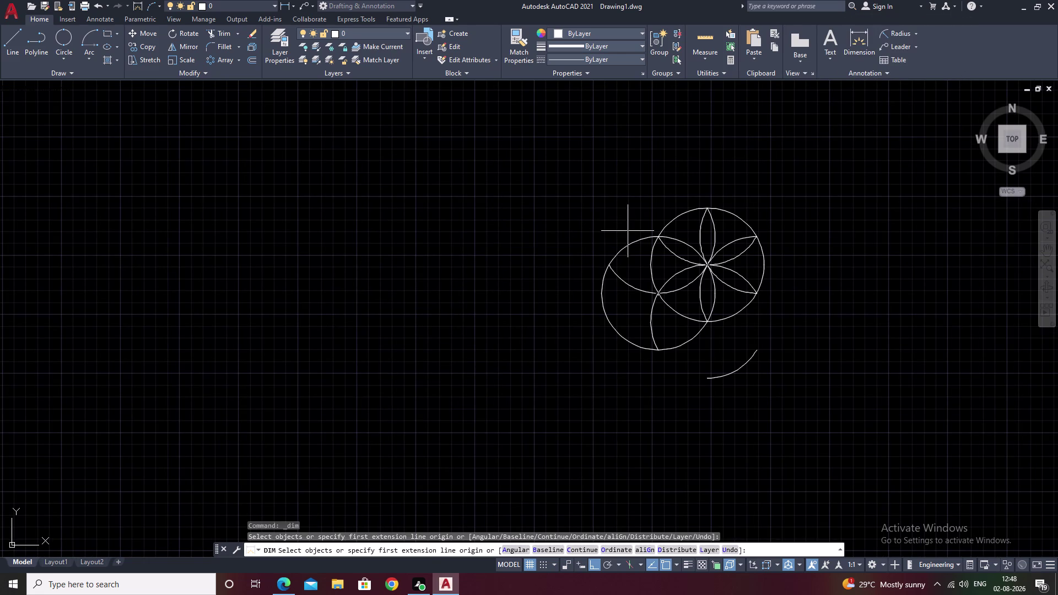
key(Escape)
key(r)
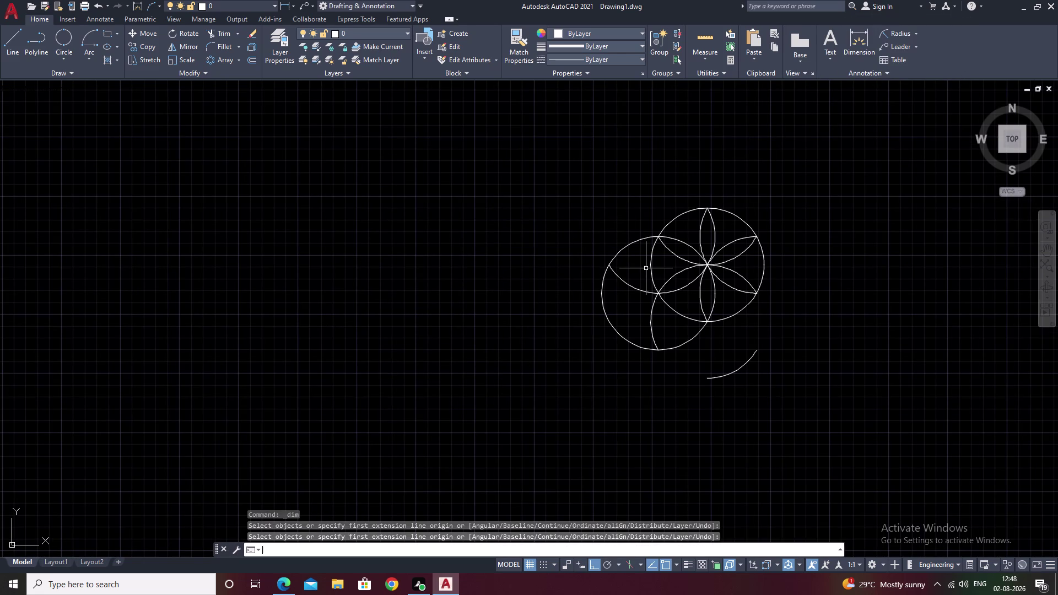
key(BackSpace)
Restart TRIM to remove the remaining outer arcs, then recentre the flower.
text(tr)
key(space)
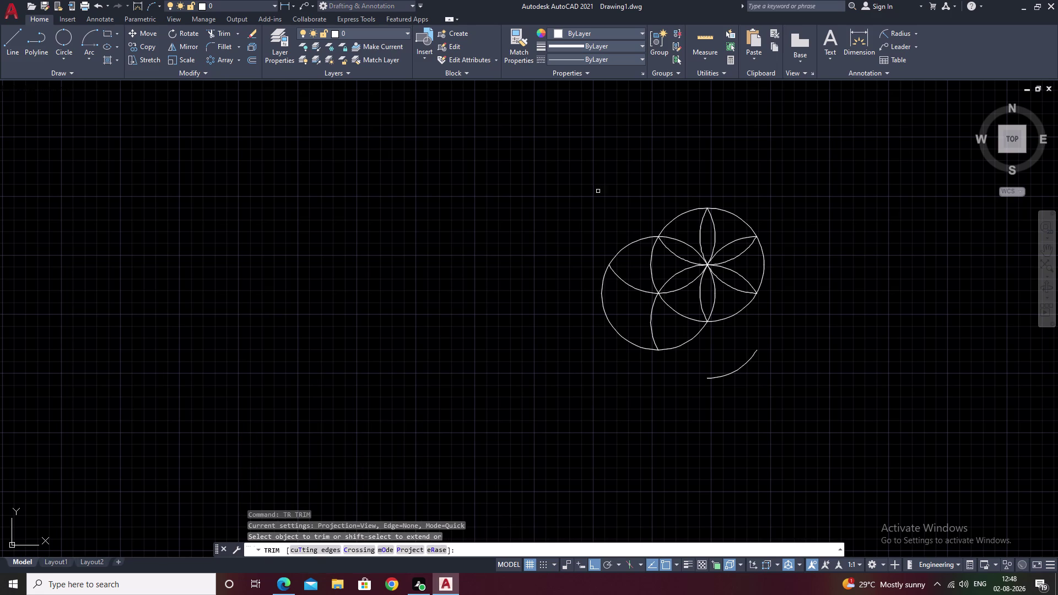
drag(599, 188, 744, 382)
key(Escape)
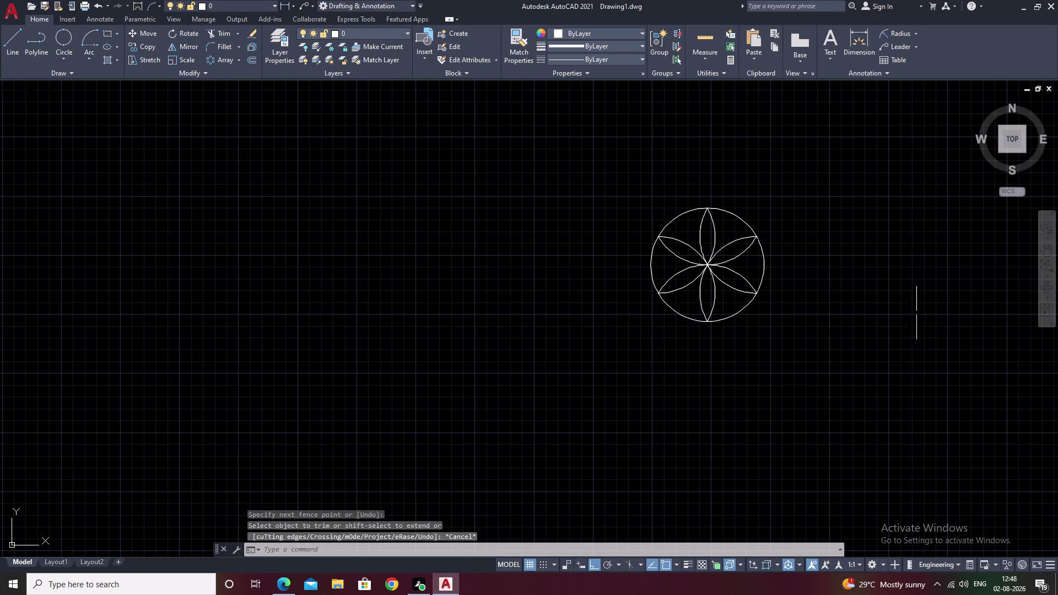
scroll(up, 3)
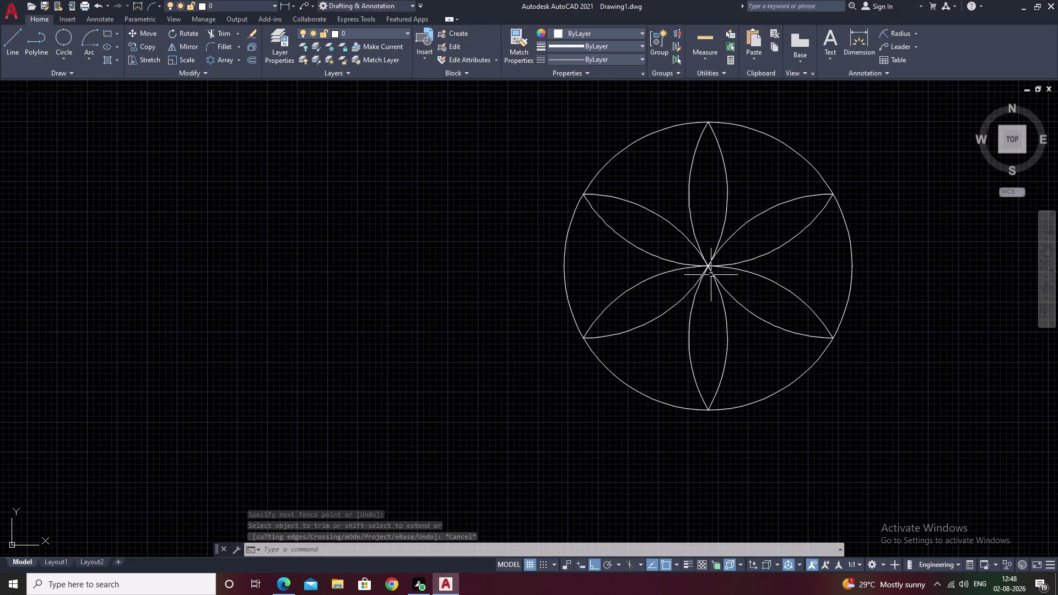
middle_drag(928, 277, 818, 297)
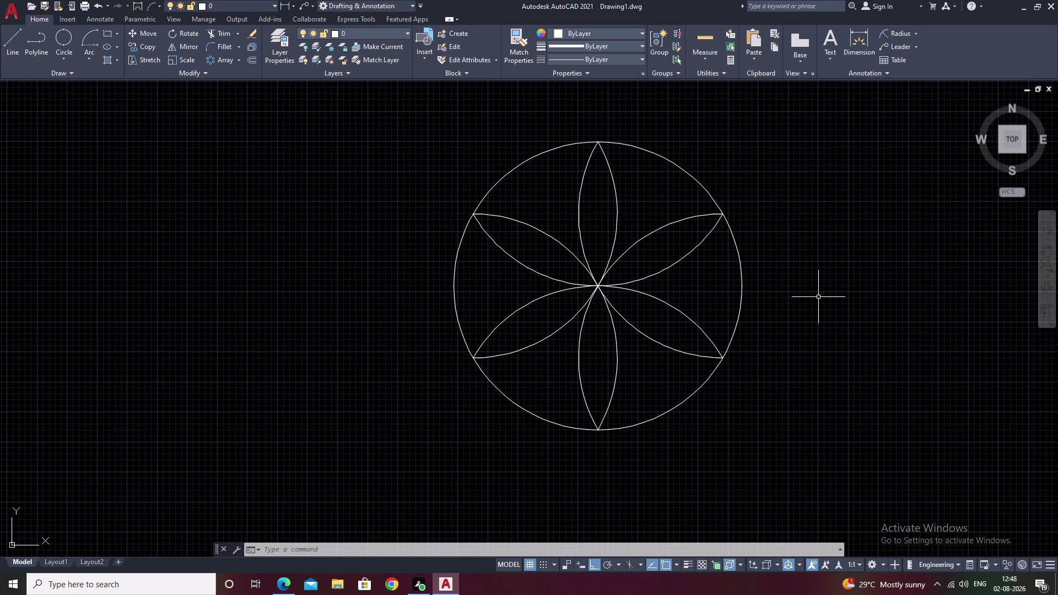
Draw a ring circle centred on the flower, just beyond its petals.
text(c)
key(space)
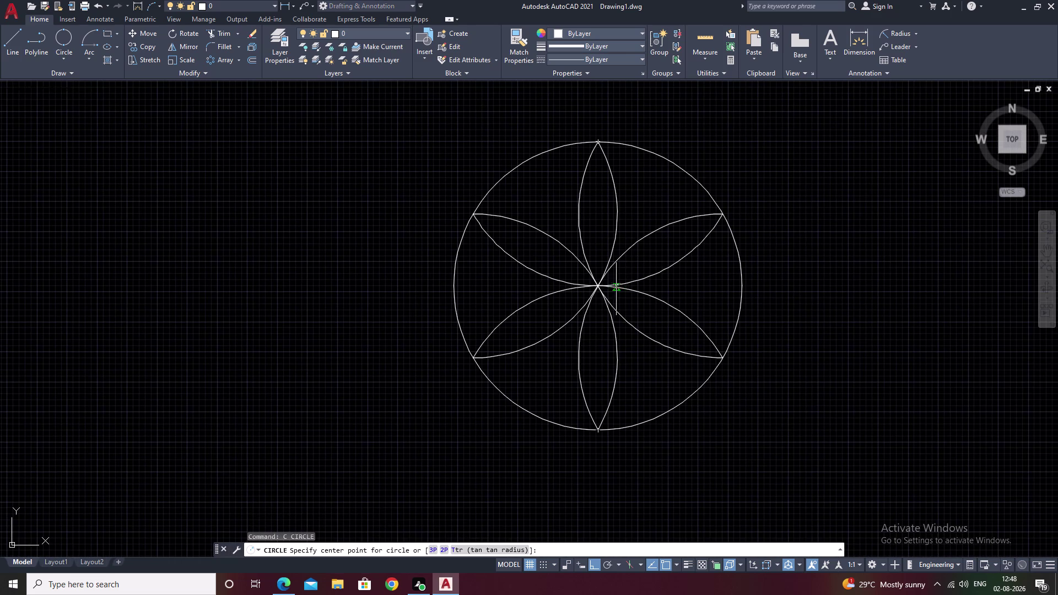
click(599, 287)
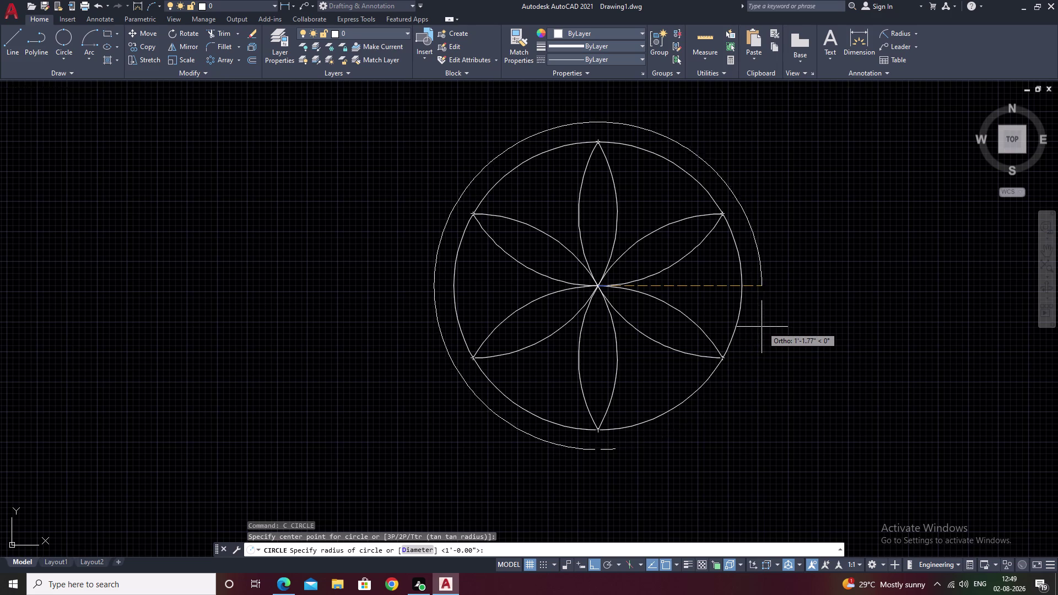
click(760, 326)
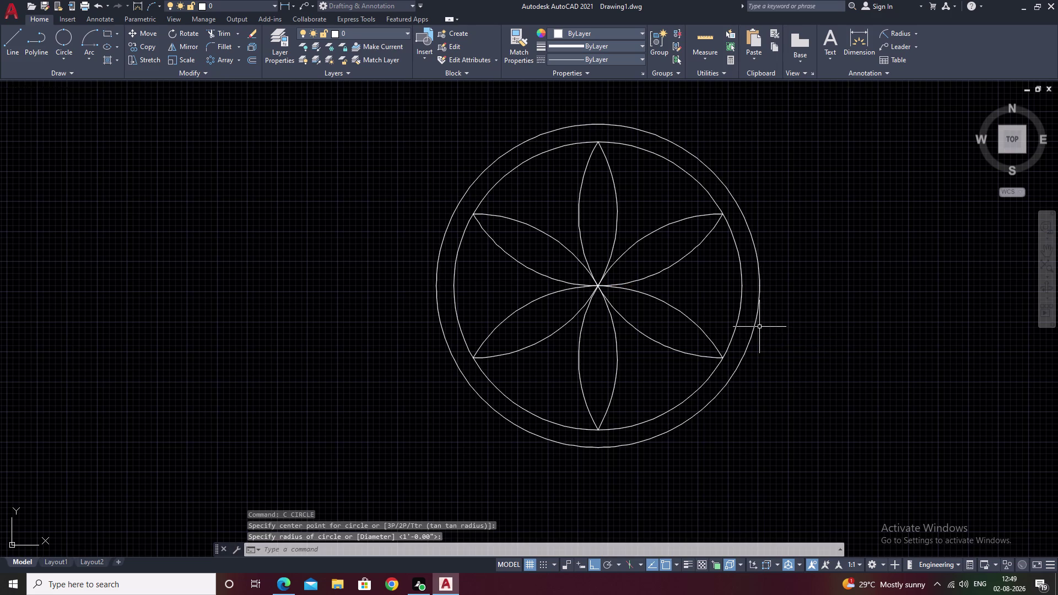
scroll(down, 3)
scroll(down, 3)
middle_drag(853, 333, 625, 351)
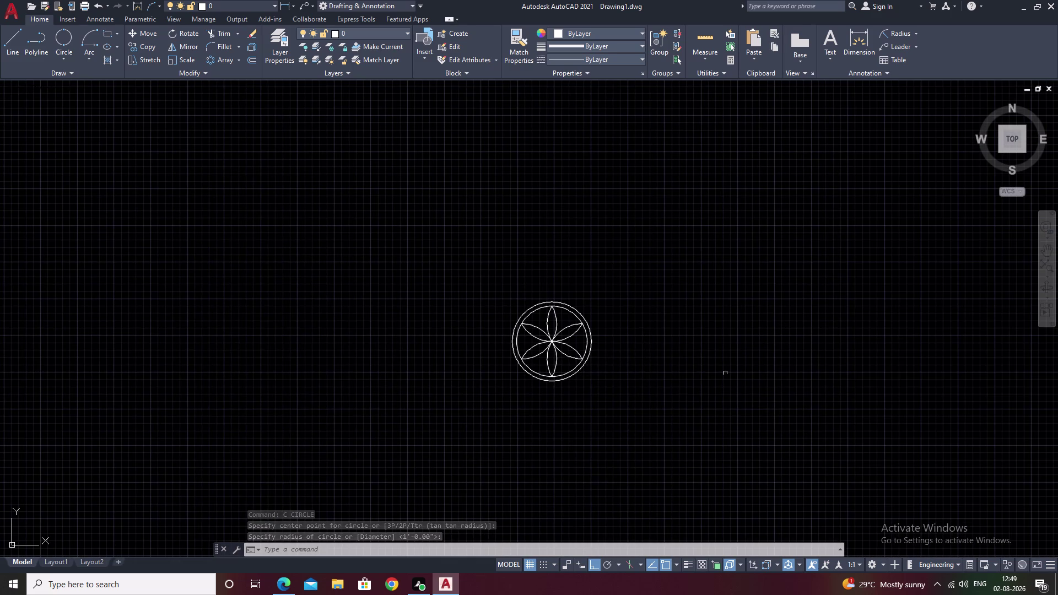
middle_drag(630, 337, 465, 348)
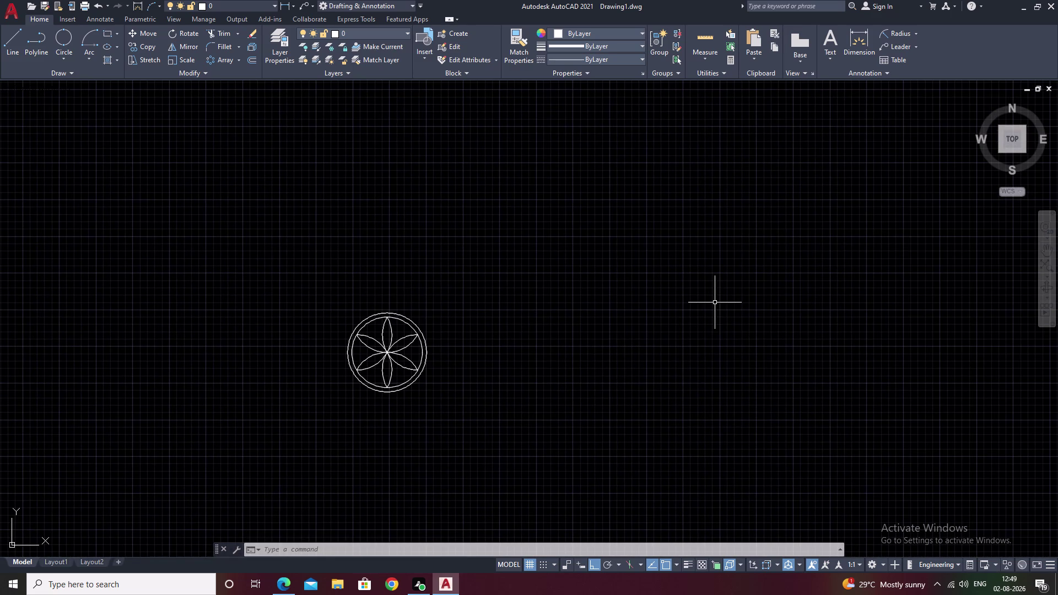
Draw a 2' radius circle in empty space.
key(c)
key(space)
drag(673, 202, 680, 210)
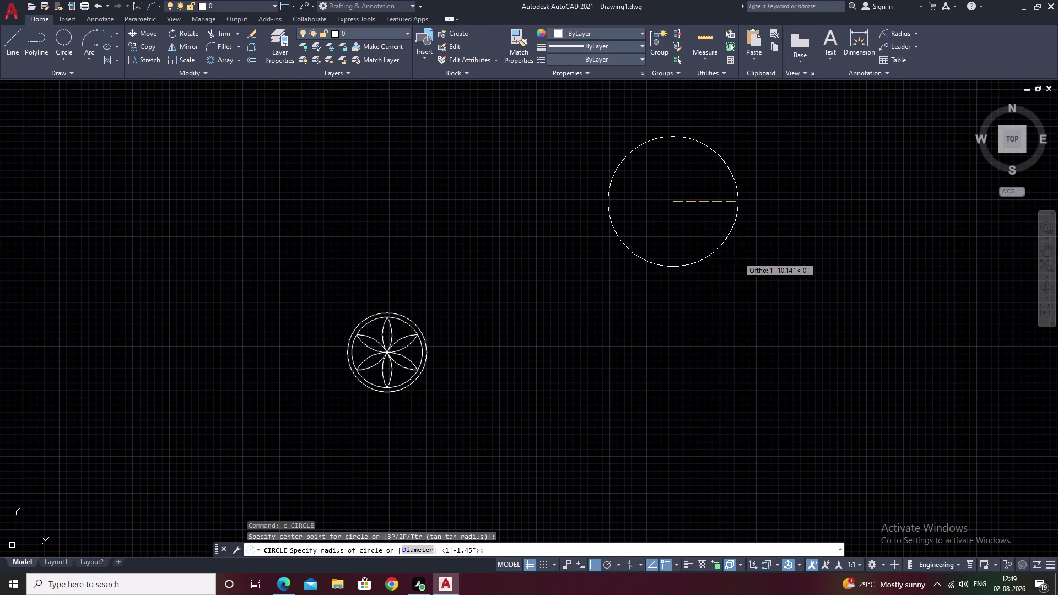
text(2')
key(space)
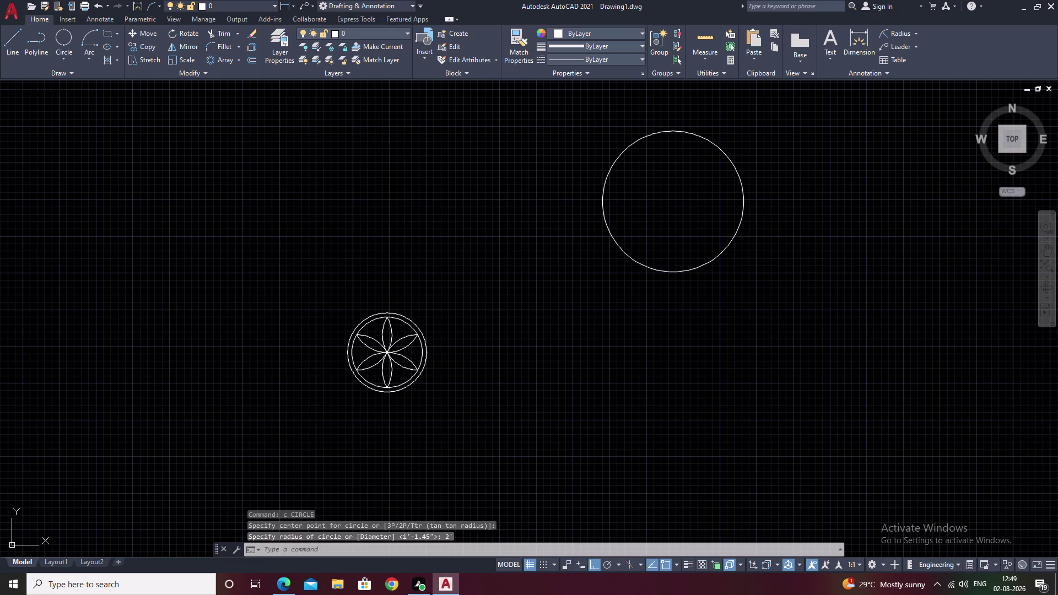
Add a concentric 1' radius circle at the same centre.
key(space)
click(673, 202)
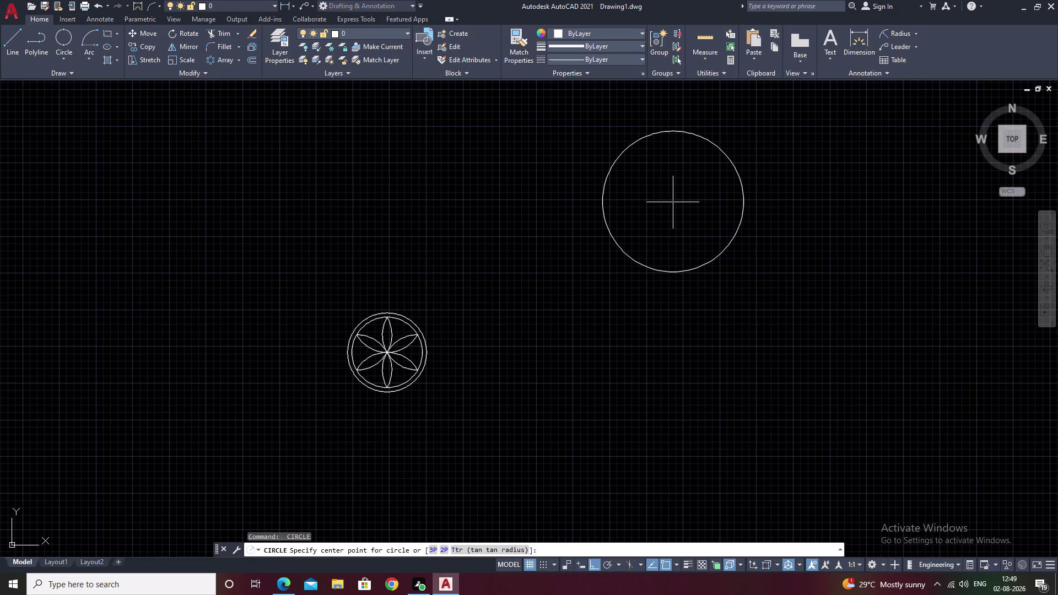
text(1')
key(space)
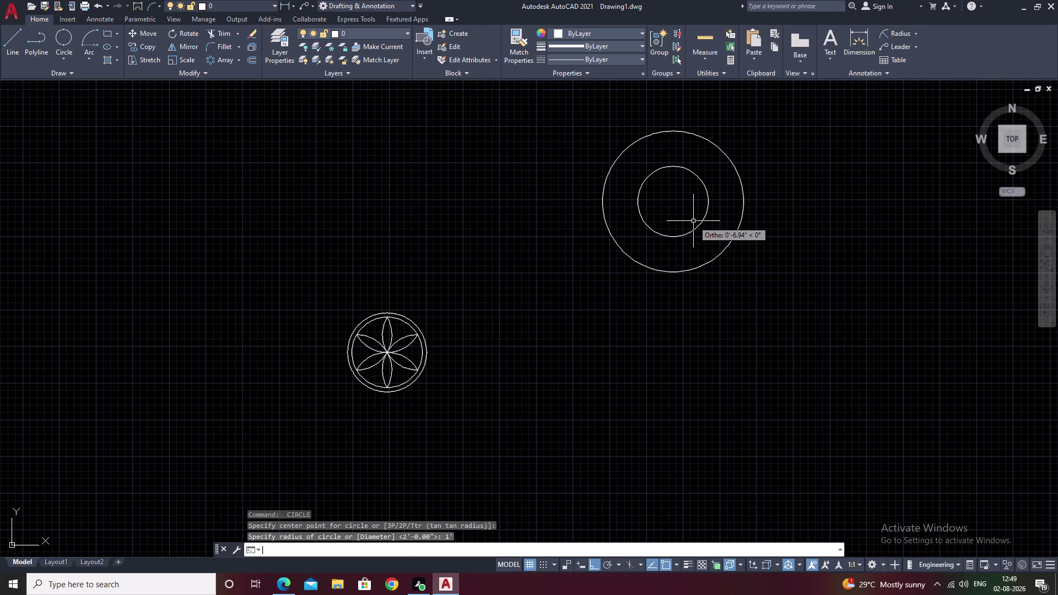
middle_drag(690, 150, 647, 224)
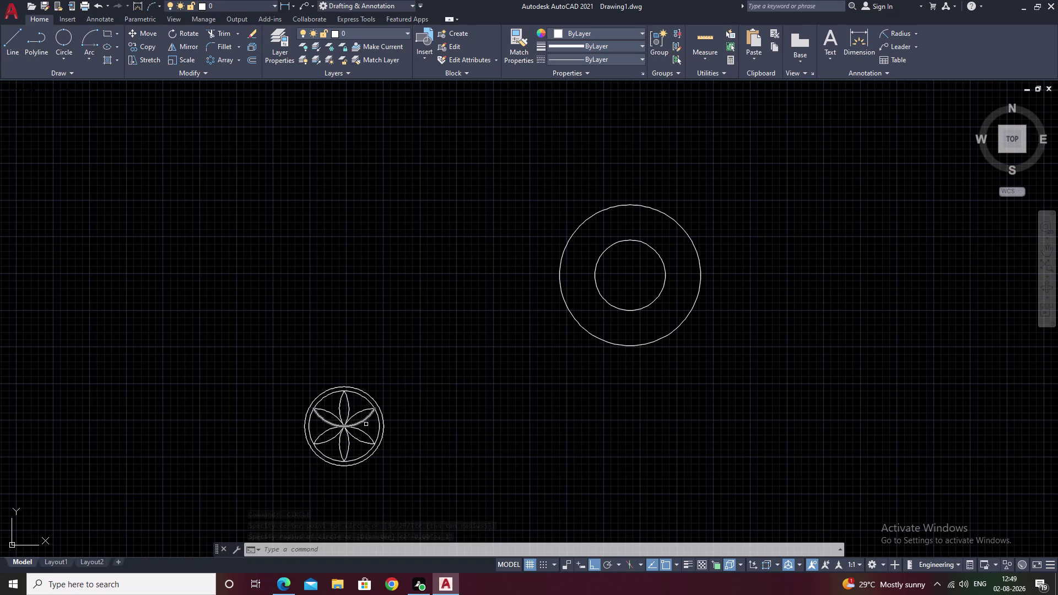
middle_drag(589, 400, 723, 330)
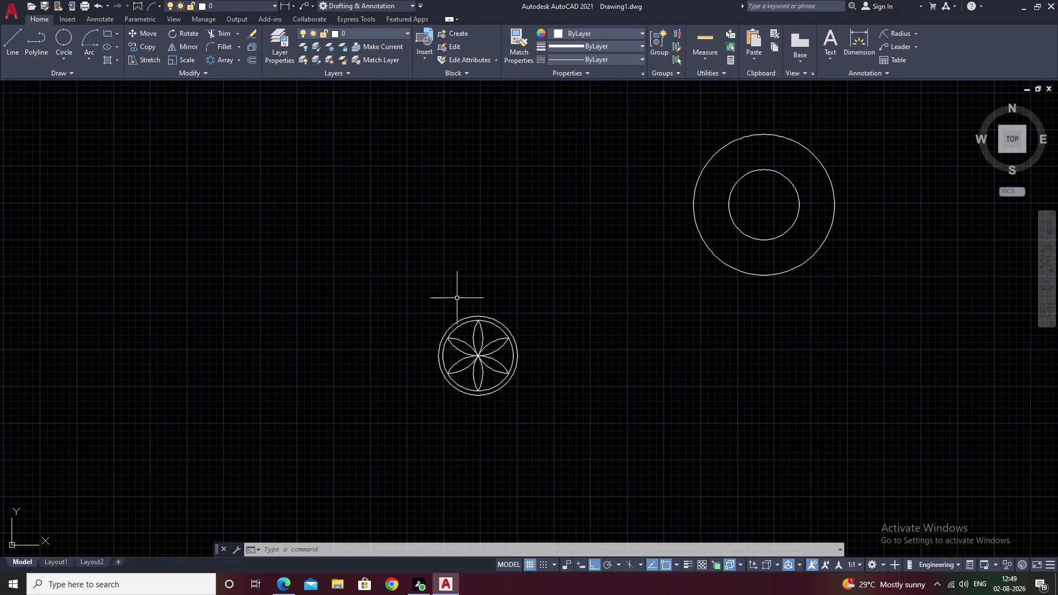
Select the six flower petals and attempt to explode them into separate arcs.
scroll(up, 3)
drag(472, 312, 440, 370)
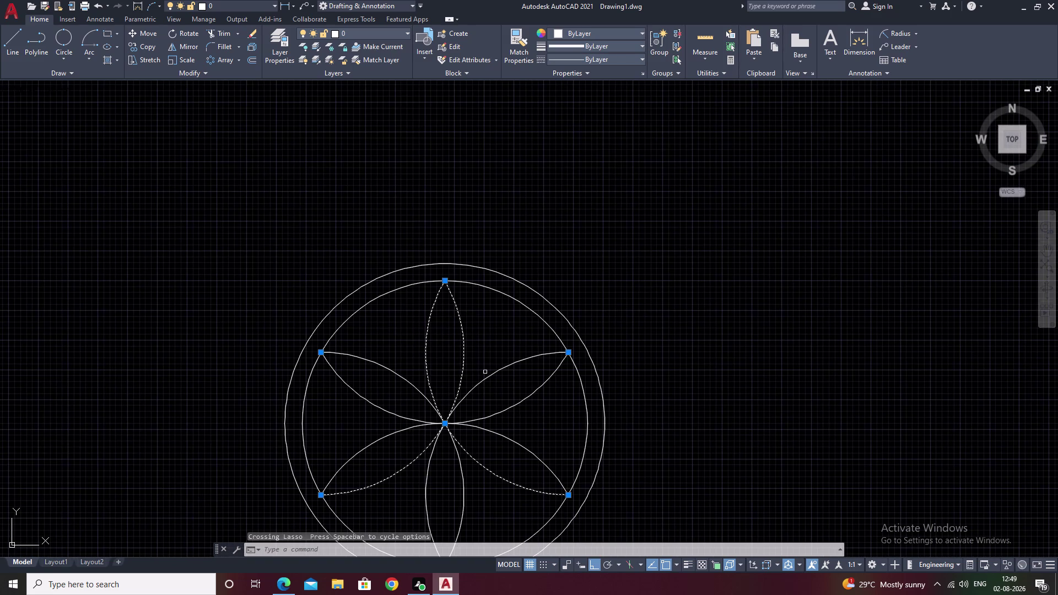
drag(402, 340, 364, 441)
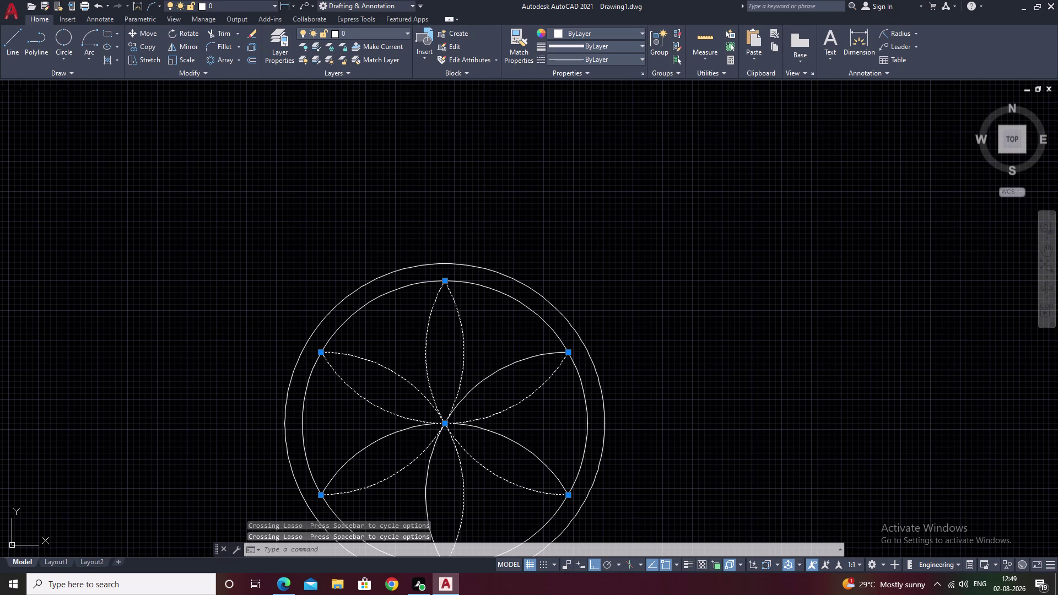
click(255, 44)
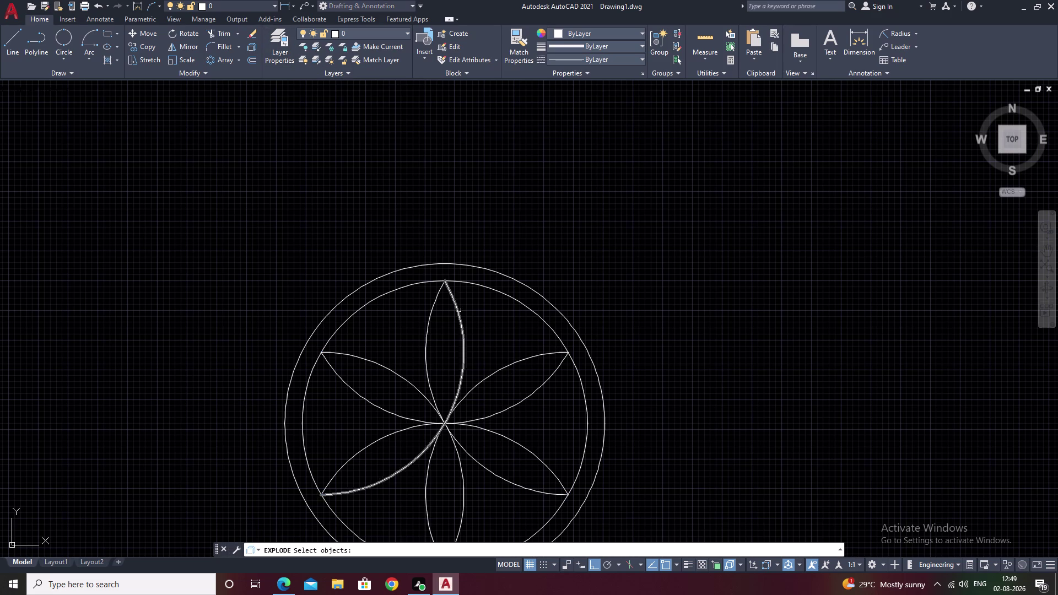
key(Escape)
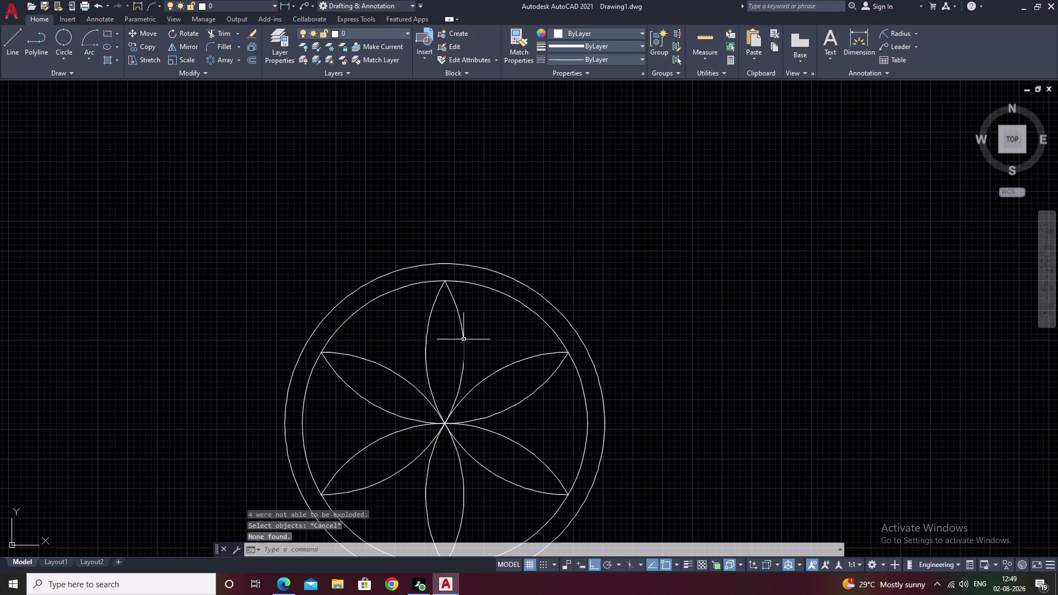
click(462, 331)
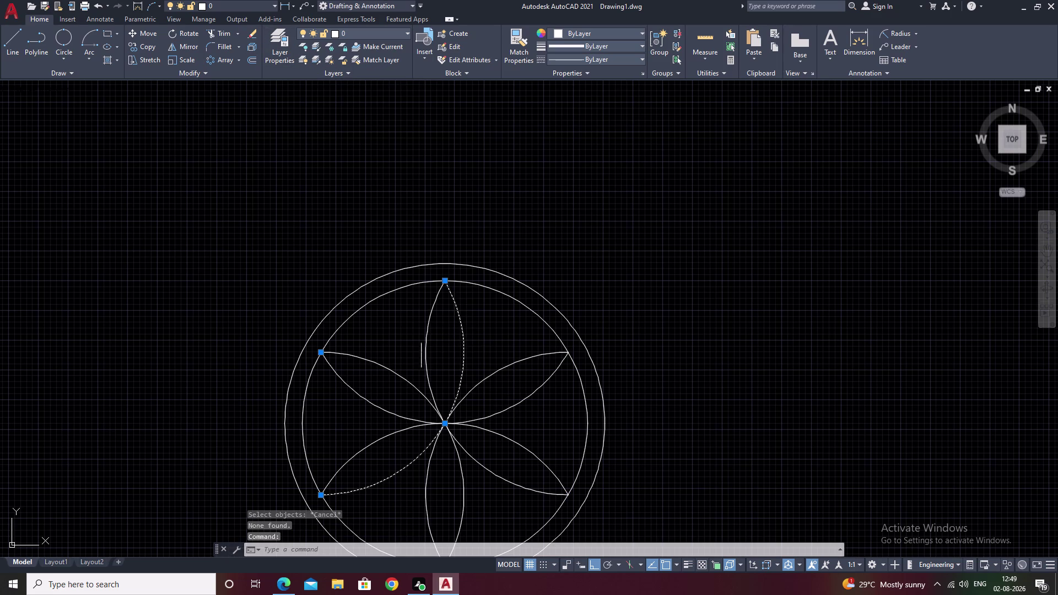
click(425, 338)
key(Escape)
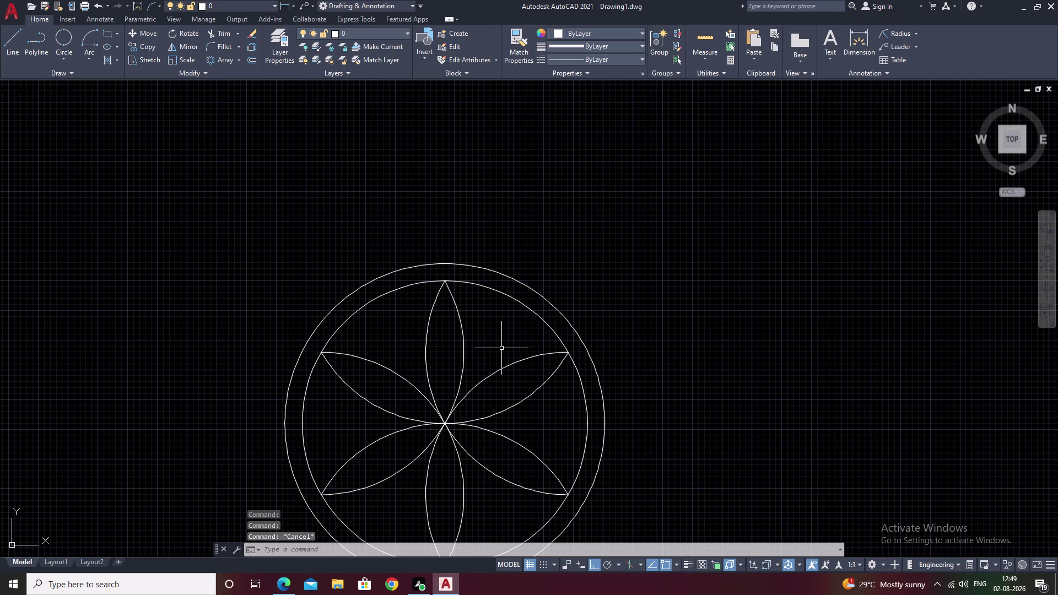
Trim away five petals with fence lines, leaving only the top petal.
text(tr)
key(space)
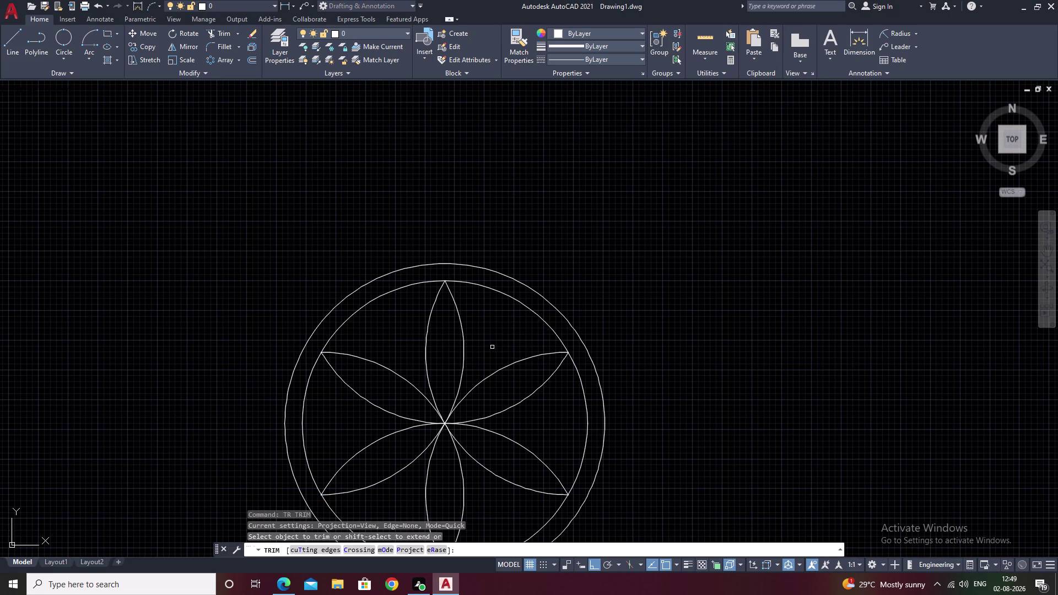
click(487, 351)
drag(487, 351, 507, 392)
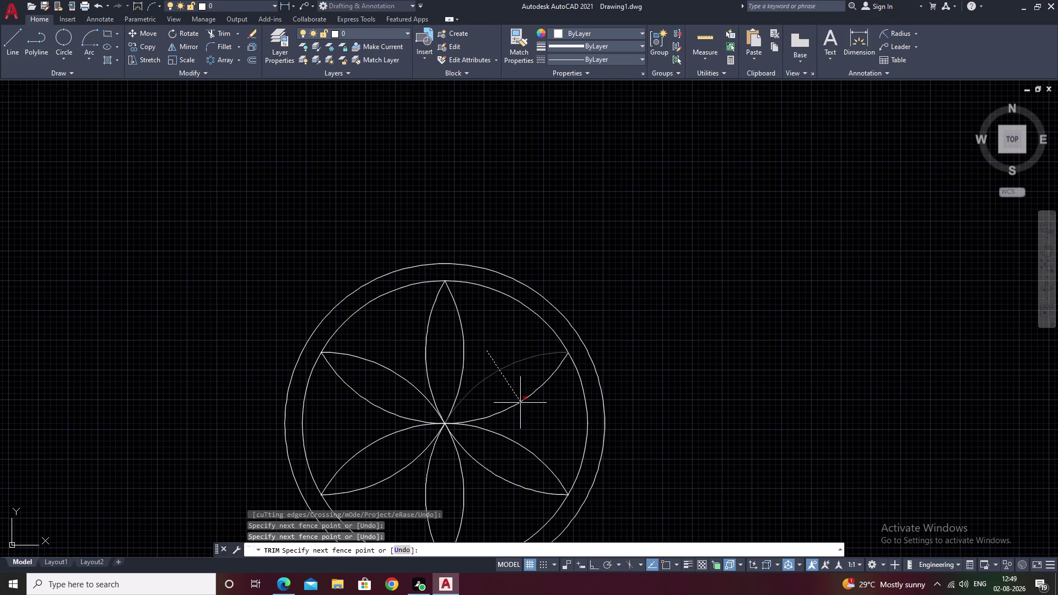
click(523, 406)
drag(384, 366, 445, 476)
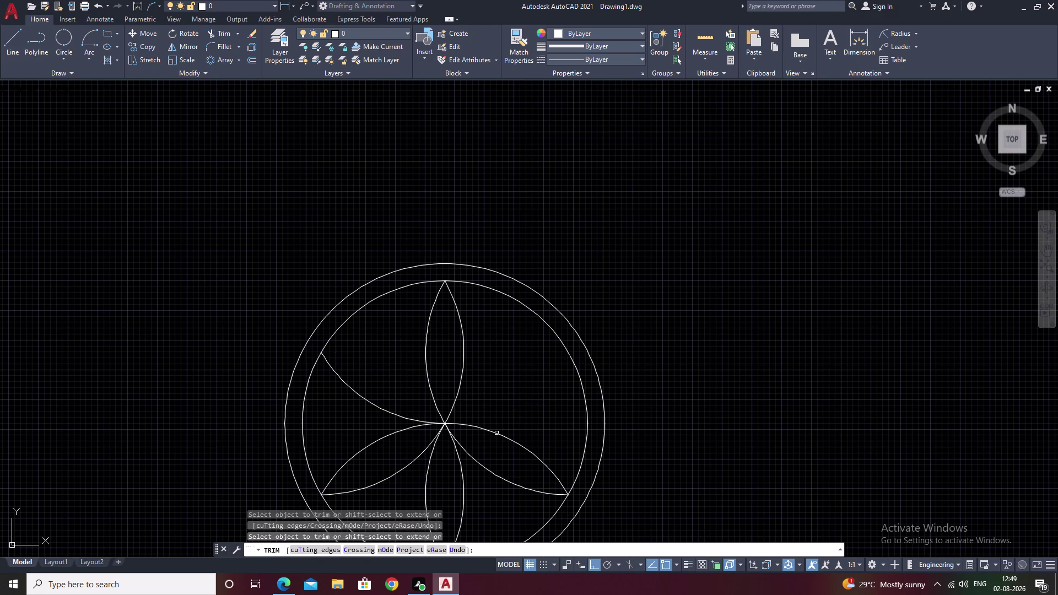
drag(513, 419, 426, 478)
drag(415, 414, 427, 487)
key(Escape)
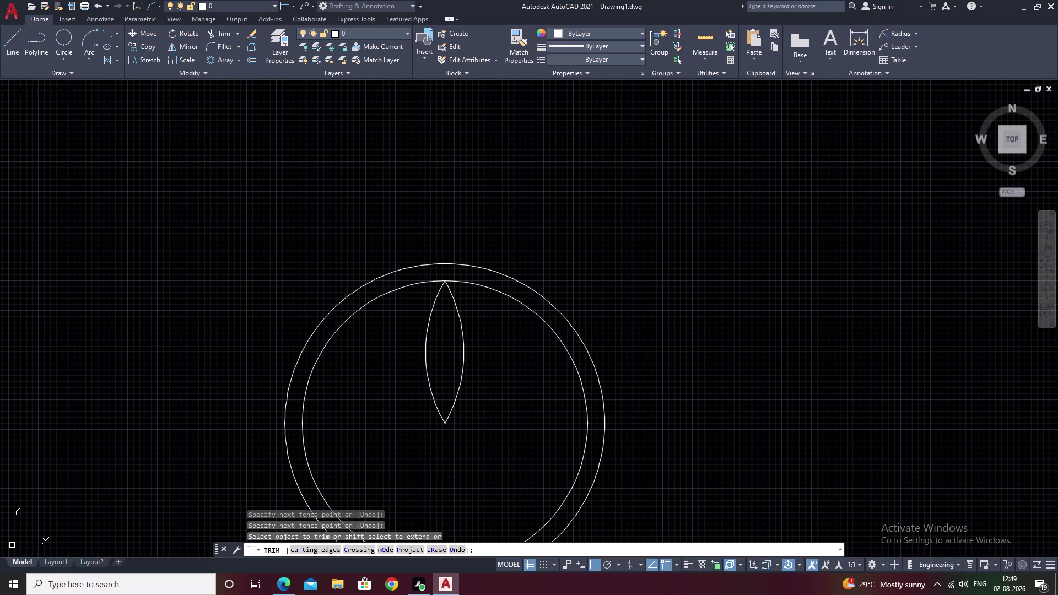
Select the remaining top petal for copying.
drag(481, 336, 395, 403)
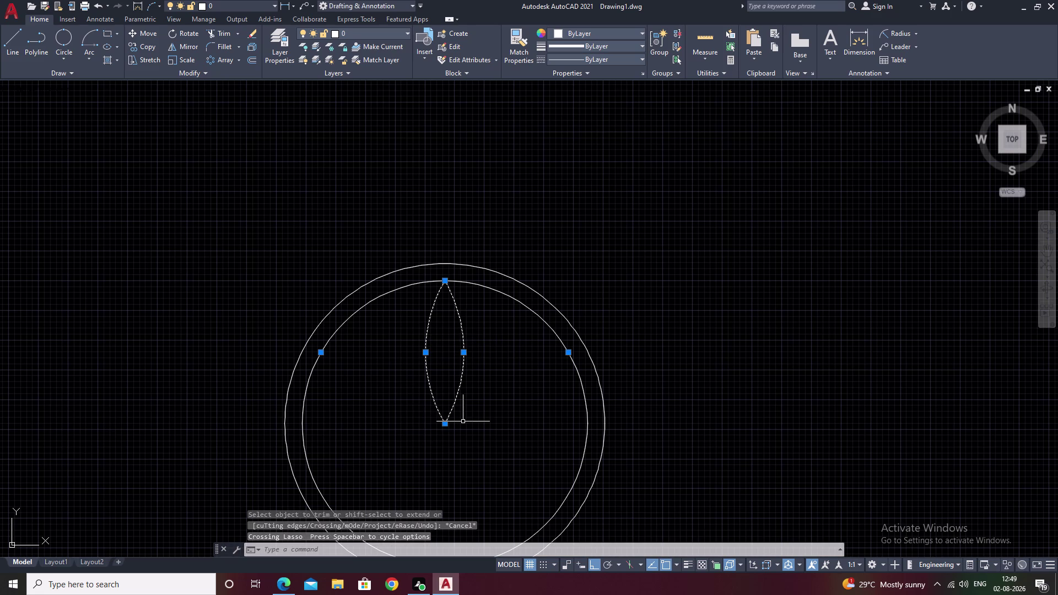
text(co)
key(space)
Copy the top petal to the right of the circles and enlarge the copy.
click(442, 425)
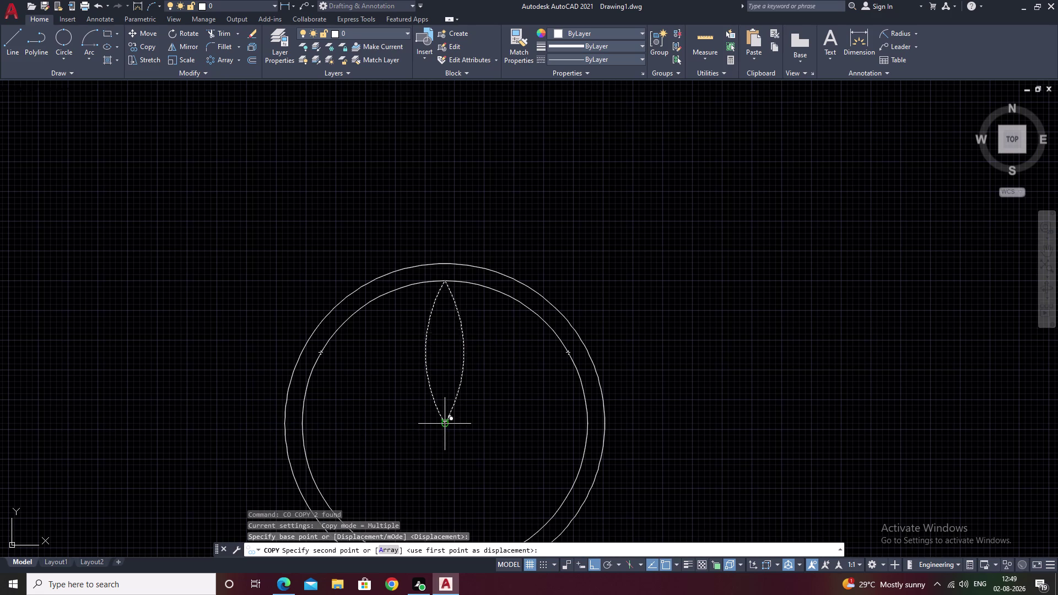
click(690, 224)
key(Escape)
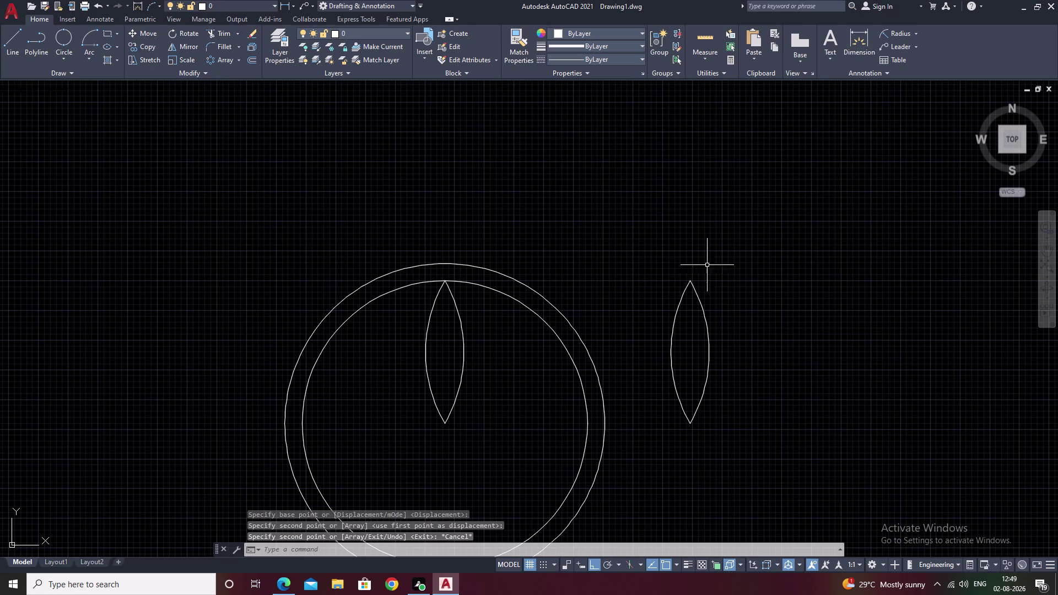
drag(709, 262, 707, 450)
text(sc)
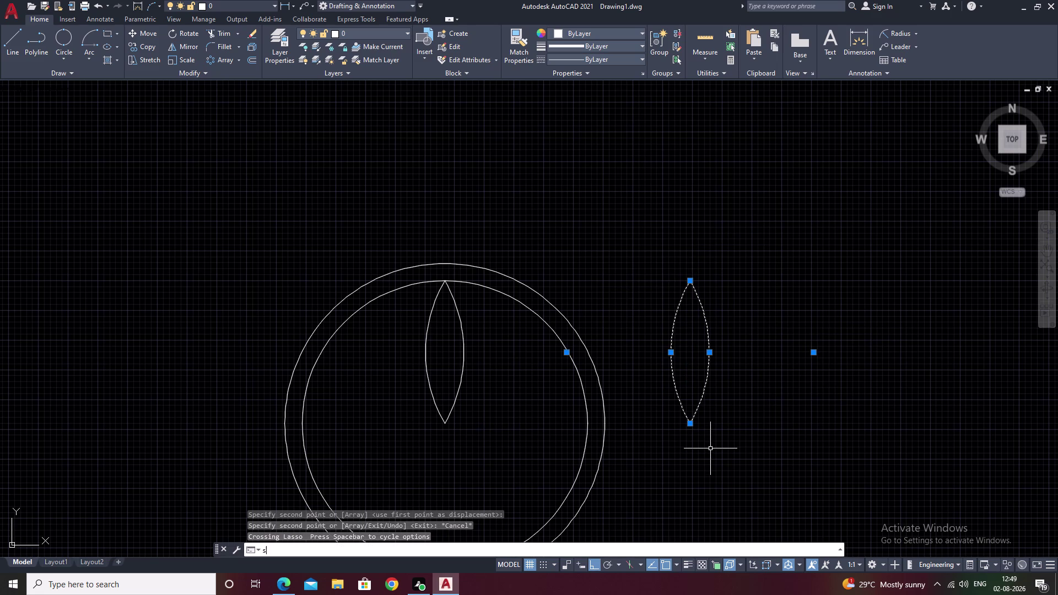
key(space)
click(690, 421)
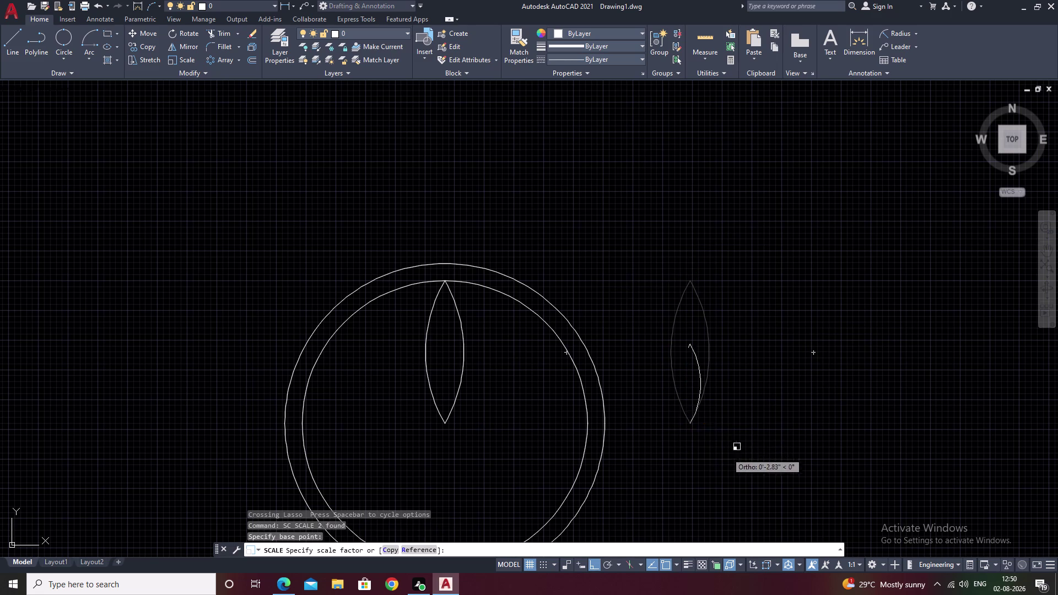
click(792, 463)
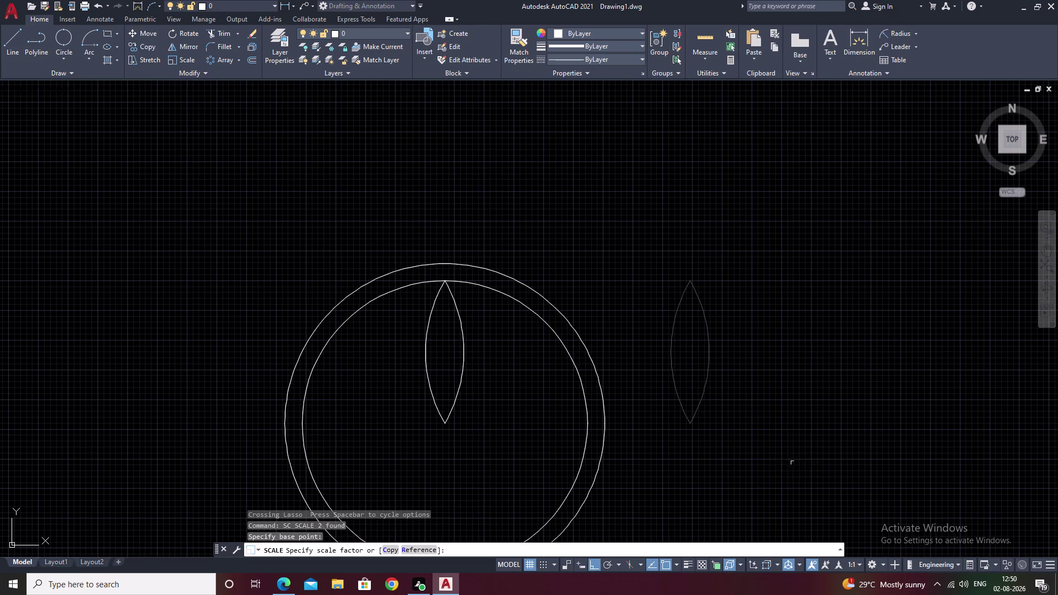
key(Escape)
Move the enlarged petal so its tip sits on the larger ring's inner circle top.
drag(737, 189, 744, 468)
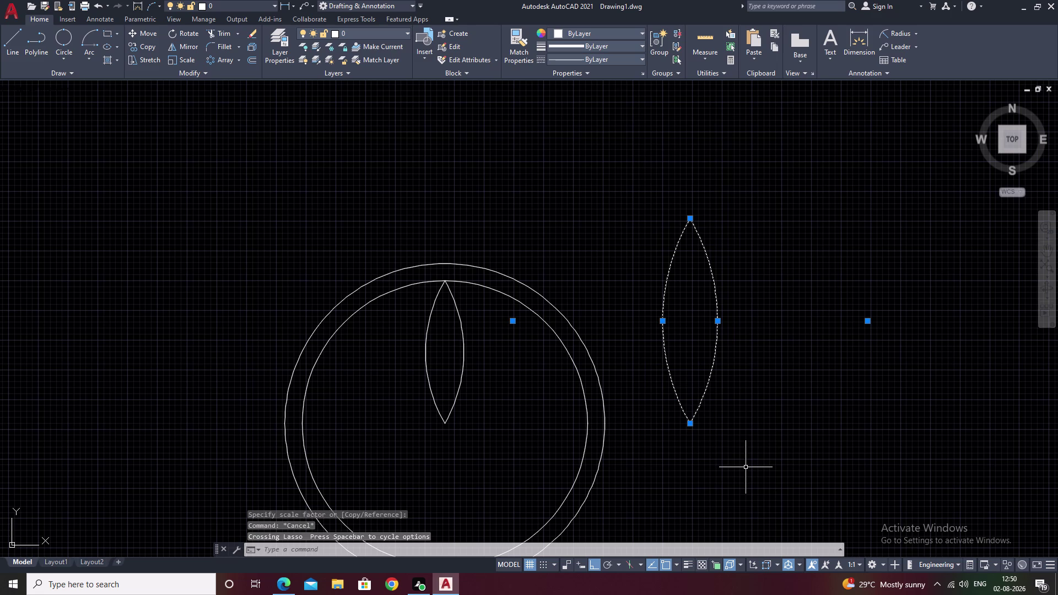
text(m)
key(space)
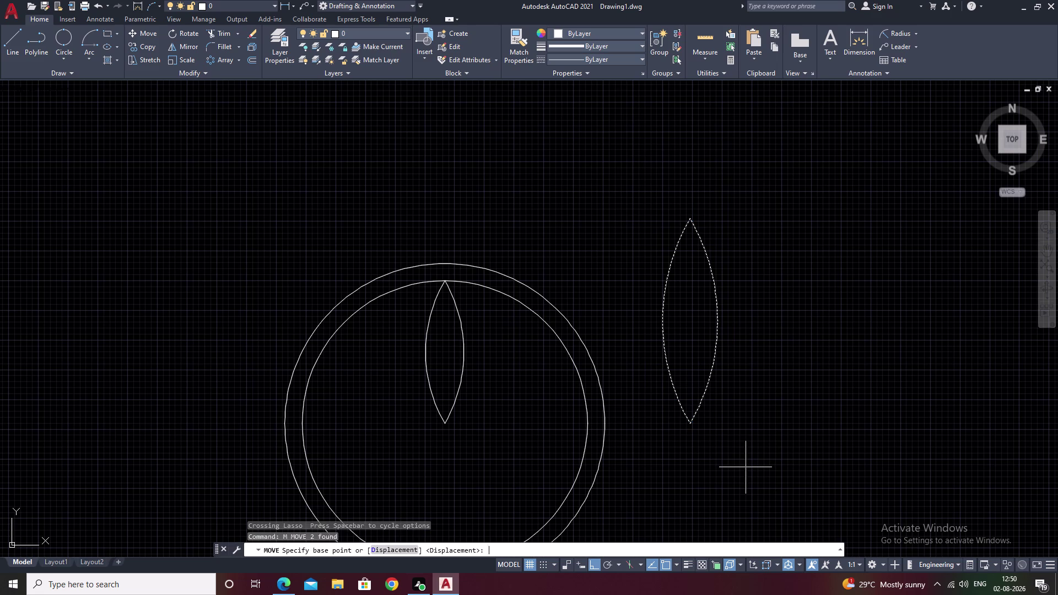
click(694, 423)
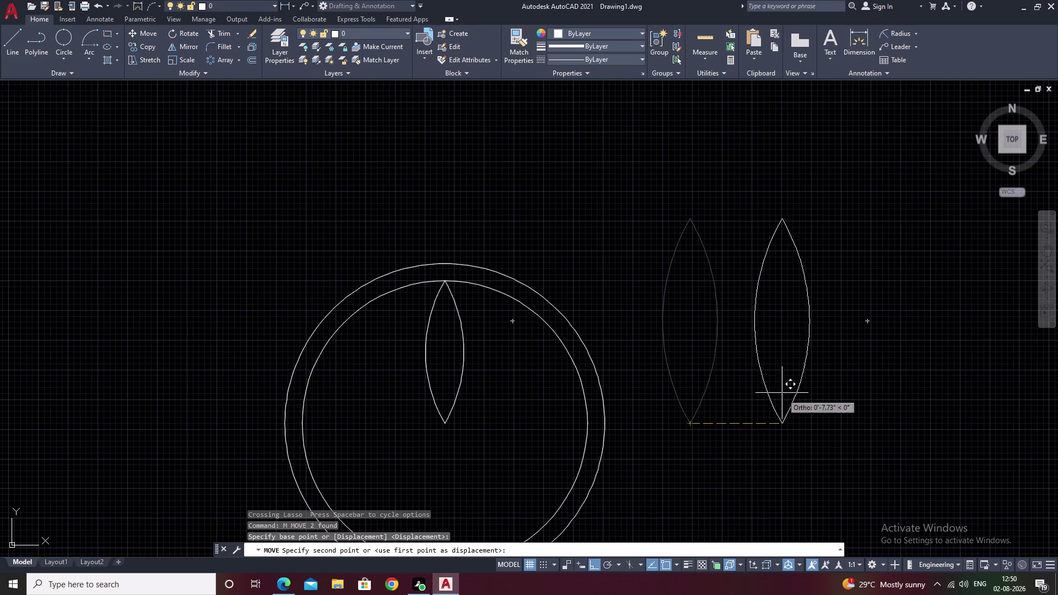
scroll(down, 3)
middle_drag(845, 342, 428, 422)
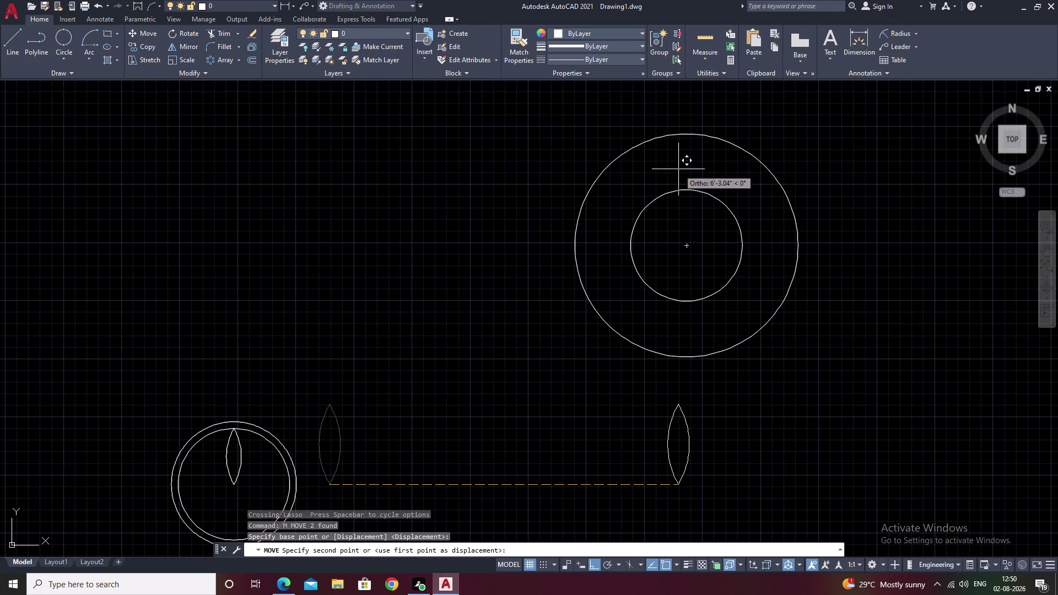
key(F8)
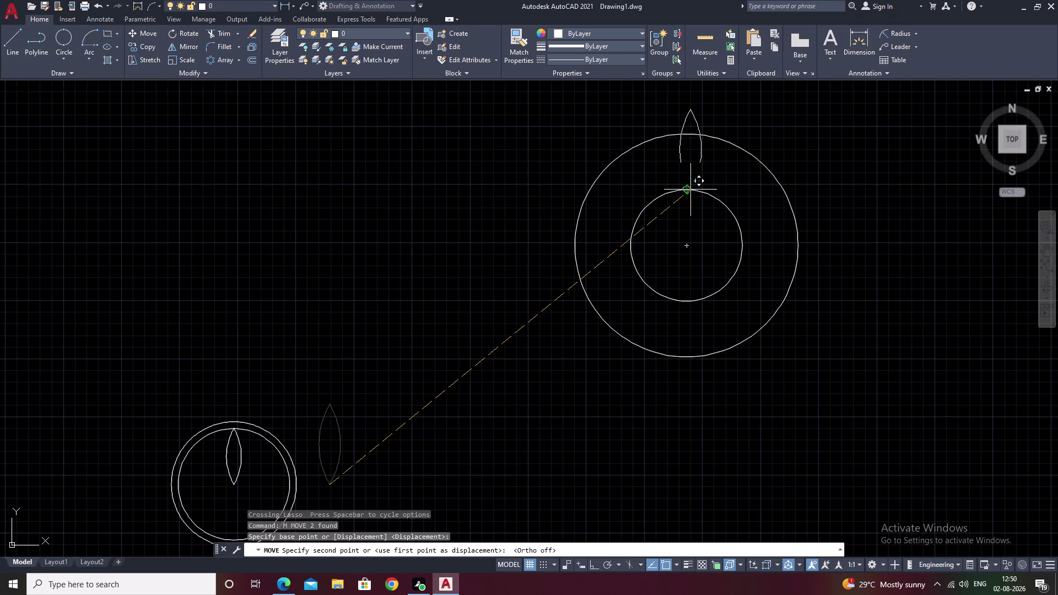
click(687, 190)
key(Escape)
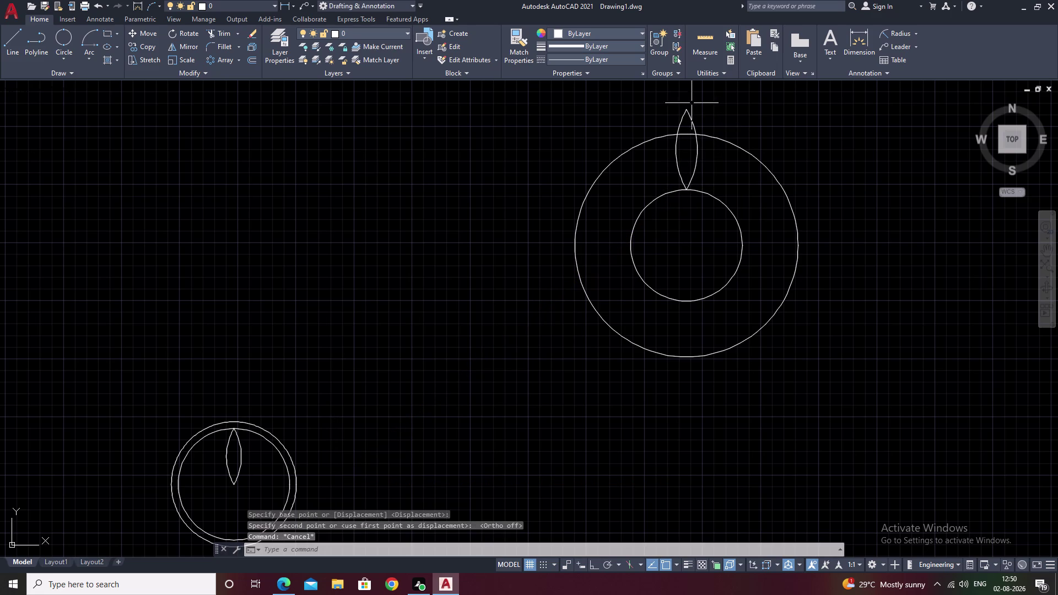
Scale the petal down from its bottom tip to reach the outer circle.
drag(695, 107, 671, 152)
key(Escape)
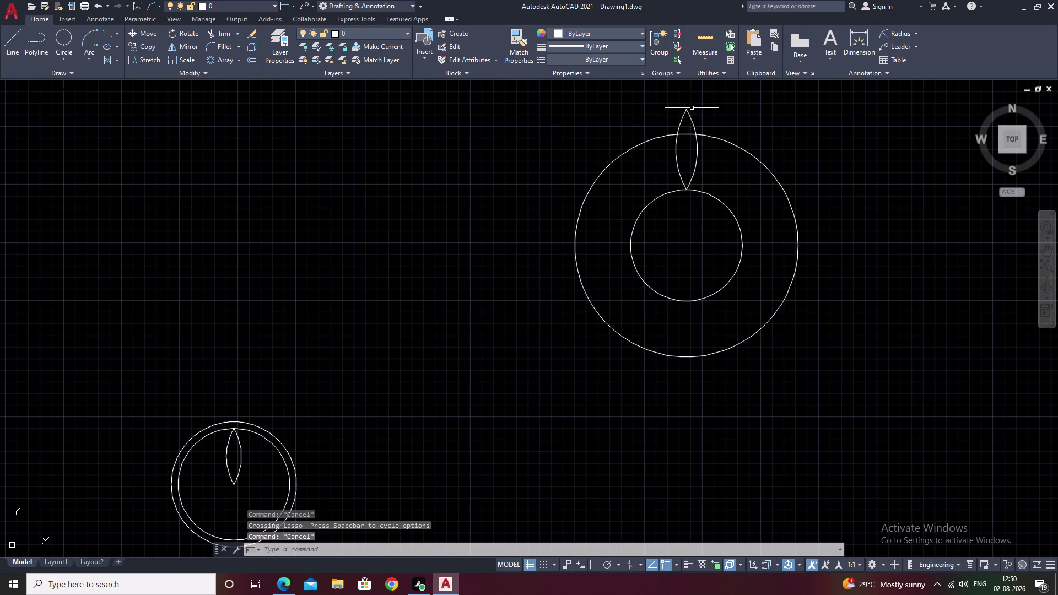
drag(688, 108, 680, 133)
key(Escape)
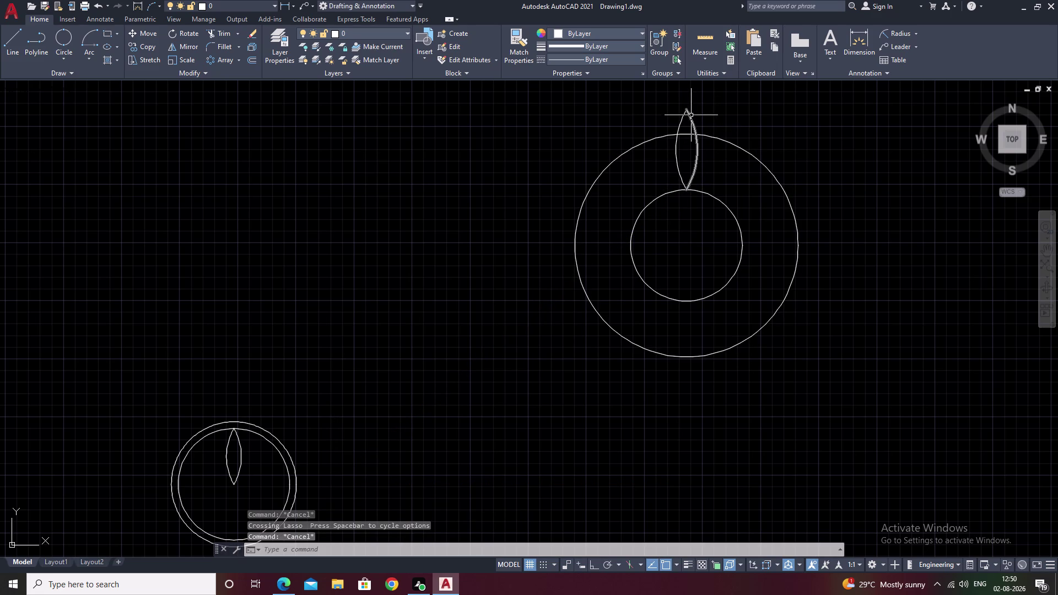
click(689, 115)
click(680, 121)
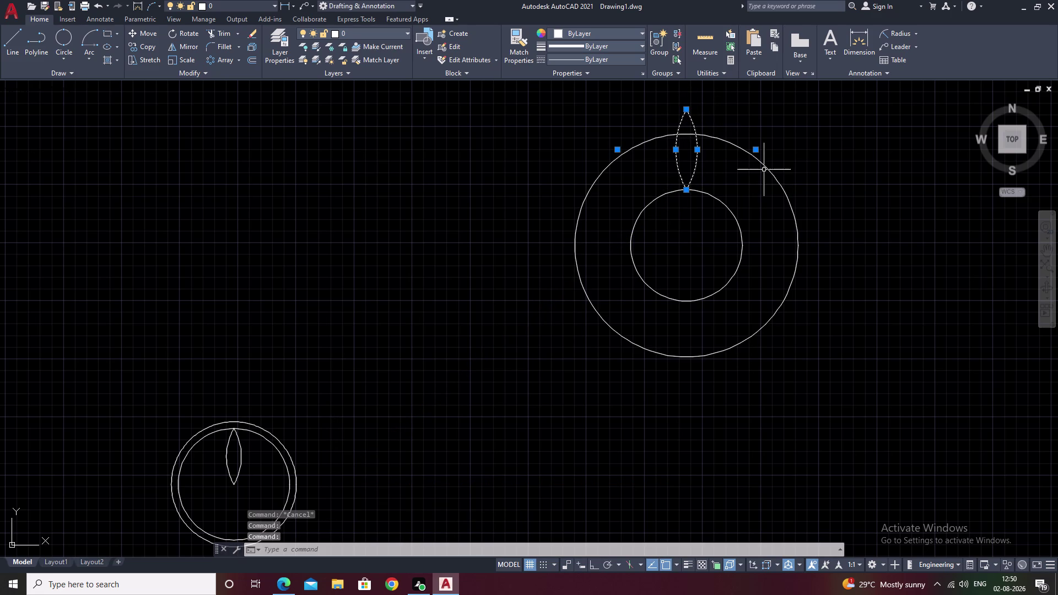
text(sc)
key(space)
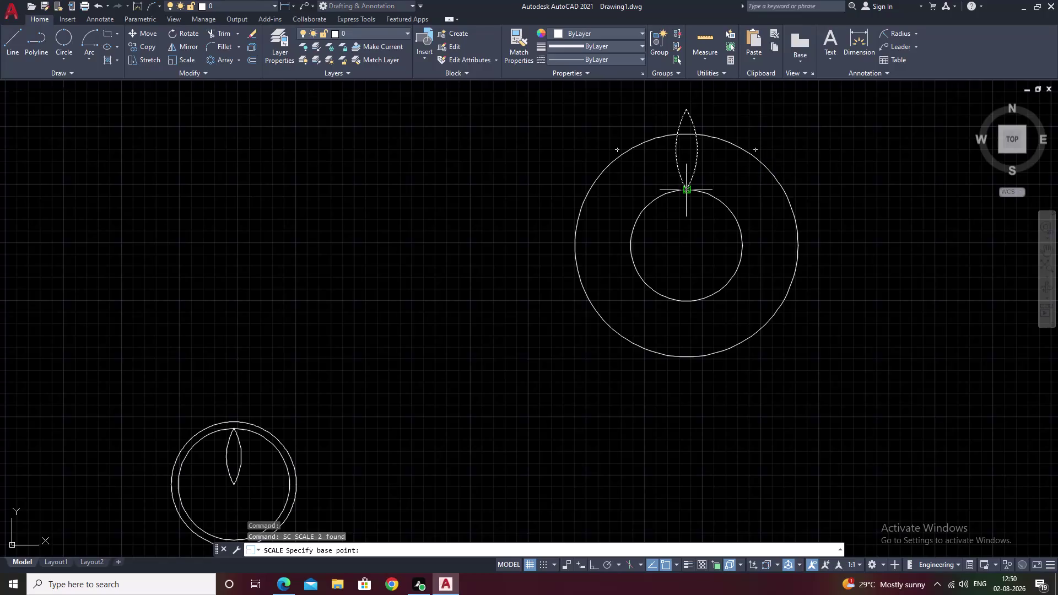
click(687, 188)
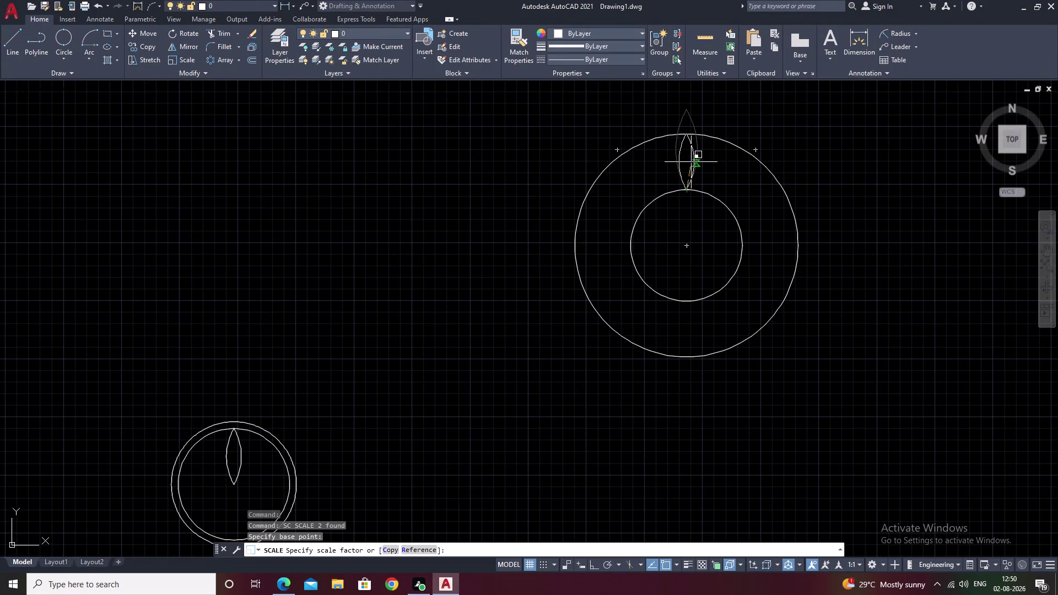
click(692, 162)
key(Escape)
drag(700, 153, 679, 164)
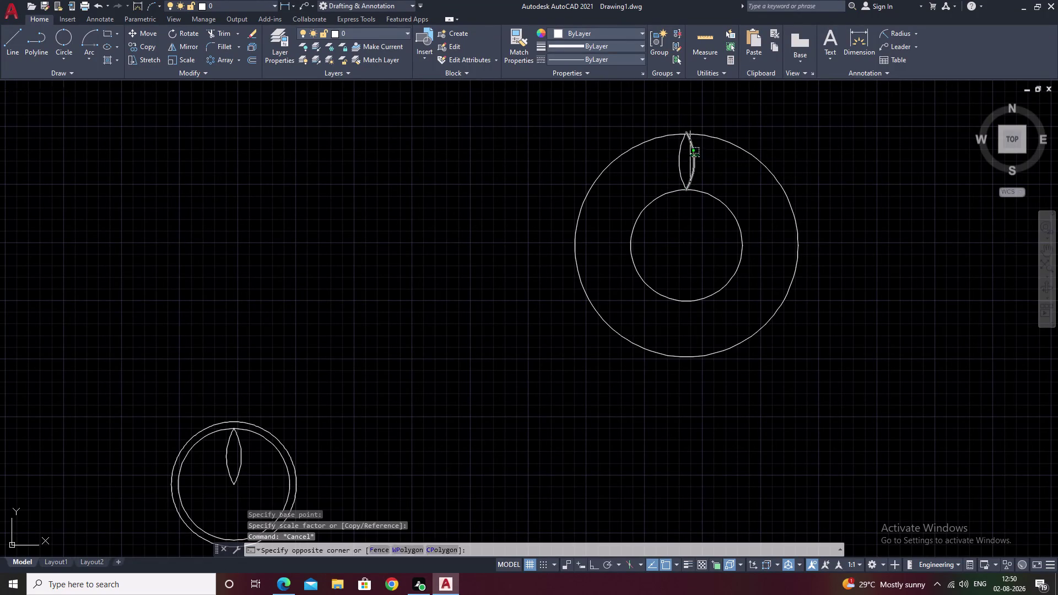
drag(678, 164, 673, 170)
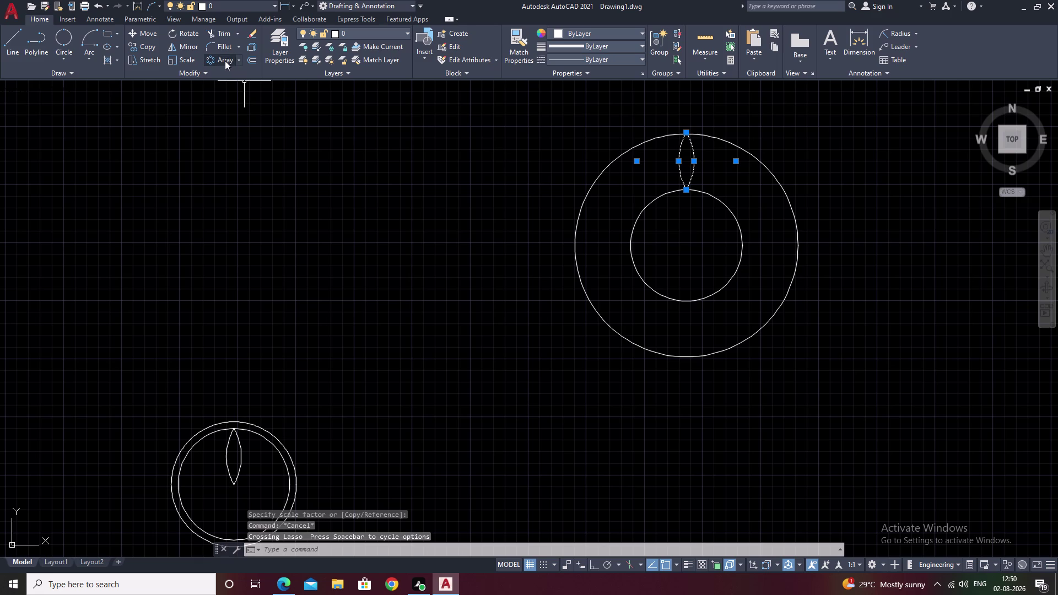
Start a polar array of the petal around the ring centre, trying 20 items and 10° spacing.
click(222, 59)
click(684, 247)
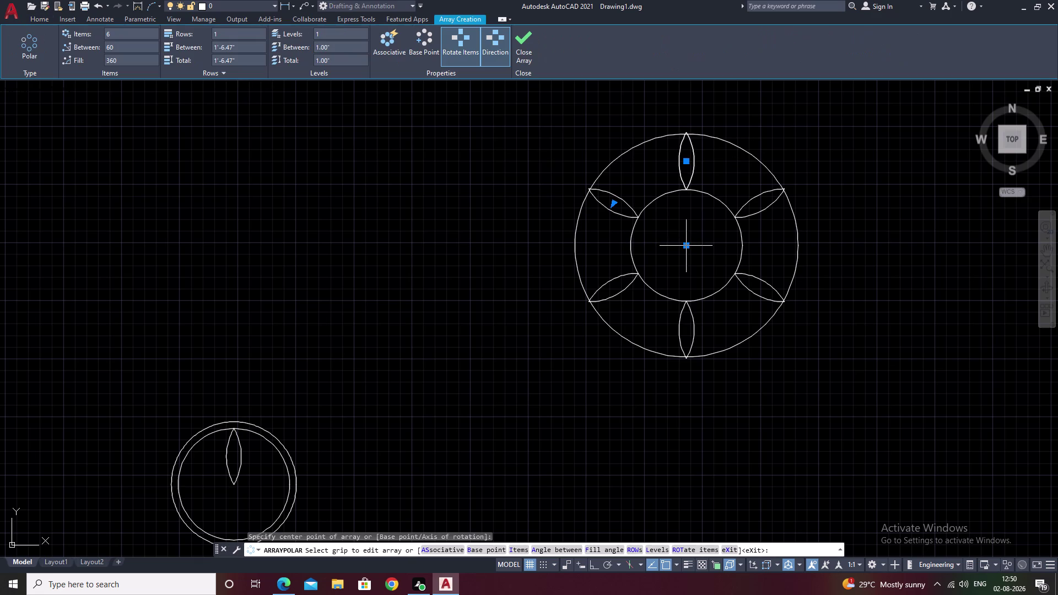
click(130, 34)
key(BackSpace)
text(20)
click(137, 102)
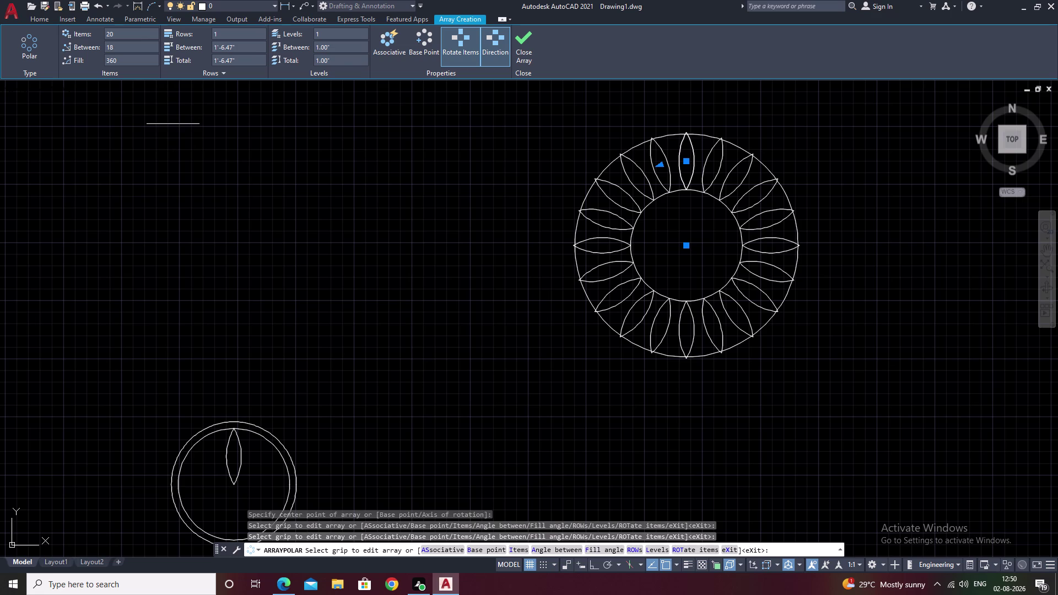
click(134, 47)
key(BackSpace)
text(10)
click(140, 137)
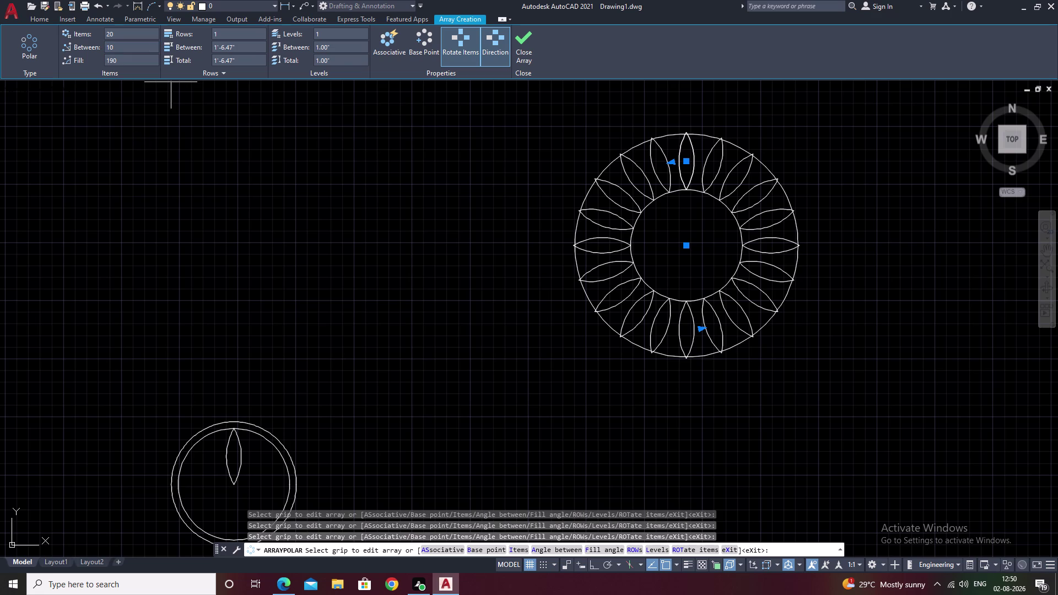
Set the array's fill angle to 360 degrees.
click(134, 57)
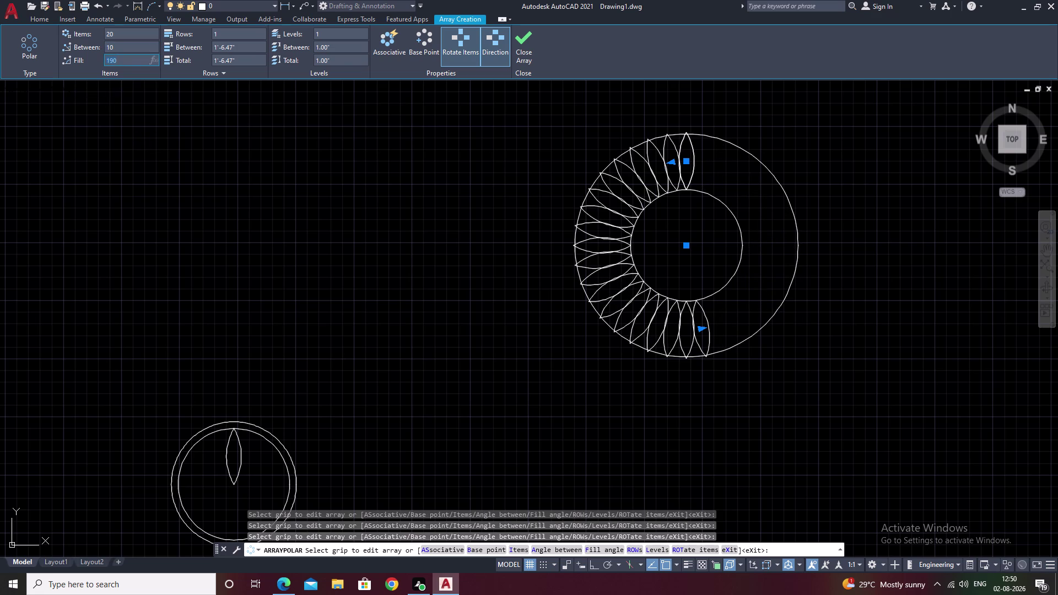
key(BackSpace)
text(36)
text(0)
click(156, 143)
click(203, 151)
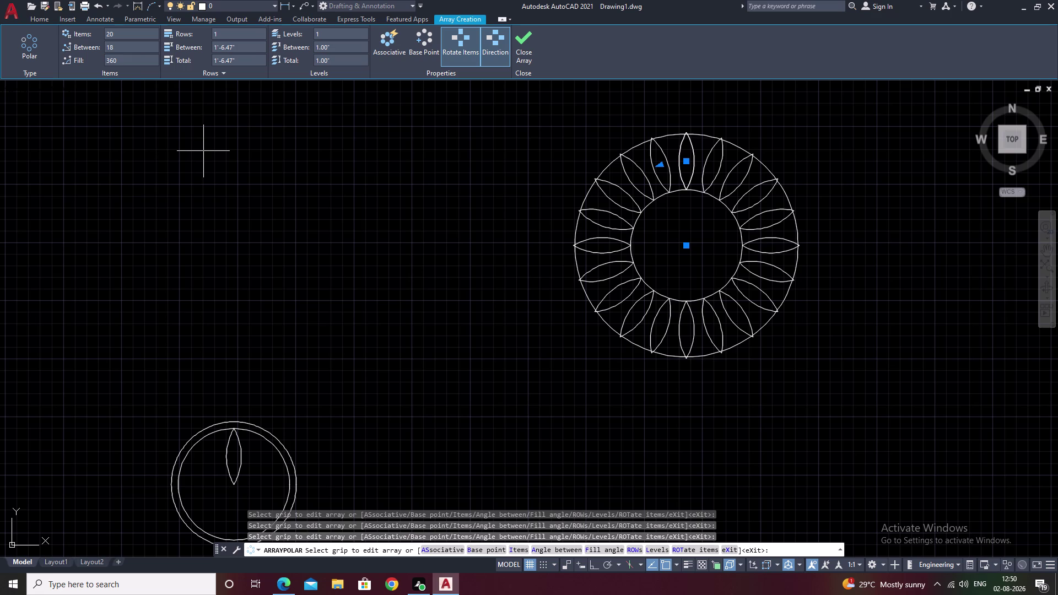
click(123, 45)
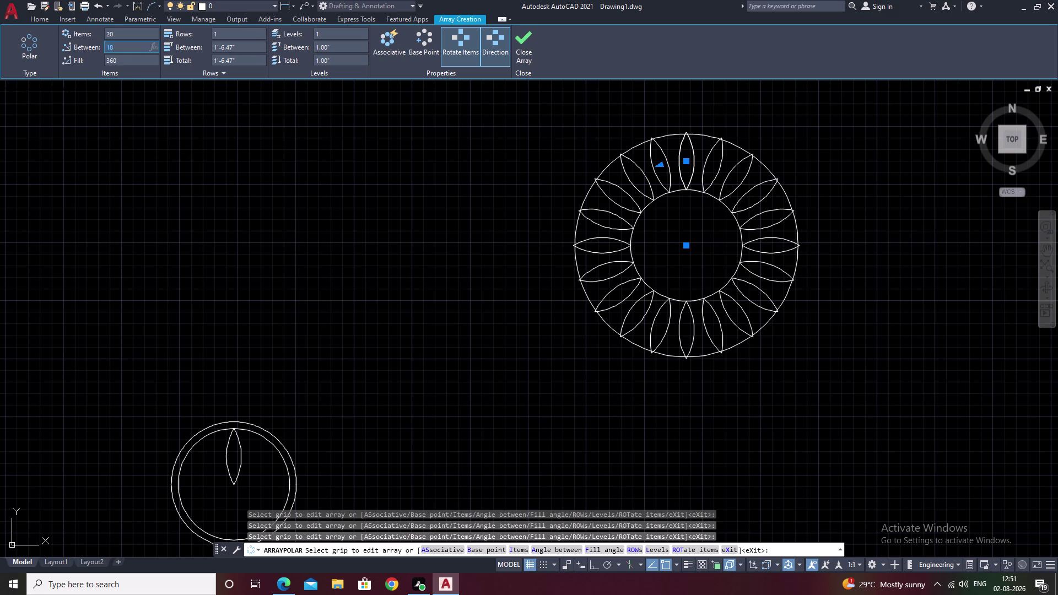
Try 50 and 40 petals, then settle on 30 items in the array.
click(120, 37)
key(BackSpace)
text(50)
click(158, 219)
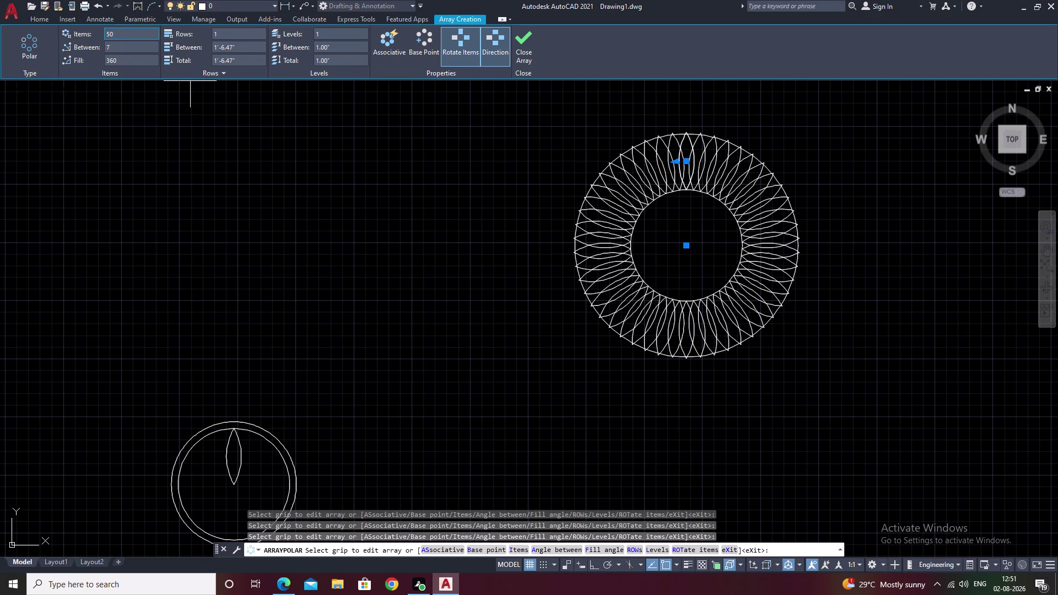
click(136, 31)
key(BackSpace)
text(40)
click(145, 158)
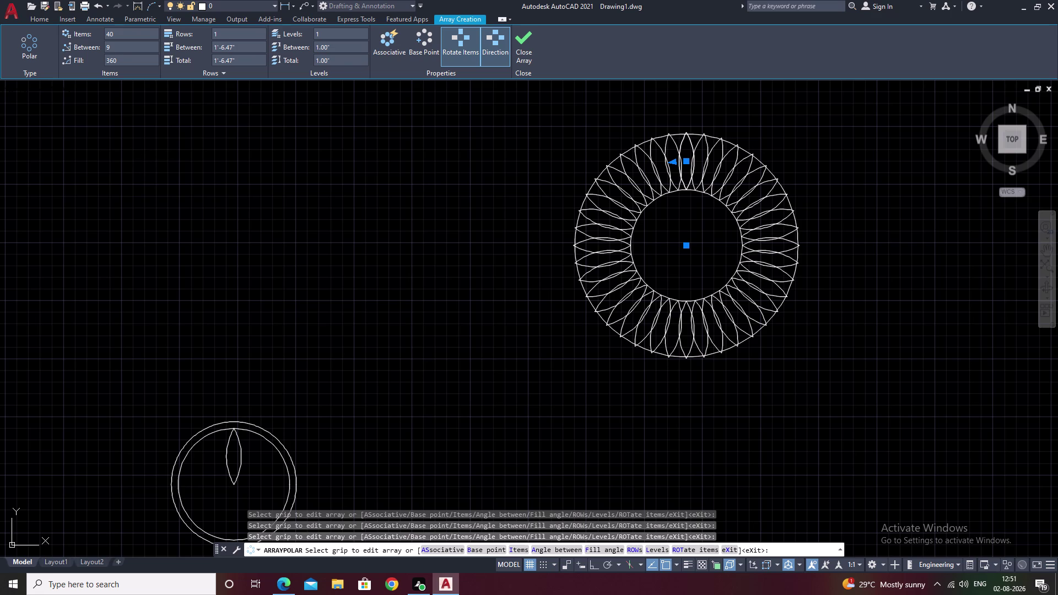
click(131, 35)
key(BackSpace)
text(30)
click(160, 148)
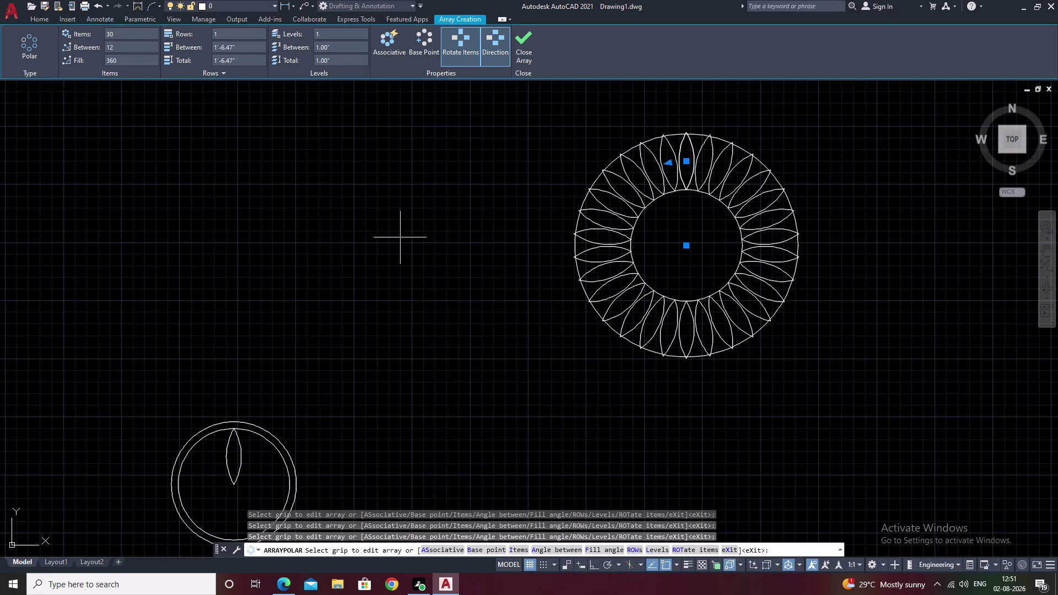
Close the 30-petal polar array and select the ring.
key(grave)
key(grave)
key(grave)
key(Escape)
key(Escape)
drag(816, 162, 706, 403)
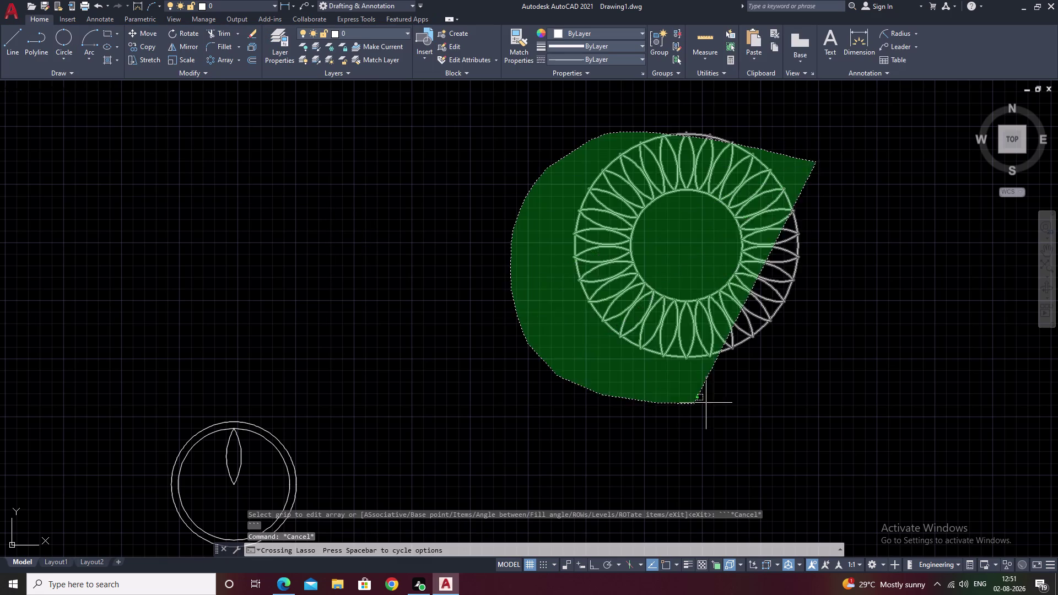
Scale the whole petal ring down from its centre with SC.
middle_drag(745, 387, 415, 470)
key(Escape)
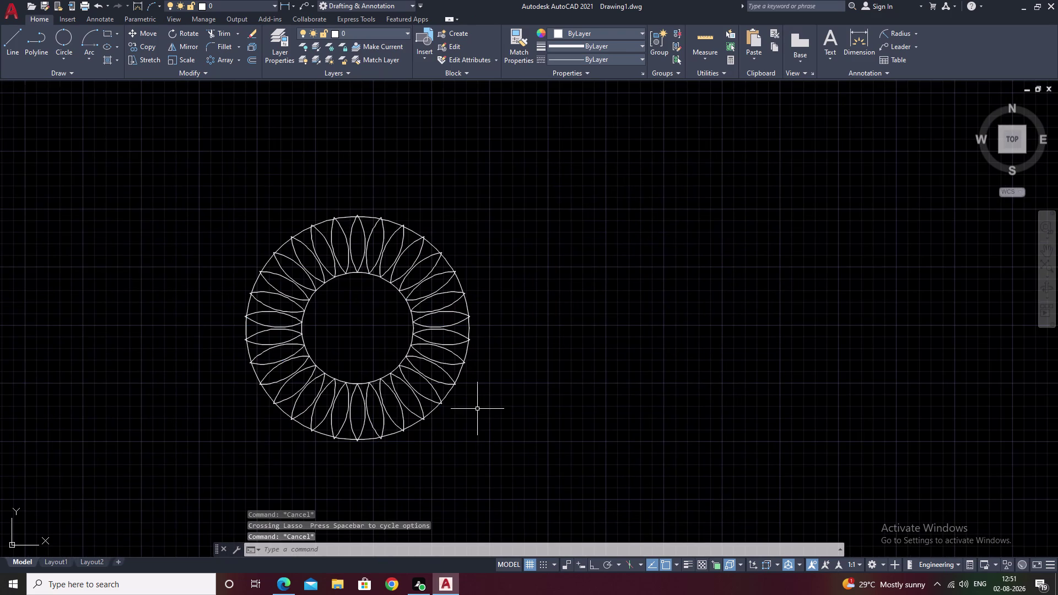
key(Escape)
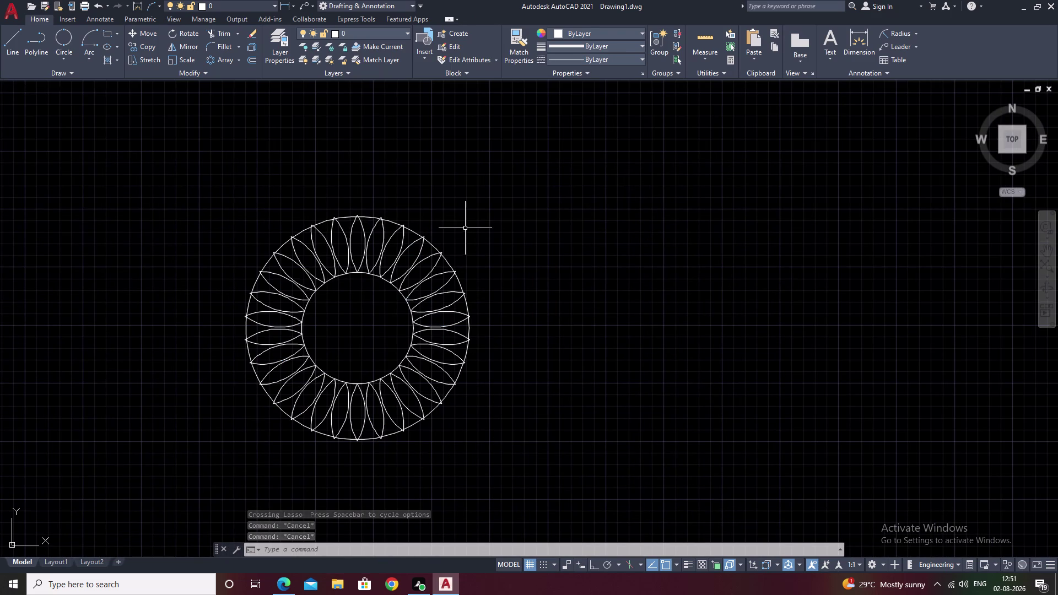
drag(403, 189, 511, 397)
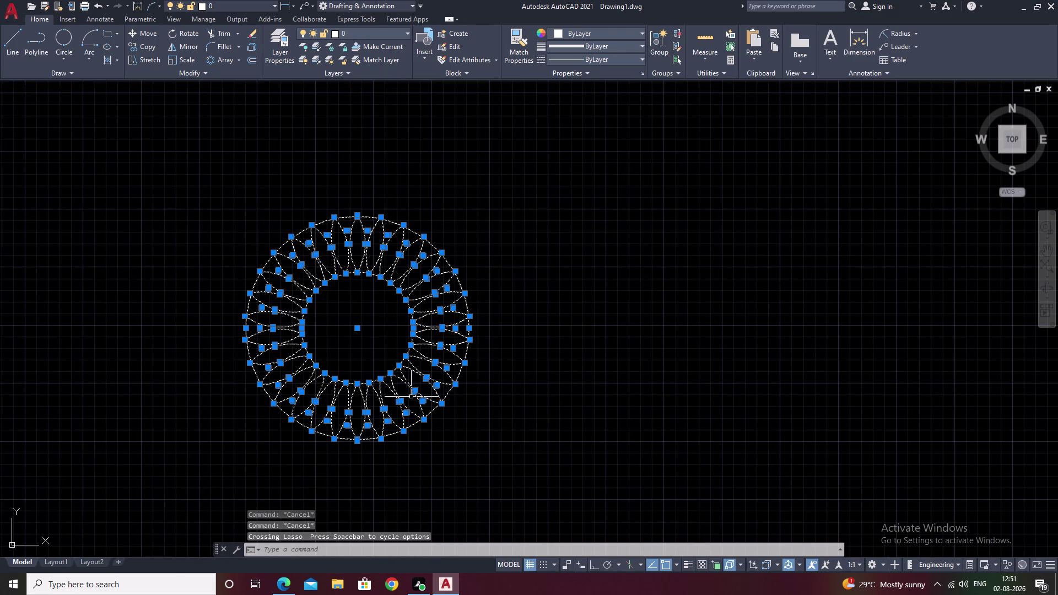
text(s)
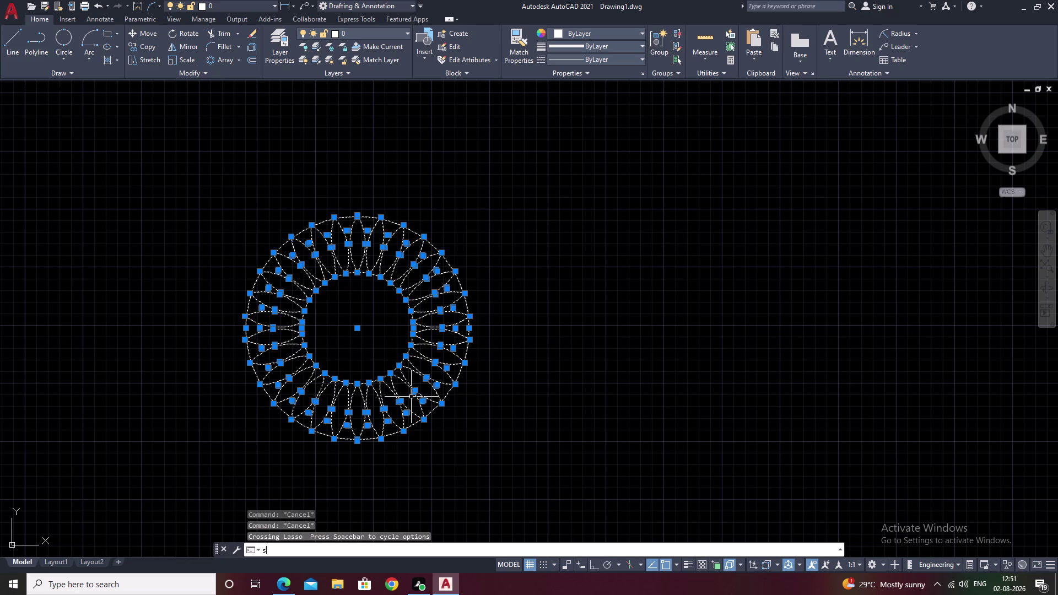
text(c)
key(space)
click(385, 436)
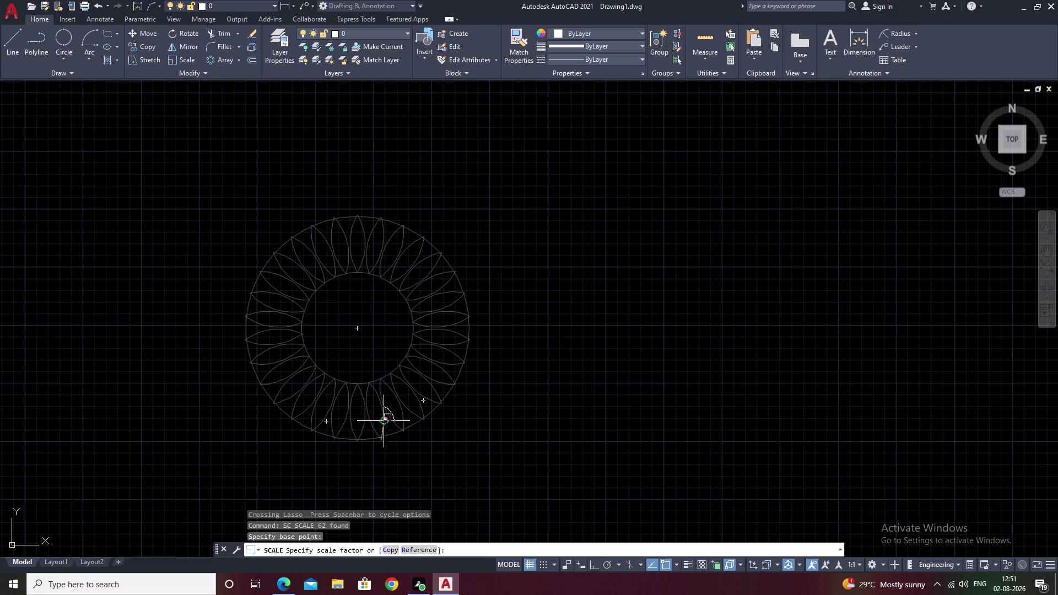
click(354, 372)
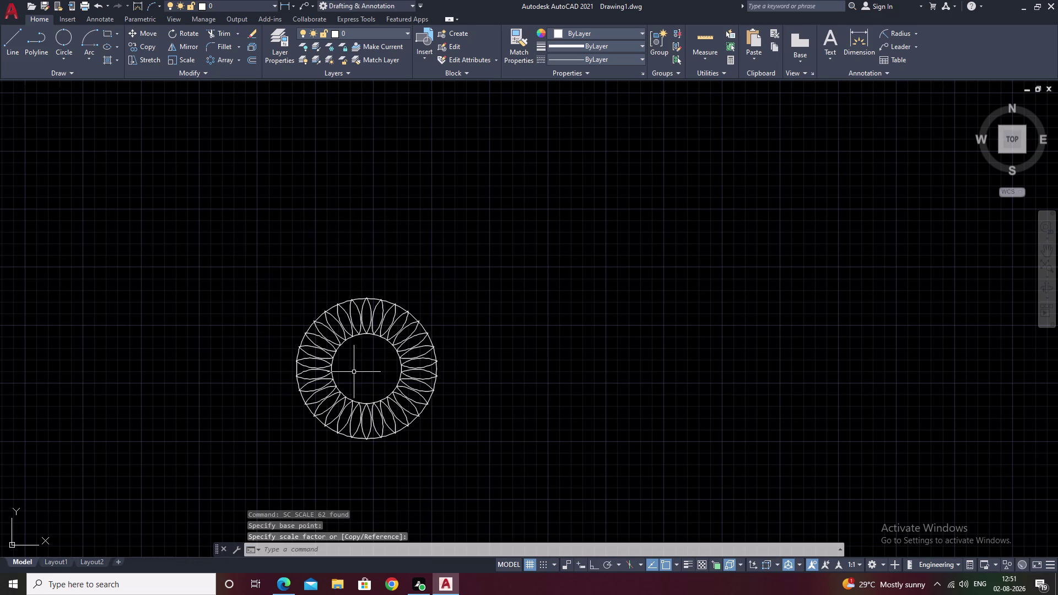
key(Escape)
Reselect the shrunken petal ring for moving.
drag(393, 275, 433, 494)
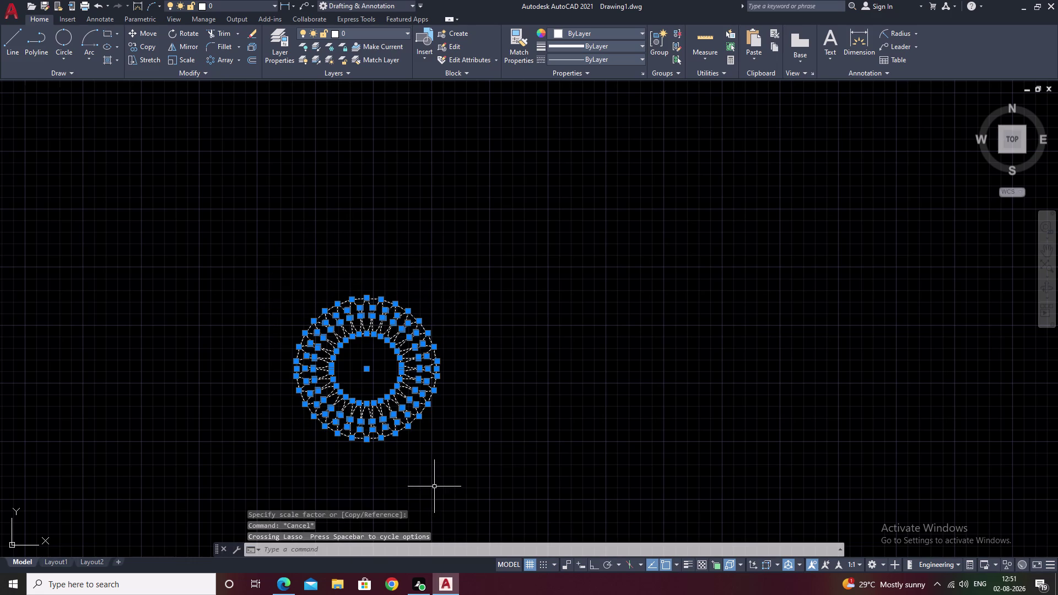
key(comma)
key(BackSpace)
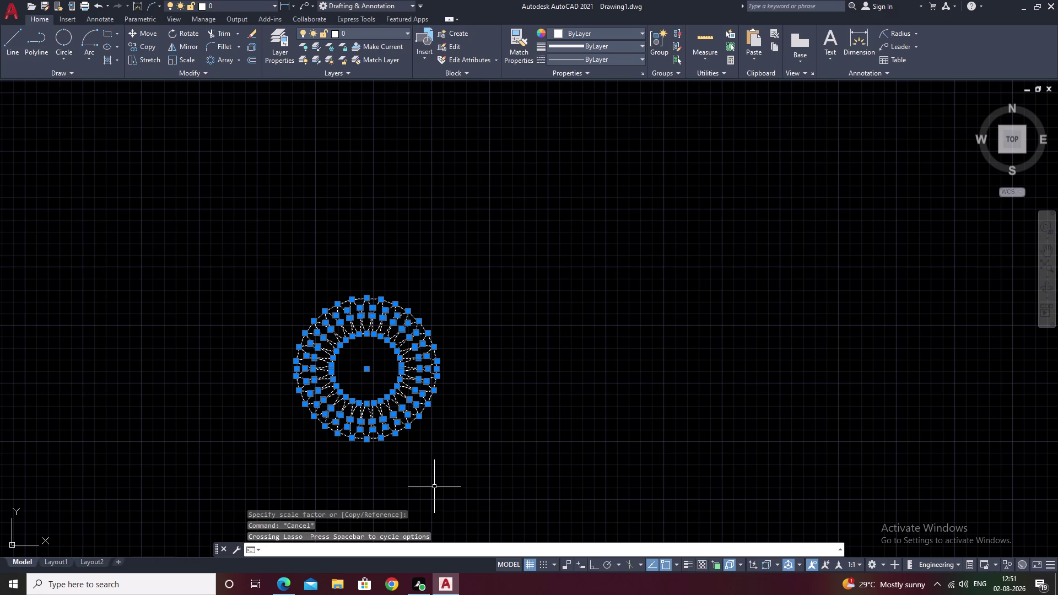
key(m)
key(space)
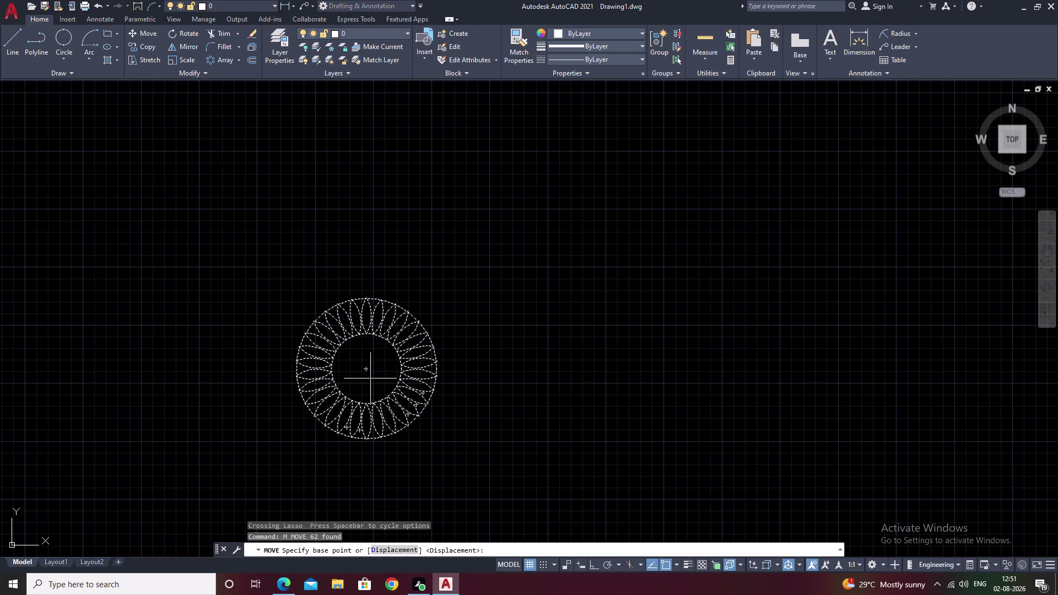
Move the petal ring from its centre into the lower-left room.
click(365, 370)
scroll(down, 3)
middle_drag(584, 384, 287, 322)
scroll(down, 3)
middle_drag(503, 370, 324, 288)
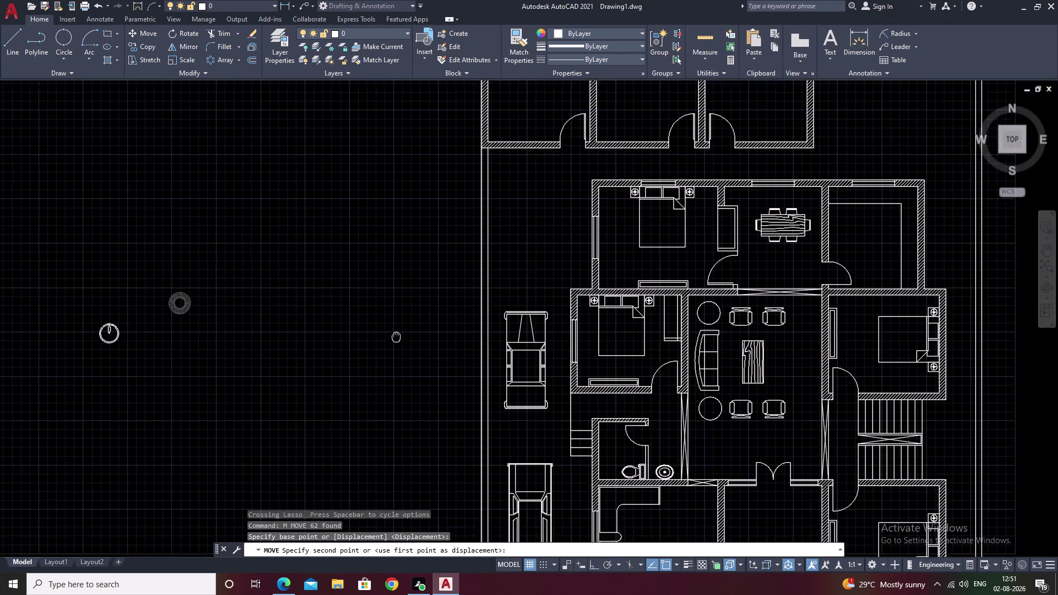
middle_drag(324, 287, 286, 253)
scroll(up, 3)
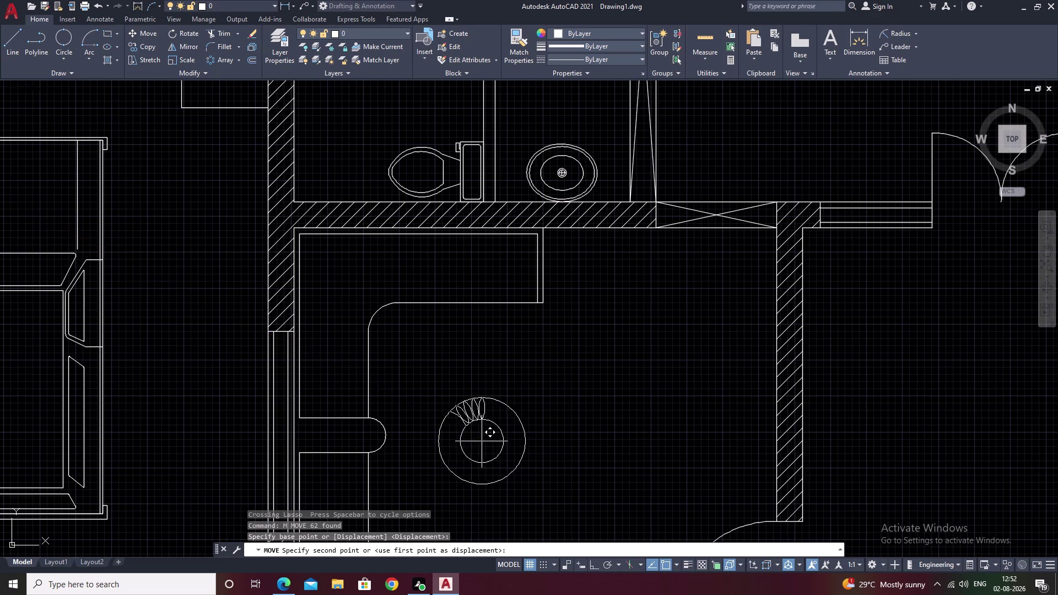
click(471, 437)
key(Escape)
Erase the leftover circle-and-petal sketch to the left of the plan.
scroll(down, 3)
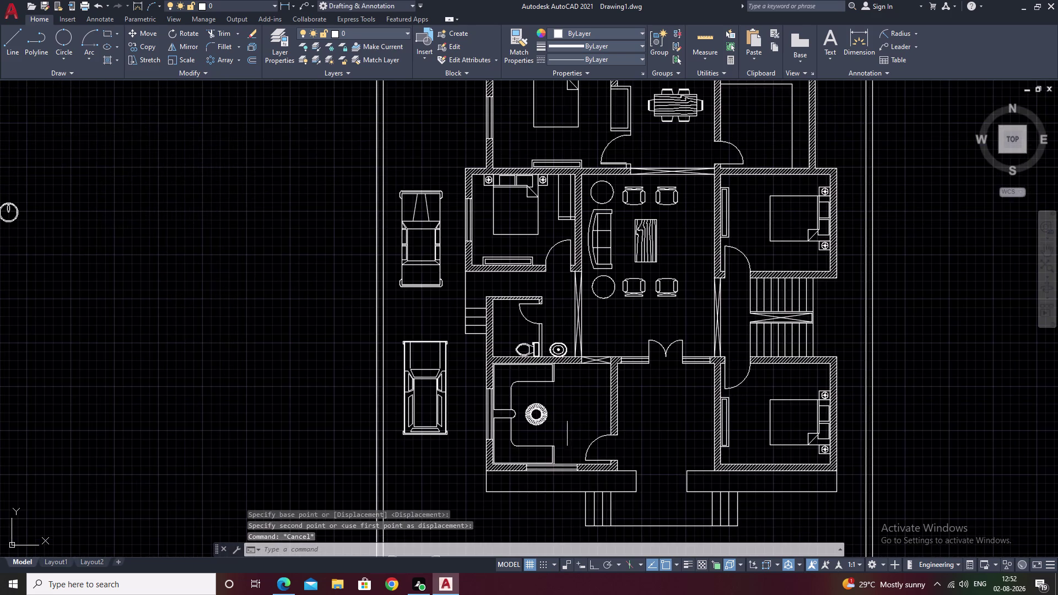
middle_drag(570, 427, 517, 382)
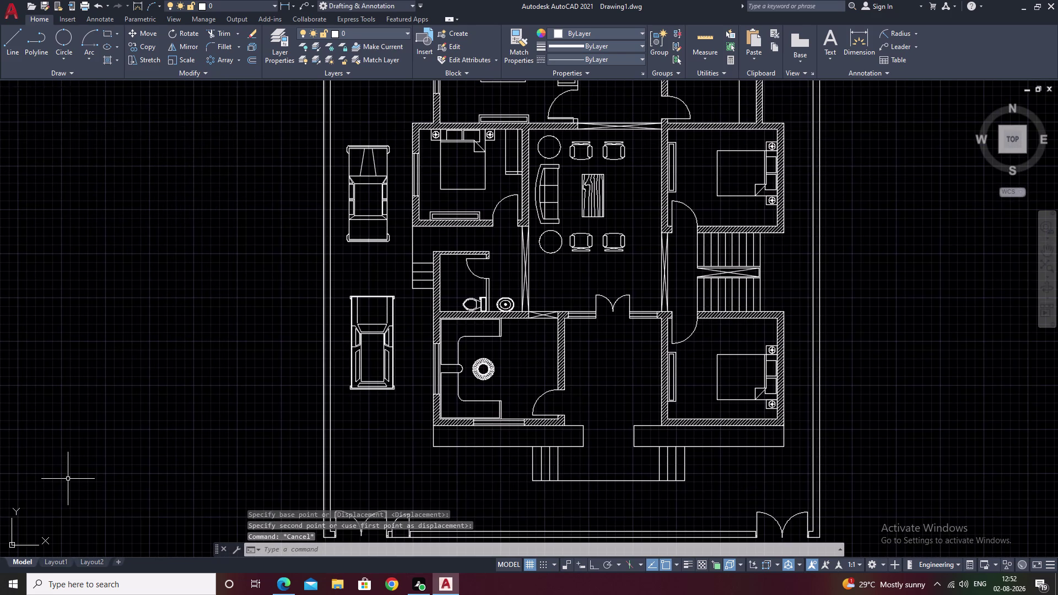
middle_drag(36, 479, 307, 430)
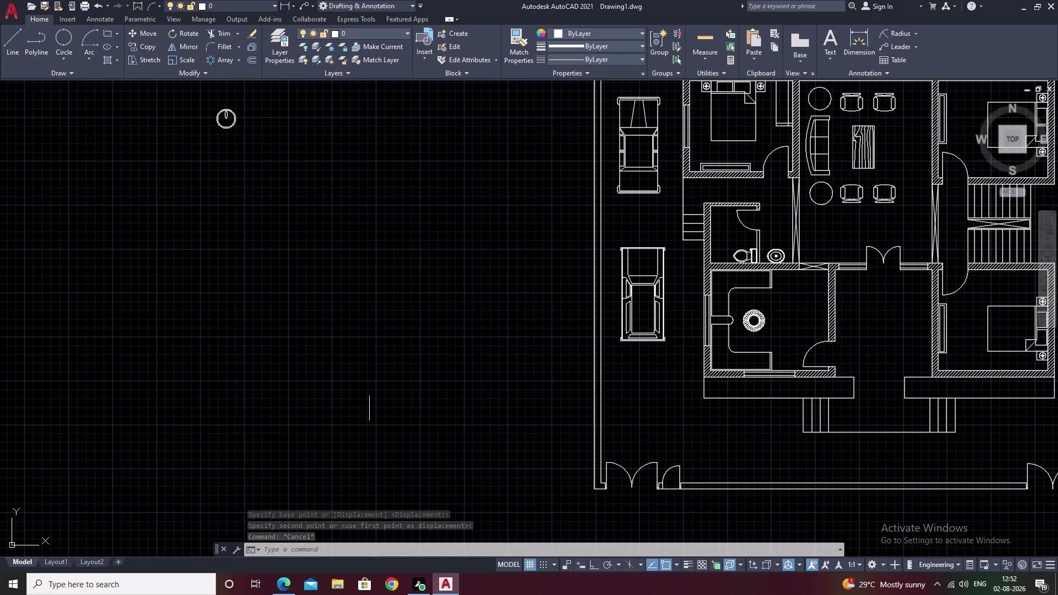
scroll(down, 3)
scroll(up, 3)
drag(255, 175, 273, 328)
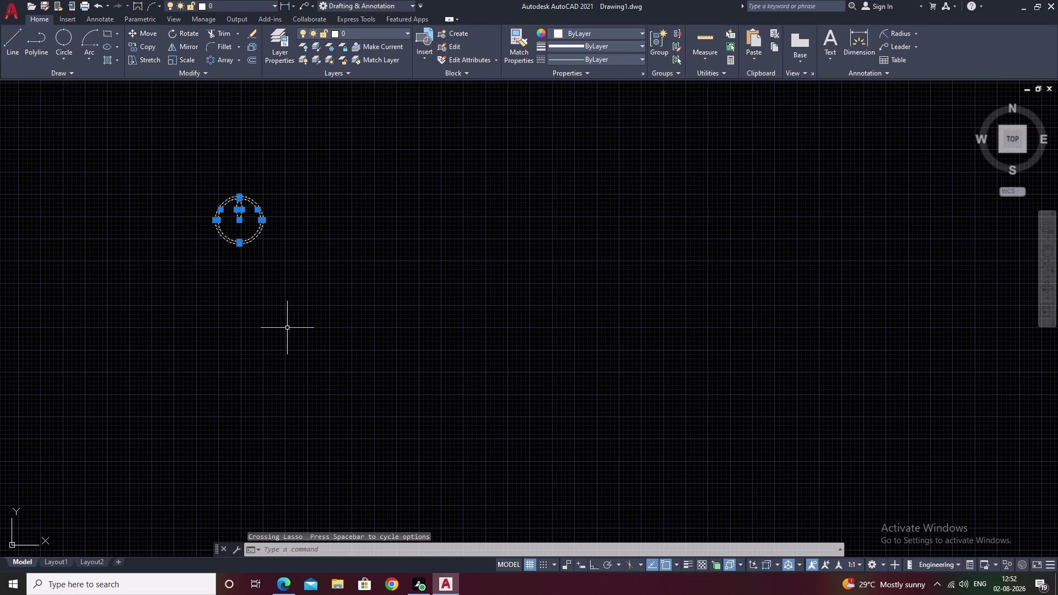
text(e)
key(space)
scroll(down, 3)
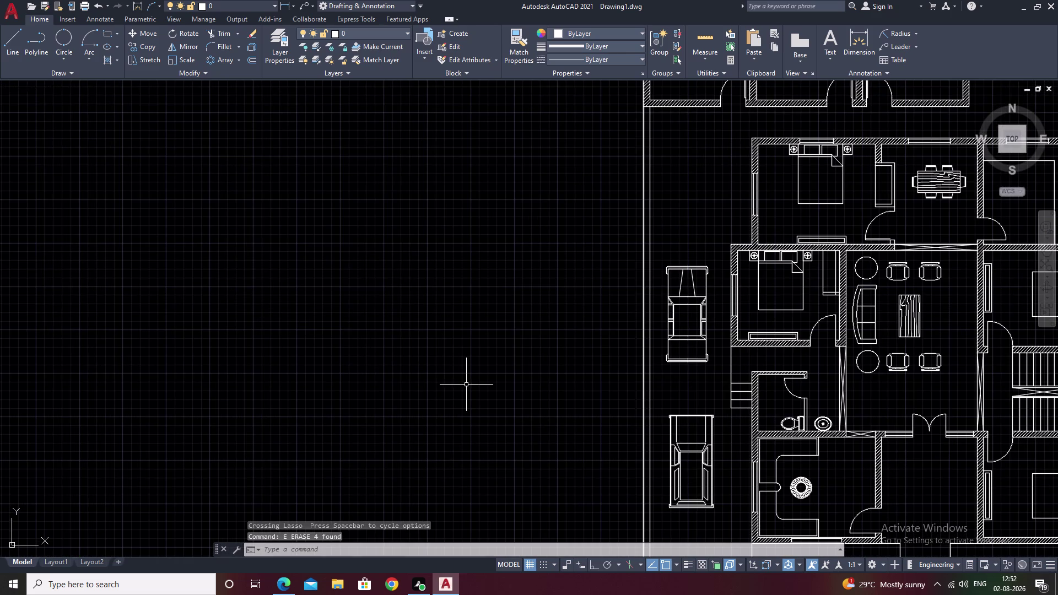
middle_drag(465, 386, 389, 332)
scroll(up, 3)
middle_drag(263, 358, 458, 259)
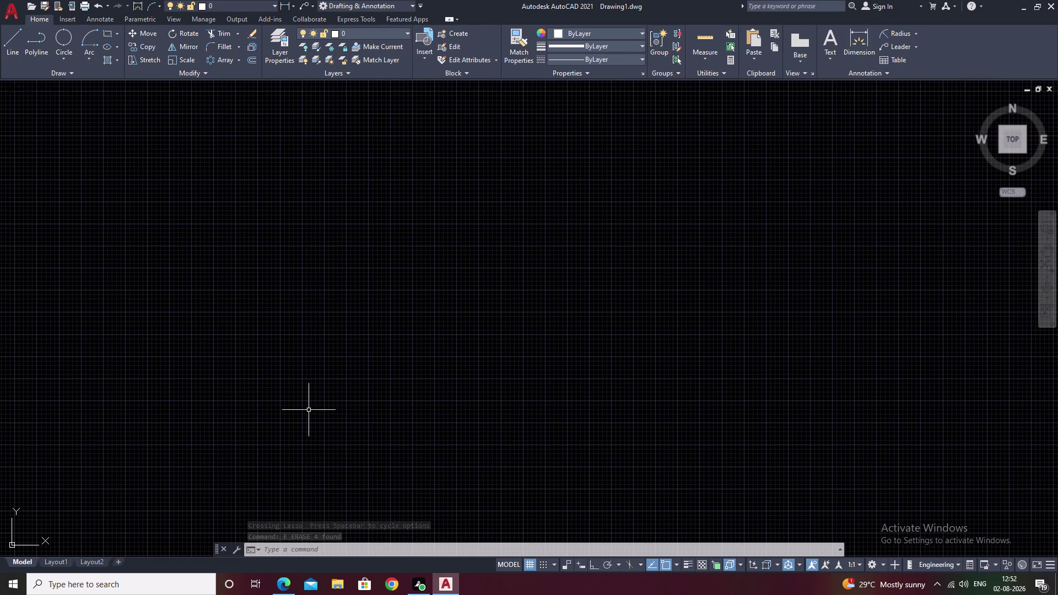
key(c)
key(space)
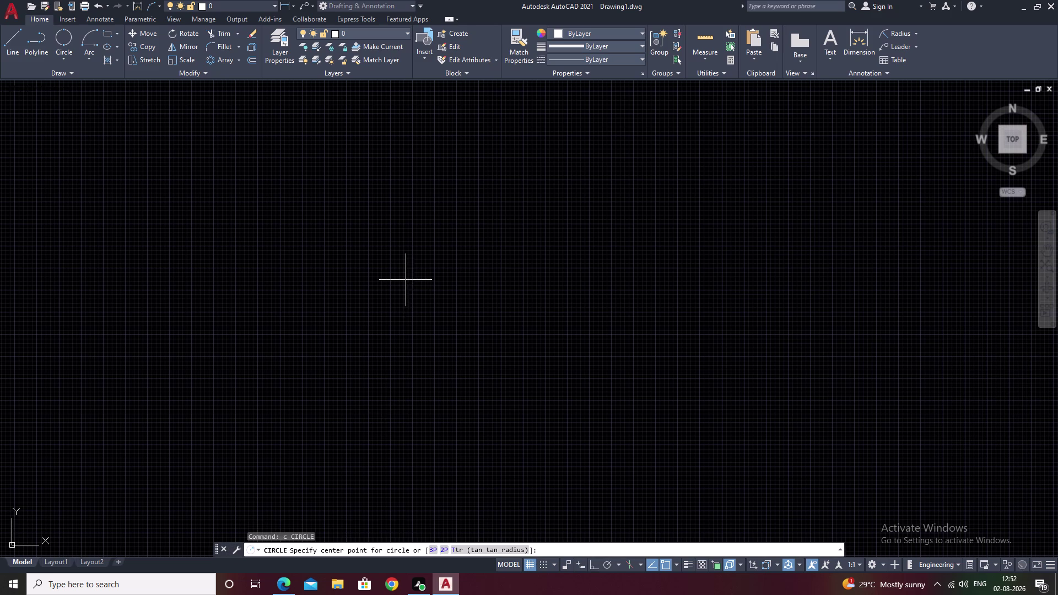
click(388, 263)
click(437, 287)
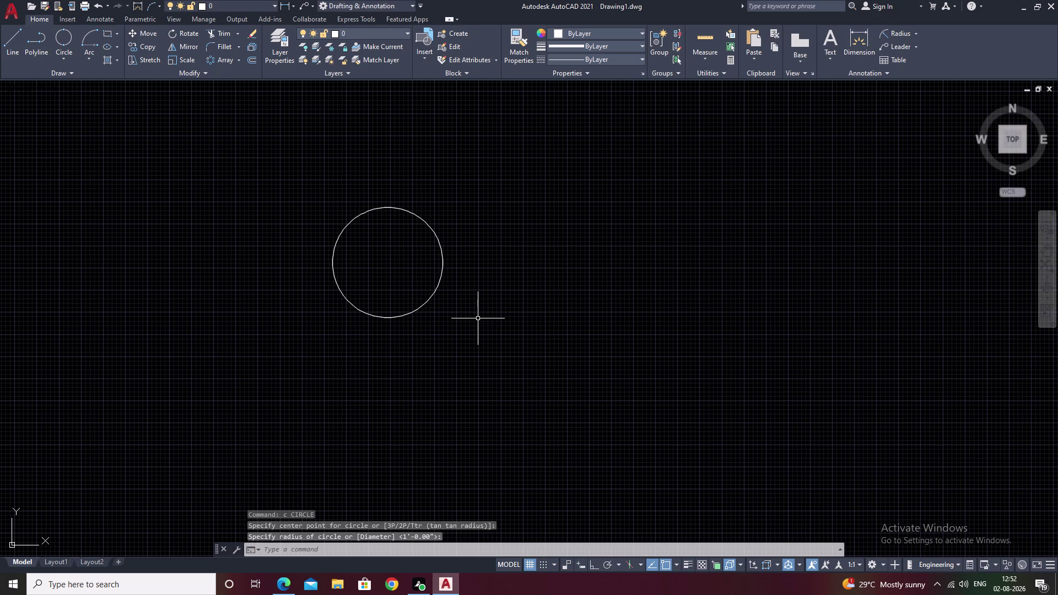
key(space)
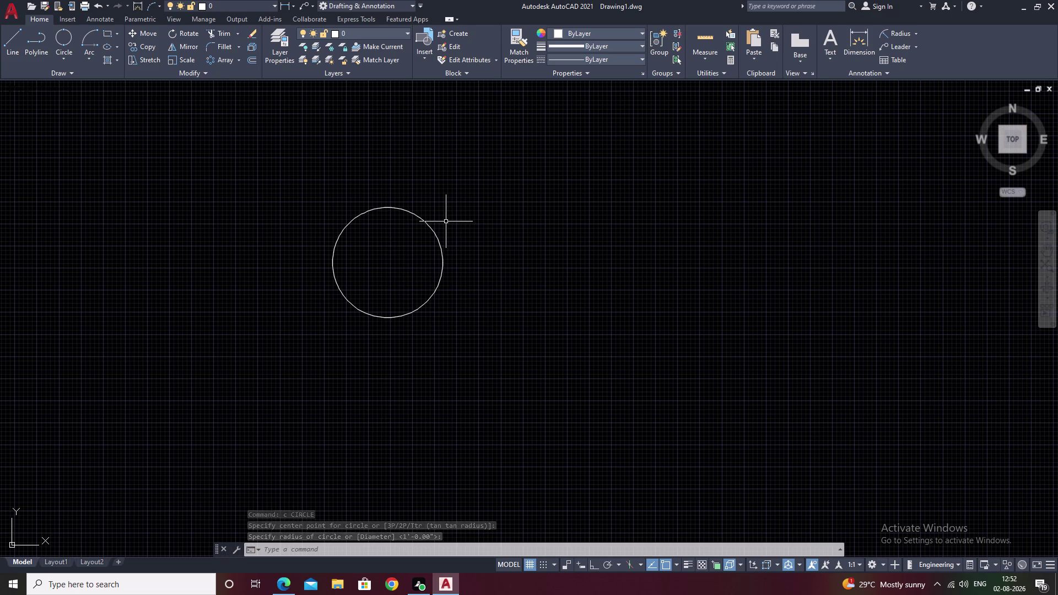
click(388, 265)
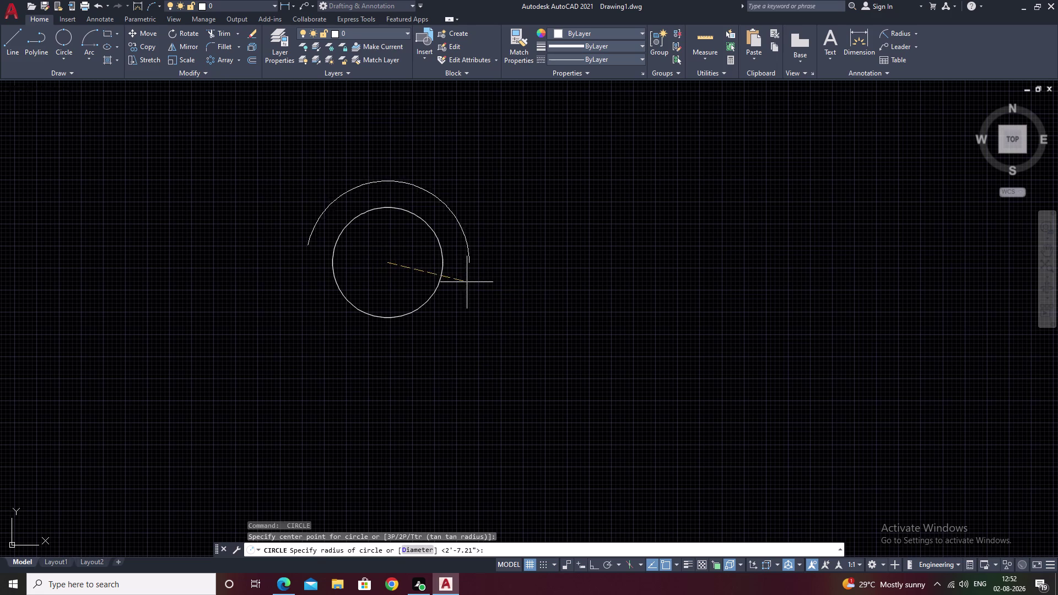
key(space)
key(space)
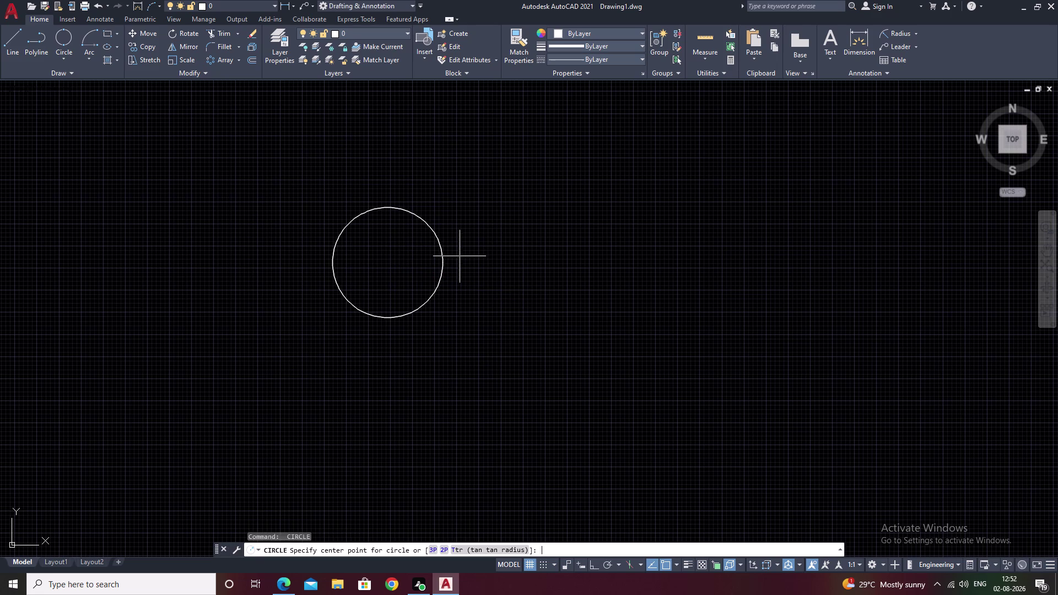
click(440, 261)
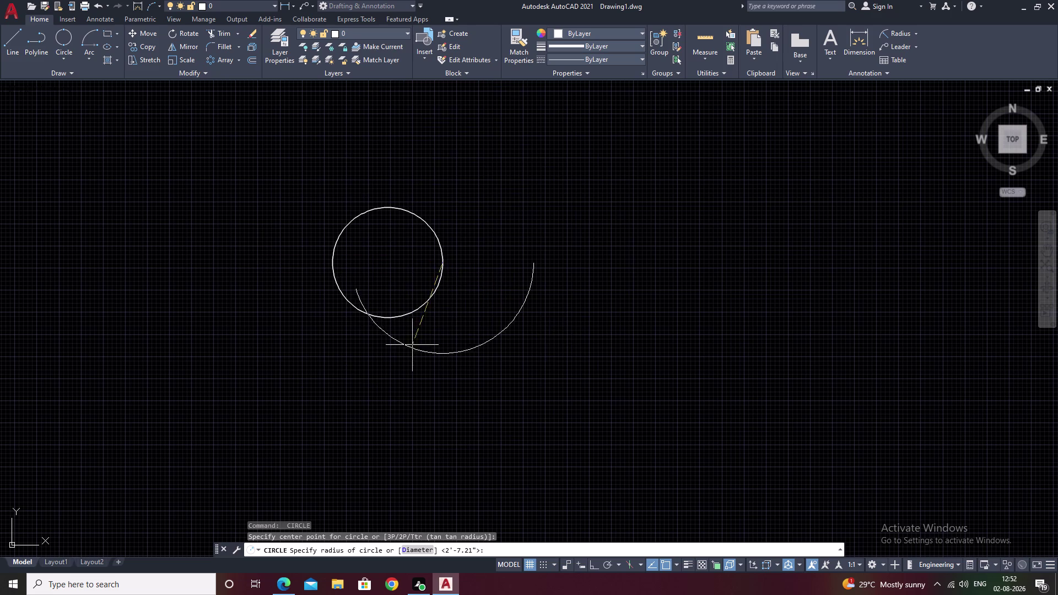
key(Escape)
scroll(up, 3)
drag(435, 164, 325, 369)
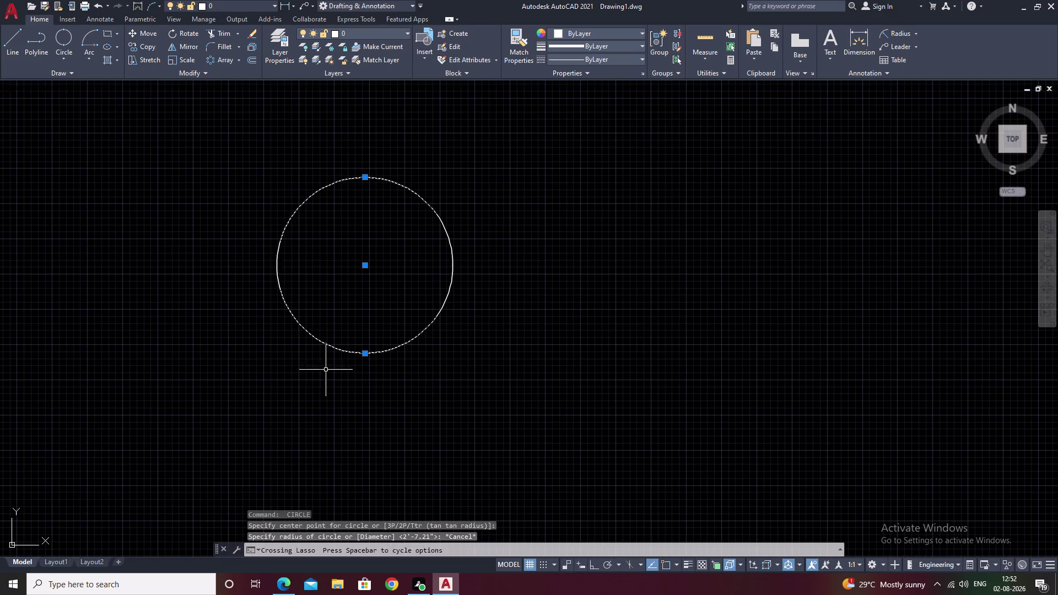
text(e)
key(space)
scroll(down, 3)
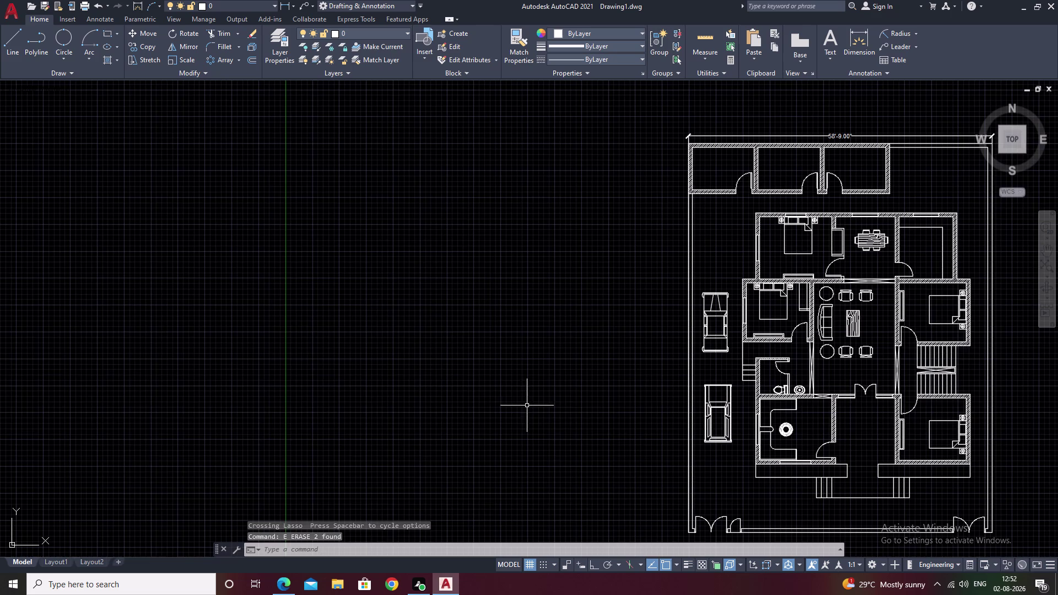
middle_drag(558, 408, 372, 414)
scroll(up, 3)
scroll(up, 3)
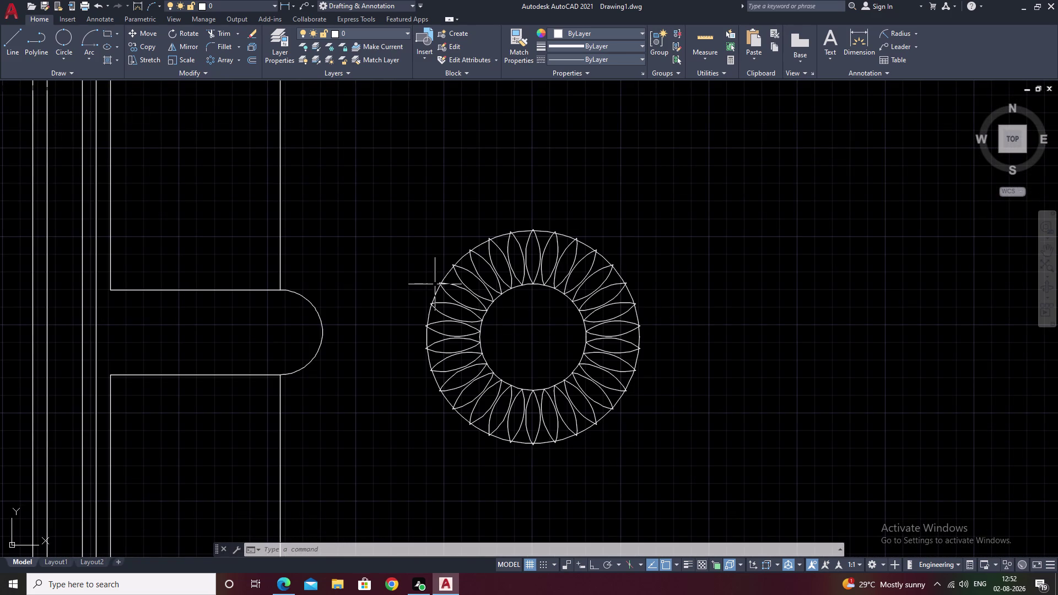
middle_drag(58, 356, 198, 383)
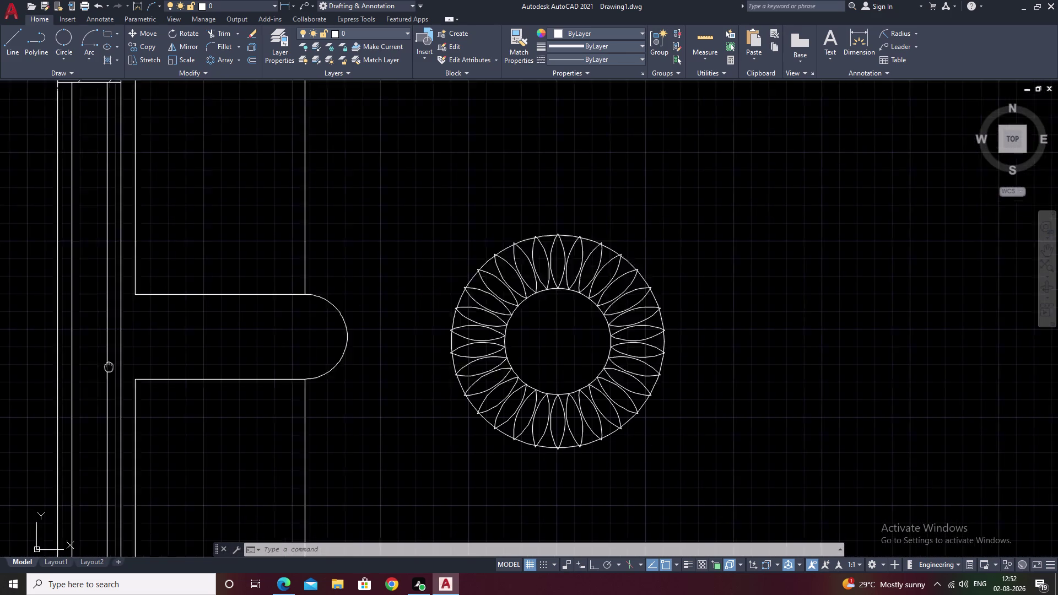
middle_drag(198, 383, 408, 409)
middle_drag(117, 381, 469, 397)
scroll(down, 3)
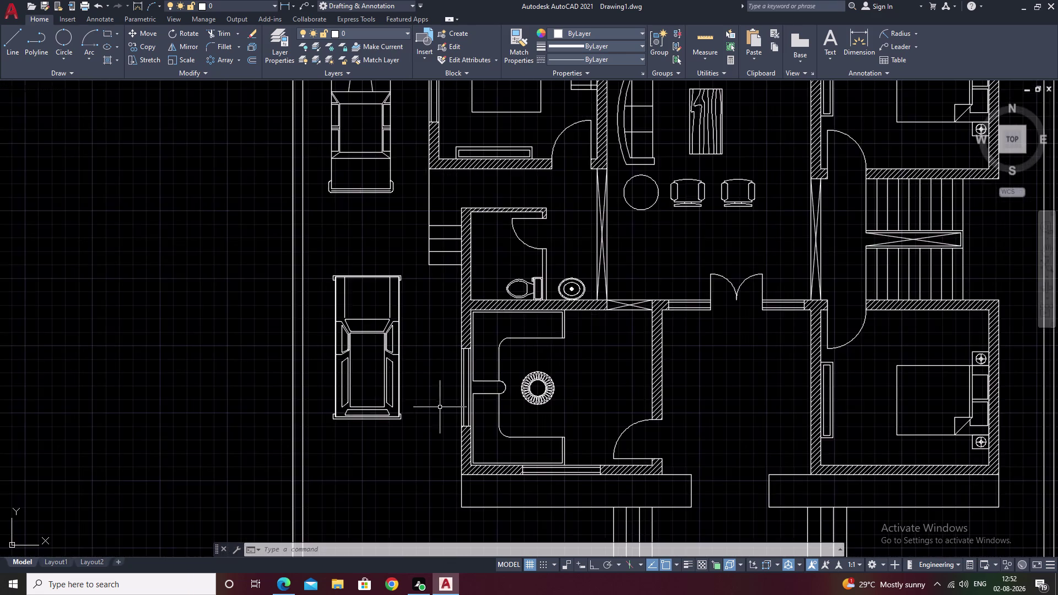
middle_drag(133, 327, 412, 347)
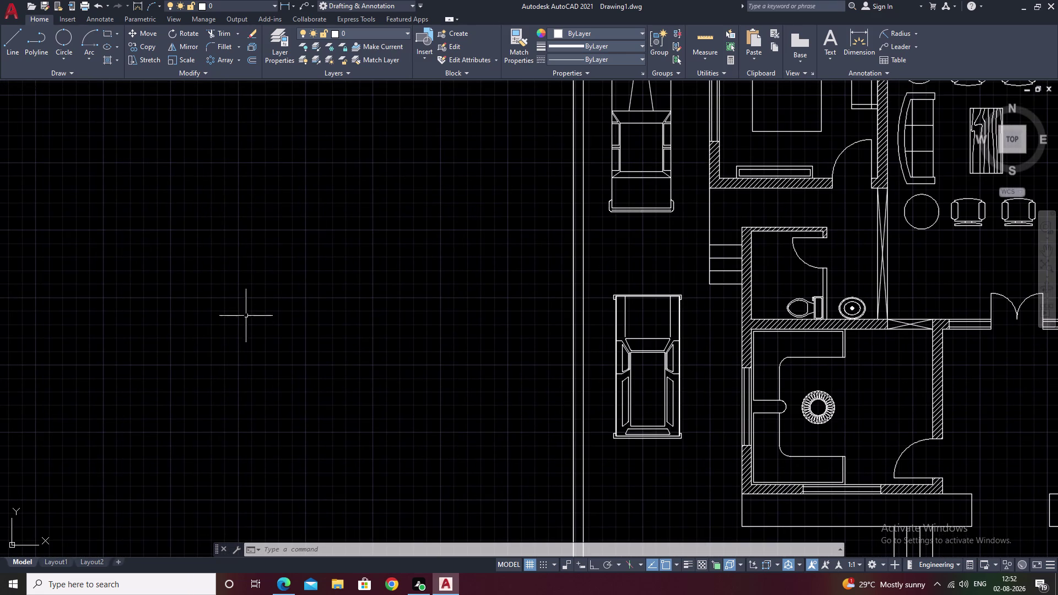
text(c)
key(space)
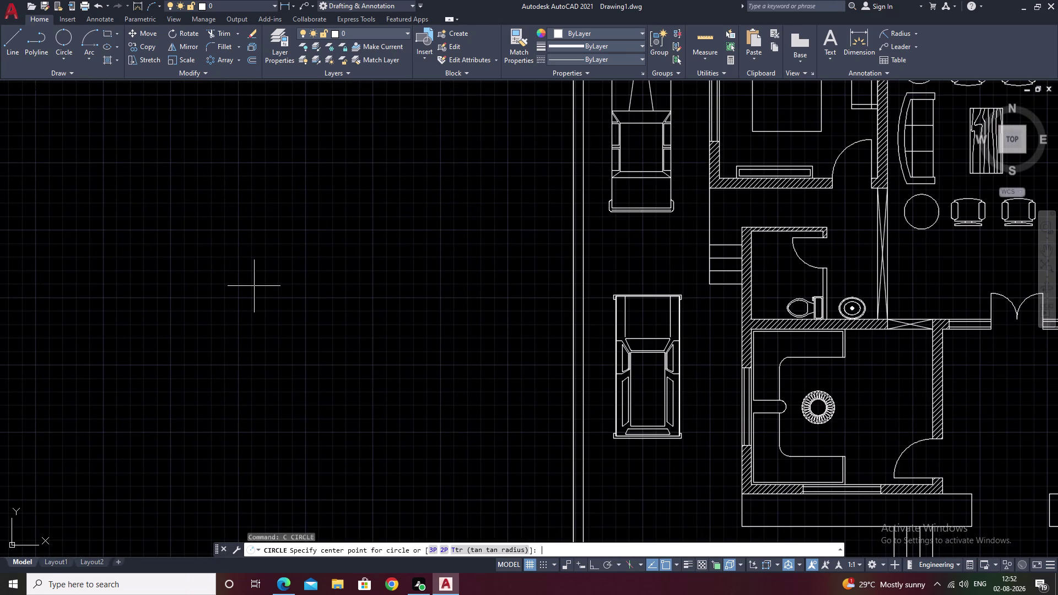
drag(248, 230, 254, 303)
click(235, 300)
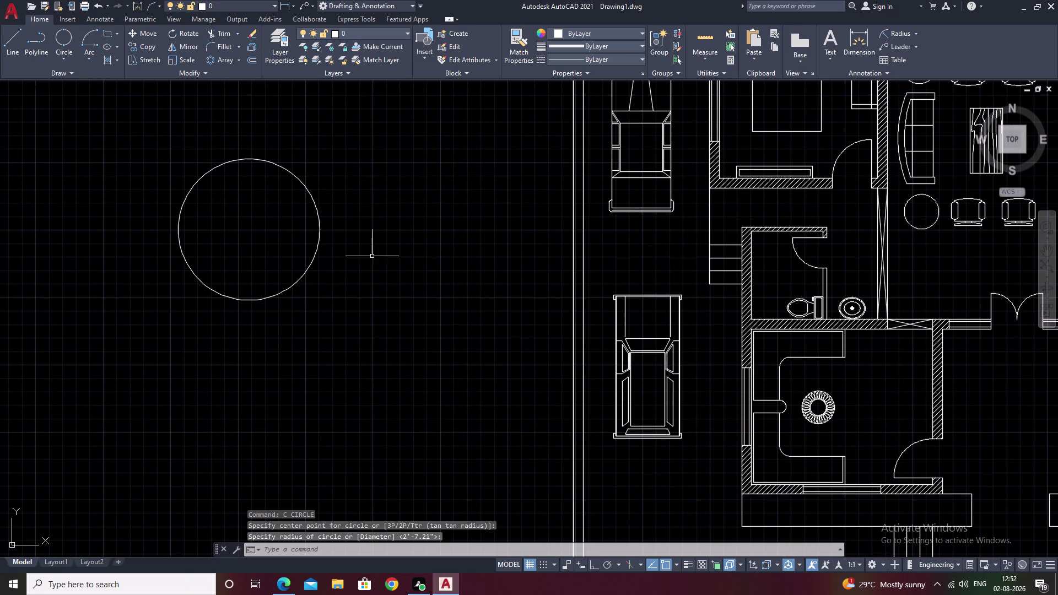
key(space)
drag(378, 223, 401, 246)
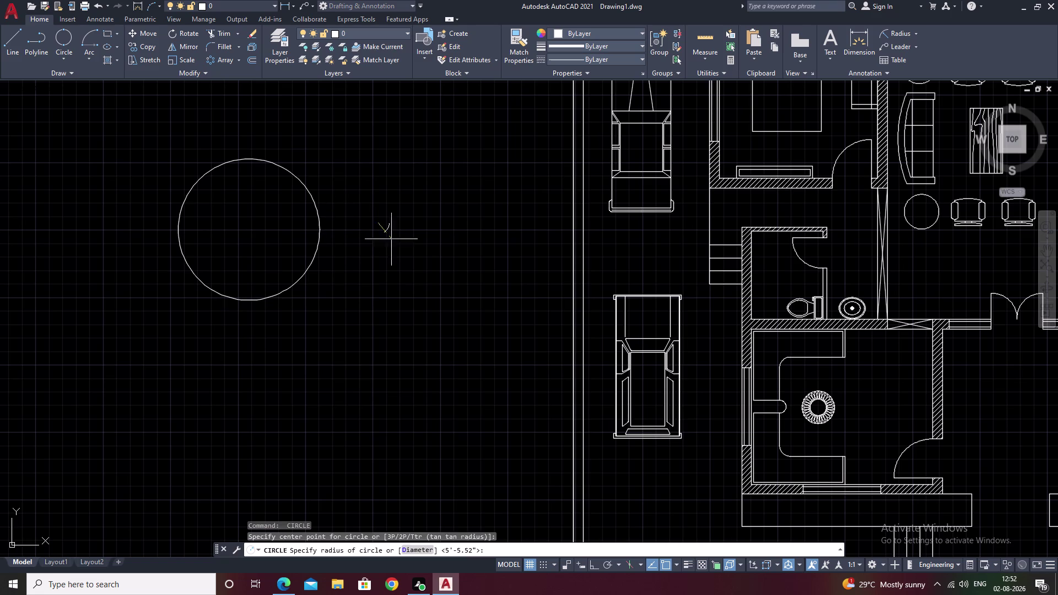
drag(400, 246, 414, 255)
drag(428, 263, 443, 307)
right_click(444, 280)
key(Escape)
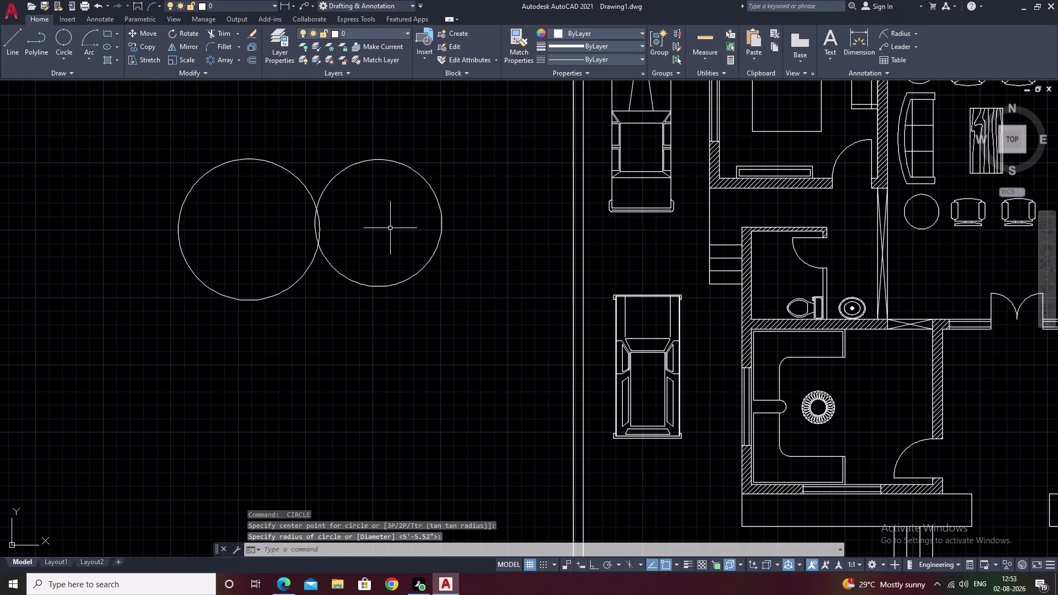
key(ctrl+z)
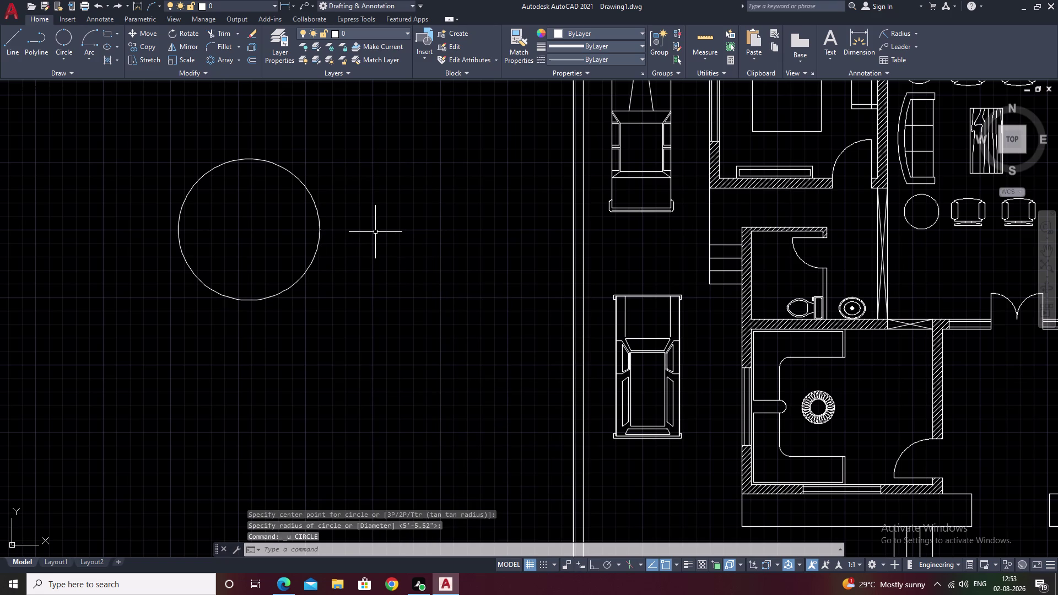
key(space)
key(ctrl+z)
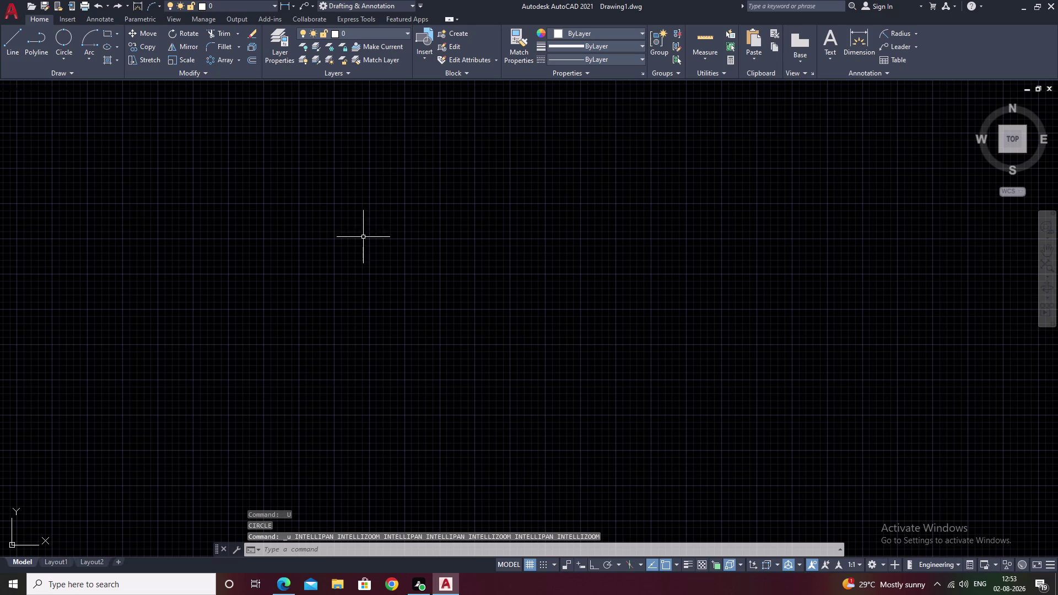
Pan back to the plan and draw a circle in the empty area to its left.
scroll(down, 3)
scroll(up, 3)
scroll(up, 3)
middle_drag(583, 368, 564, 307)
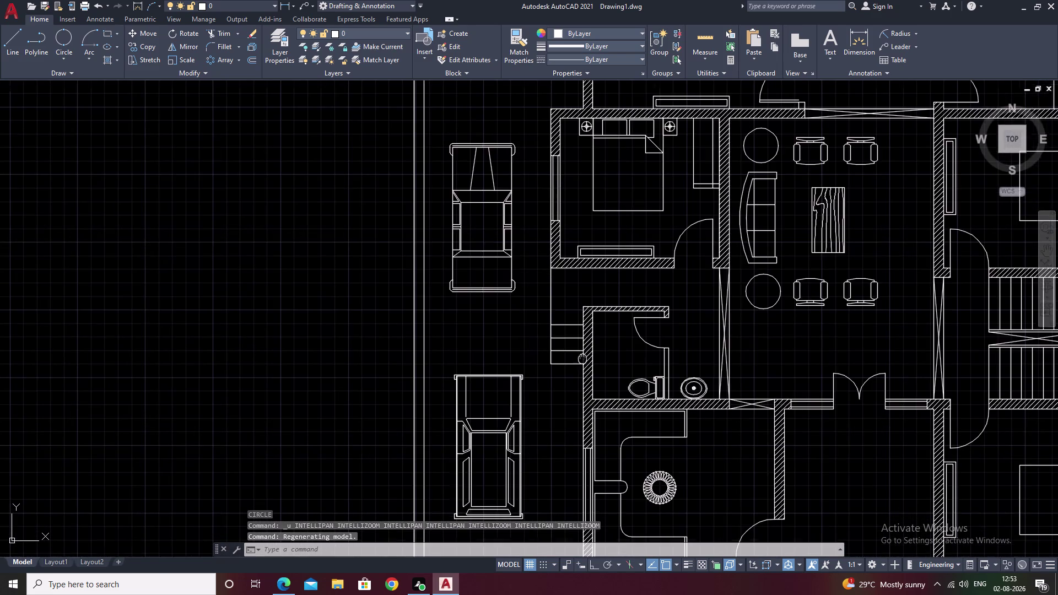
middle_drag(563, 307, 560, 299)
middle_drag(634, 397, 662, 336)
key(Escape)
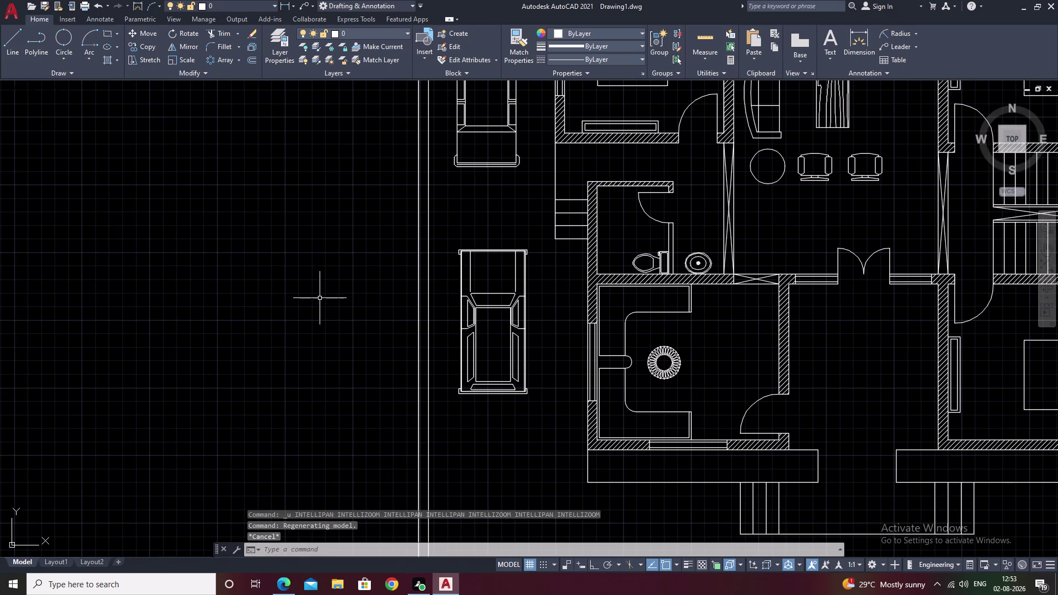
key(c)
key(space)
drag(118, 232, 173, 252)
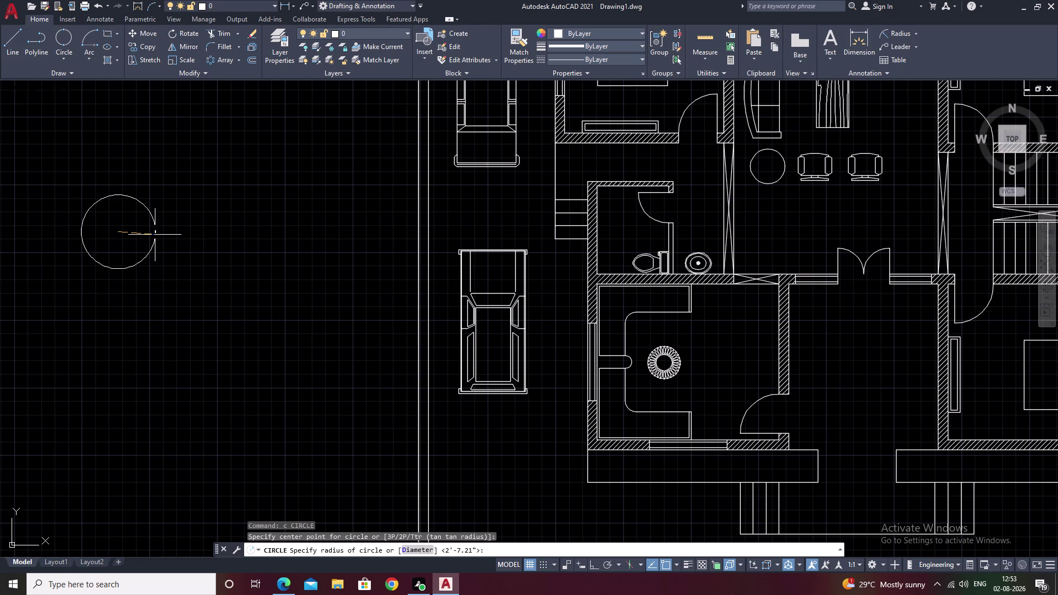
click(155, 235)
Draw a second circle overlapping the first, then erase it.
key(space)
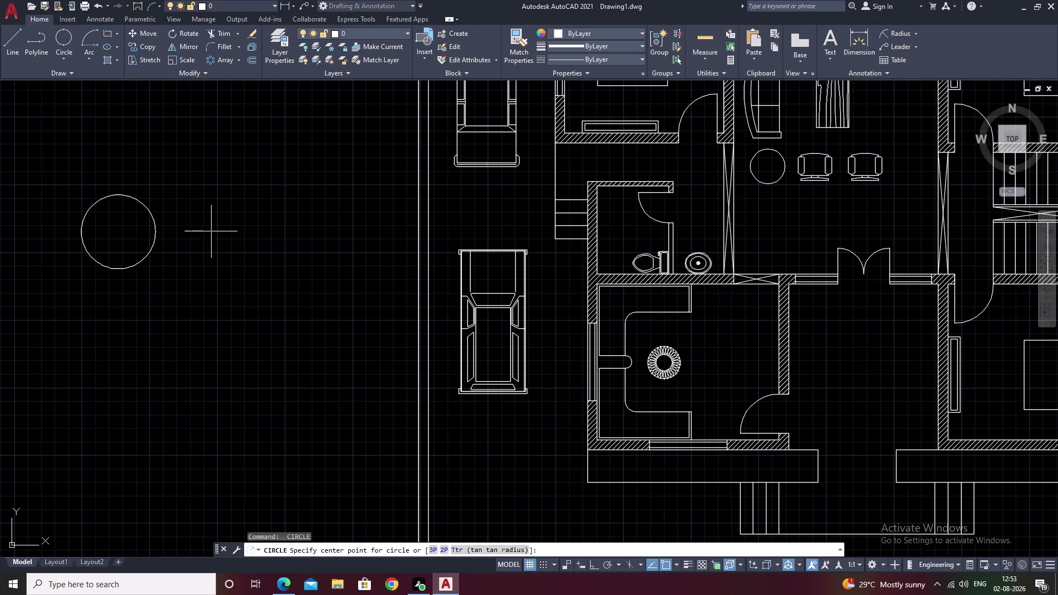
click(157, 232)
click(183, 250)
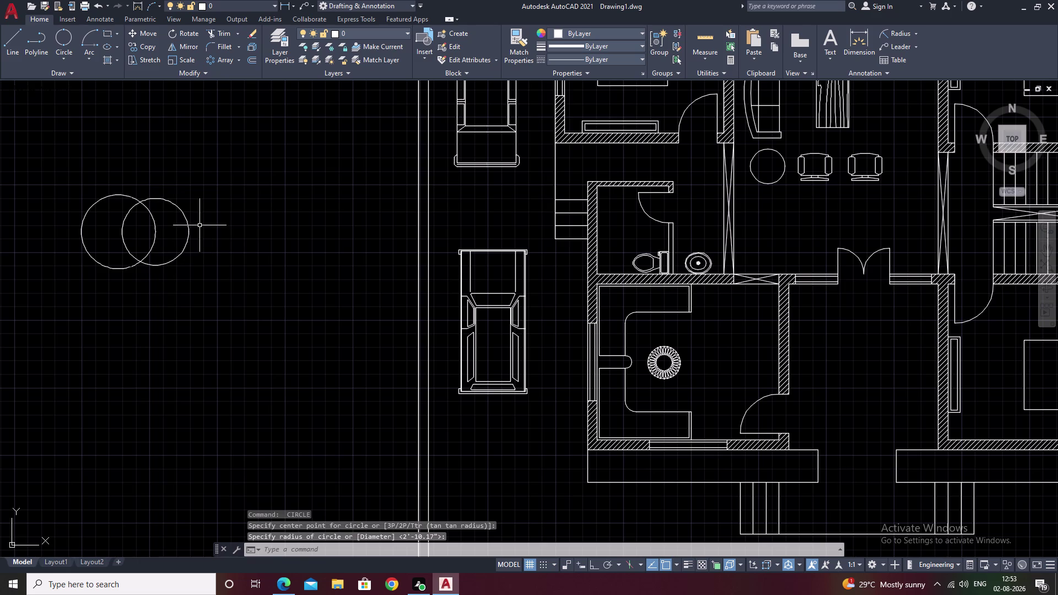
drag(184, 177, 172, 291)
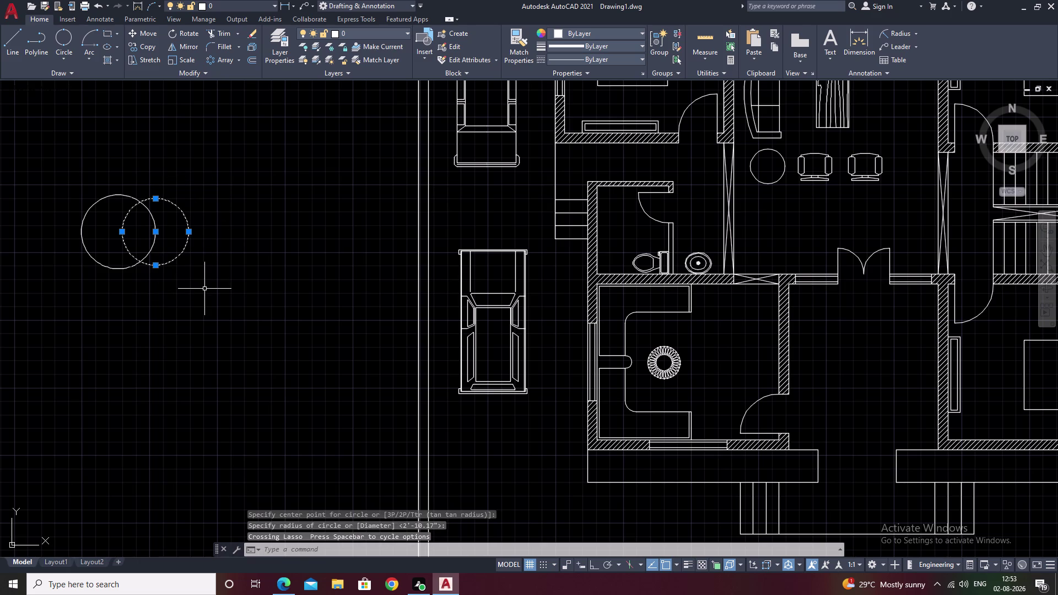
text(e)
key(space)
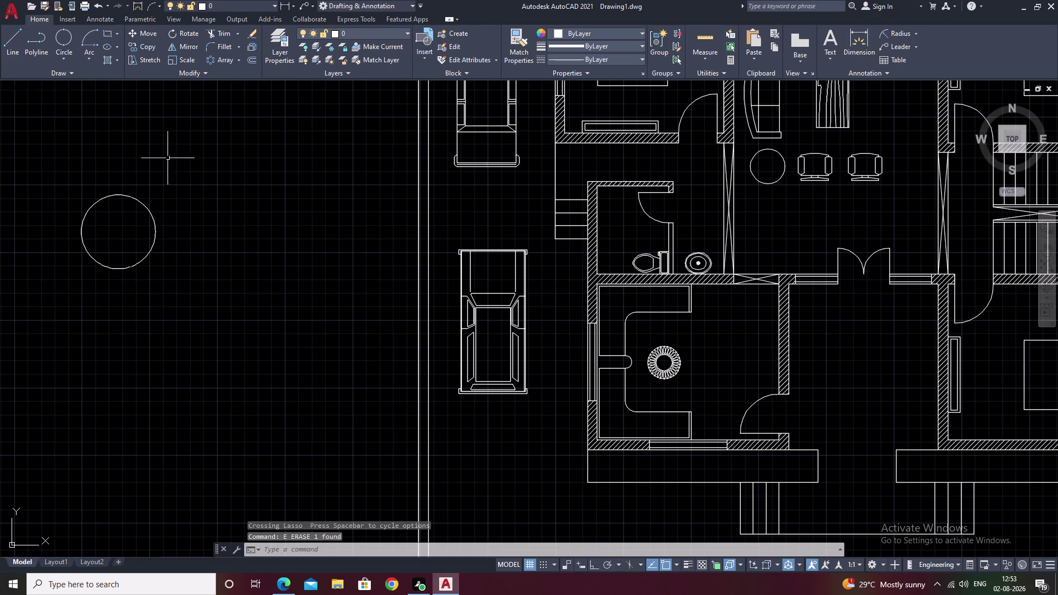
Select the remaining circle and start copying it with CO.
drag(165, 155, 128, 354)
drag(143, 362, 168, 370)
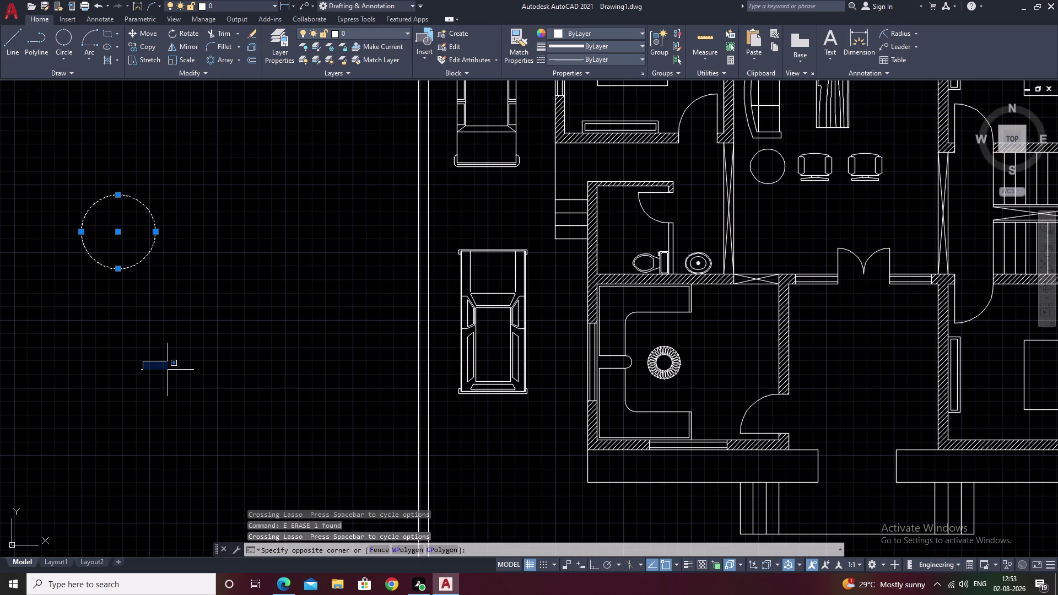
key(m)
key(BackSpace)
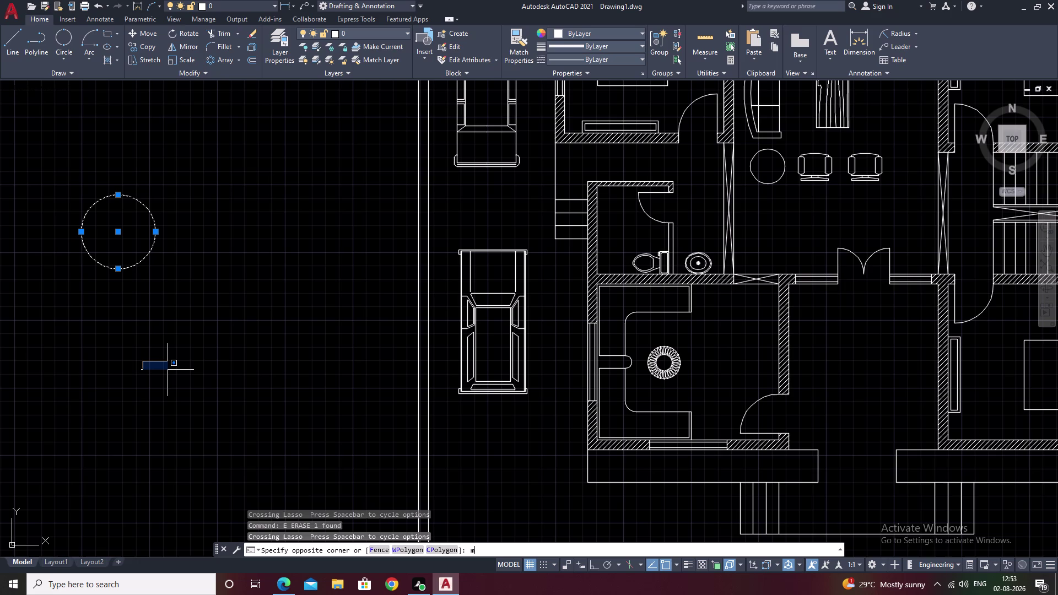
text(co)
key(space)
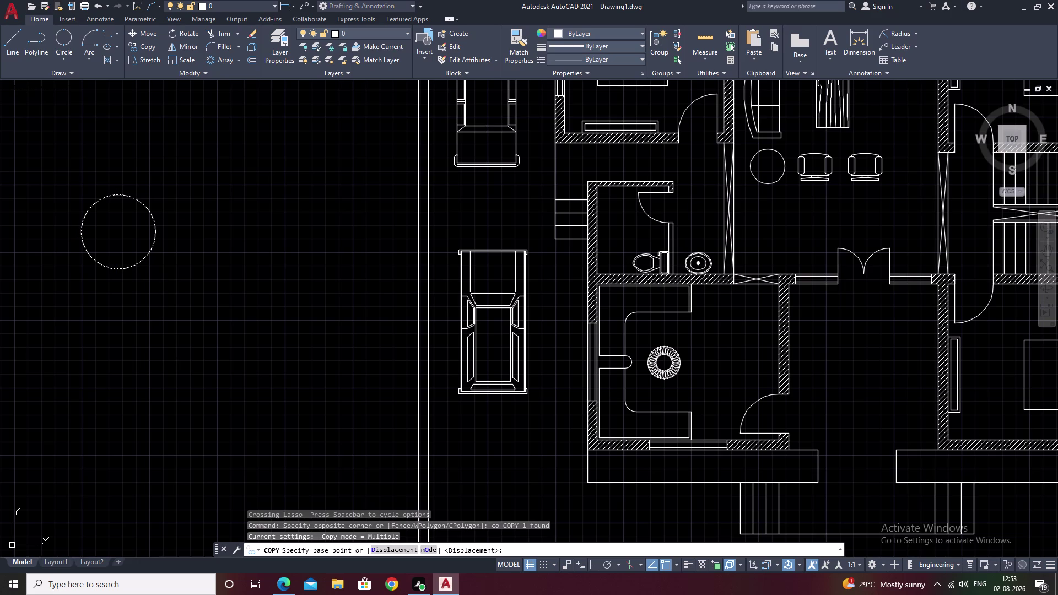
Copy the circle to touch its right side, undoing a misplaced copy below.
click(157, 232)
right_click(157, 232)
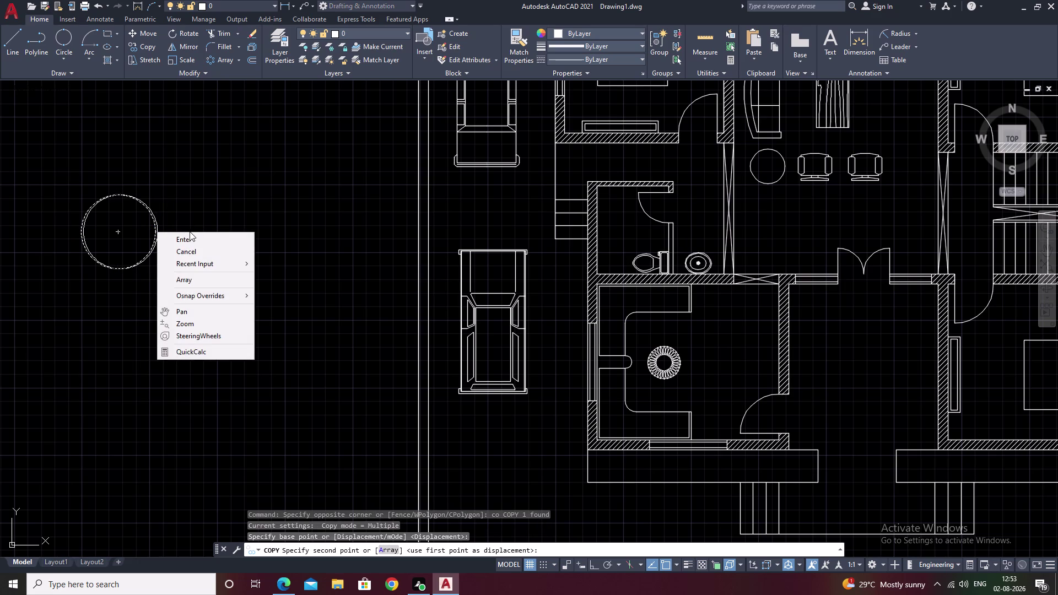
key(Escape)
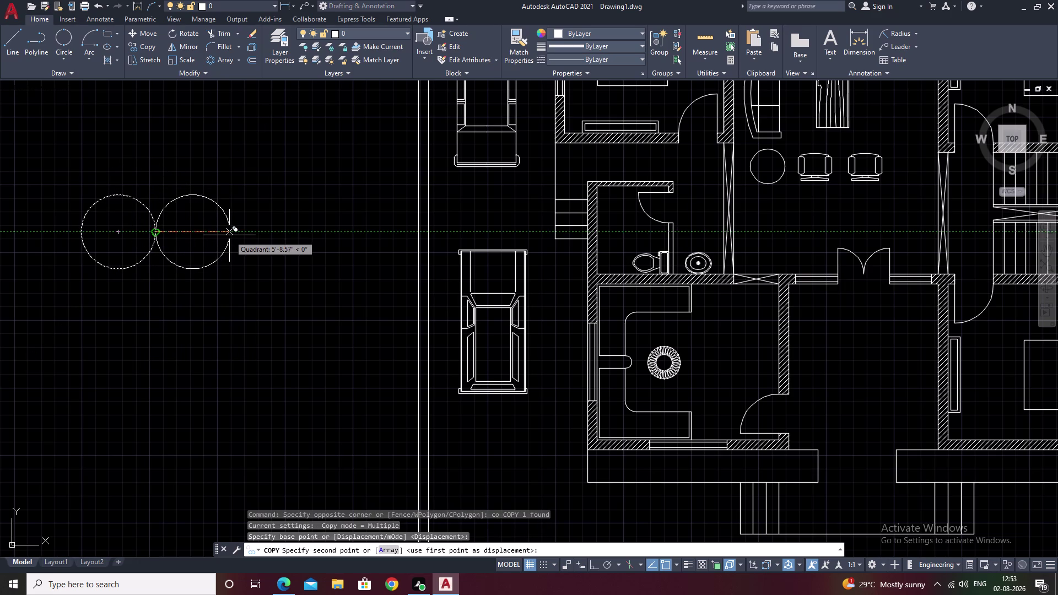
click(229, 236)
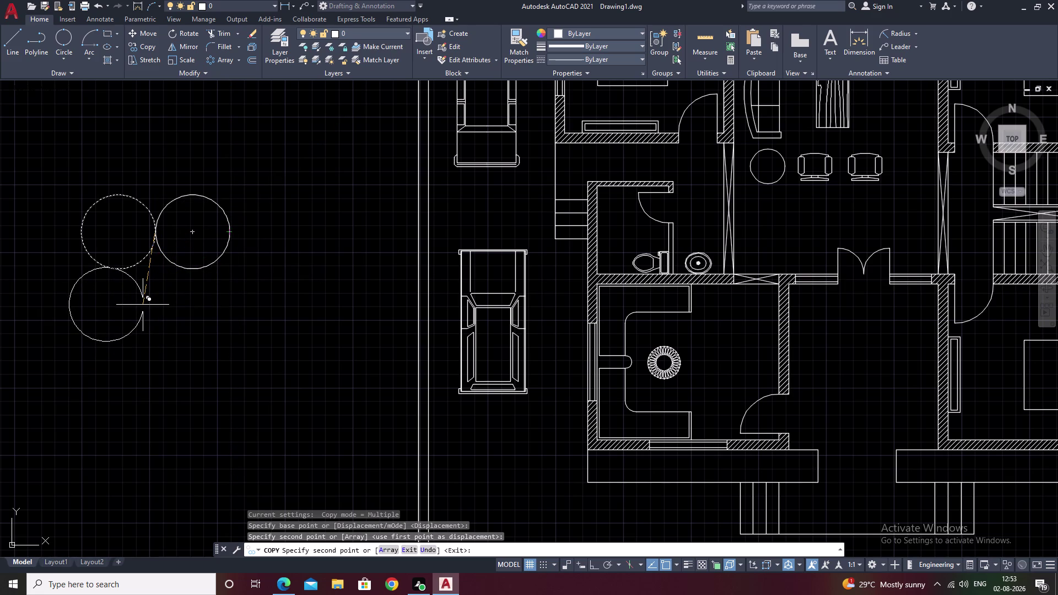
click(142, 305)
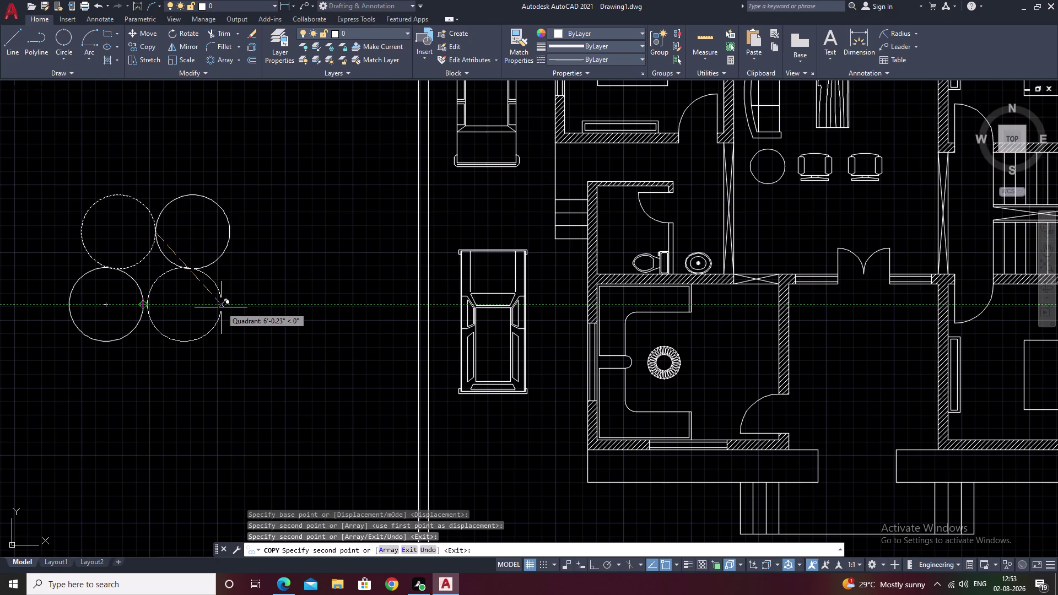
key(ctrl+z)
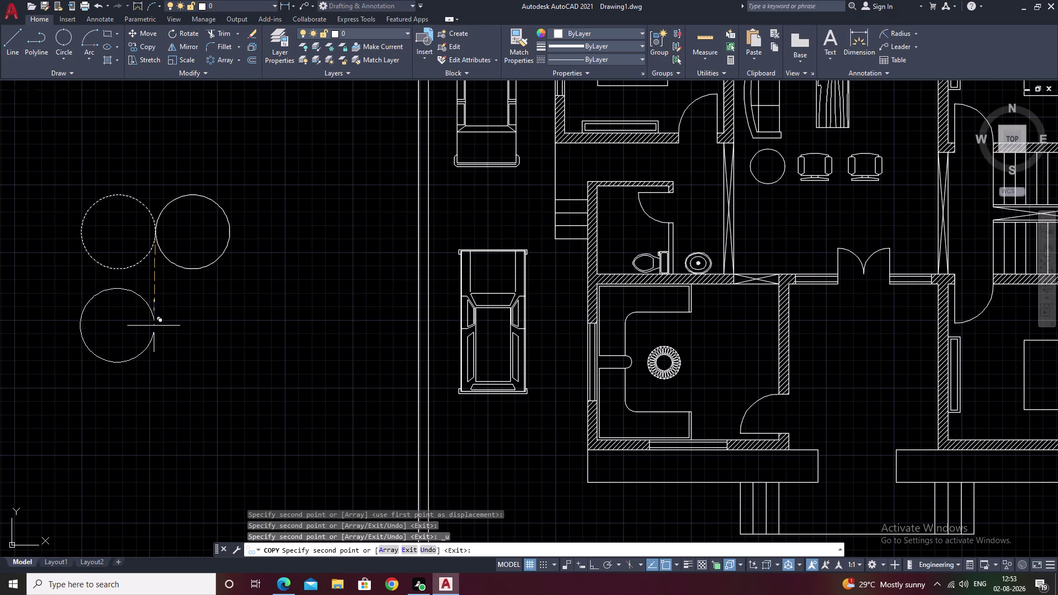
key(Escape)
Copy the original circle again below and to the lower right, completing a two-by-two grid.
drag(151, 177, 71, 258)
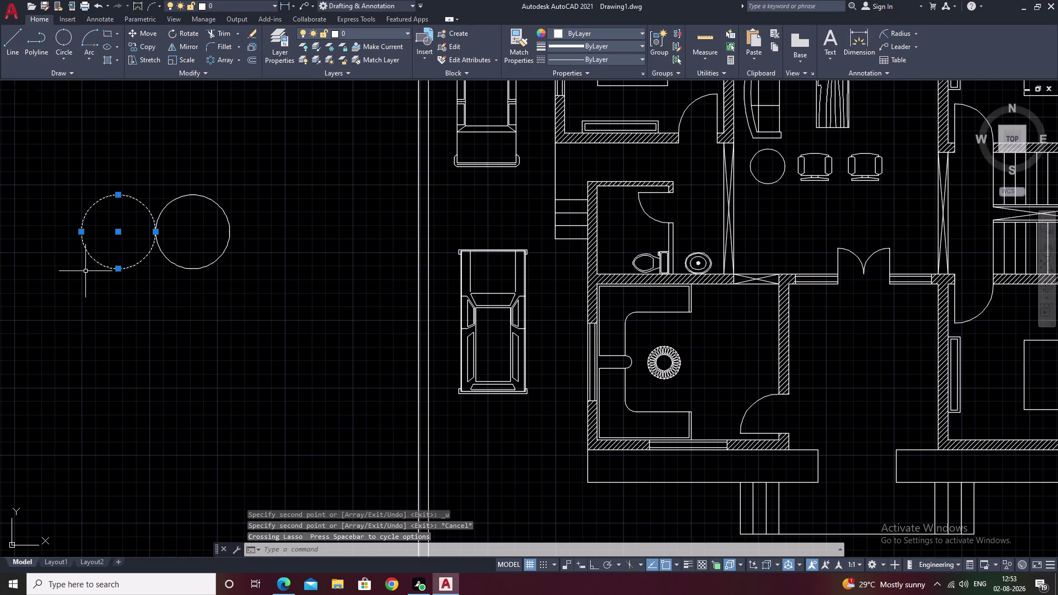
text(co)
key(space)
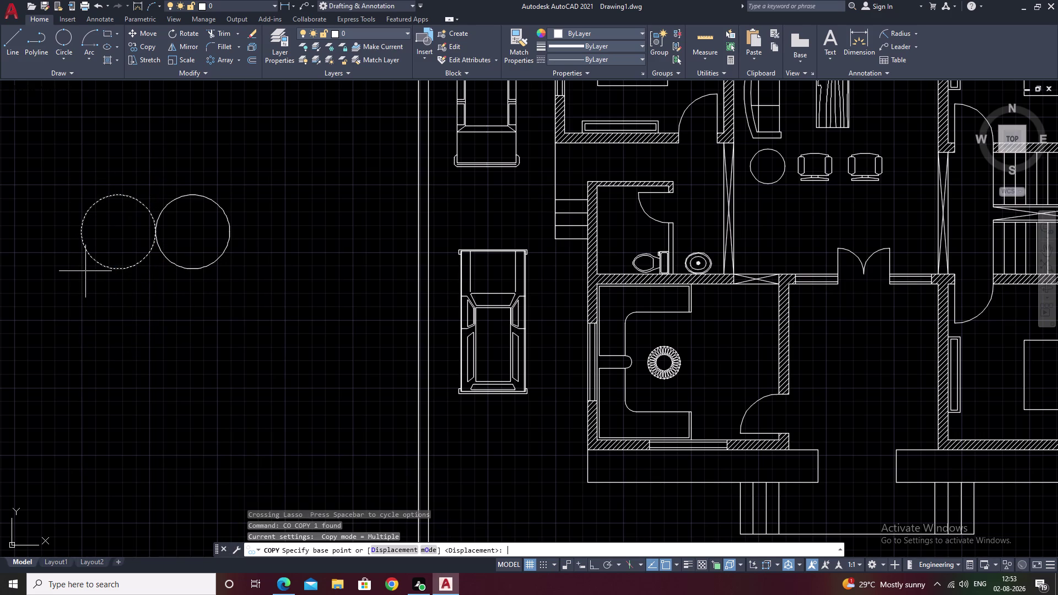
click(120, 270)
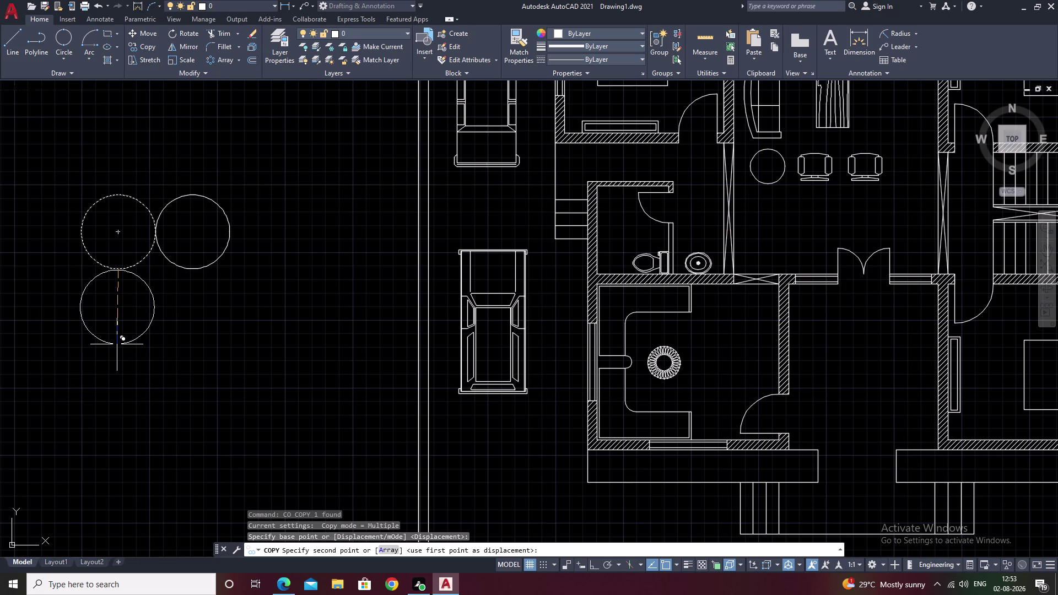
click(117, 344)
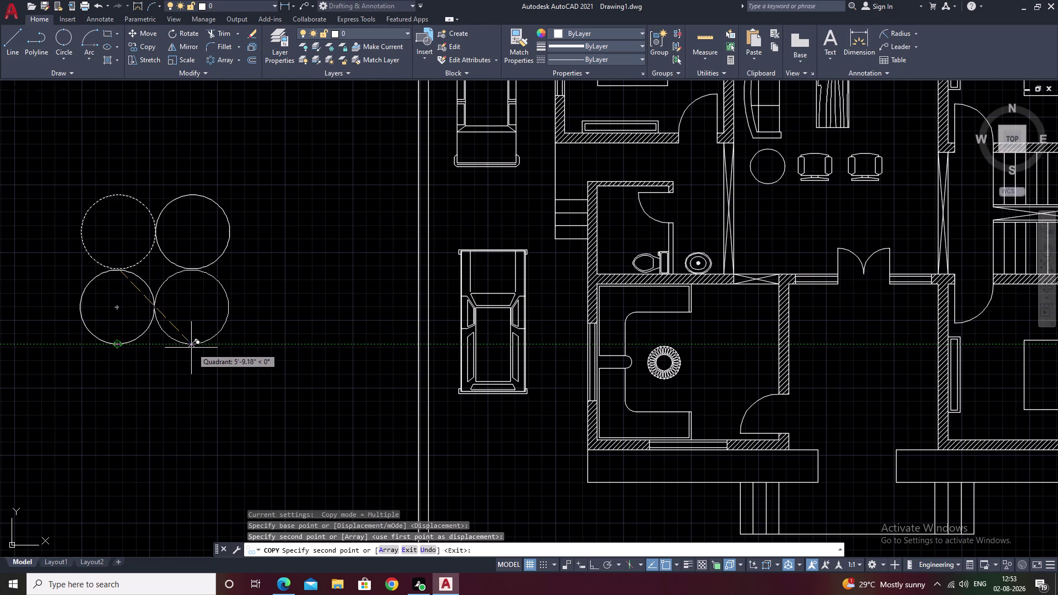
click(191, 348)
key(Escape)
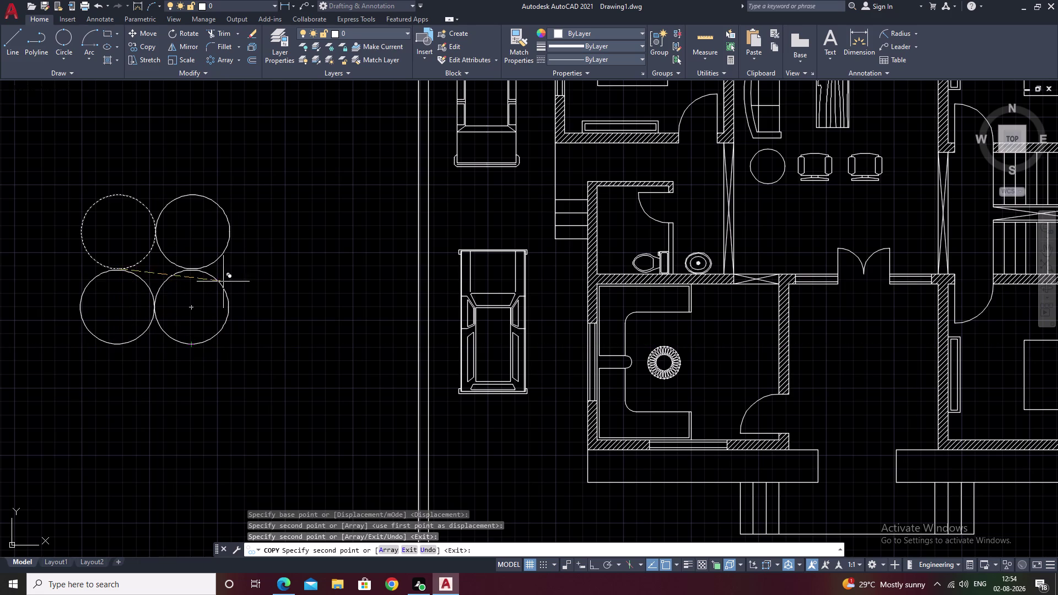
text(tr)
key(space)
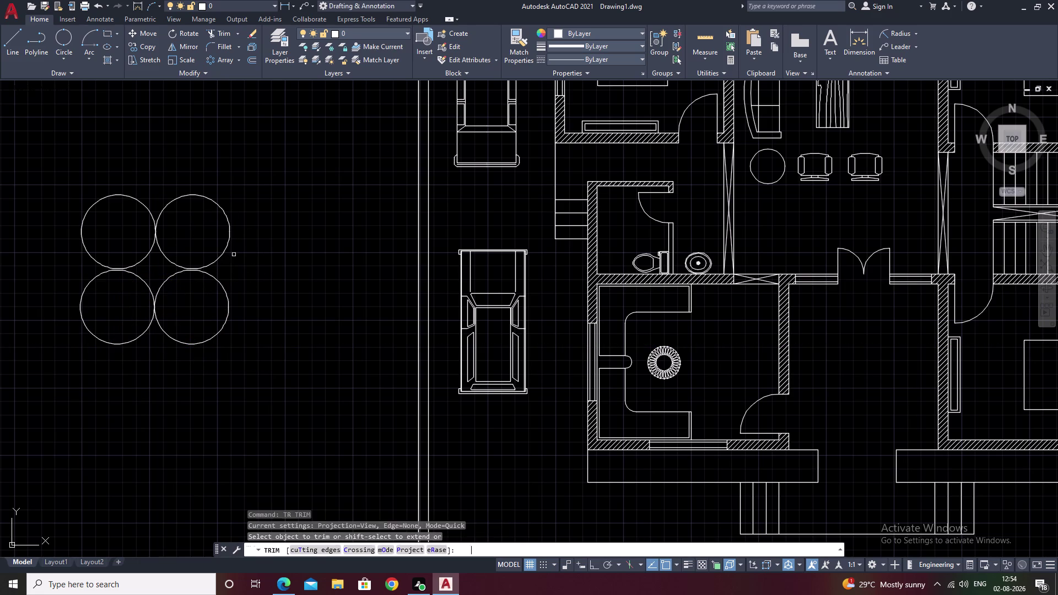
Undo the stray trim of the upper-right circle and cancel the pending commands.
drag(184, 170, 76, 405)
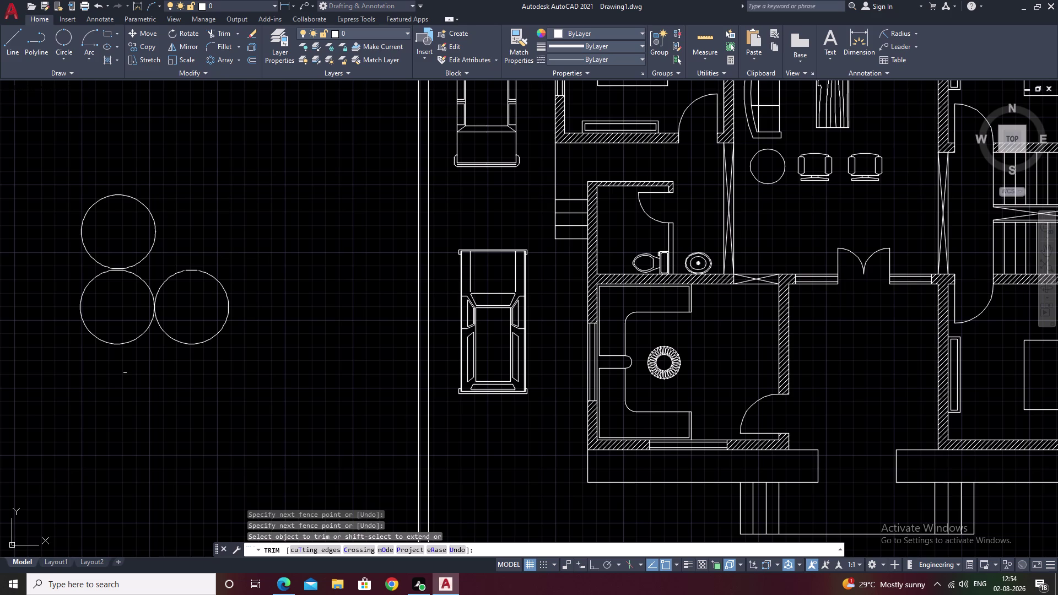
key(ctrl+z)
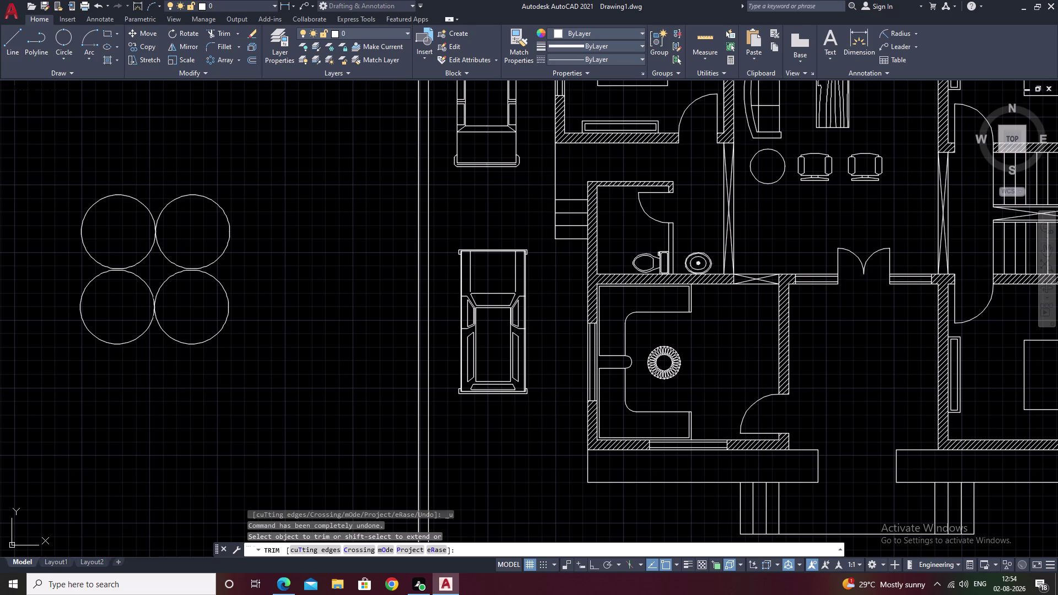
key(Escape)
drag(156, 173, 186, 399)
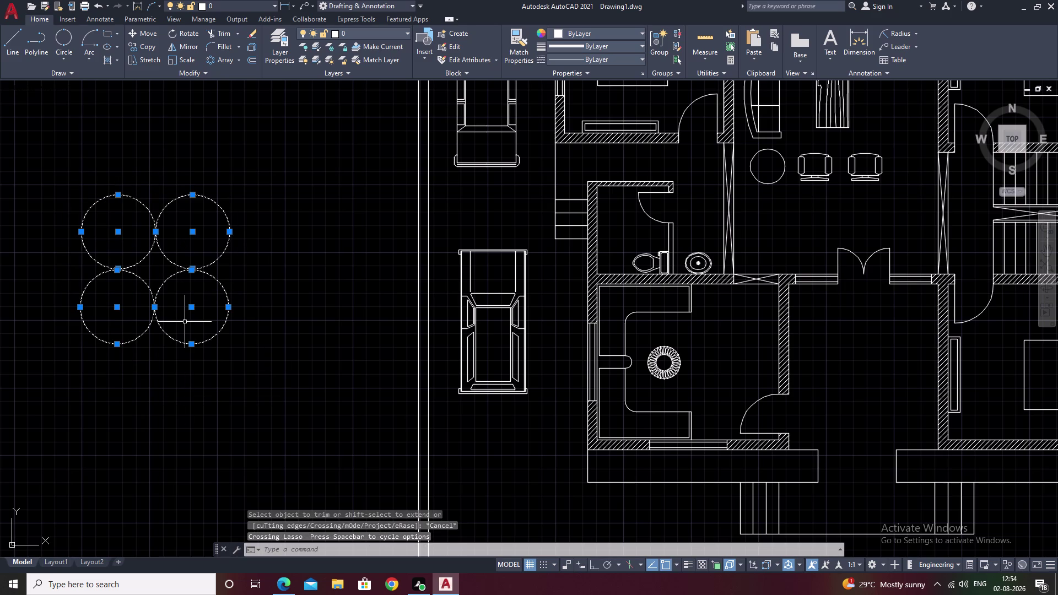
click(247, 45)
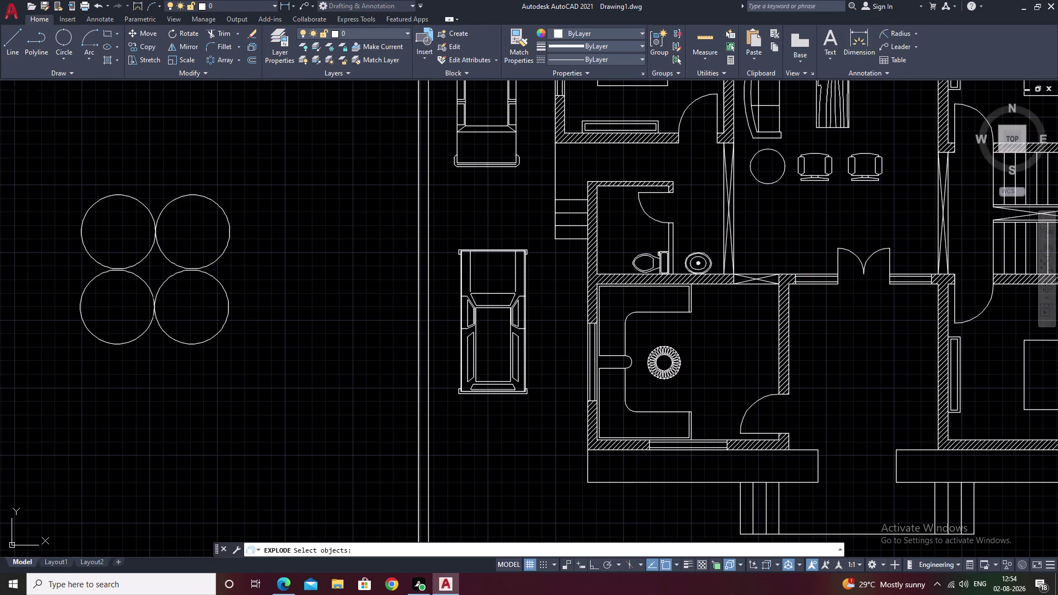
scroll(up, 3)
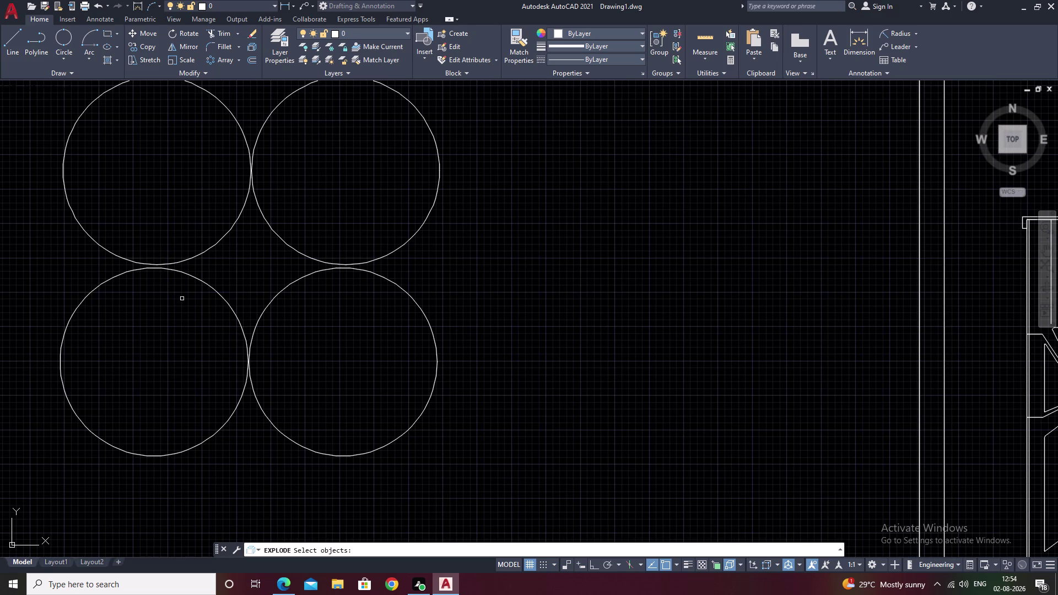
text(m)
key(space)
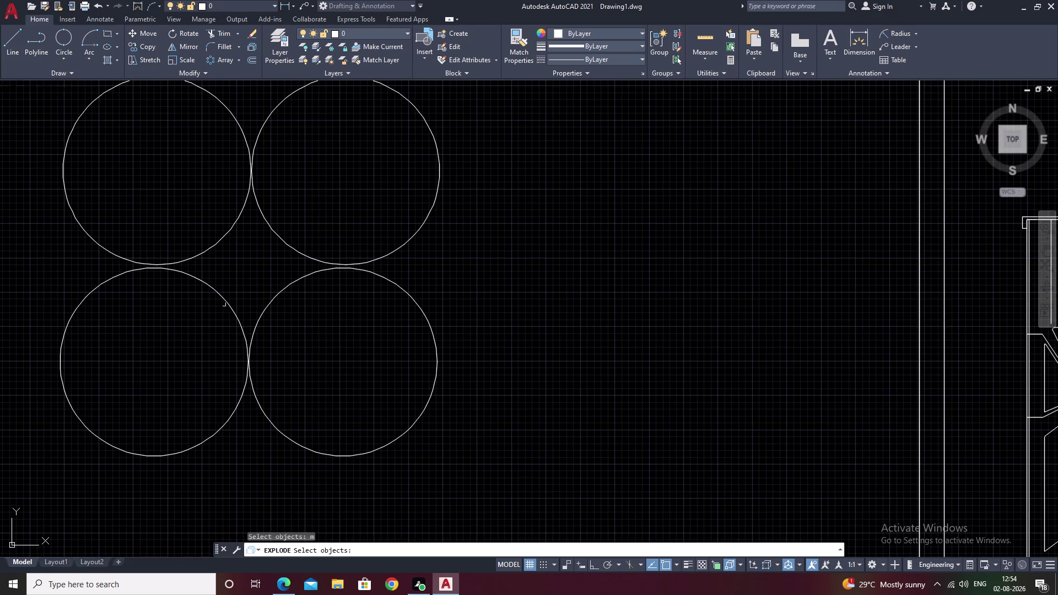
key(Escape)
Move the lower-left circle up until it touches the circle above.
click(236, 310)
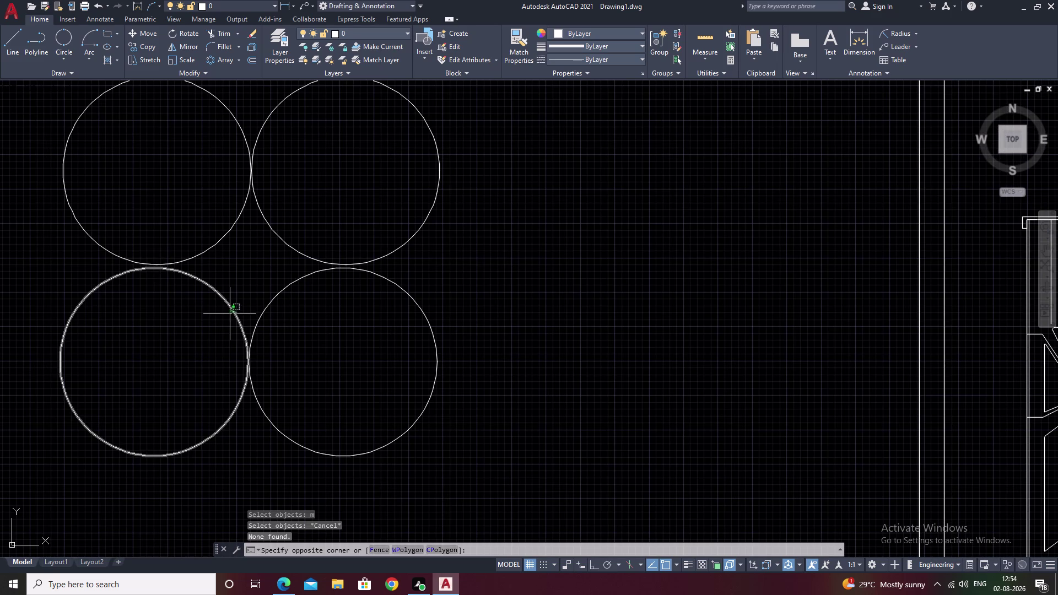
click(230, 313)
text(m)
key(space)
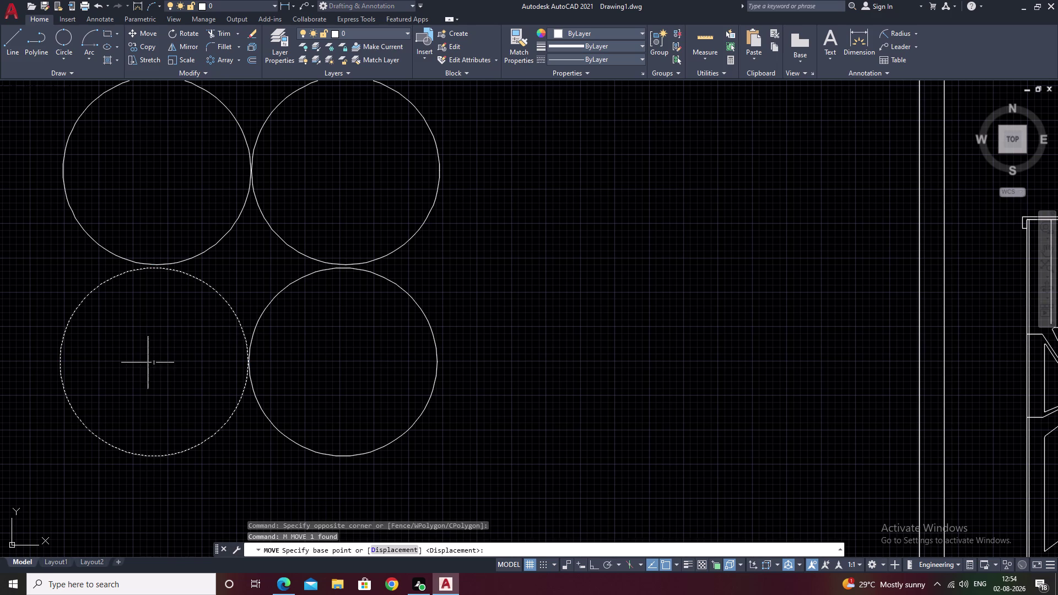
click(152, 364)
click(154, 358)
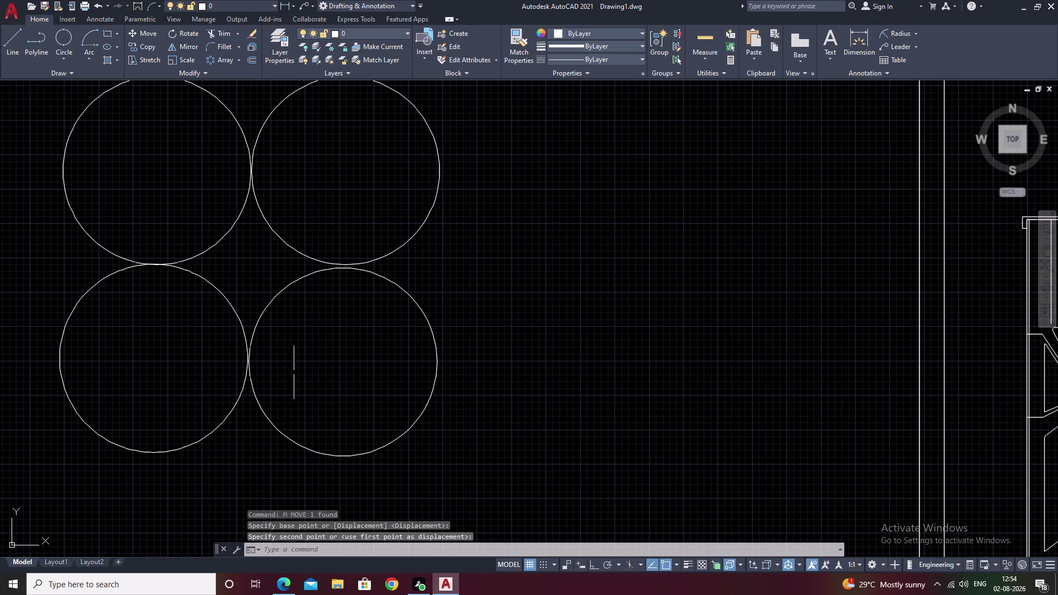
Move the lower-right circle up into contact with its neighbours.
key(space)
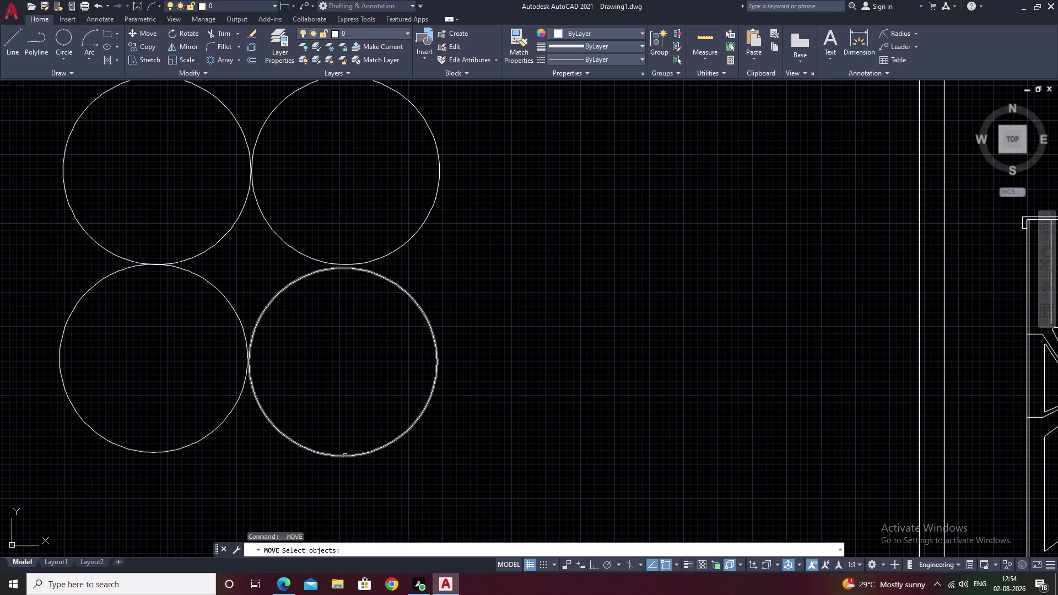
click(343, 456)
right_click(338, 383)
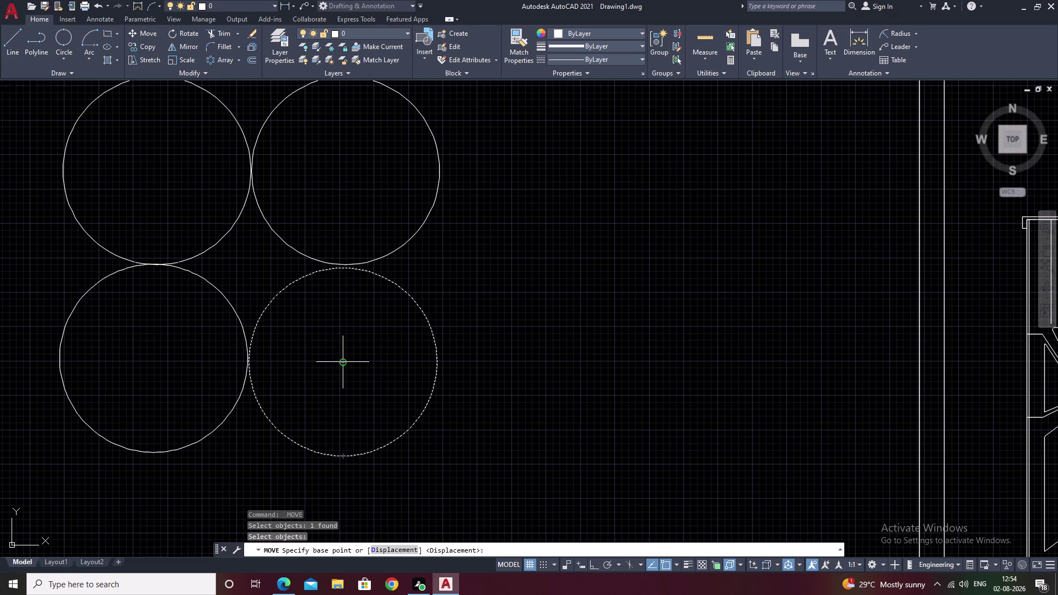
click(341, 366)
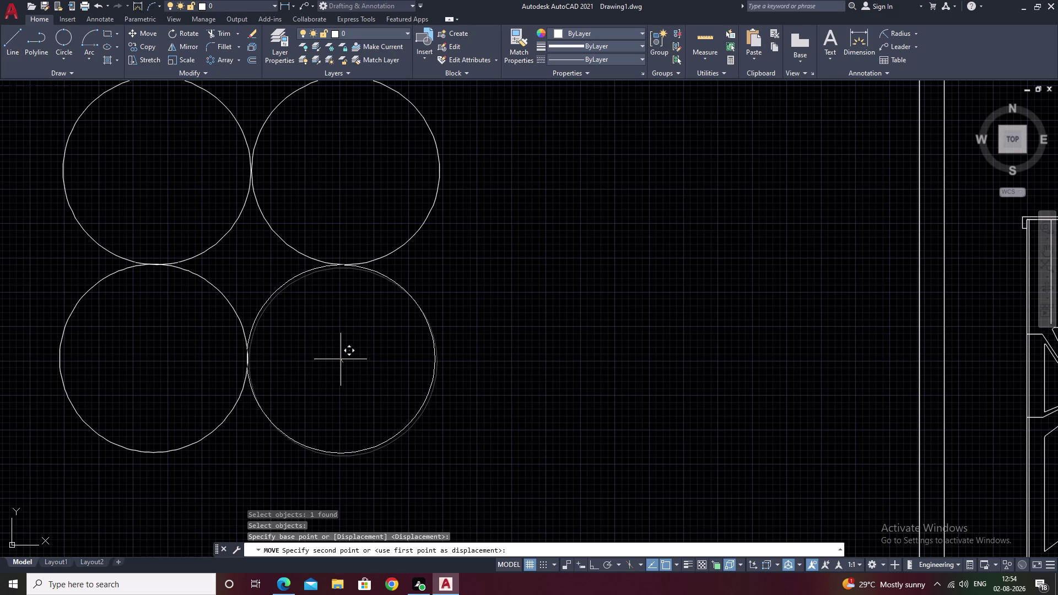
click(341, 359)
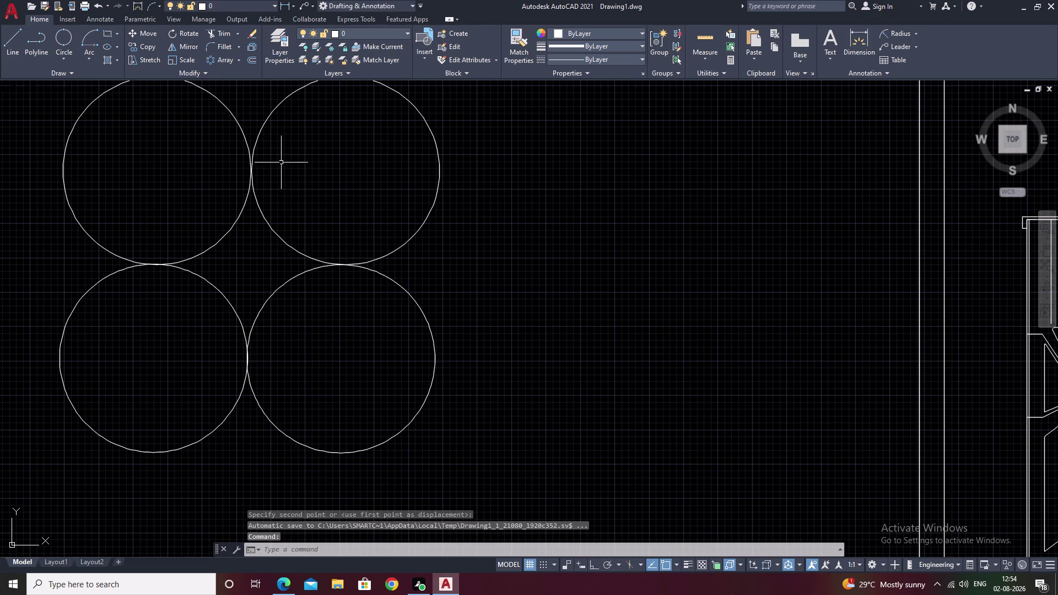
Try a trim across the upper circles, then cancel and undo it.
key(Escape)
text(t)
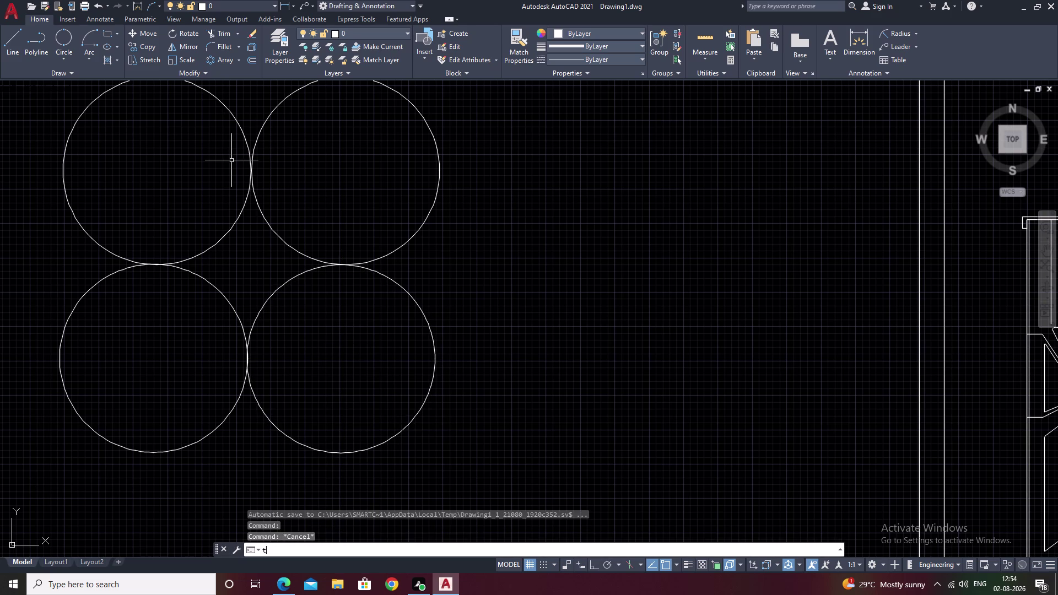
text(r)
key(space)
drag(271, 147, 209, 154)
click(209, 153)
right_click(209, 153)
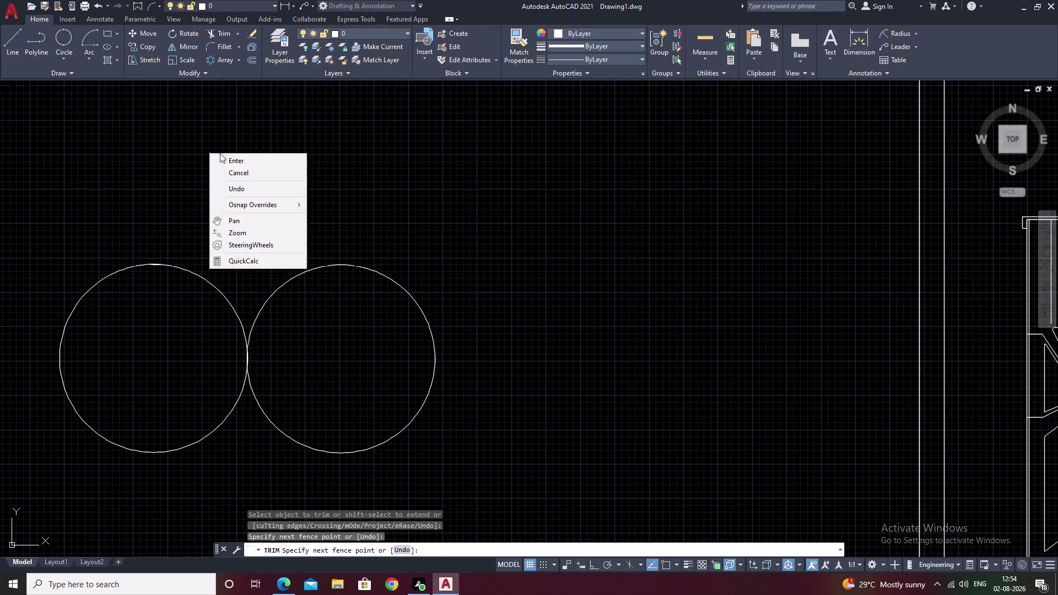
key(Escape)
key(ctrl+z)
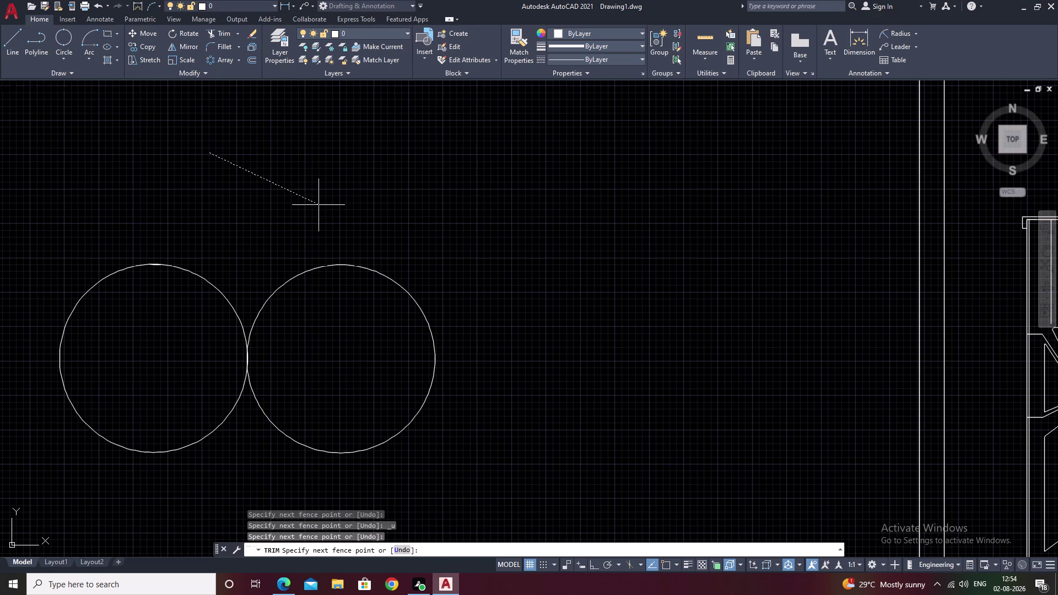
key(Escape)
key(Escape)
key(Escape)
key(ctrl+z)
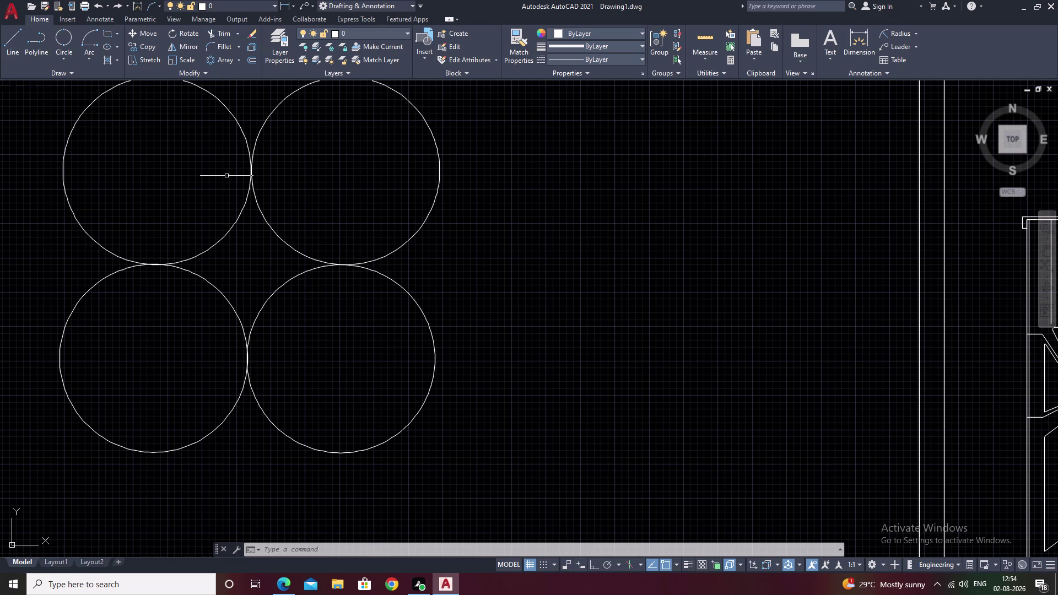
Draw a slanted line across the top circles, then undo it.
text(l)
key(space)
drag(10, 174, 507, 192)
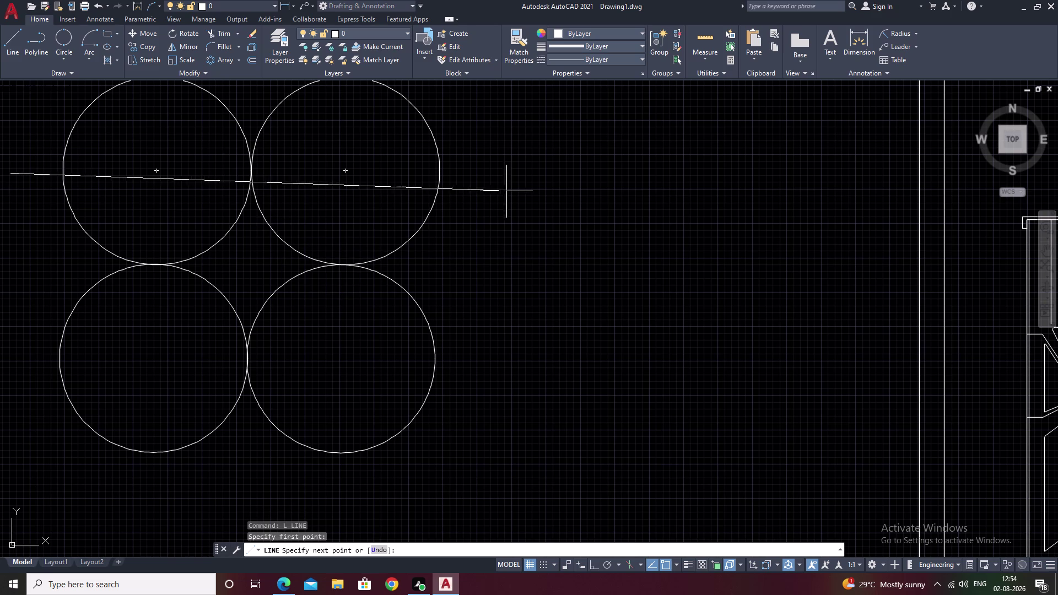
drag(507, 192, 512, 191)
click(509, 168)
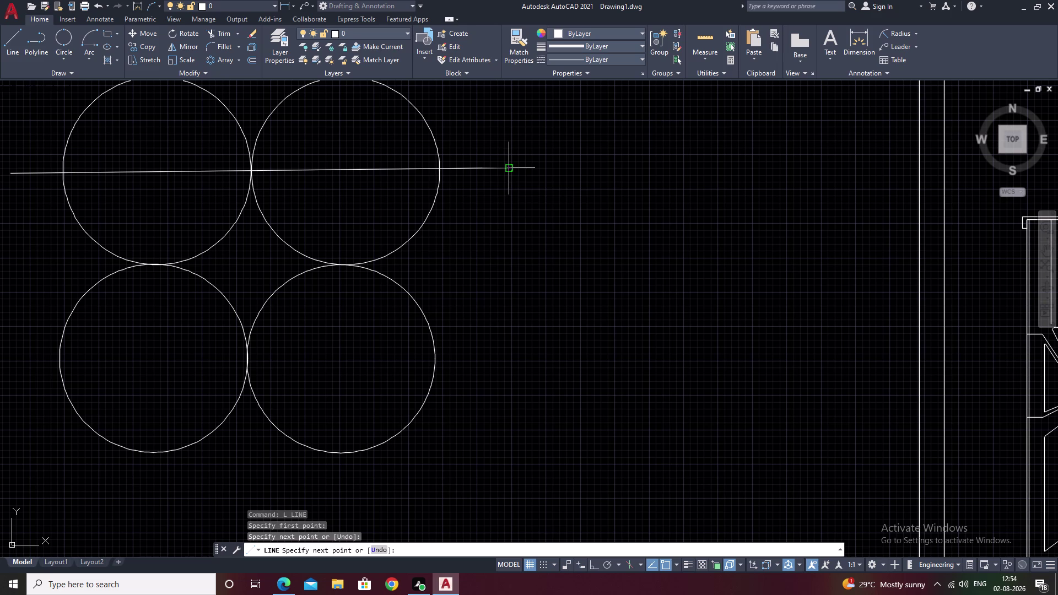
key(Escape)
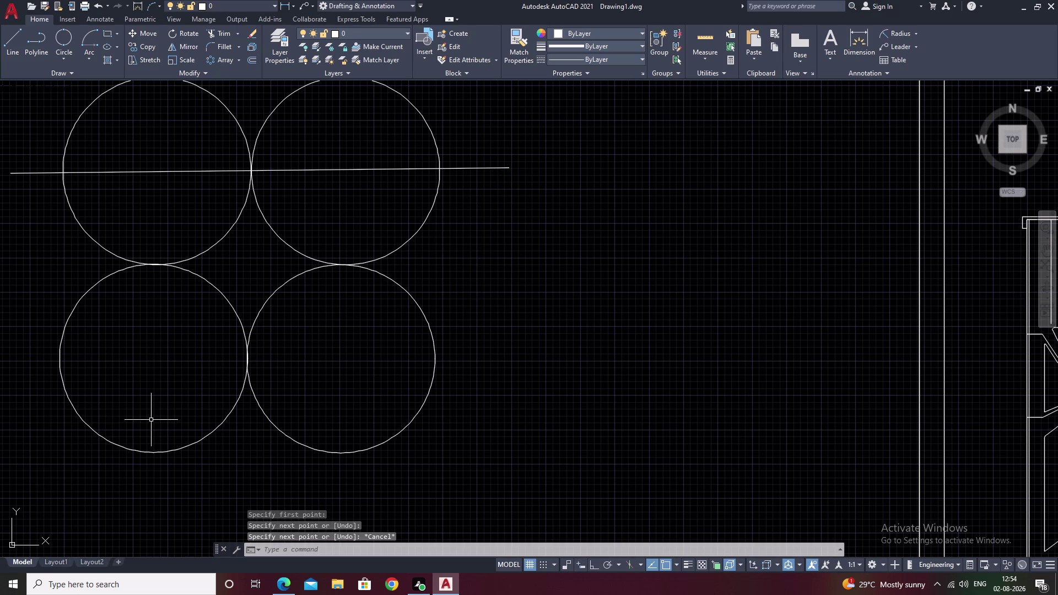
key(ctrl+z)
Place horizontal construction lines through the upper and lower circle centres.
text(x)
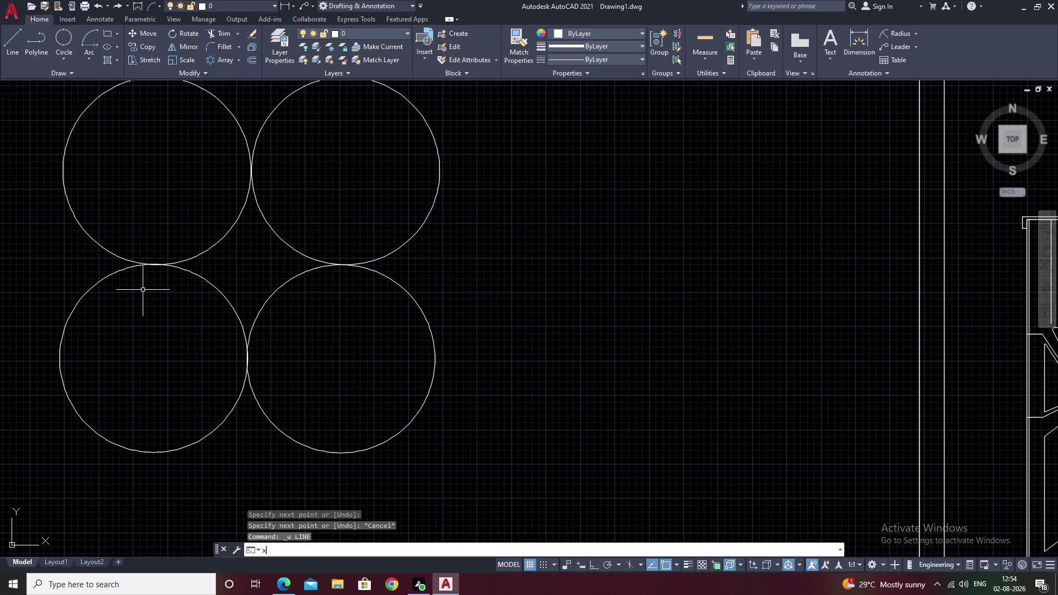
text(l)
key(space)
text(h)
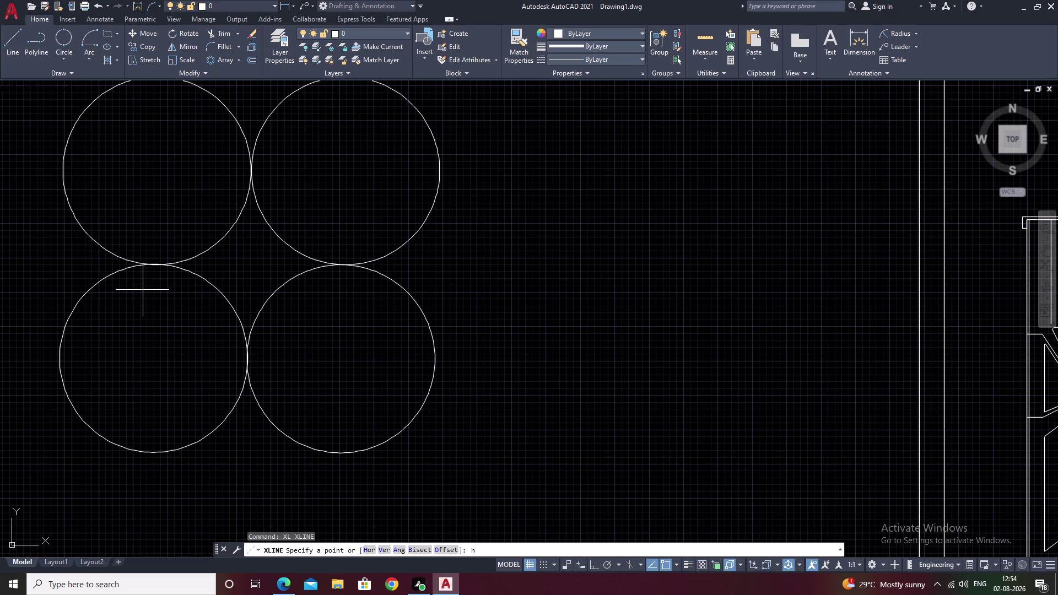
key(space)
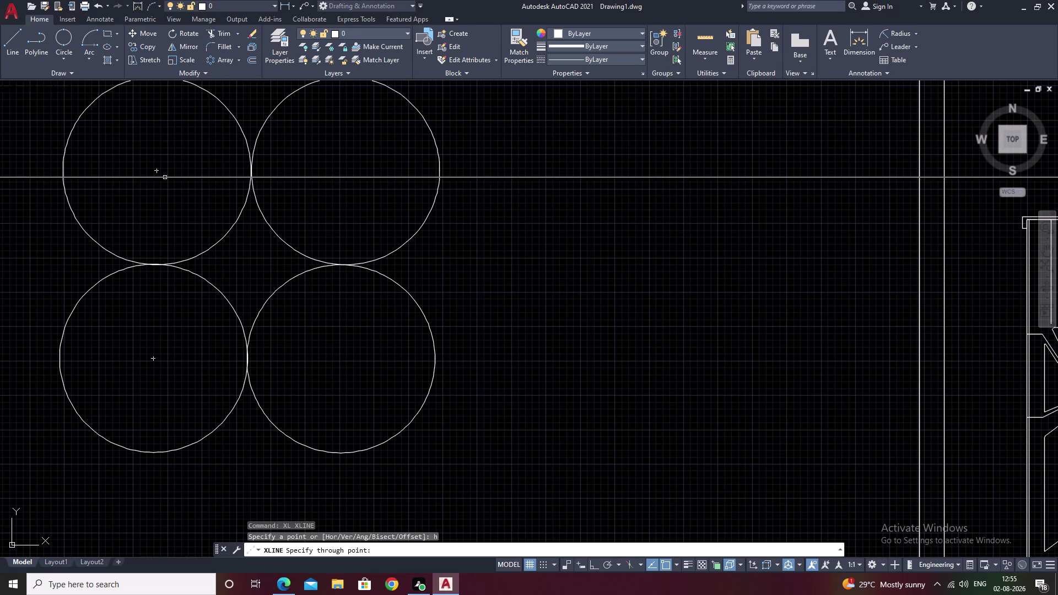
click(159, 170)
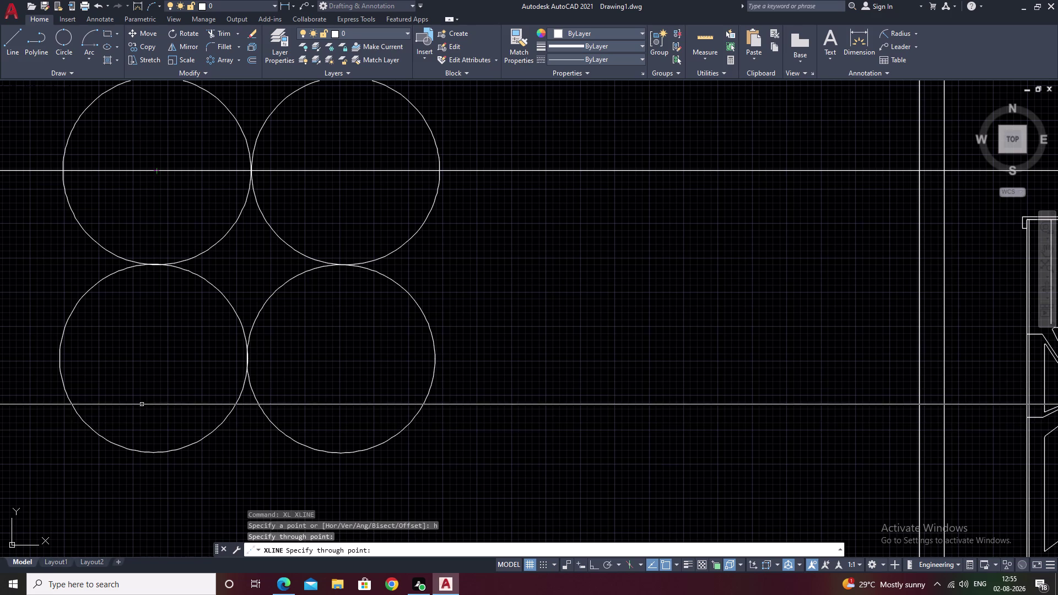
click(152, 360)
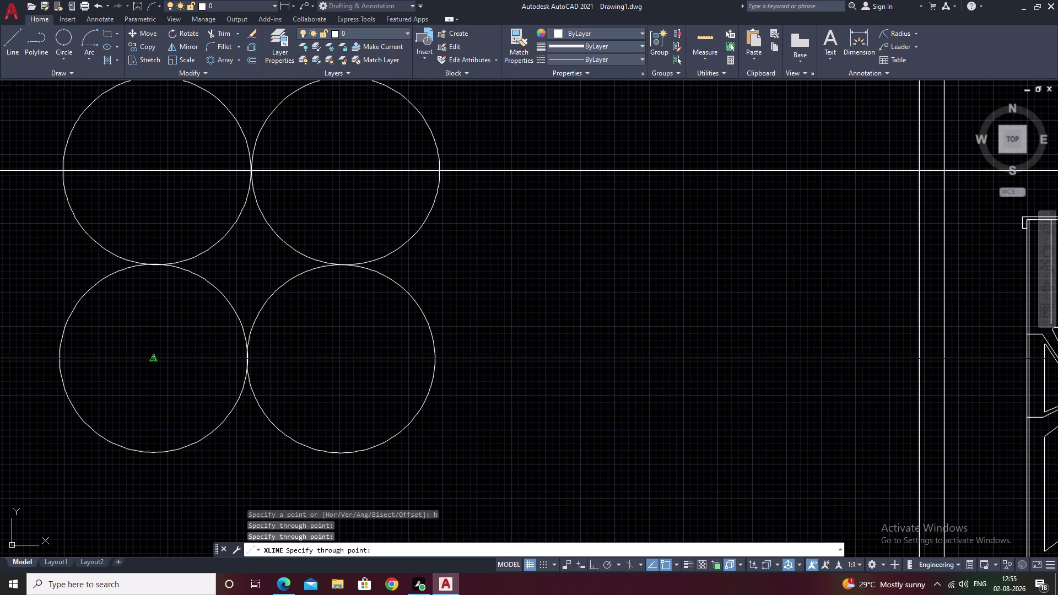
key(Escape)
Trim away the bottom halves of the two lower circles.
text(t)
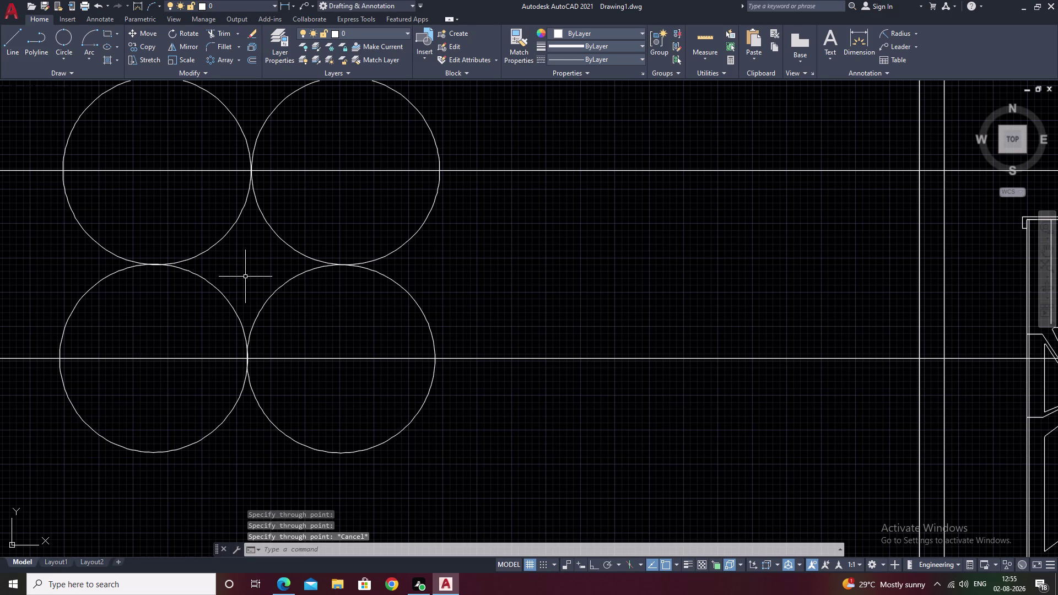
text(r)
key(space)
drag(456, 394, 0, 467)
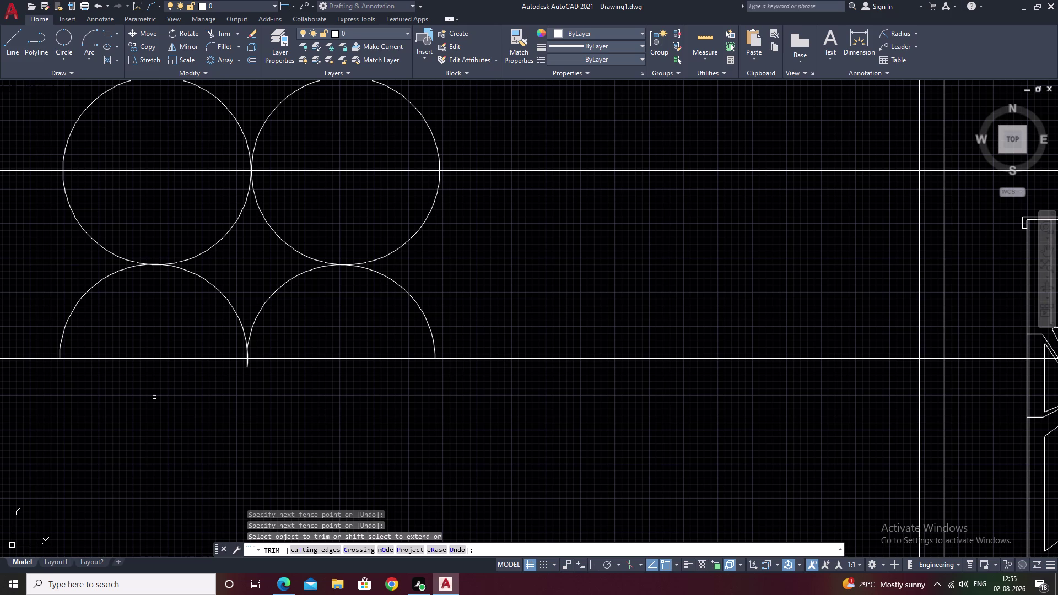
key(Escape)
Place vertical construction lines through the upper-left and upper-right circle centres.
text(xl)
key(space)
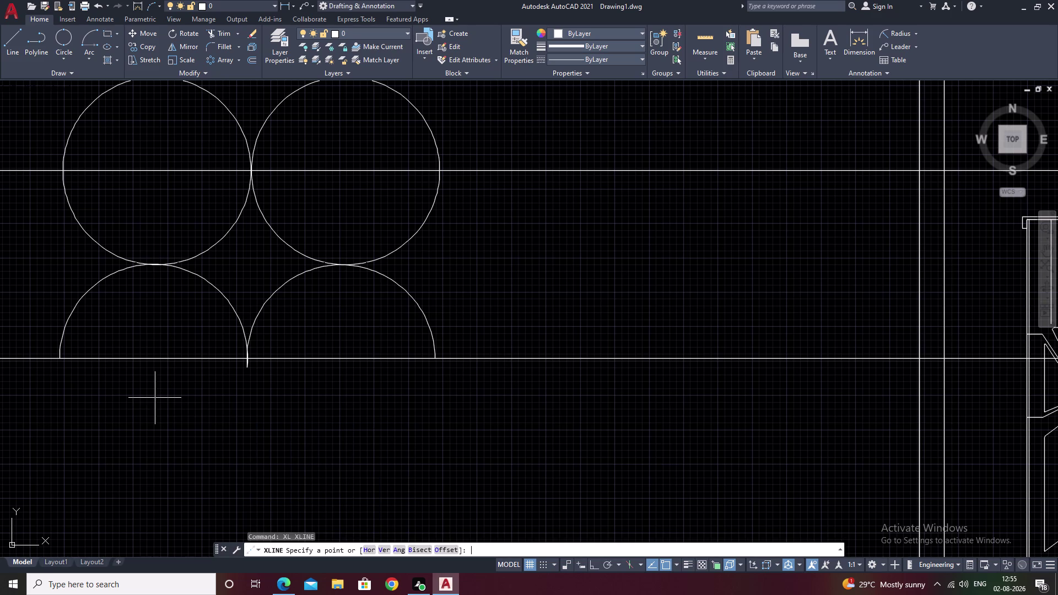
text(v)
key(space)
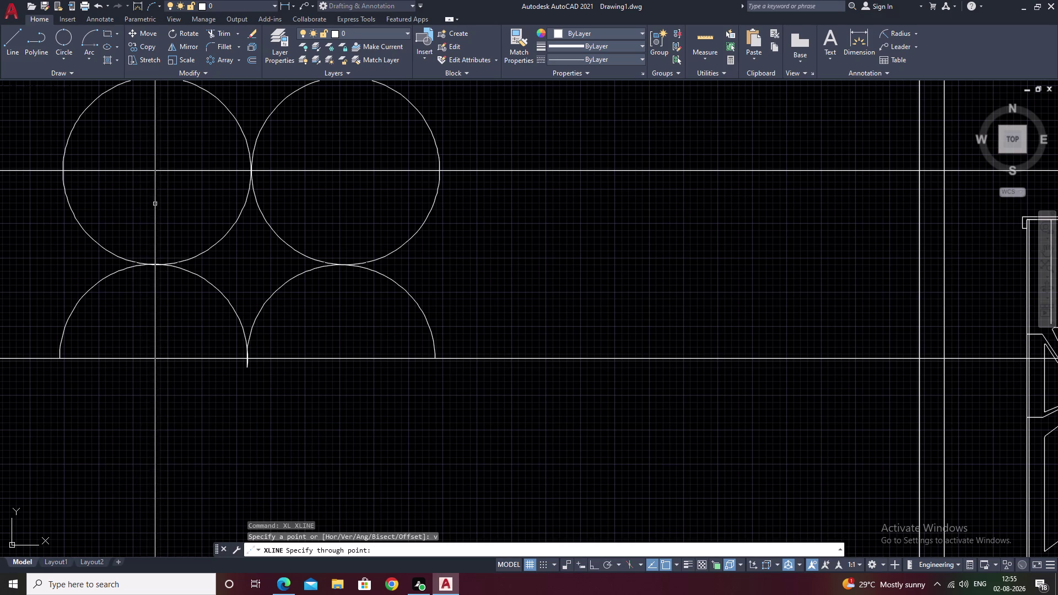
click(150, 172)
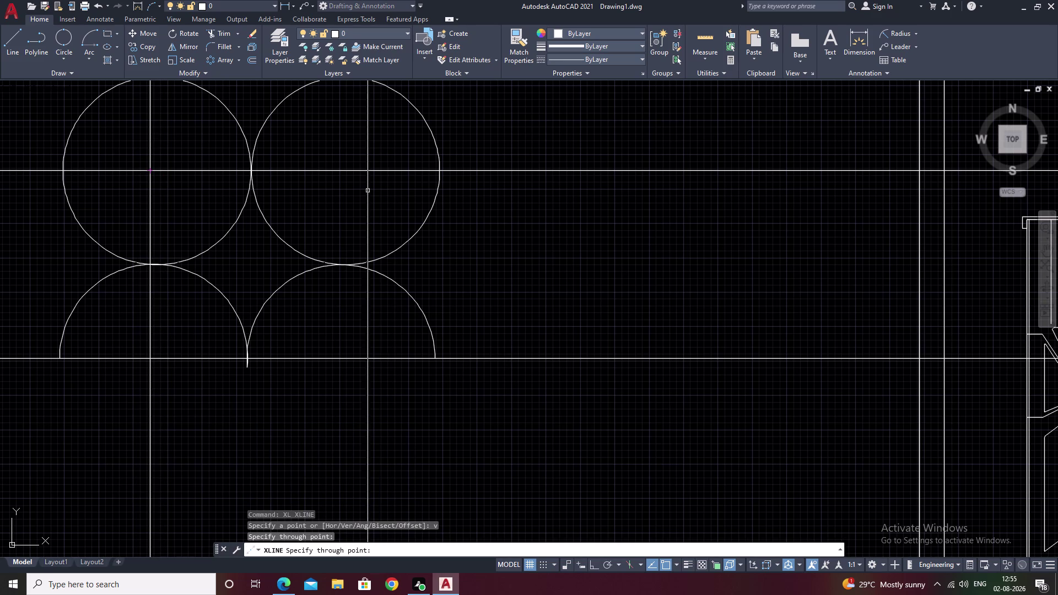
click(357, 172)
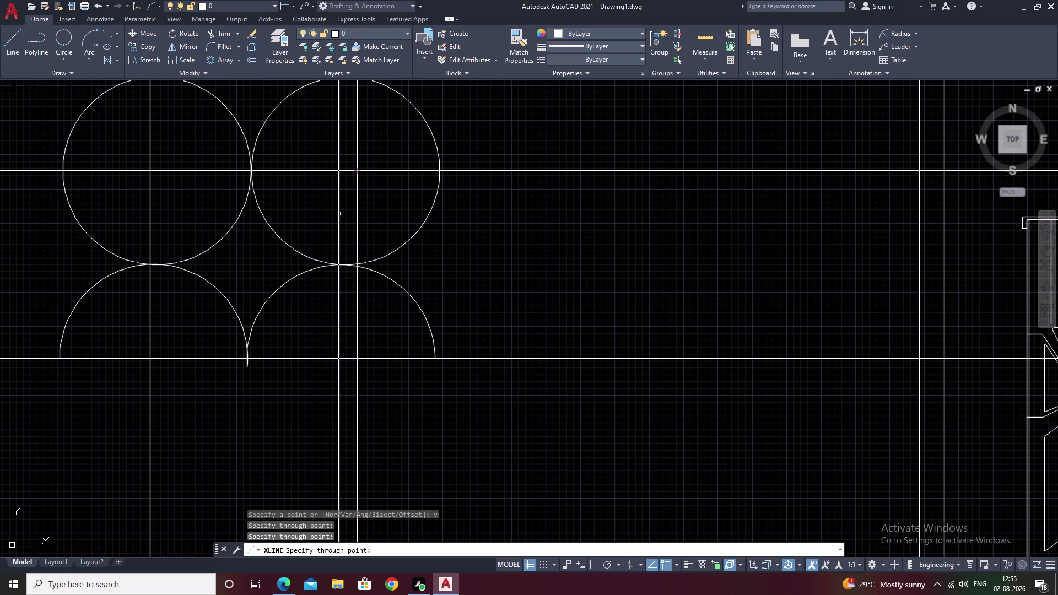
key(Escape)
text(tr)
key(space)
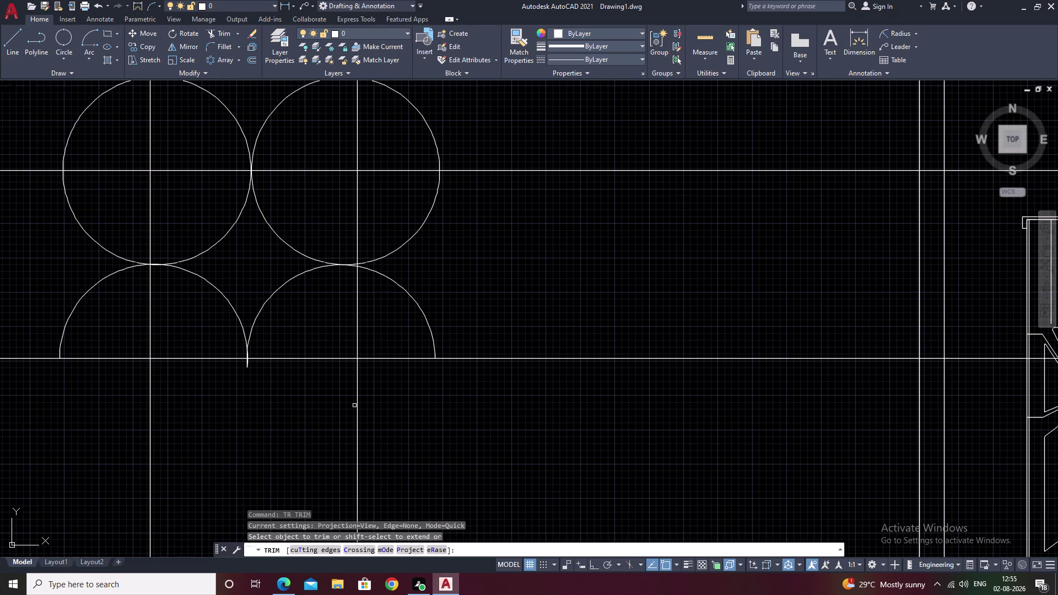
Fence-trim the outer portions of the circles, leaving inward-curving arcs.
drag(485, 307, 400, 324)
drag(71, 264, 122, 325)
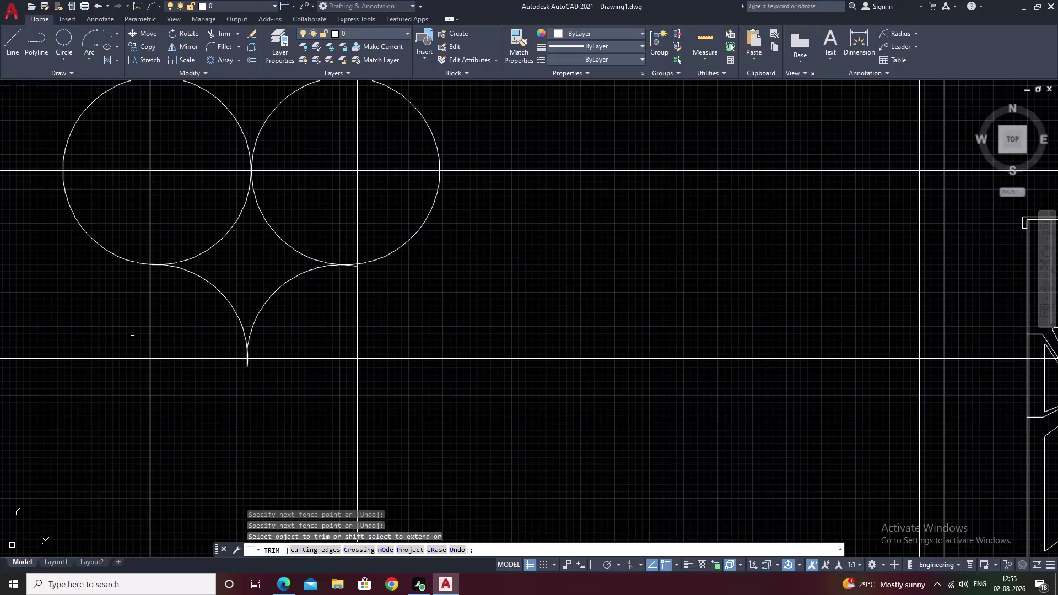
drag(280, 366, 213, 366)
drag(408, 121, 20, 173)
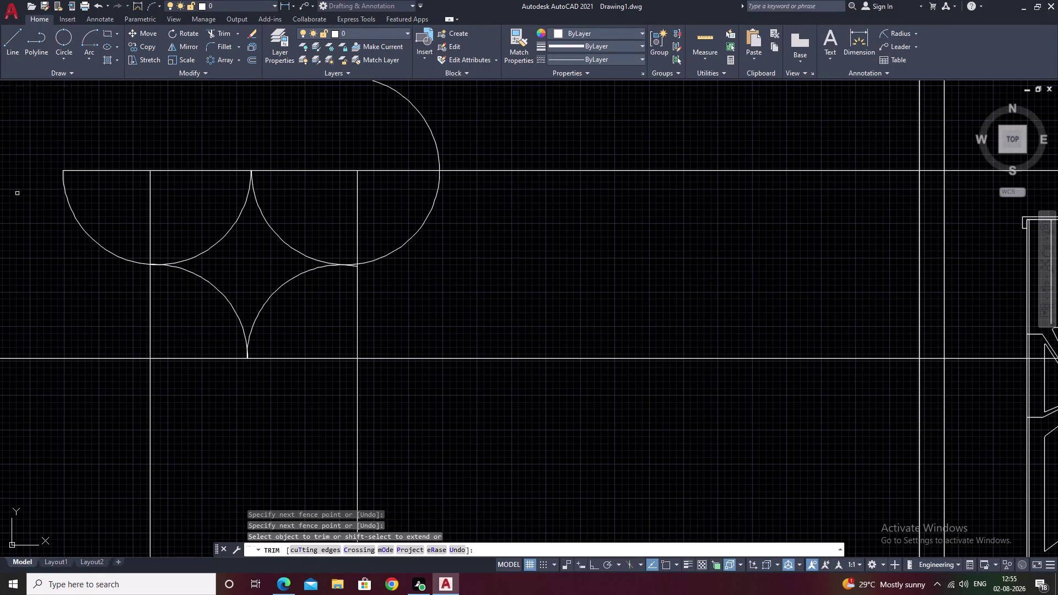
drag(90, 108, 57, 323)
drag(407, 100, 382, 414)
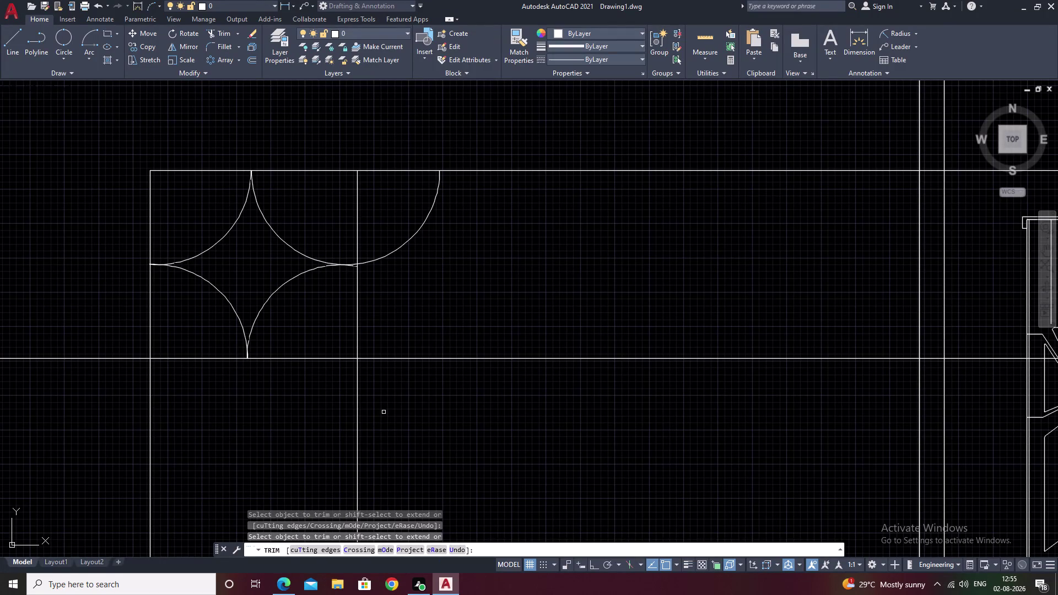
drag(417, 113, 401, 525)
drag(438, 436, 0, 492)
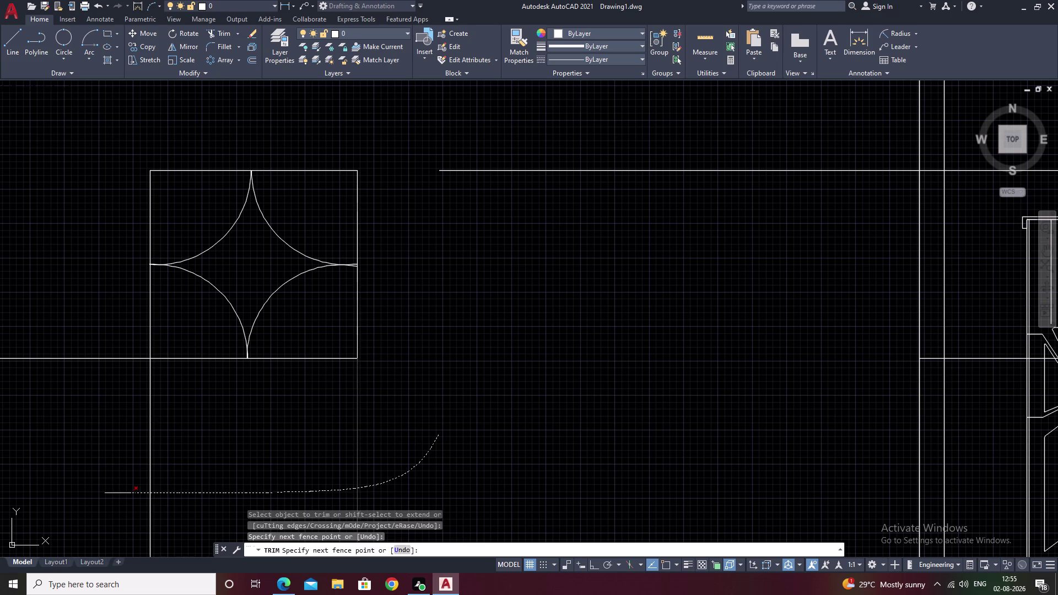
Cut off the arc remnants below the square and select the leftover horizontal line.
drag(0, 492, 0, 488)
drag(91, 289, 82, 289)
drag(81, 291, 137, 487)
drag(38, 324, 86, 503)
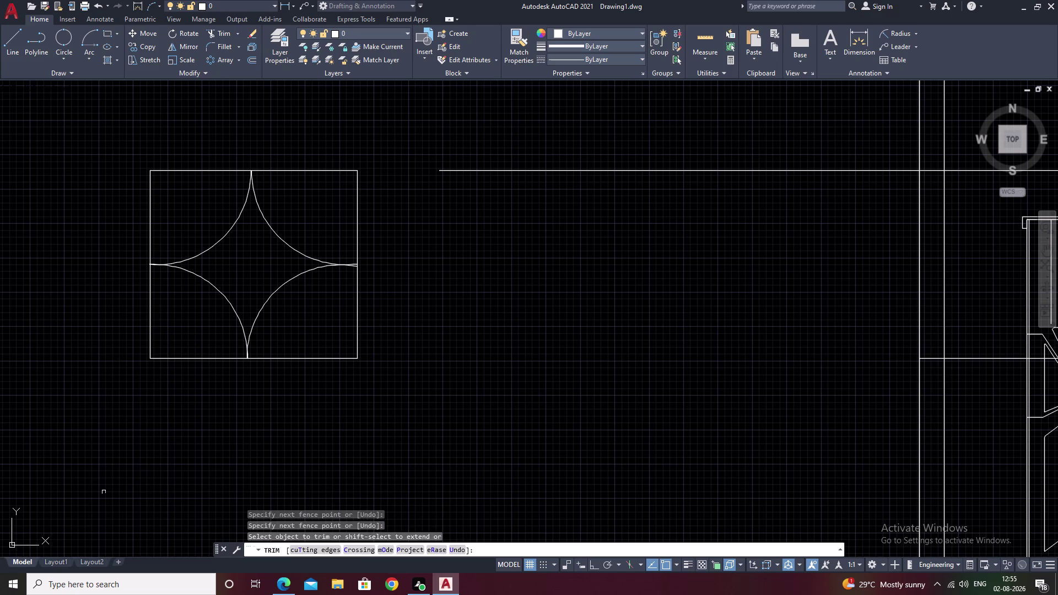
key(Escape)
click(523, 172)
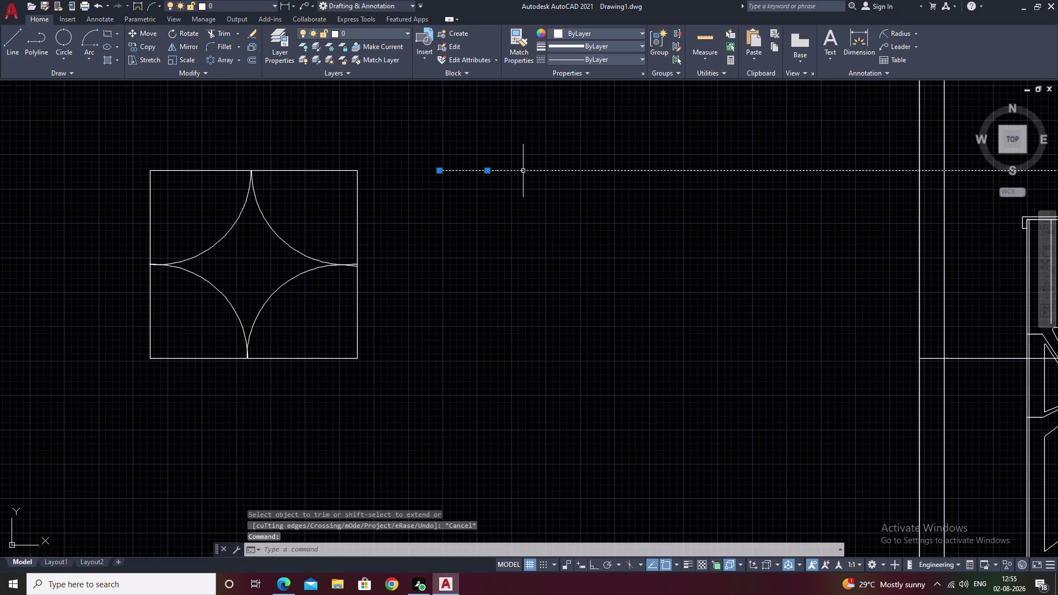
Erase the leftover horizontal construction lines and the two vertical lines above the star tile.
text(e)
key(space)
scroll(down, 3)
scroll(down, 3)
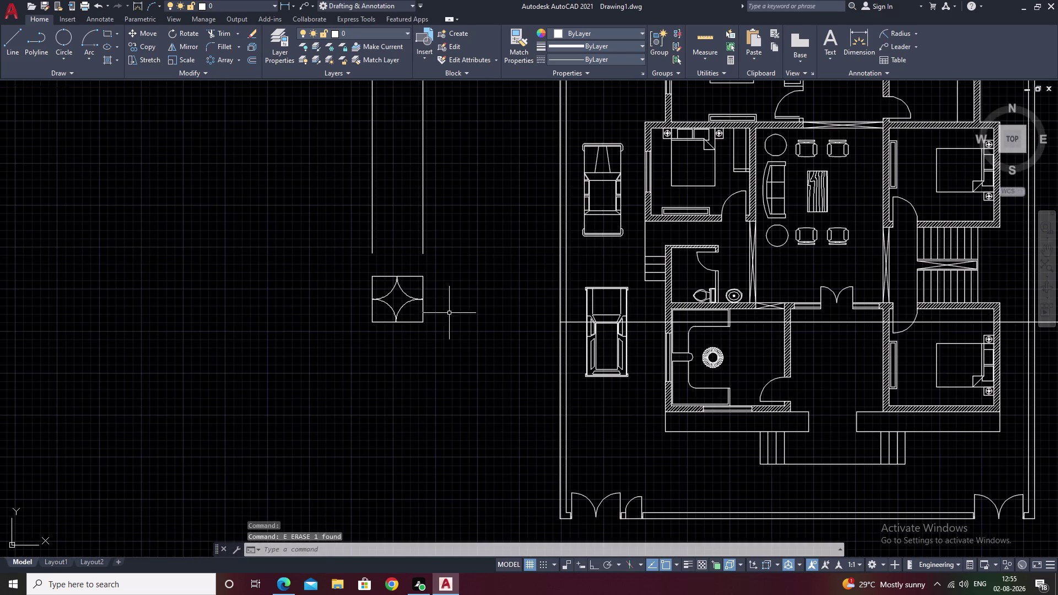
middle_drag(456, 314, 381, 364)
click(594, 372)
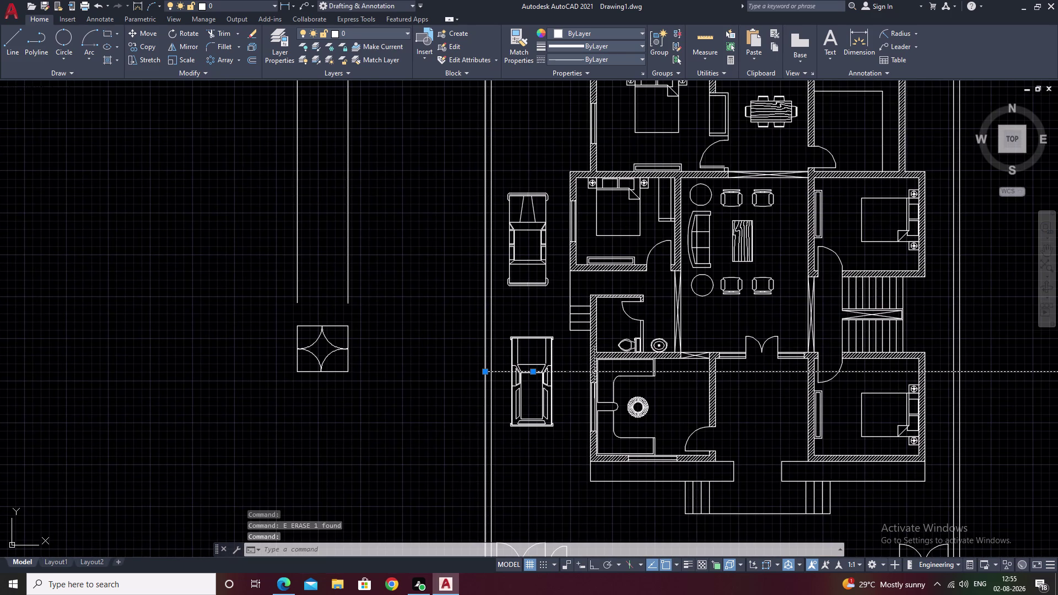
text(e)
key(space)
middle_drag(463, 286, 447, 339)
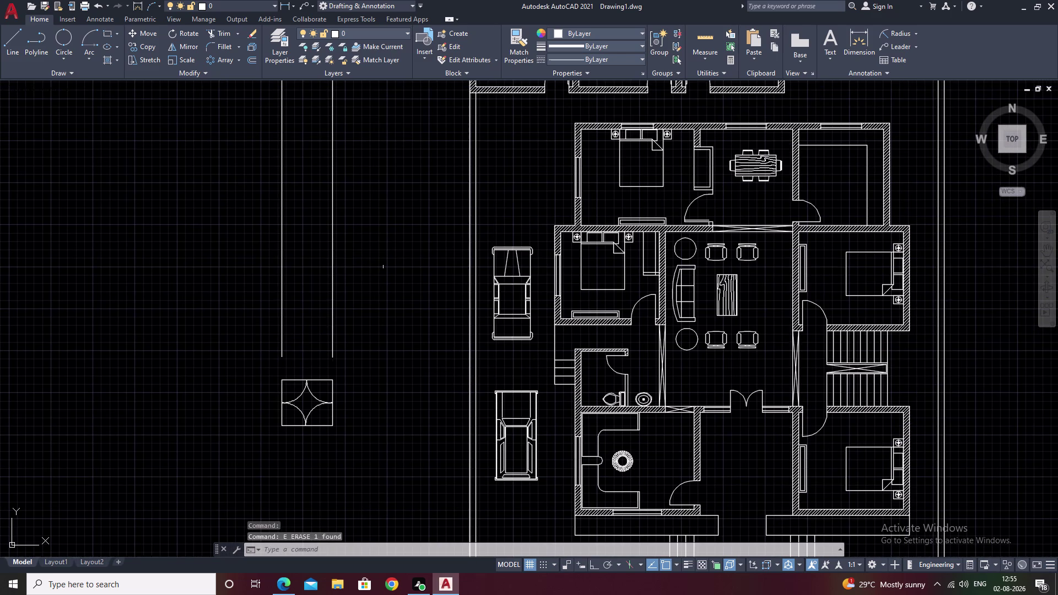
drag(397, 267, 138, 270)
text(e)
key(space)
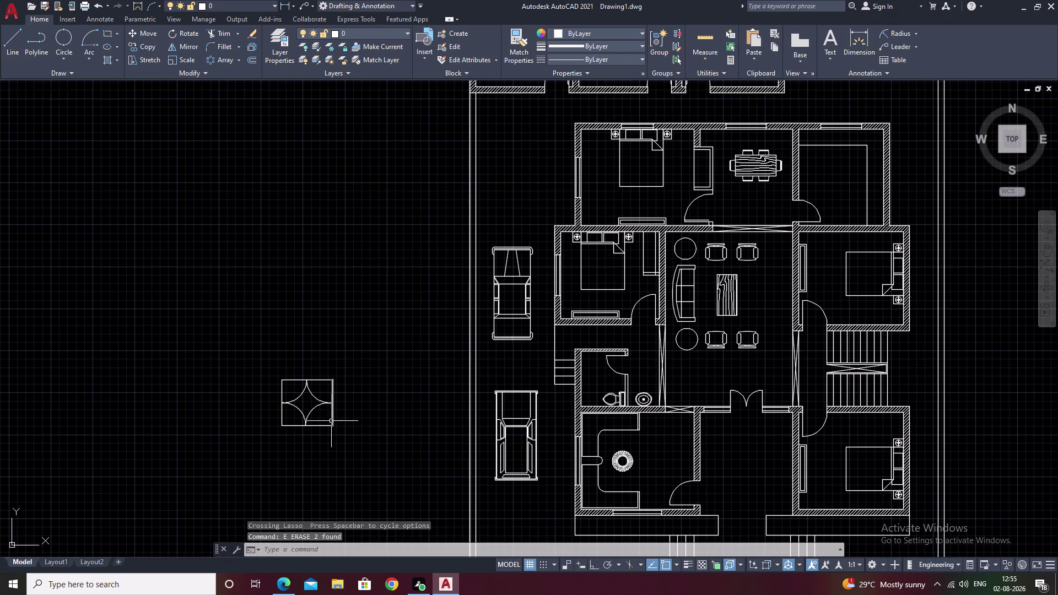
Erase the square's top, right and bottom edges, then select its left edge.
scroll(up, 3)
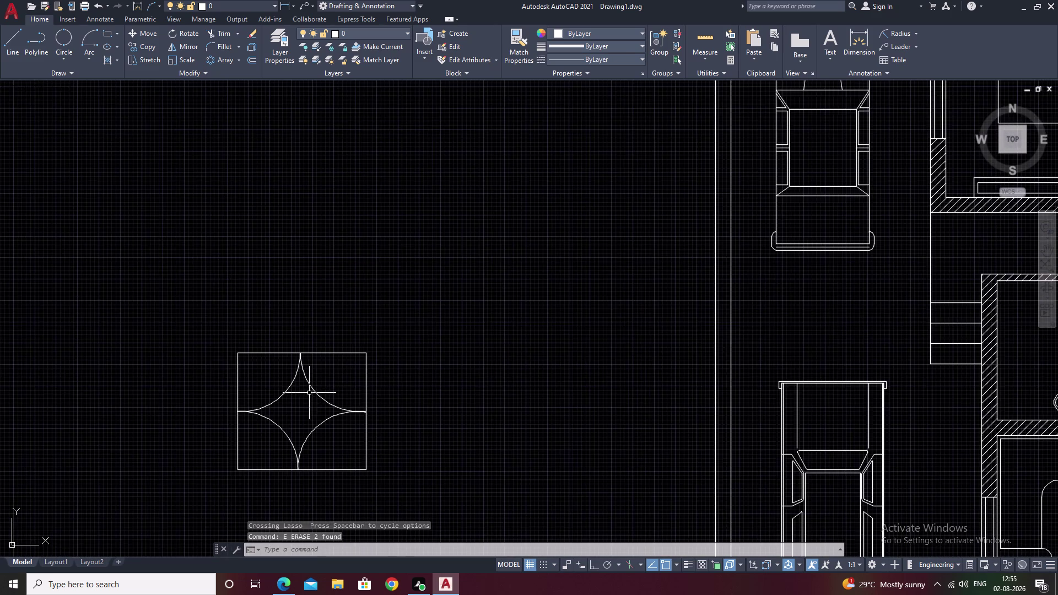
scroll(up, 3)
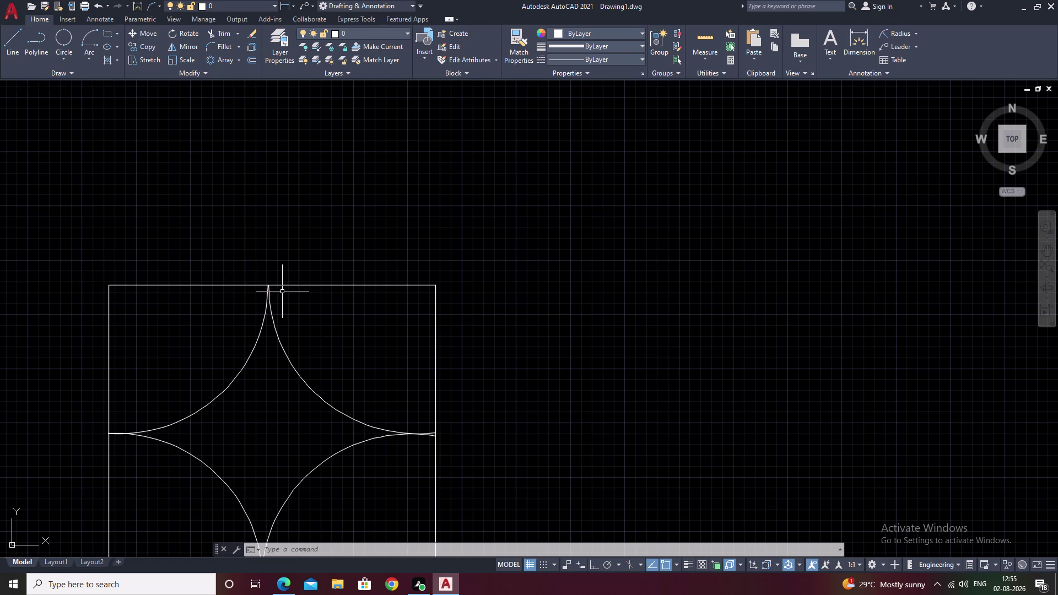
click(323, 283)
click(323, 286)
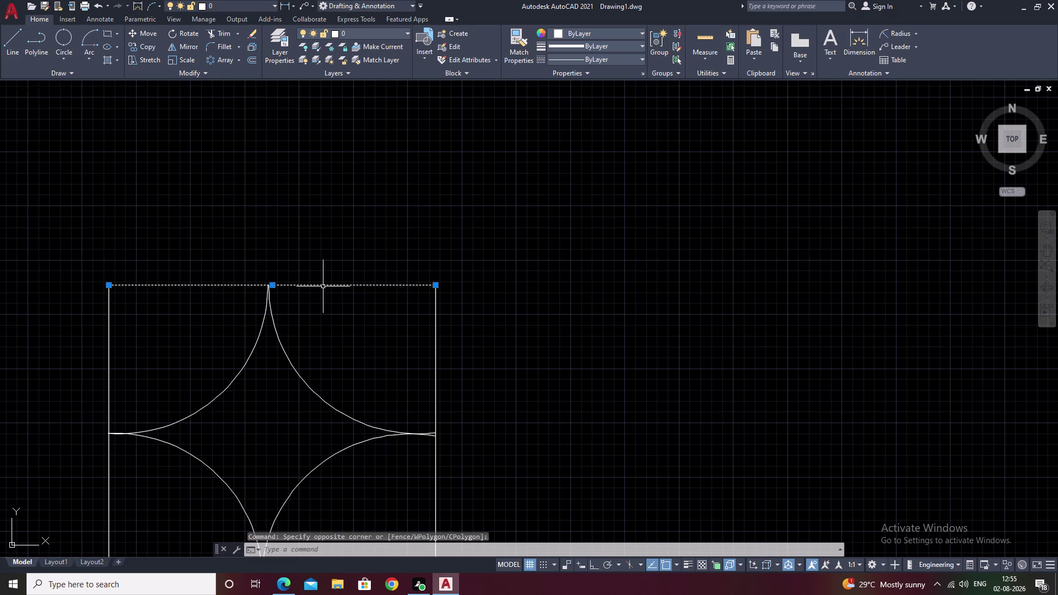
text(e)
key(space)
click(435, 357)
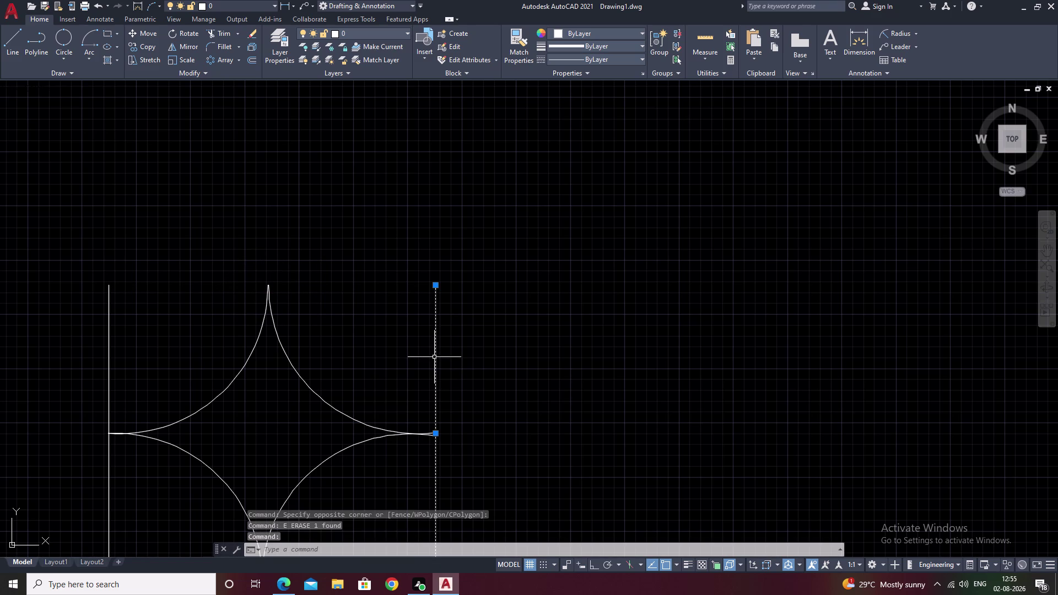
text(e)
key(space)
middle_drag(430, 413, 464, 274)
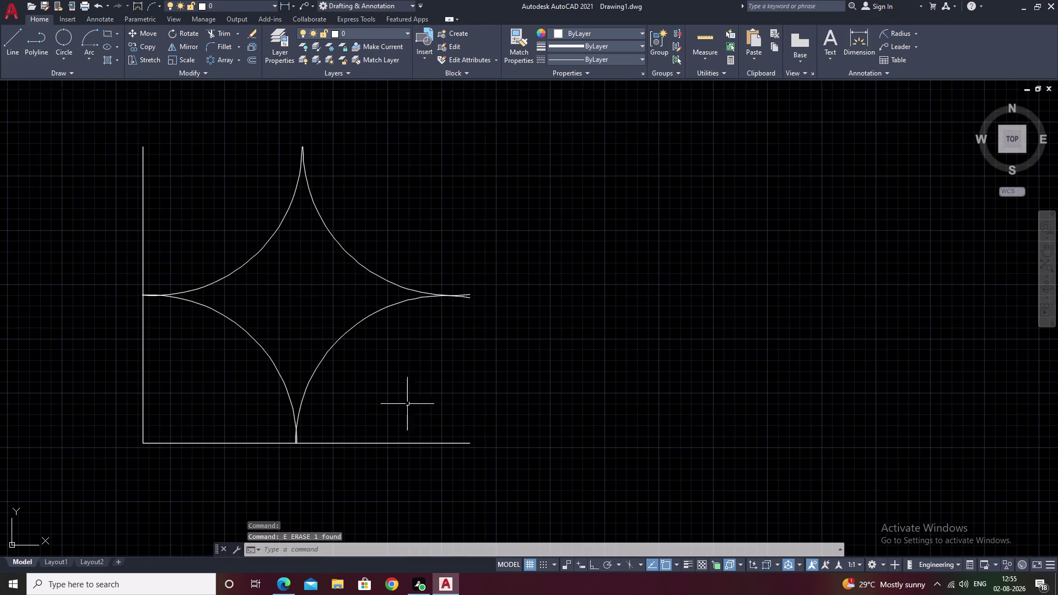
click(403, 443)
key(e)
key(space)
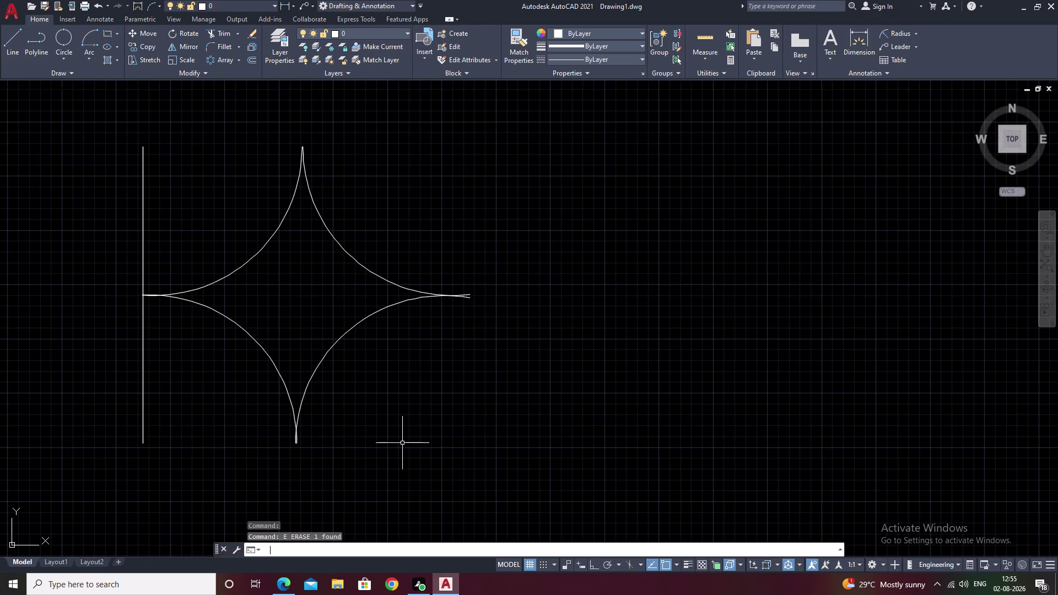
click(144, 393)
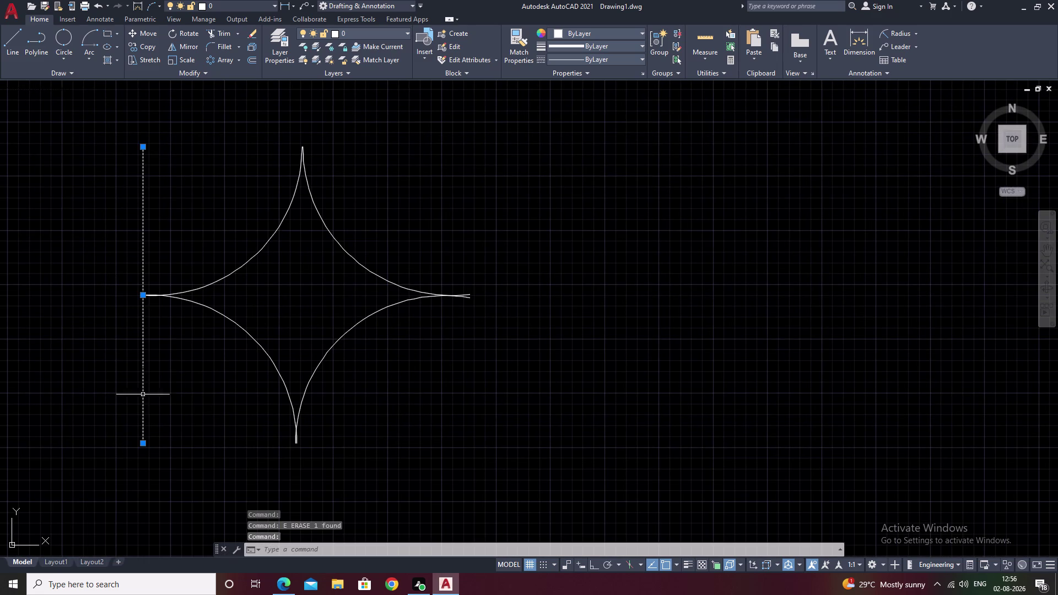
Erase the square's left edge, then scale the star from its bottom tip and undo it.
text(e)
key(space)
drag(393, 191, 198, 393)
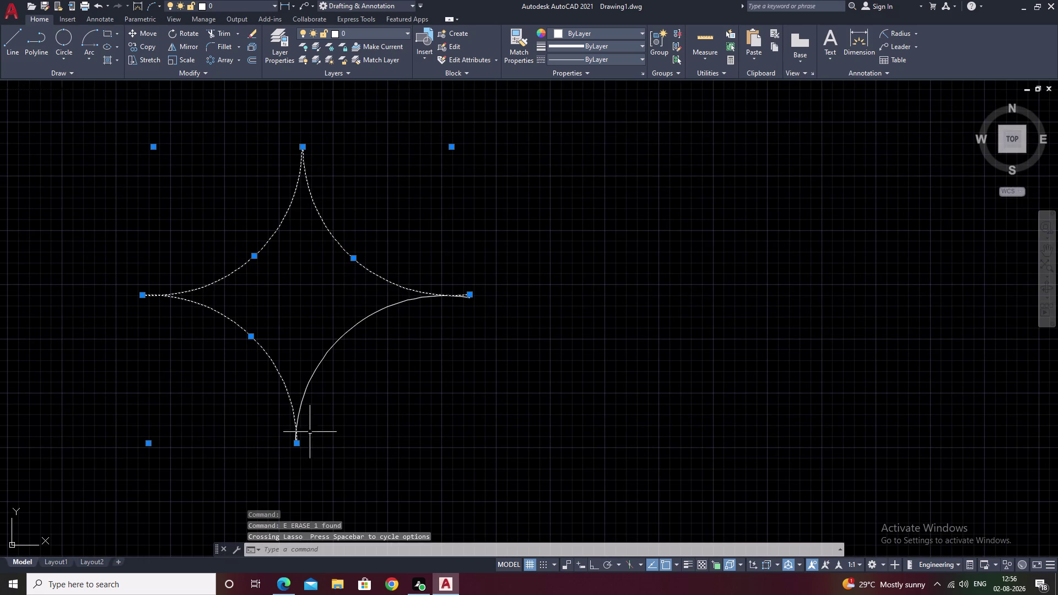
text(sc)
key(space)
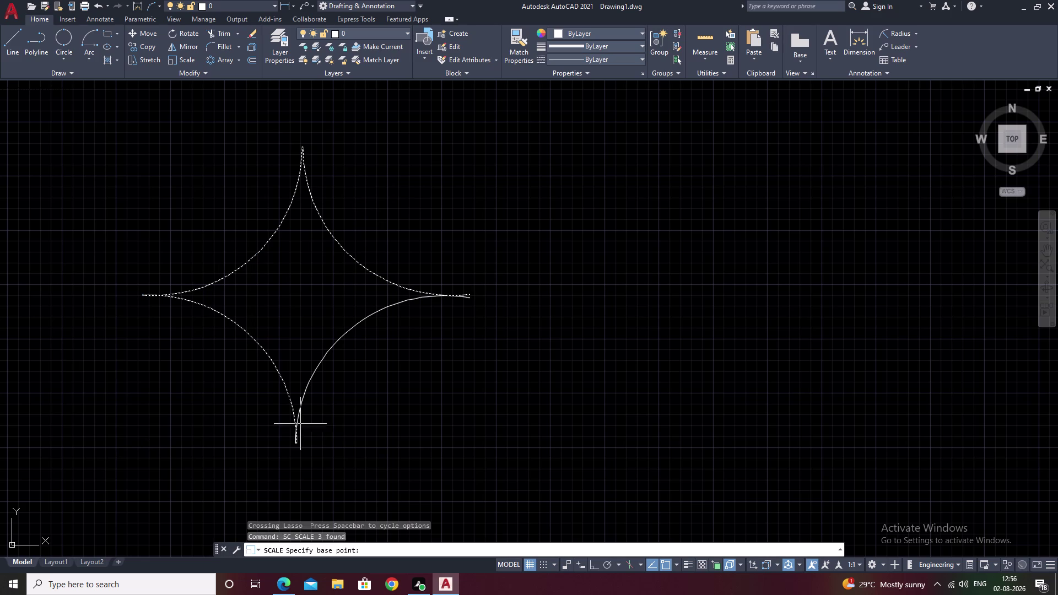
click(296, 440)
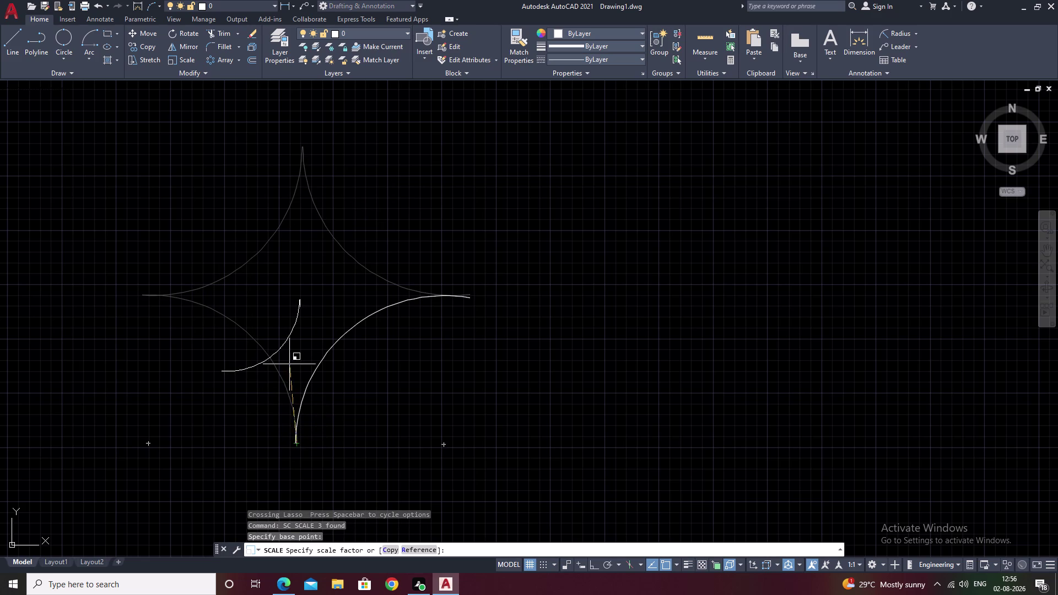
click(294, 423)
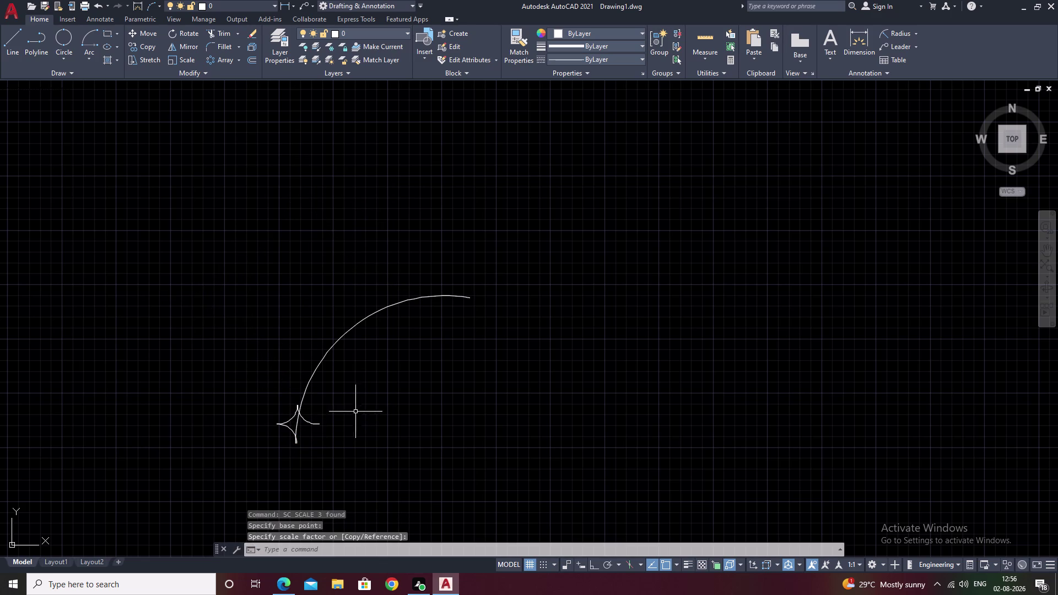
key(ctrl+z)
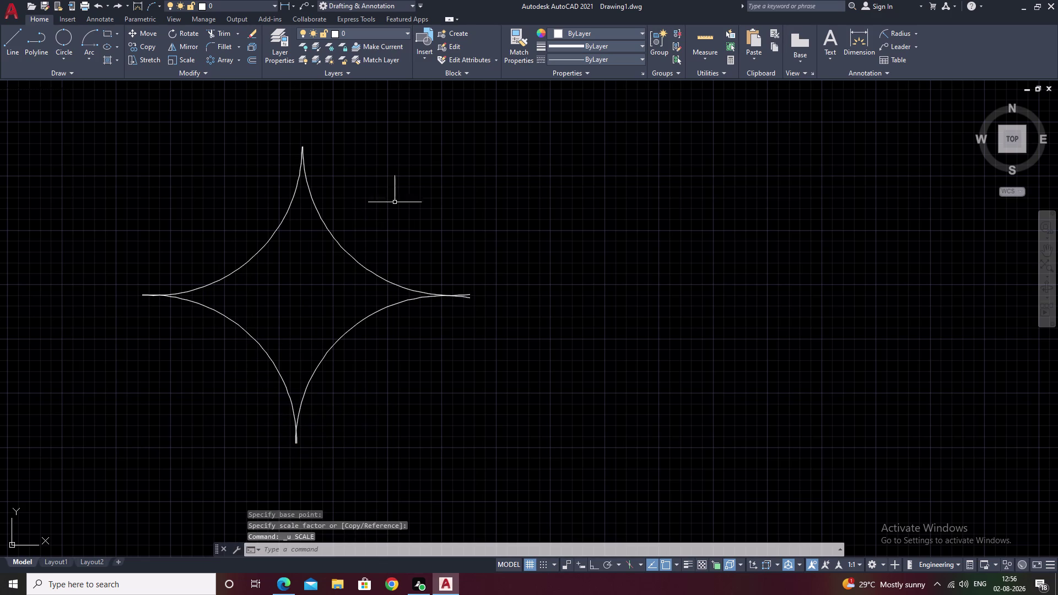
Reselect all the star arcs and scale the star down small from its bottom tip.
drag(375, 157, 466, 478)
click(476, 371)
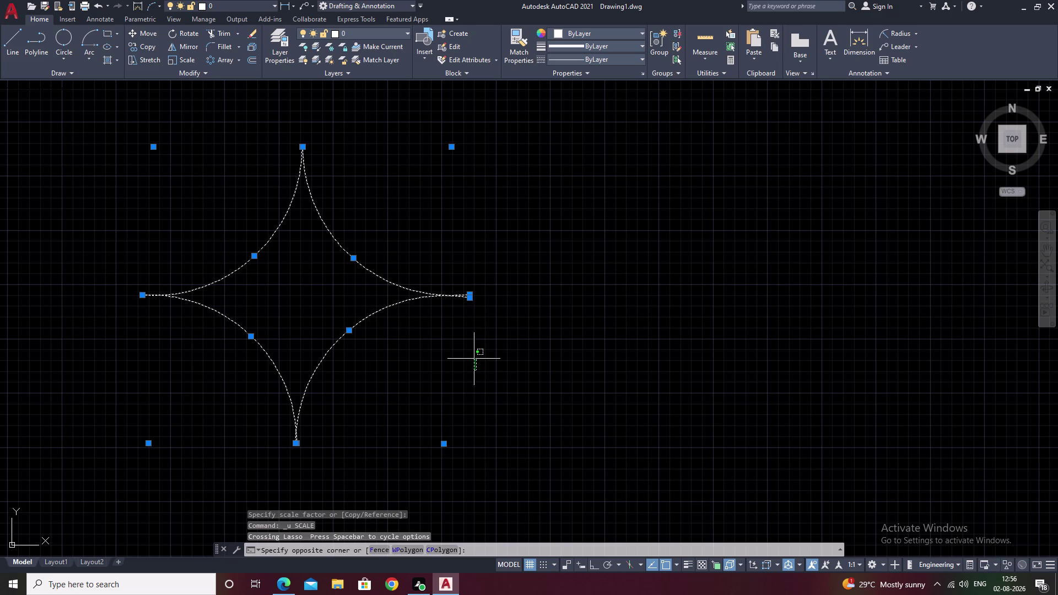
text(sc)
key(space)
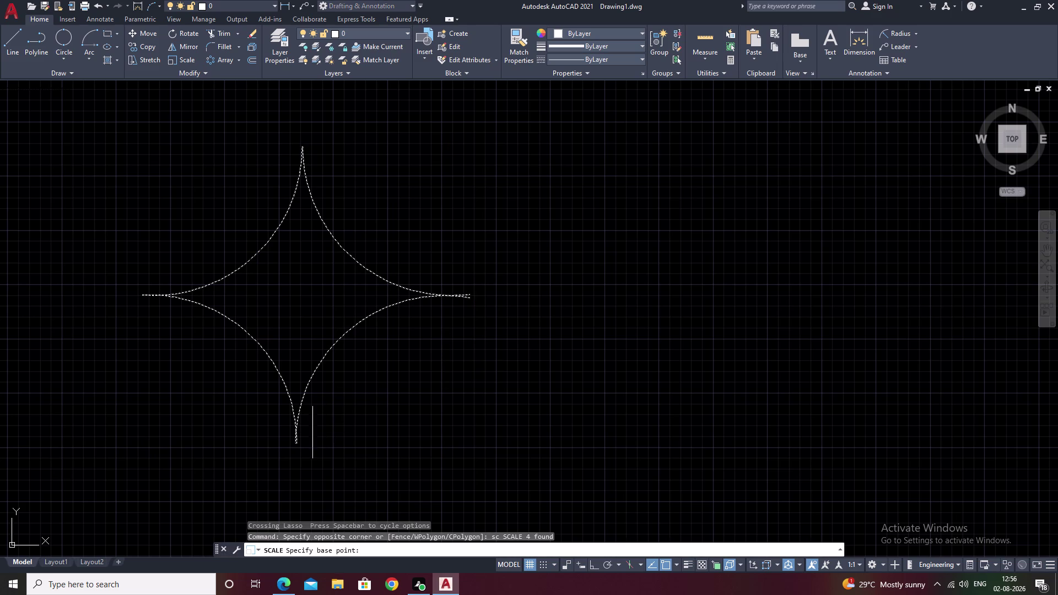
click(297, 446)
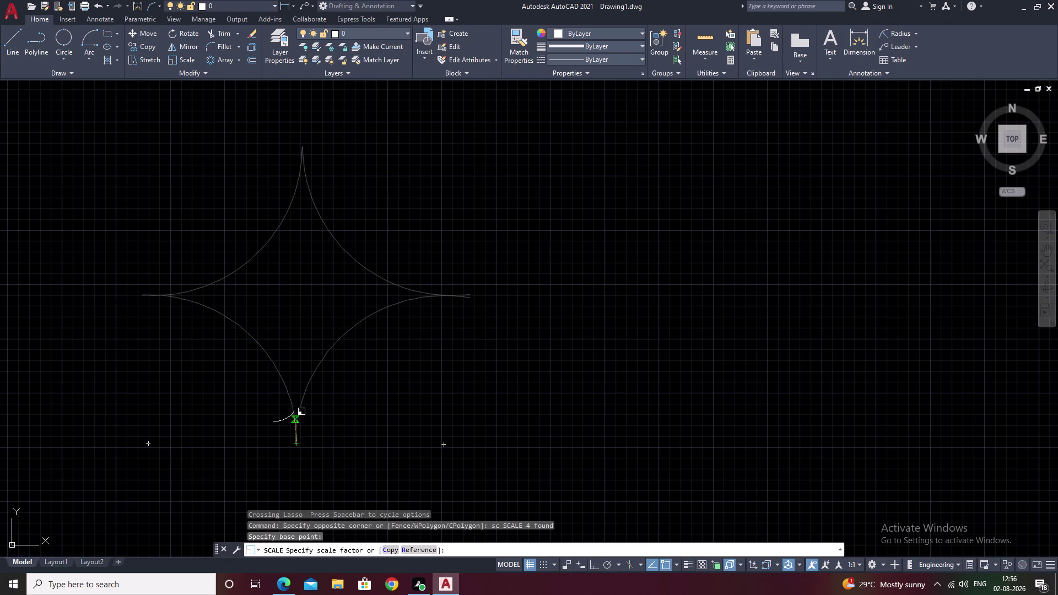
click(296, 431)
key(Escape)
drag(325, 402, 287, 477)
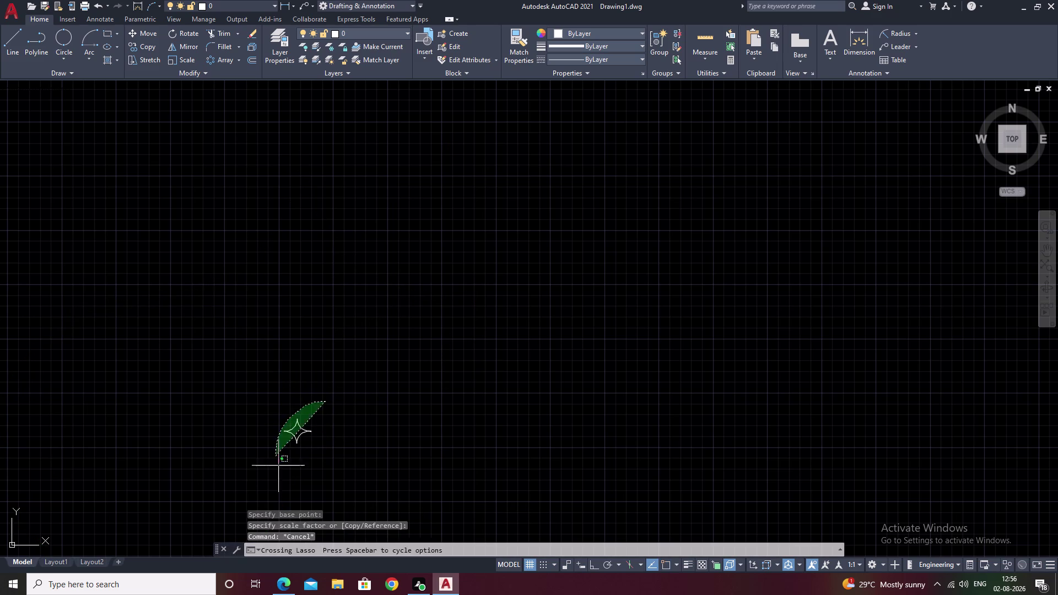
drag(287, 476, 331, 500)
text(co)
key(space)
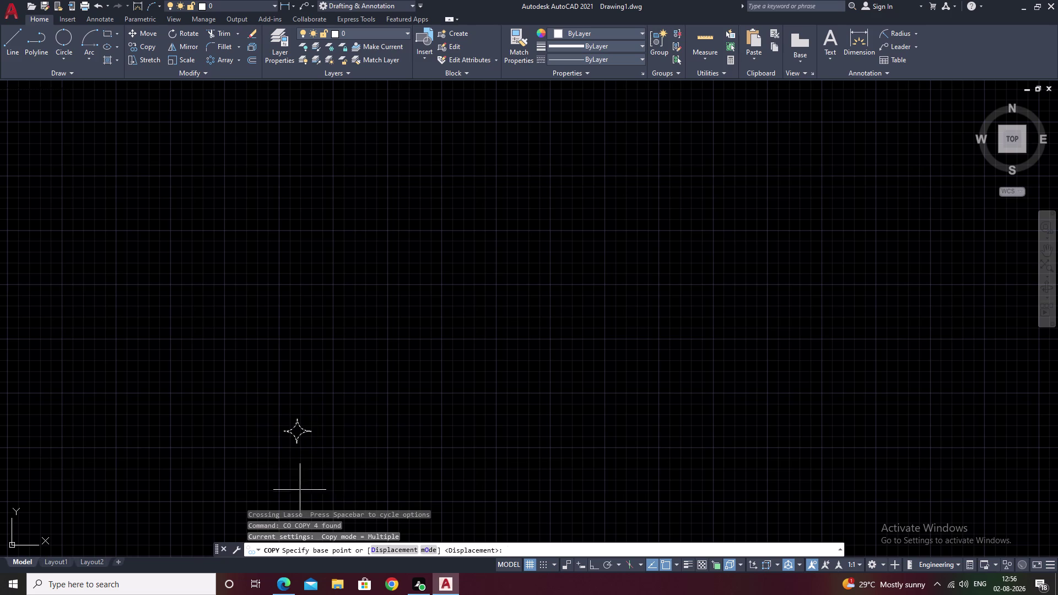
click(299, 442)
click(397, 414)
click(296, 344)
click(426, 318)
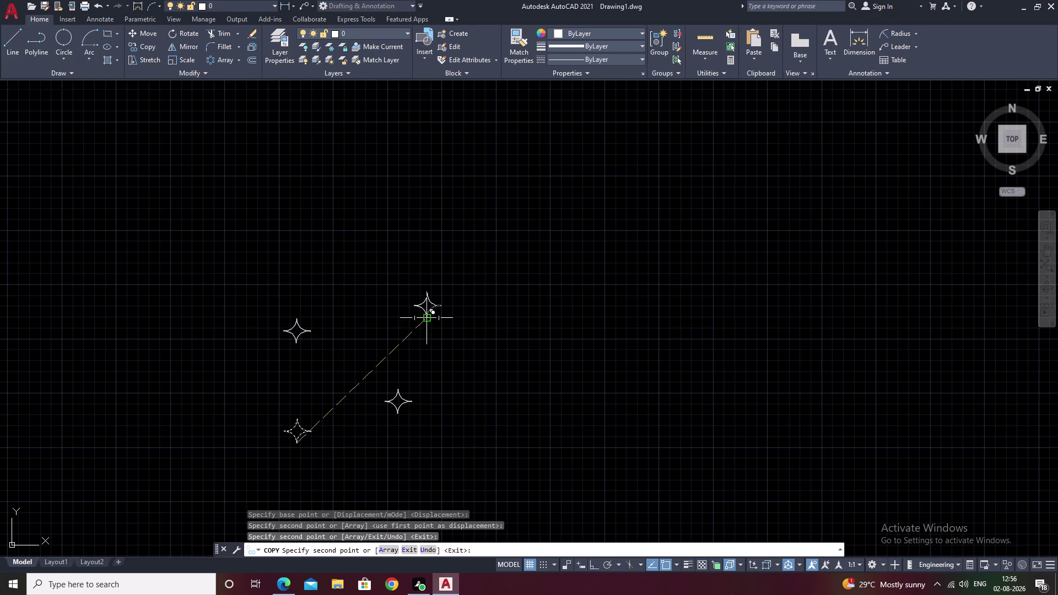
click(374, 434)
click(482, 427)
click(317, 400)
scroll(down, 3)
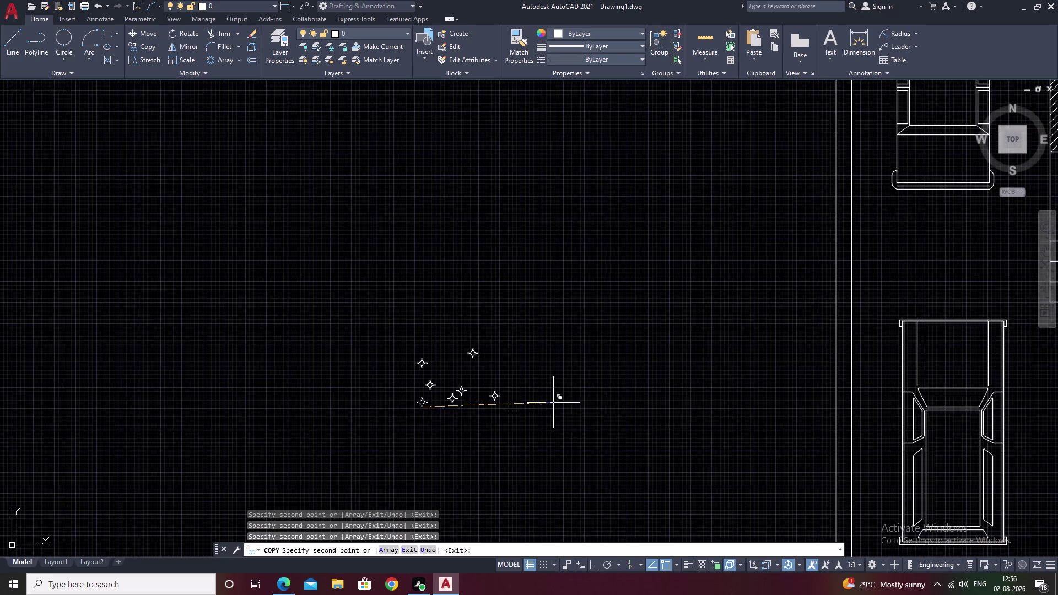
middle_drag(572, 406, 187, 341)
middle_drag(335, 371, 165, 200)
scroll(up, 3)
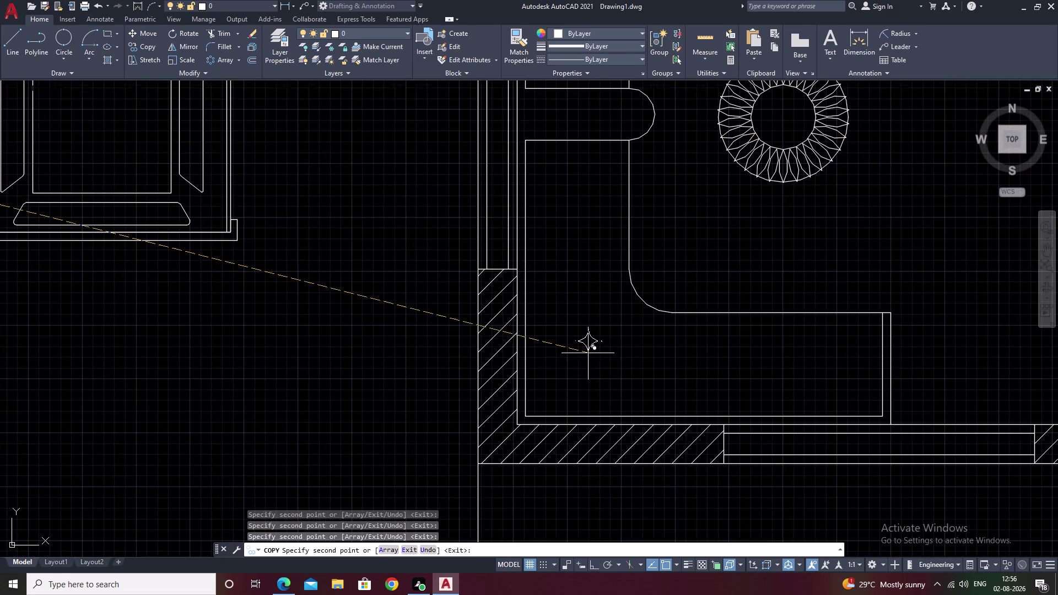
scroll(up, 3)
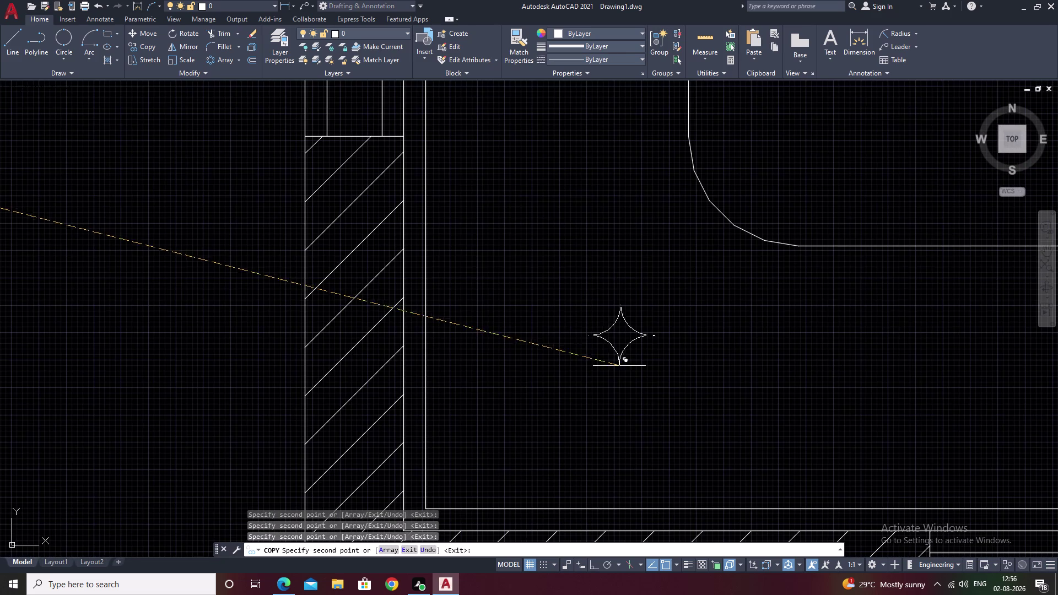
scroll(down, 3)
middle_drag(773, 419, 525, 420)
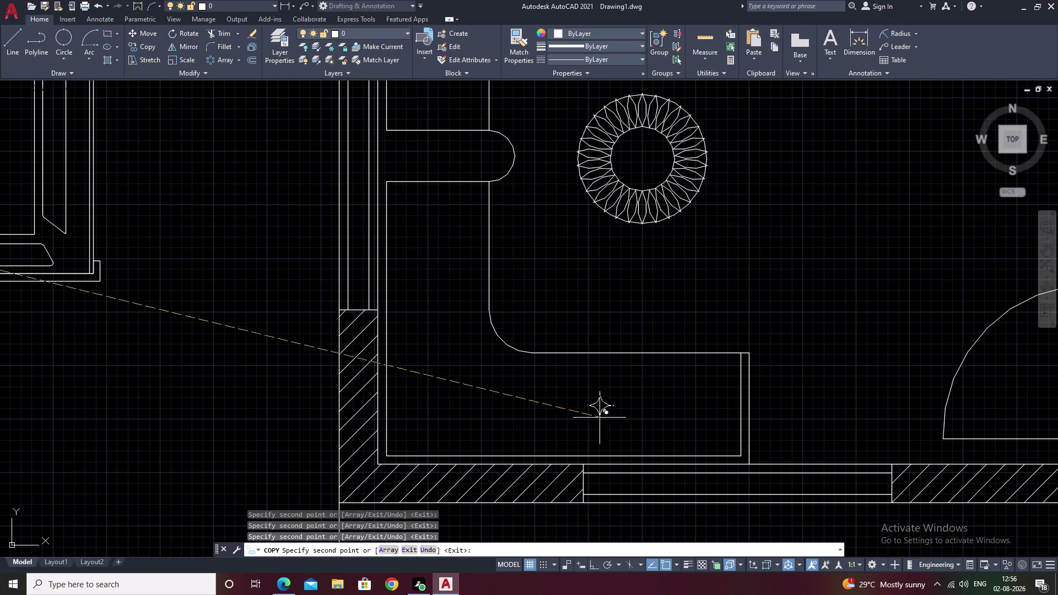
key(Escape)
middle_drag(82, 358, 733, 412)
middle_drag(235, 329, 679, 324)
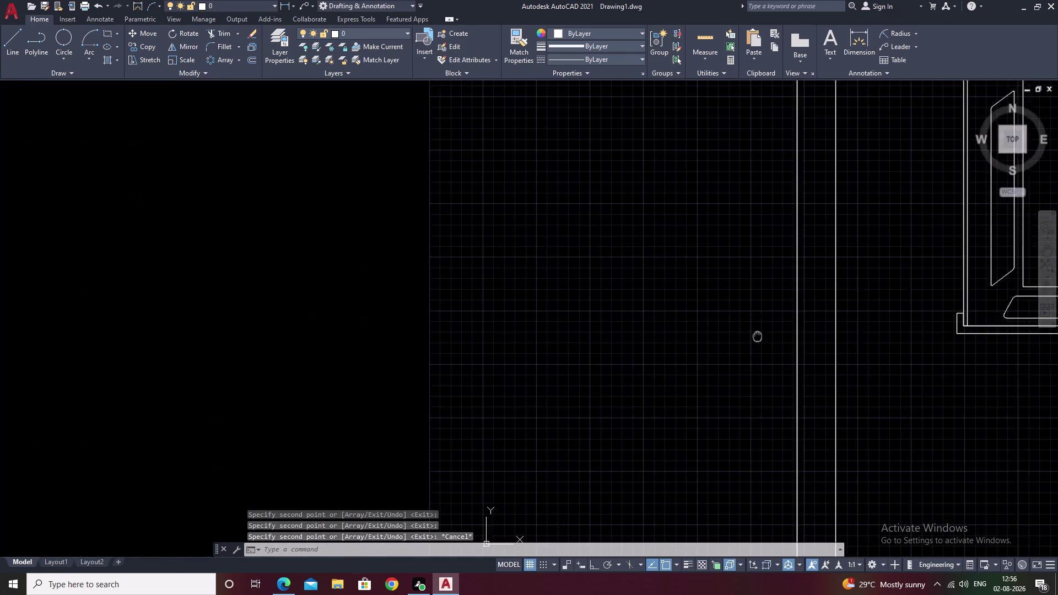
middle_drag(678, 324, 776, 339)
middle_drag(311, 307, 735, 343)
middle_drag(161, 278, 628, 304)
scroll(down, 3)
scroll(up, 3)
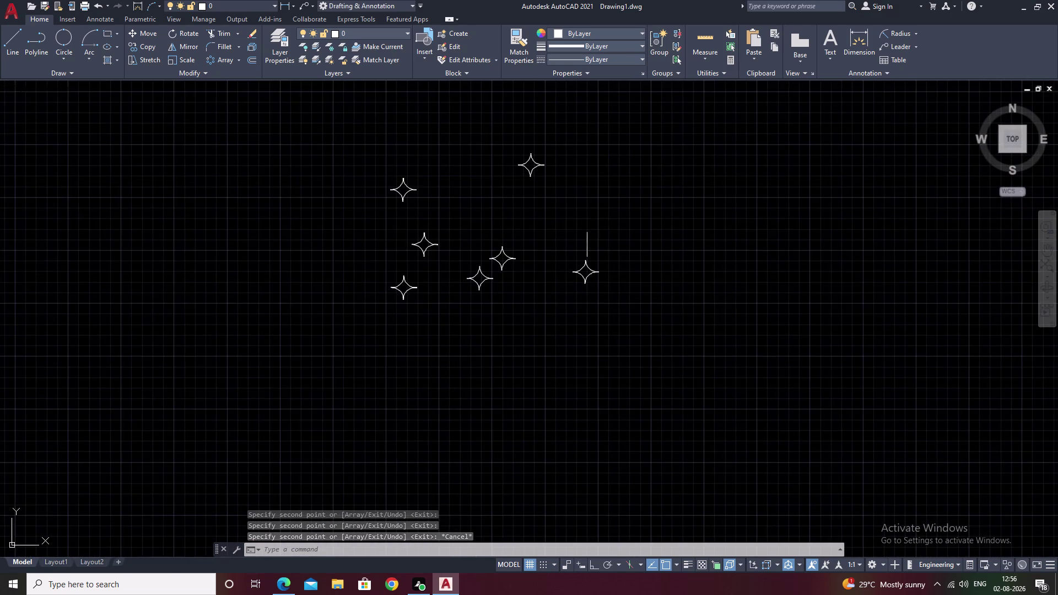
scroll(up, 3)
drag(610, 258, 572, 436)
Scale one star light symbol up so it is noticeably larger.
text(sc)
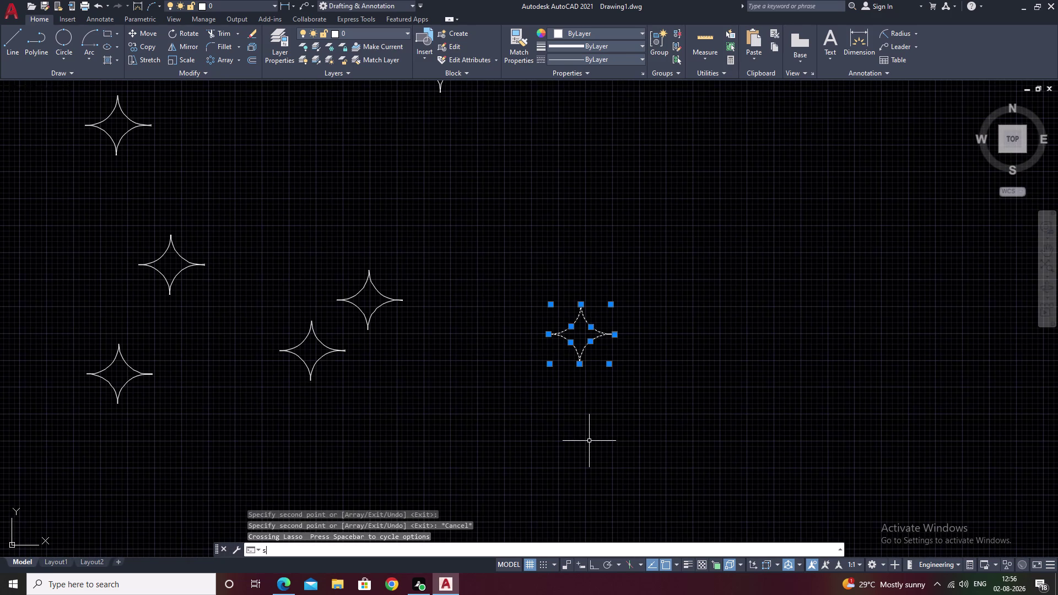
key(space)
click(579, 365)
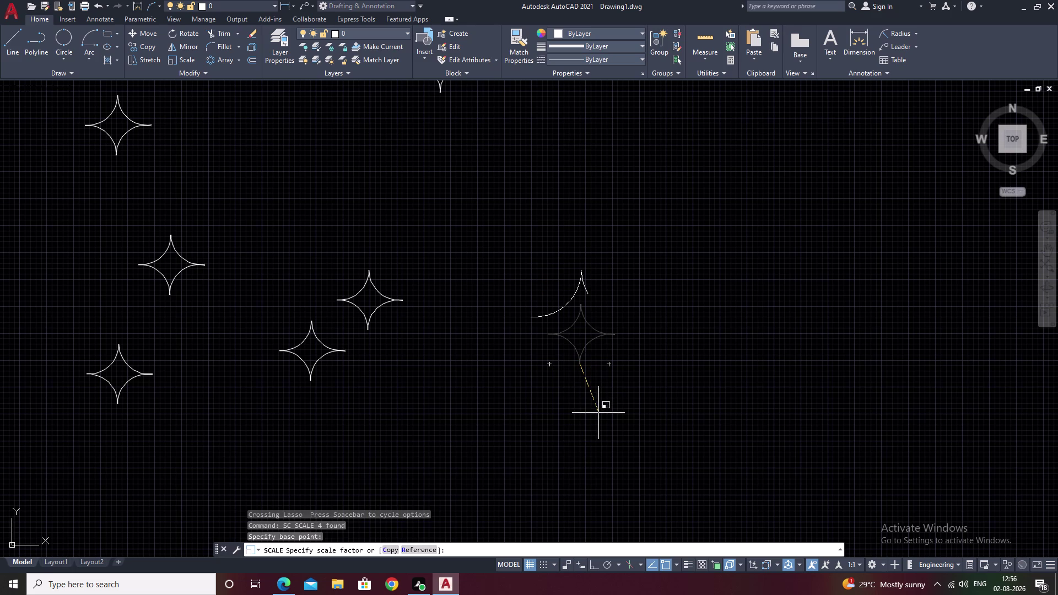
click(599, 413)
Select the enlarged star and start copying it, correcting the mistyped CPO to CO.
drag(621, 241, 609, 443)
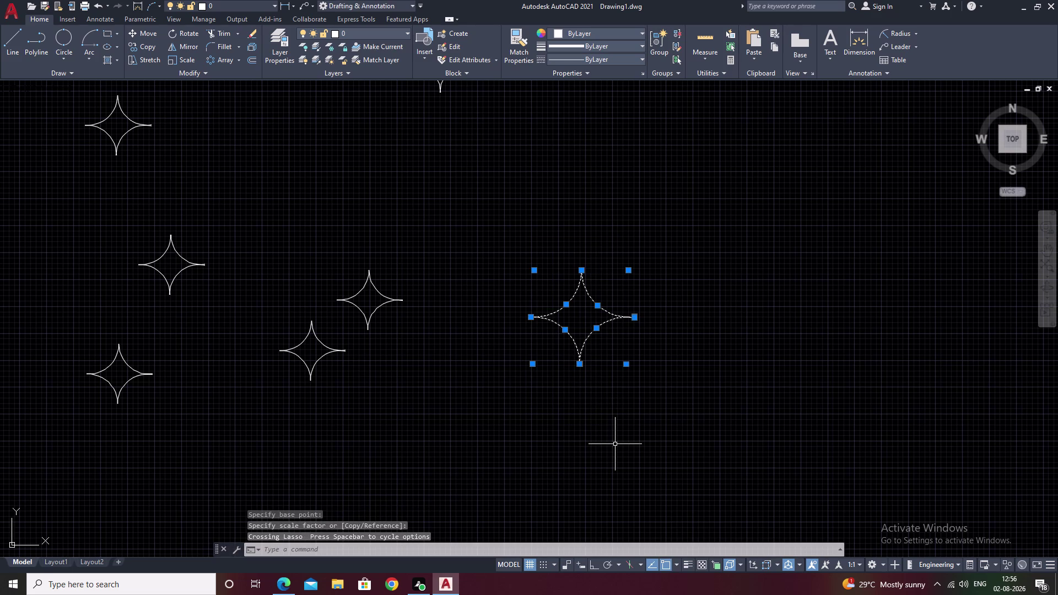
text(cpo)
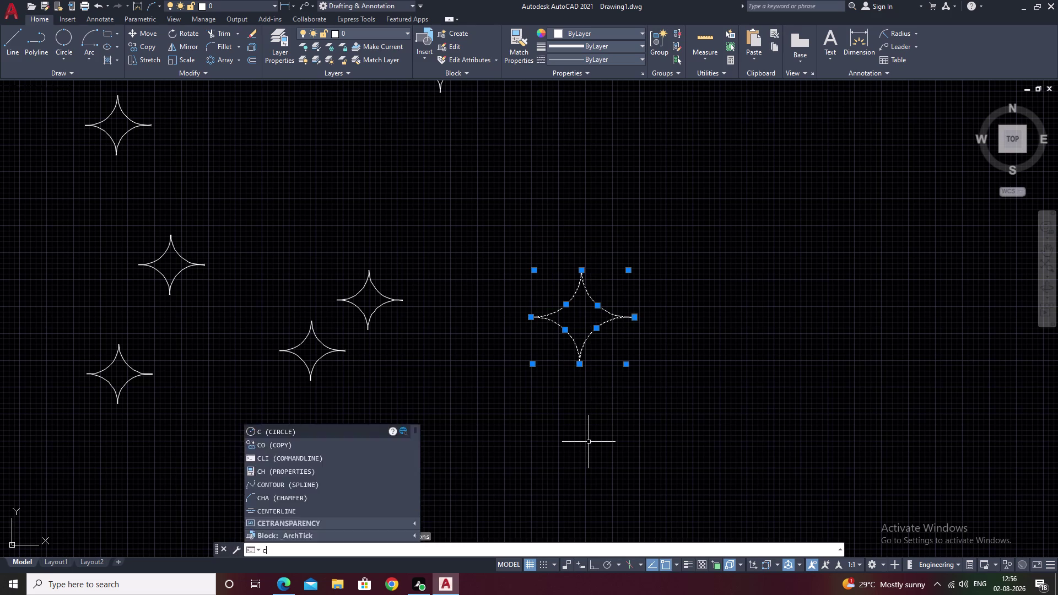
key(space)
text(c)
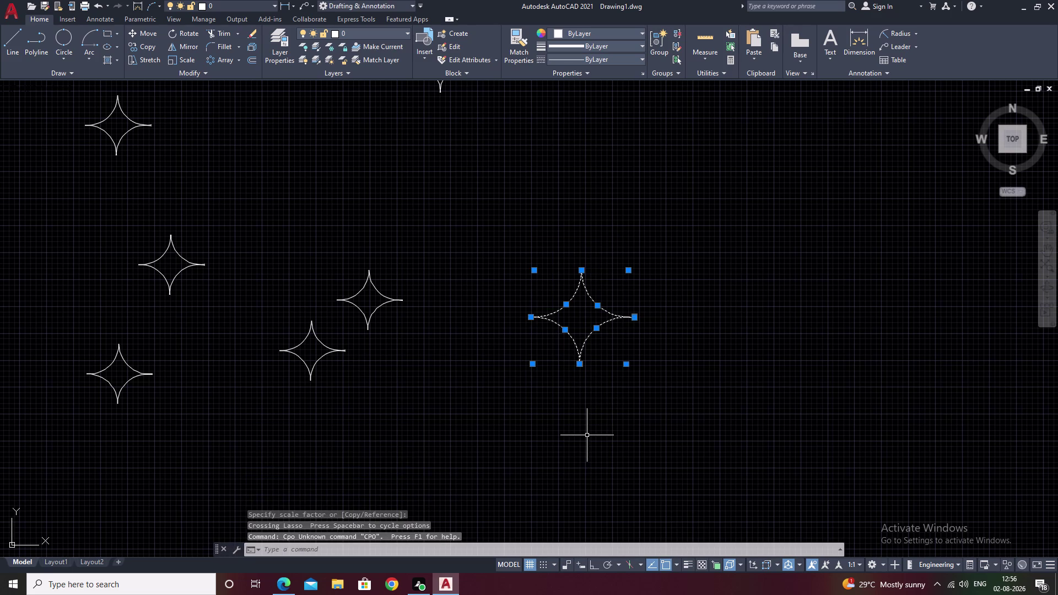
text(o)
key(space)
Place four copies of the enlarged star along the room's top wall.
click(579, 360)
scroll(down, 3)
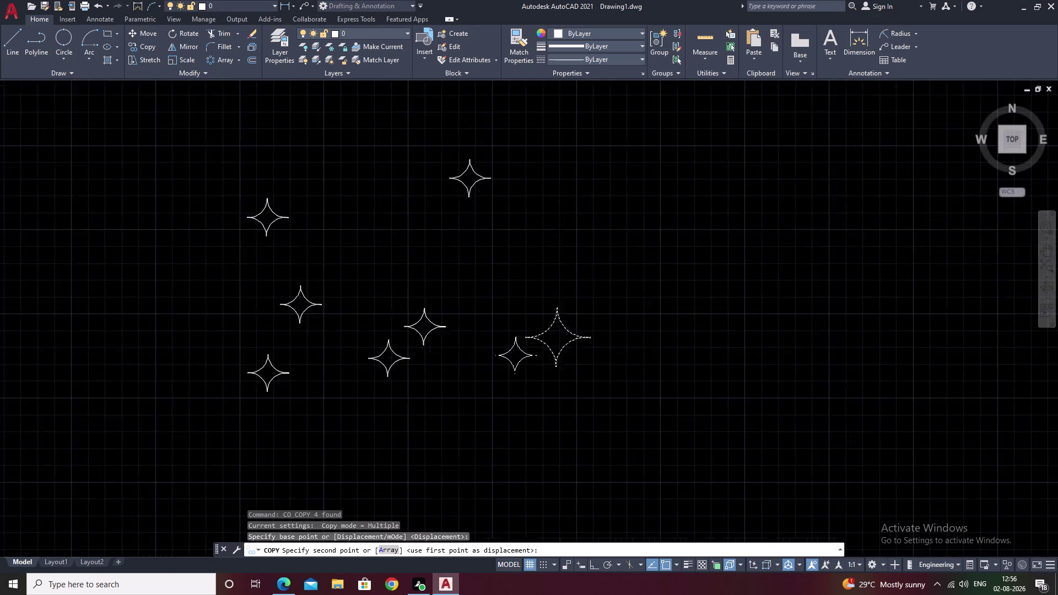
scroll(down, 3)
middle_drag(567, 386, 154, 339)
middle_drag(408, 372, 247, 320)
scroll(up, 3)
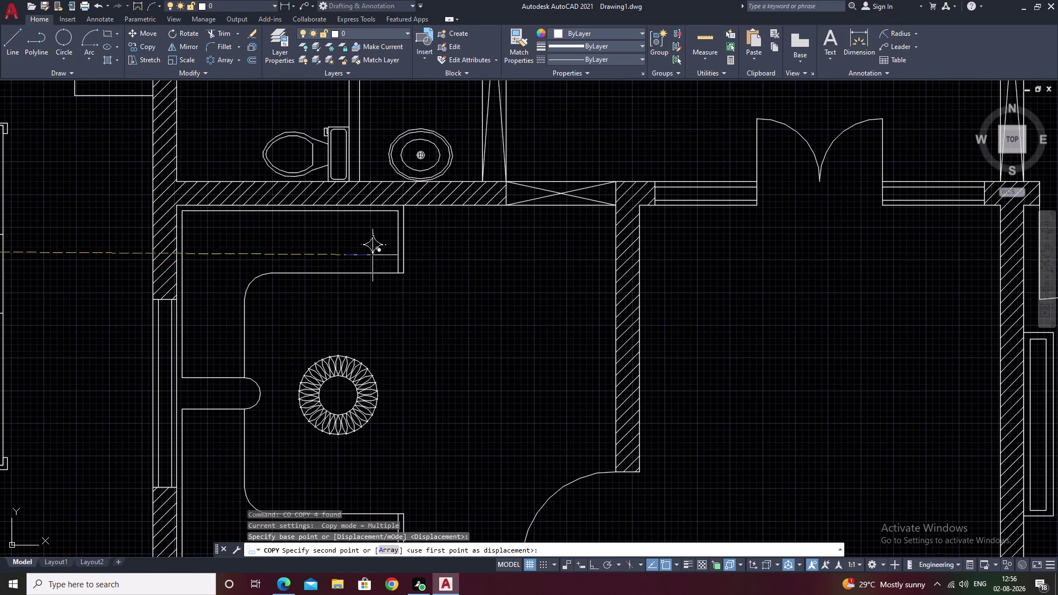
scroll(up, 3)
click(324, 203)
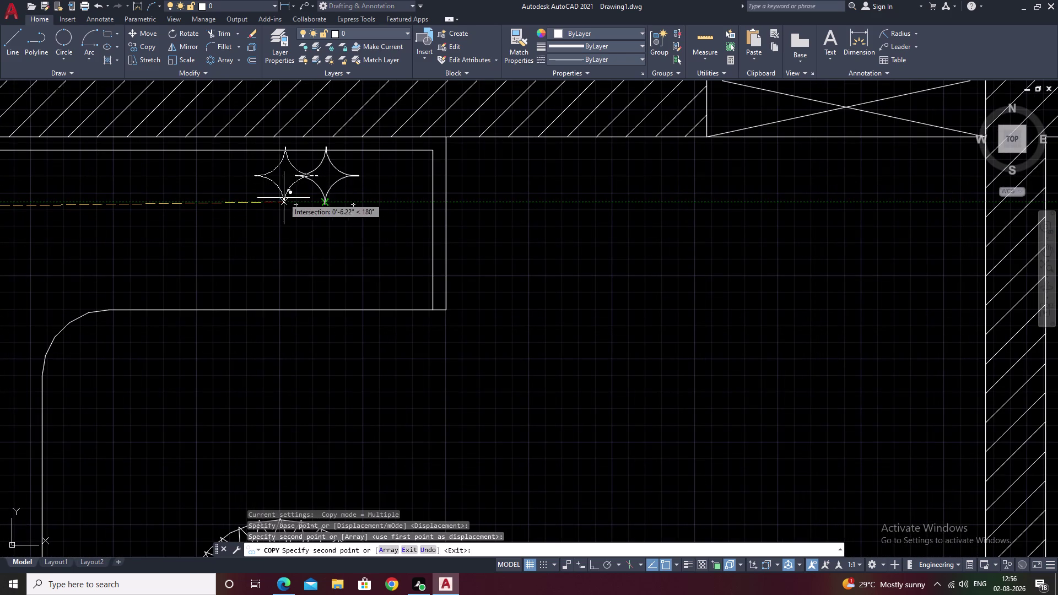
click(284, 198)
middle_drag(182, 216, 519, 286)
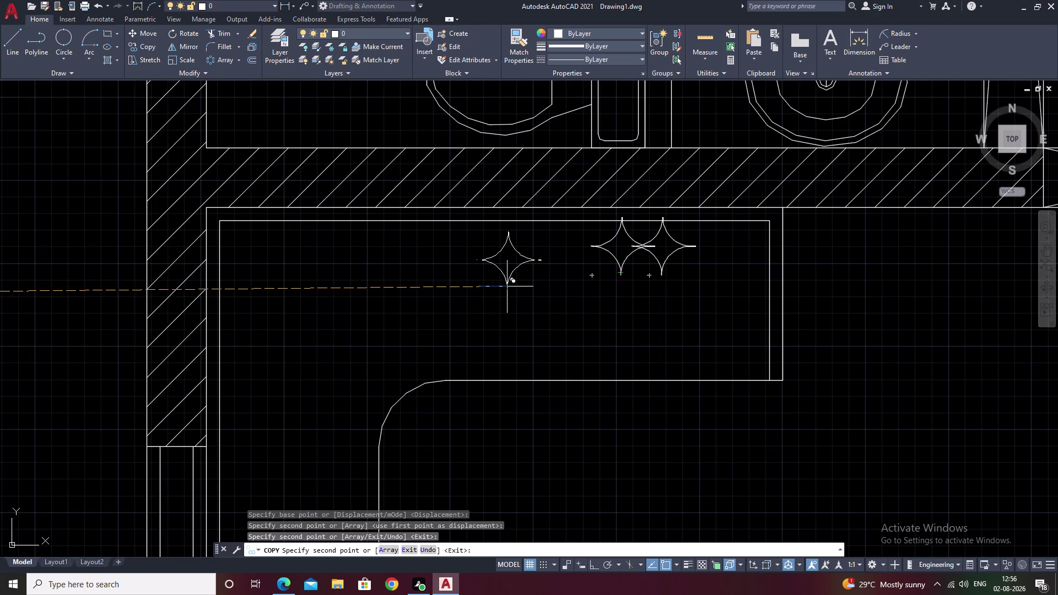
click(451, 268)
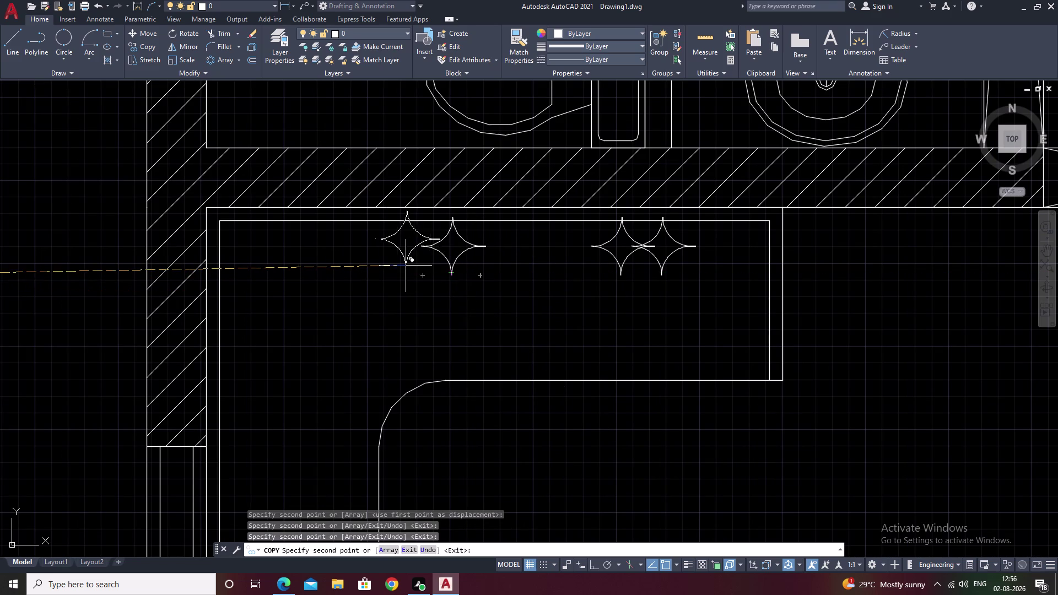
click(410, 272)
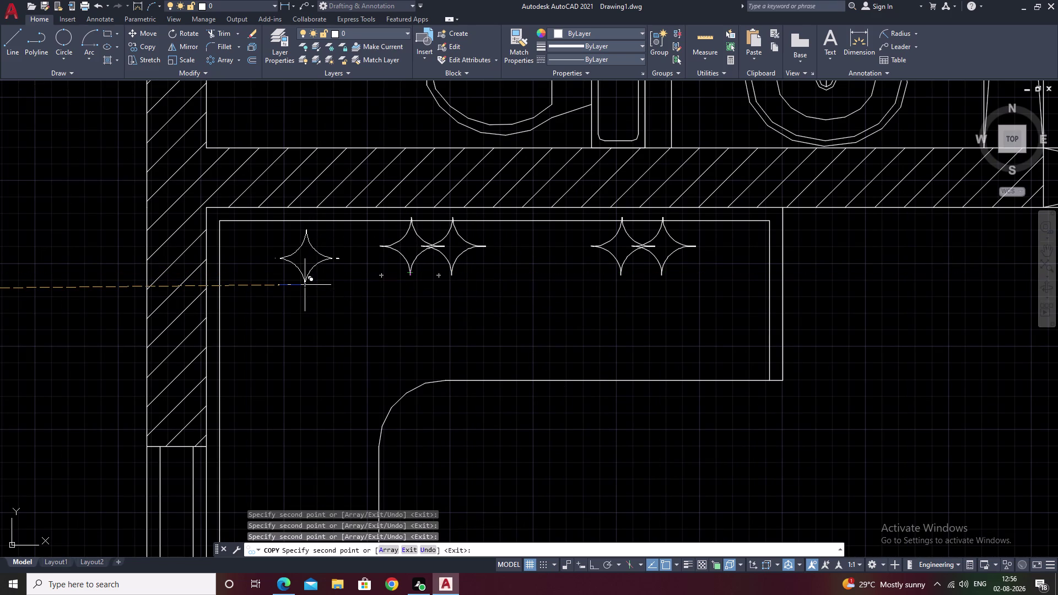
Place star copies near the top-left corner and down the left wall.
middle_drag(305, 285, 410, 298)
click(395, 282)
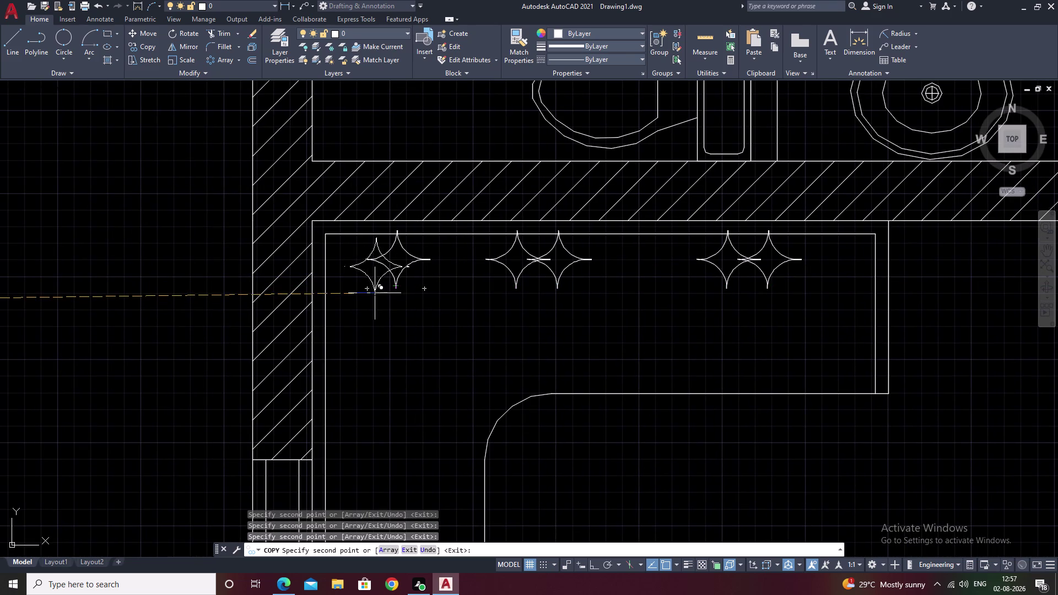
click(375, 293)
middle_drag(387, 386, 438, 266)
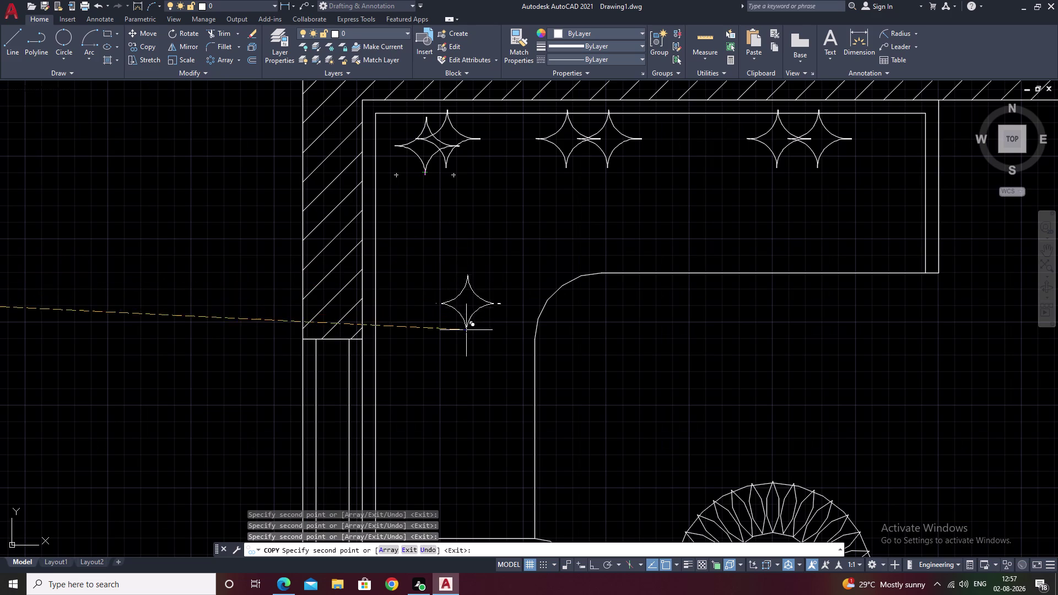
click(390, 252)
click(384, 292)
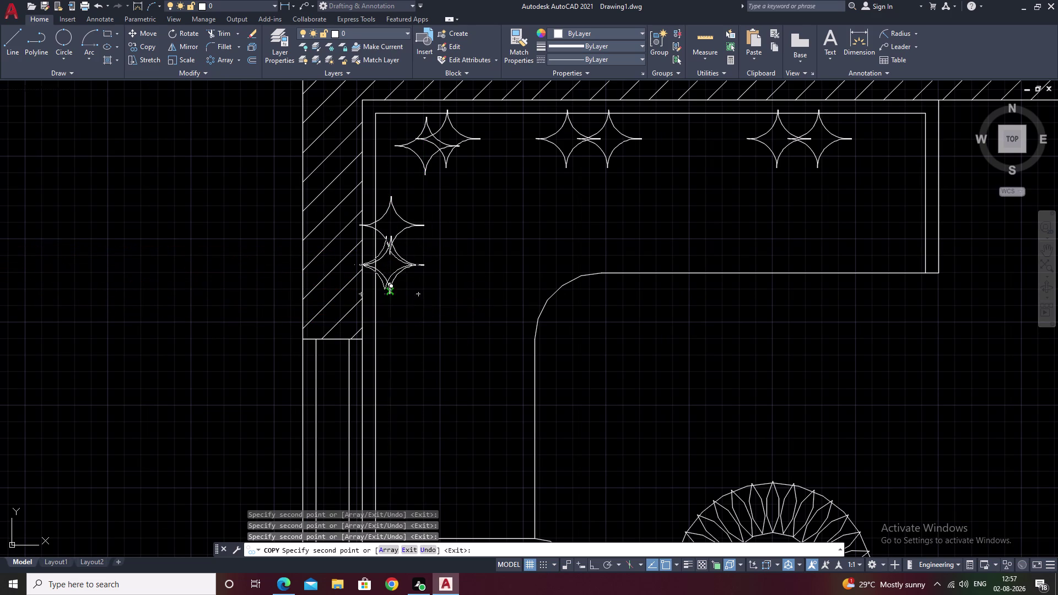
right_click(384, 292)
middle_drag(407, 363, 444, 267)
click(452, 261)
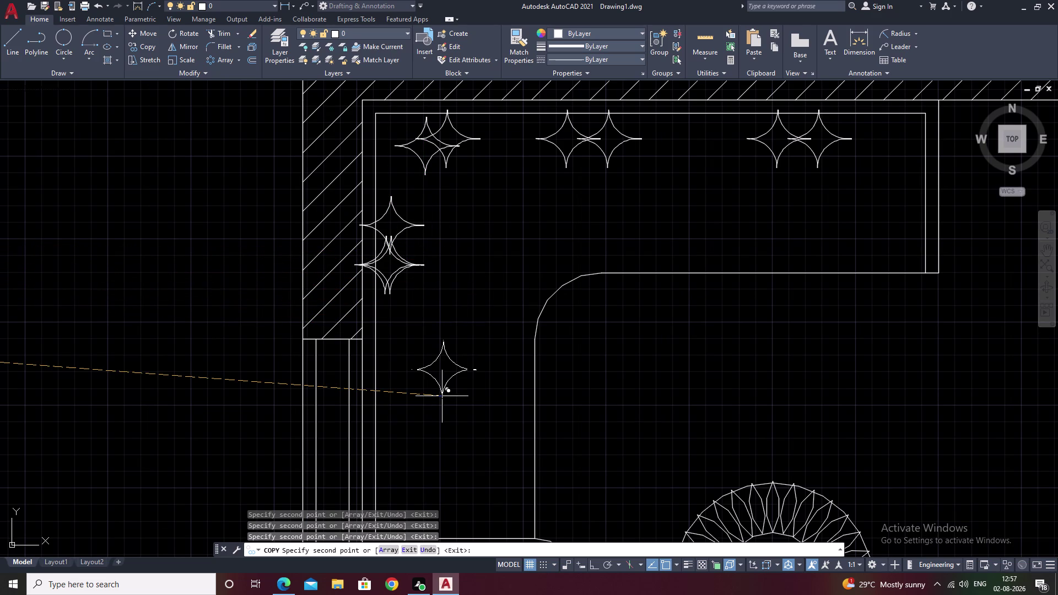
Undo the misplaced star copy, then place and undo two more on the left wall.
key(ctrl+z)
scroll(down, 3)
middle_drag(436, 368, 448, 284)
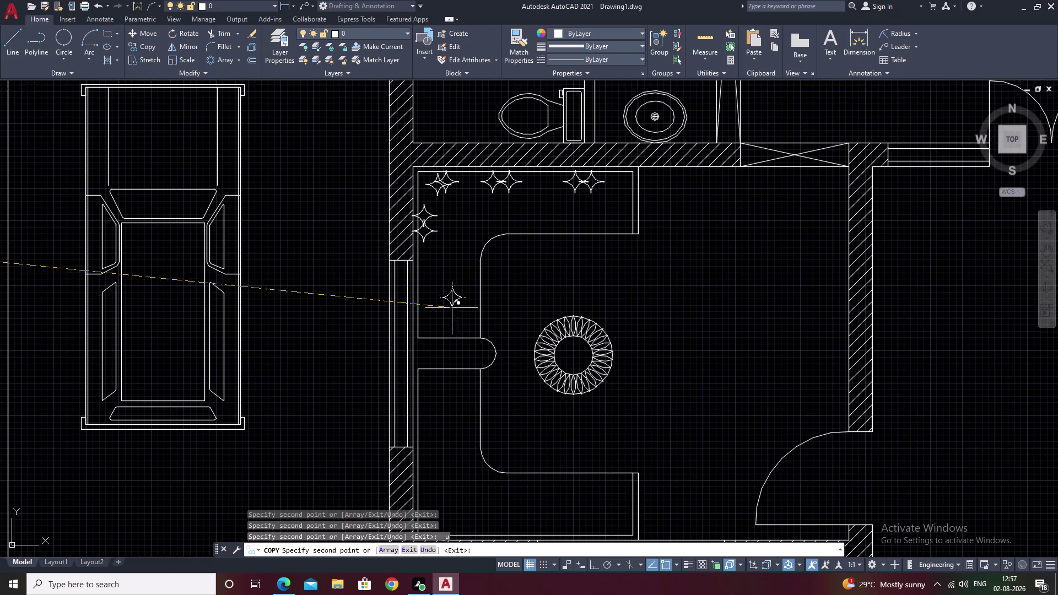
middle_drag(443, 428, 455, 325)
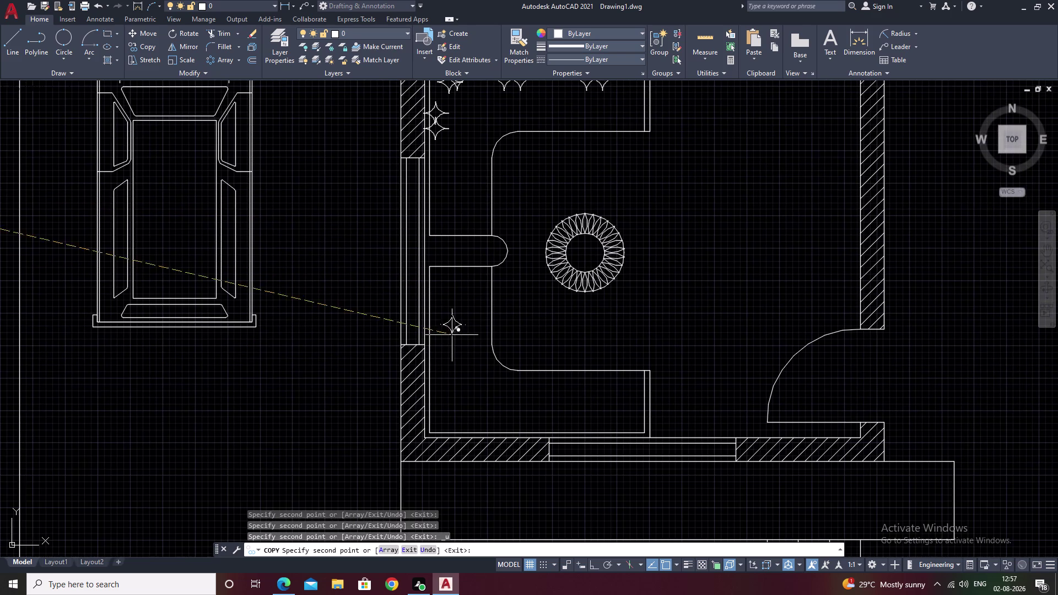
click(434, 309)
scroll(up, 3)
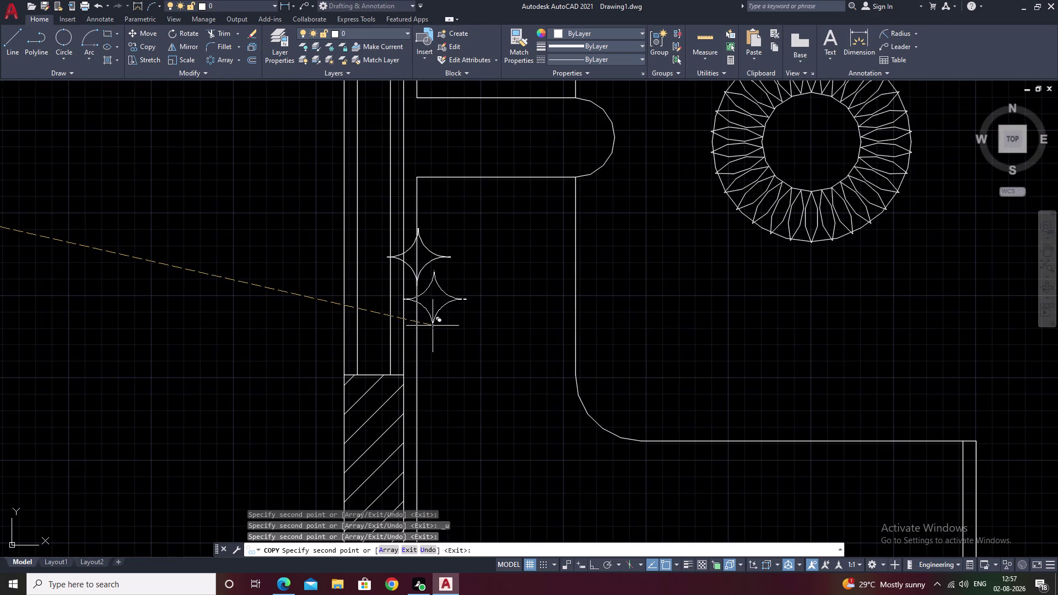
click(423, 317)
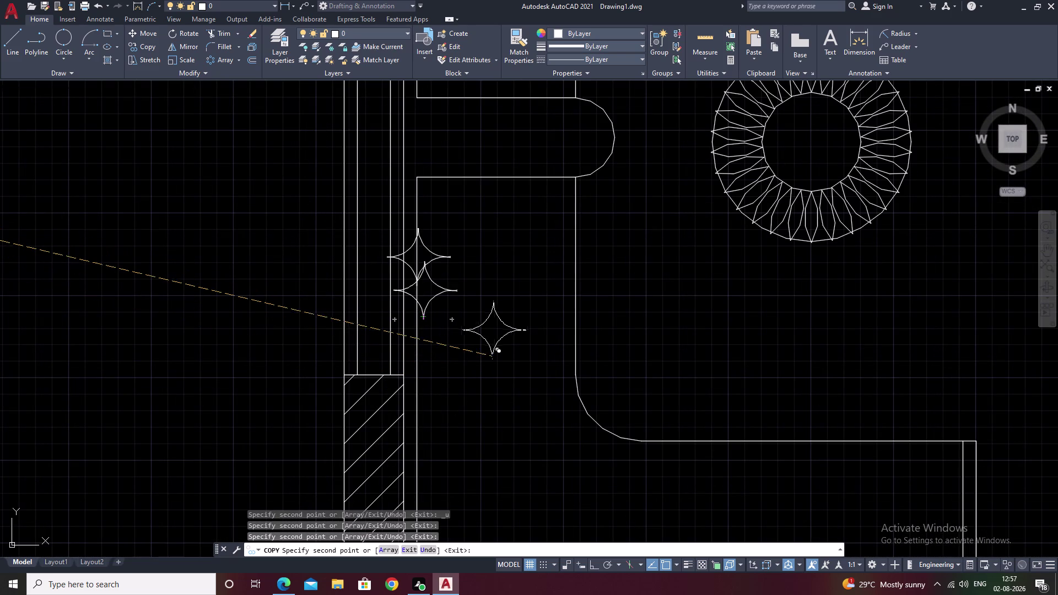
key(ctrl+z)
key(ctrl+z)
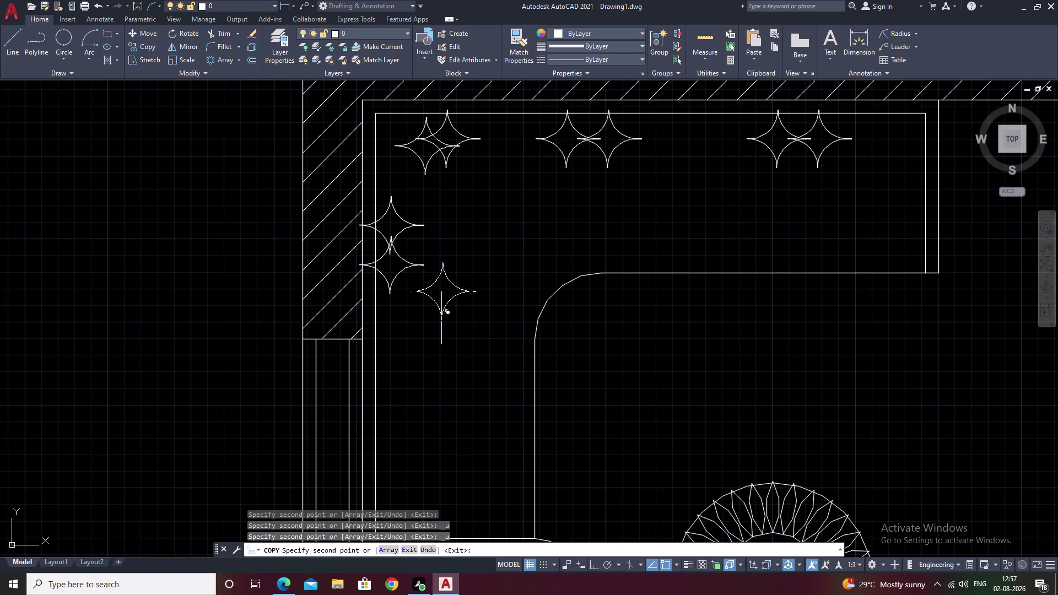
Place star copies low on the left wall and around the bottom-left corner, ending COPY.
scroll(up, 3)
middle_drag(440, 402, 498, 105)
scroll(down, 3)
middle_drag(512, 315, 515, 244)
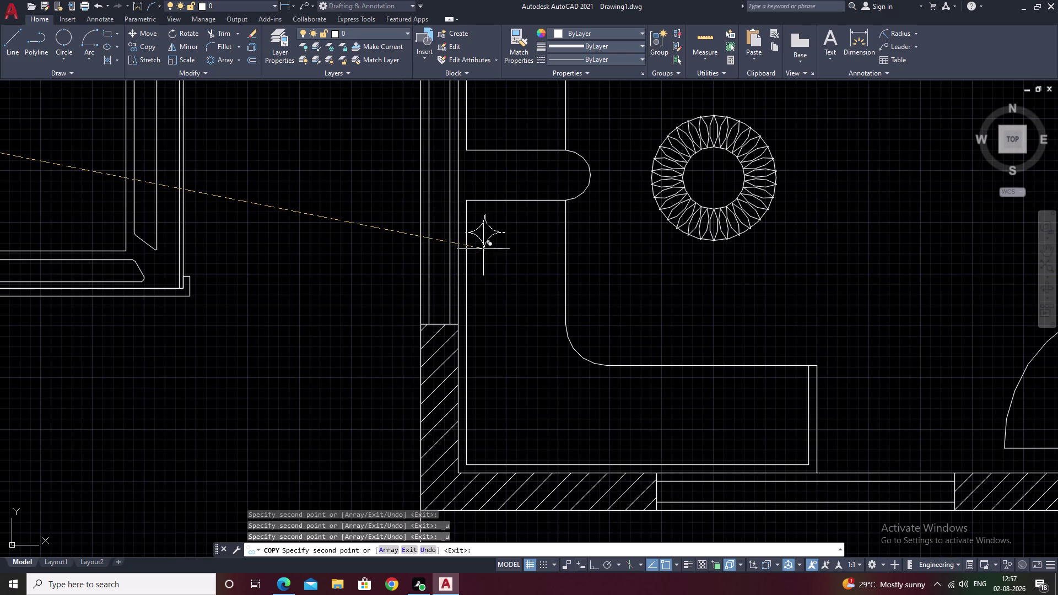
click(479, 250)
click(476, 285)
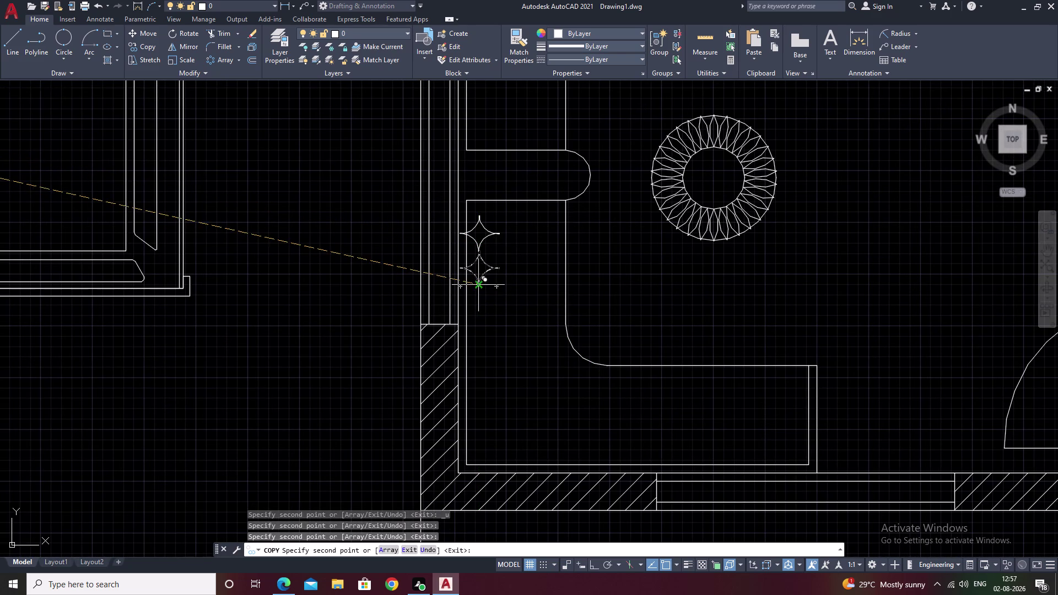
middle_drag(483, 318, 508, 206)
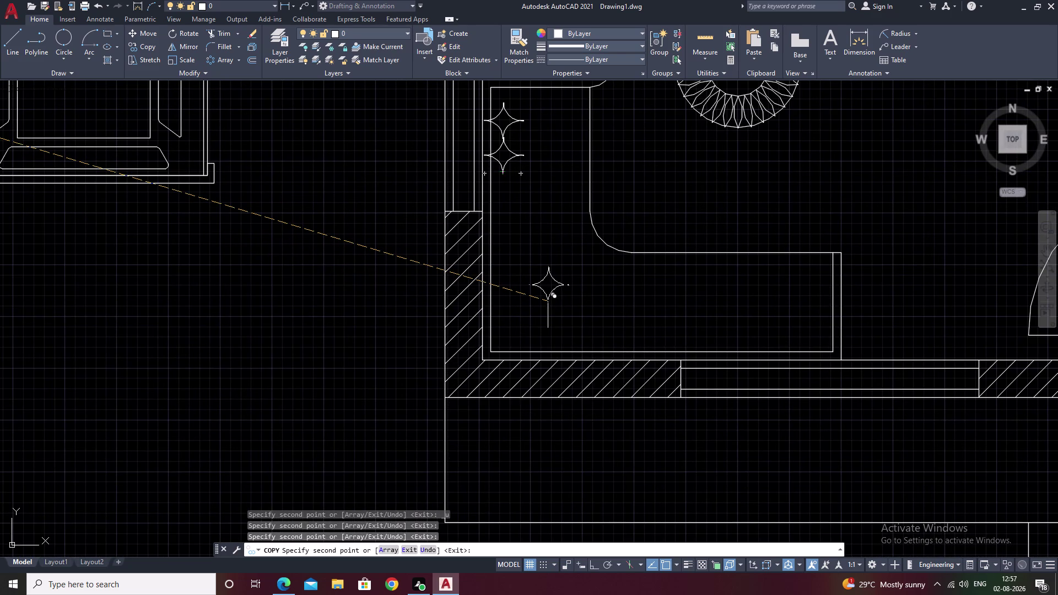
click(502, 303)
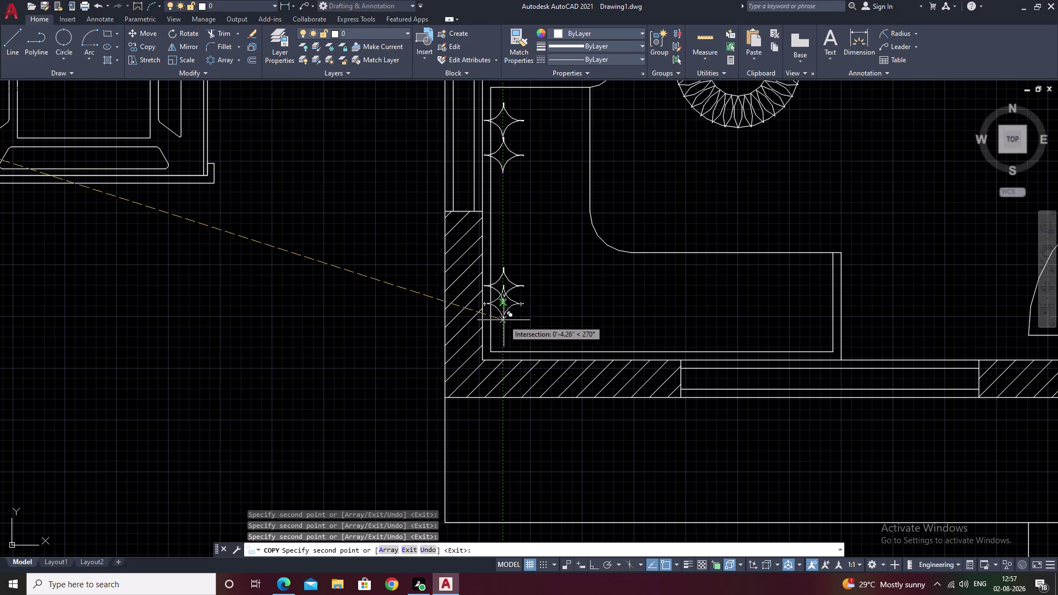
click(503, 320)
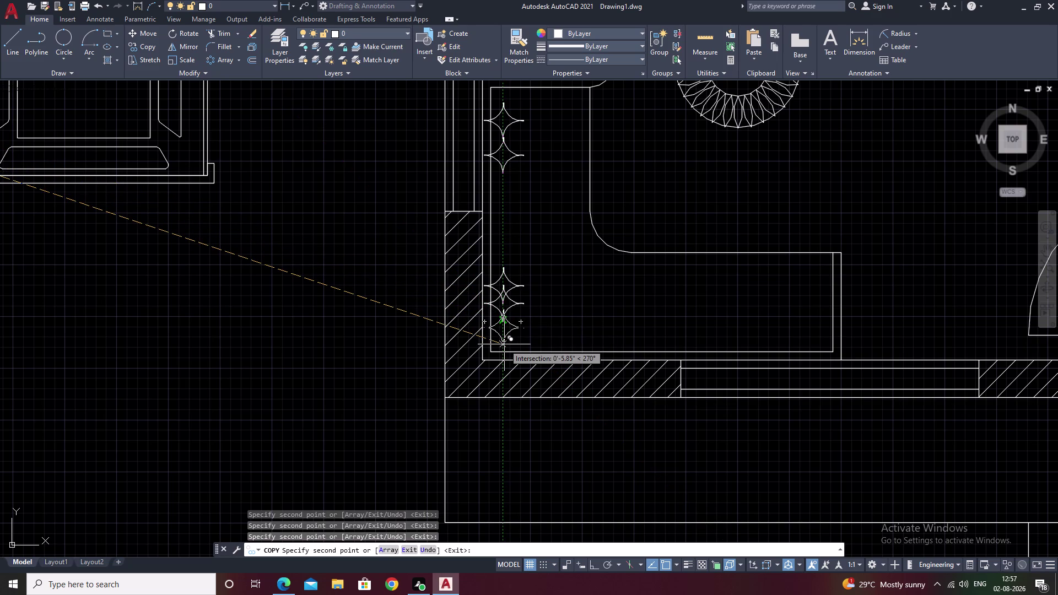
click(499, 343)
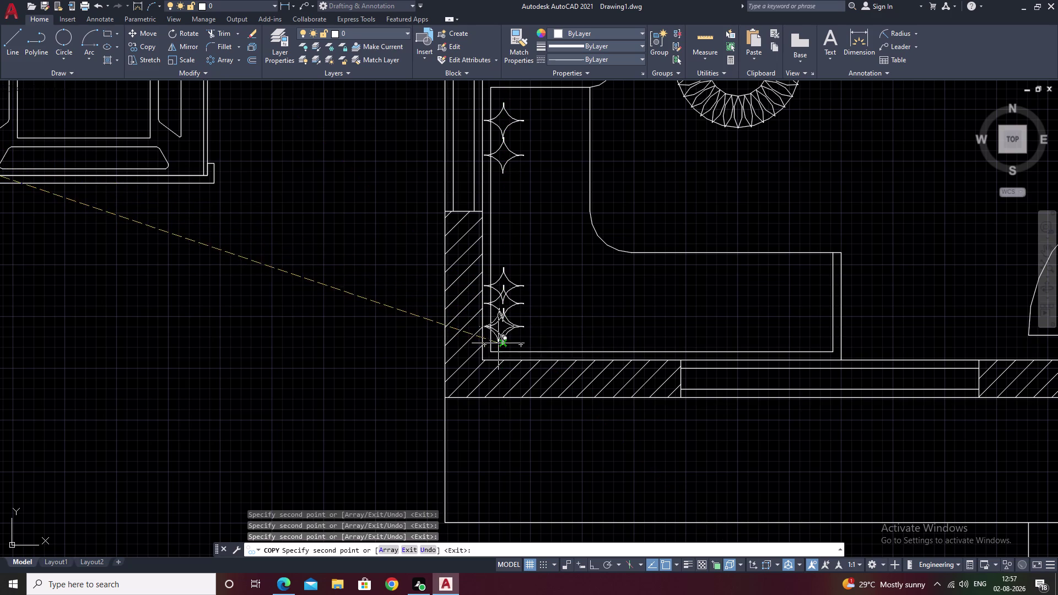
right_click(498, 343)
click(523, 346)
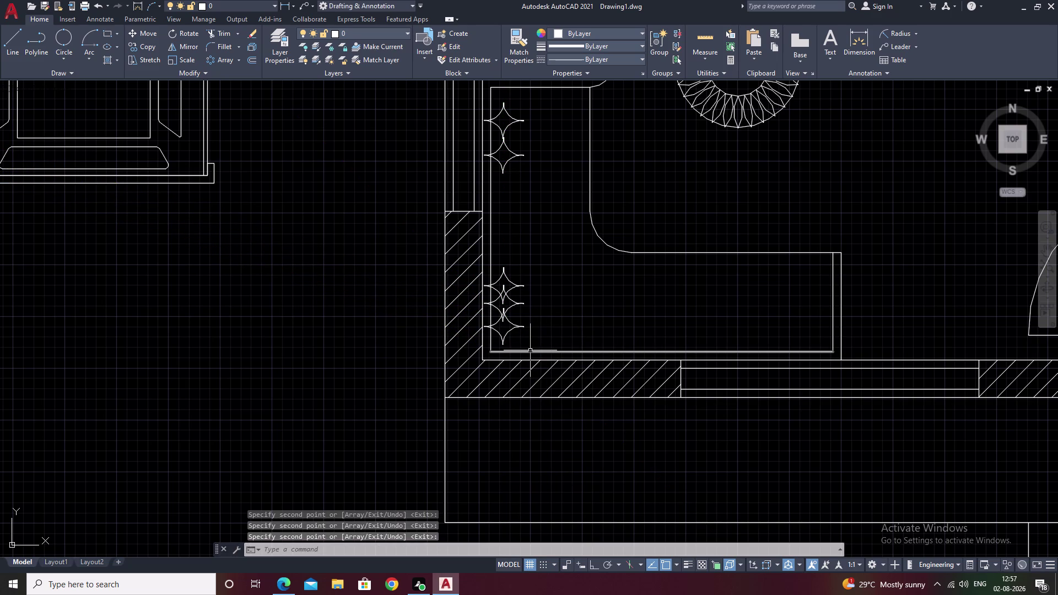
key(space)
click(512, 322)
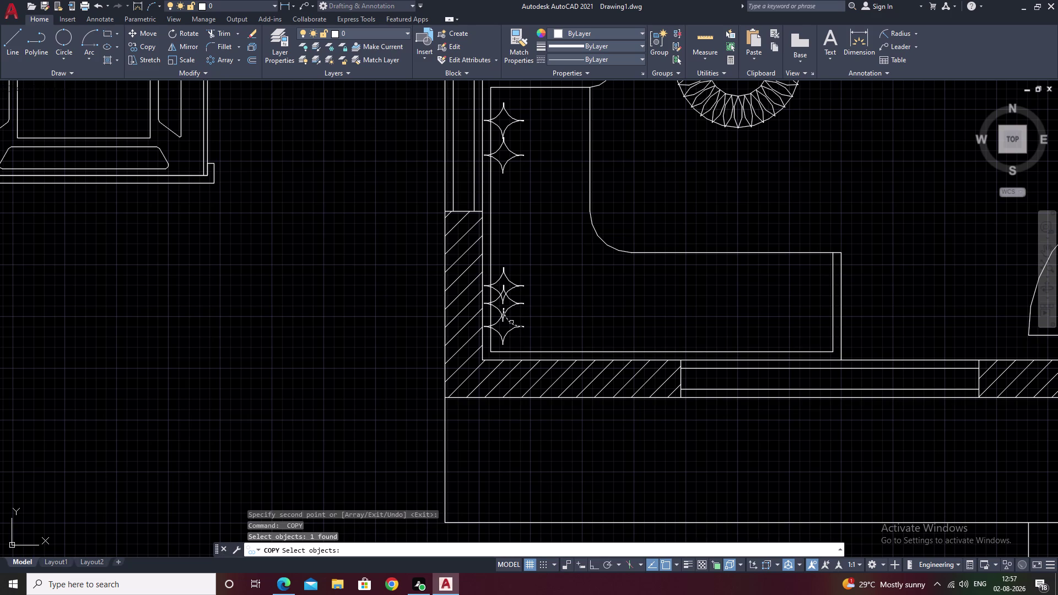
Cancel the stray selection and begin copying the enlarged star from its base point.
key(Escape)
scroll(down, 3)
middle_drag(356, 294, 715, 350)
drag(421, 201, 392, 254)
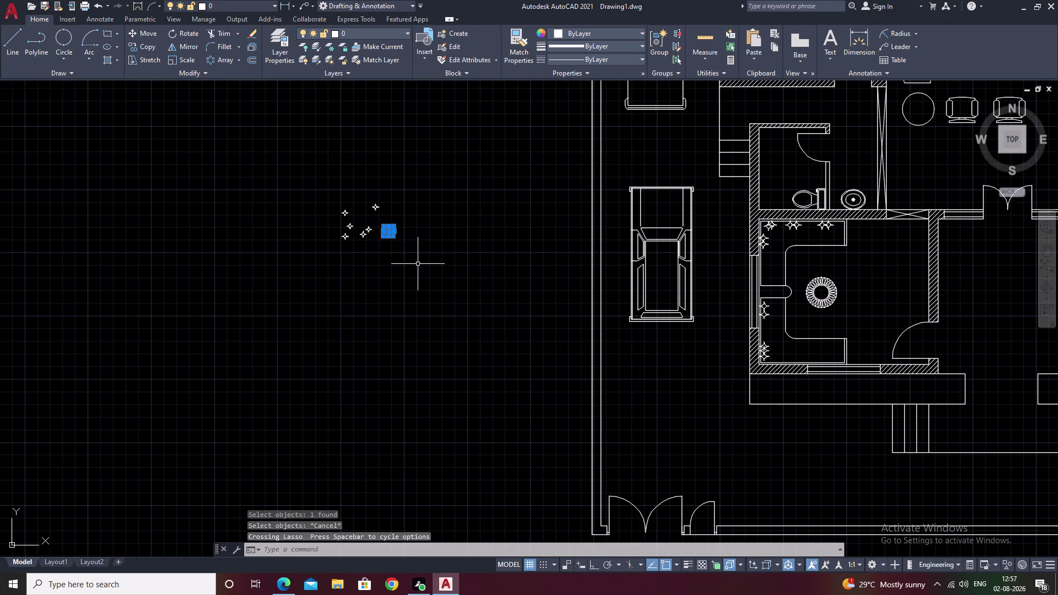
text(co)
key(space)
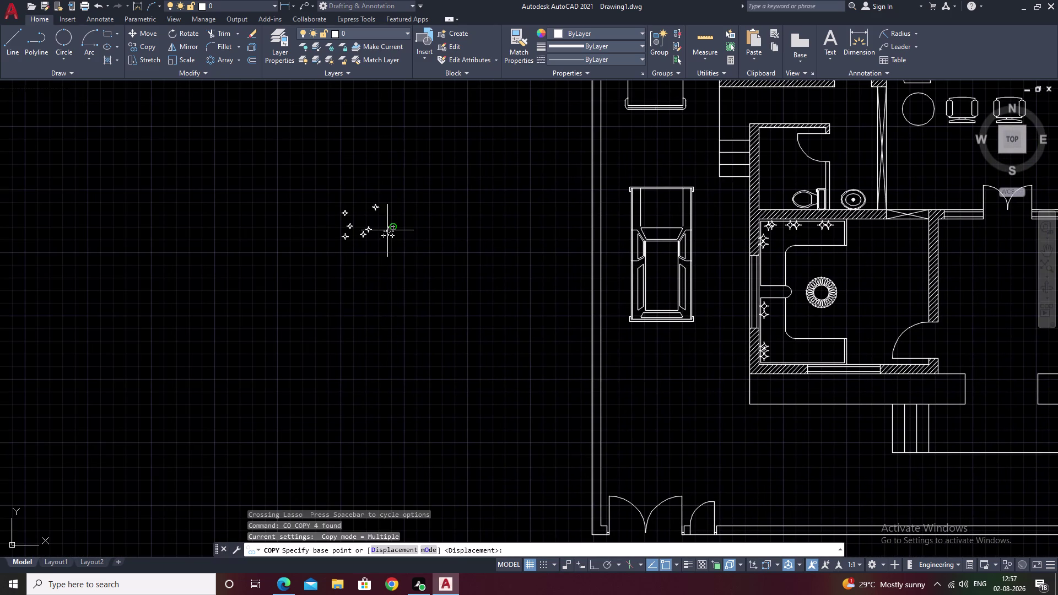
click(387, 230)
Place two star copies at the bathroom's lower-left corner and finish copying.
scroll(down, 3)
middle_drag(486, 300, 349, 286)
scroll(up, 3)
scroll(up, 3)
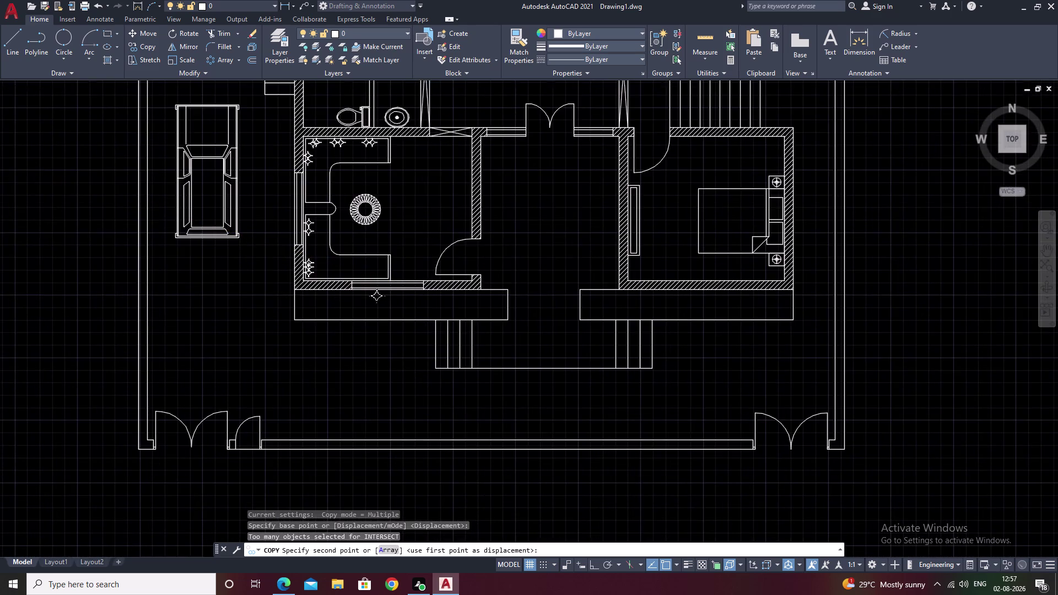
click(132, 218)
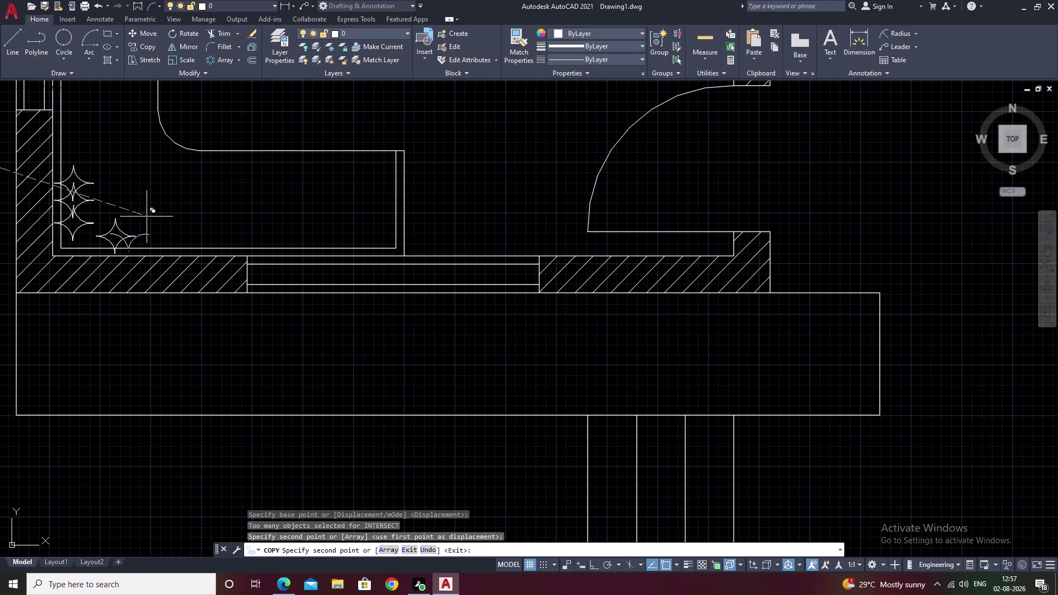
click(151, 216)
right_click(152, 217)
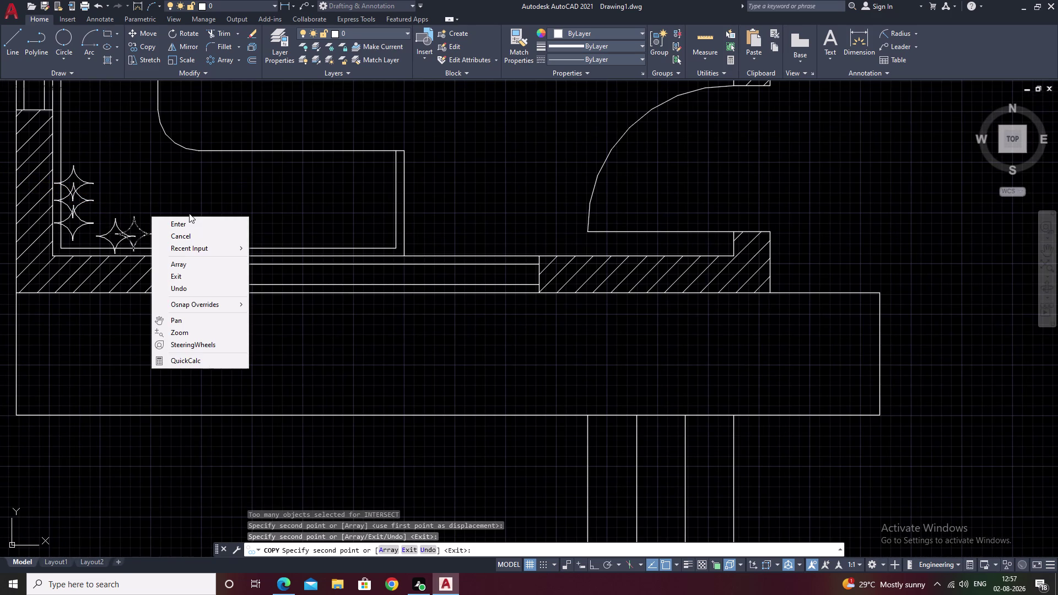
click(186, 219)
scroll(down, 3)
middle_drag(157, 225, 702, 345)
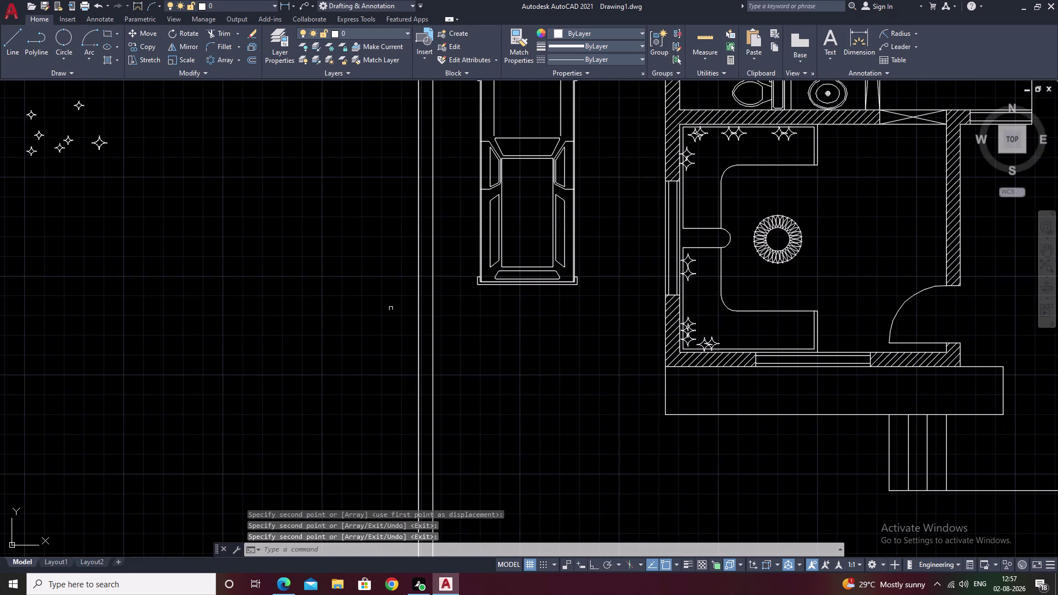
middle_drag(347, 307, 496, 321)
Select a spare star and start copying it from its base point.
drag(264, 140, 240, 182)
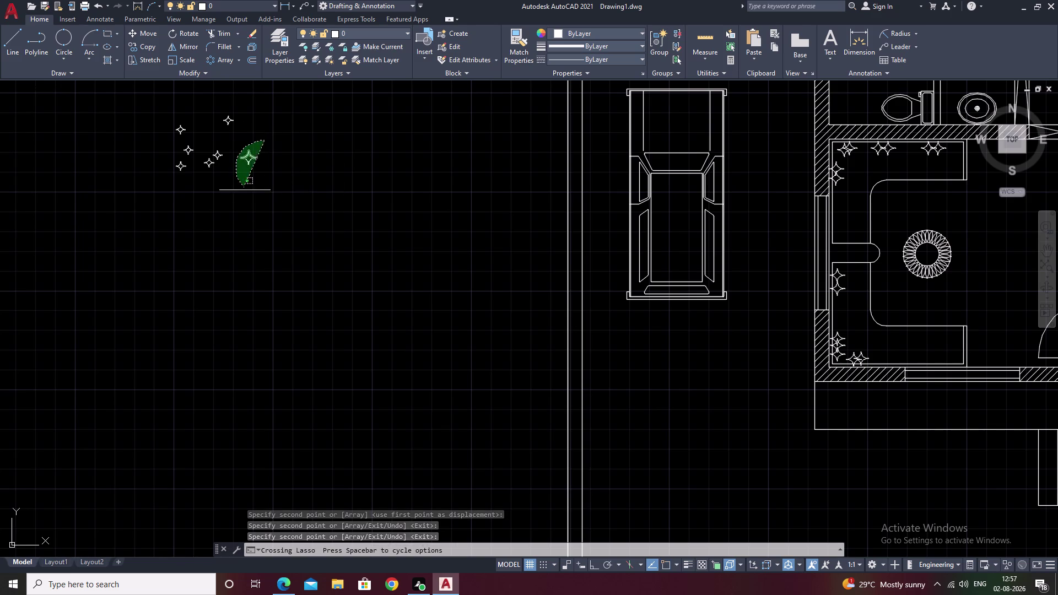
drag(239, 182, 292, 222)
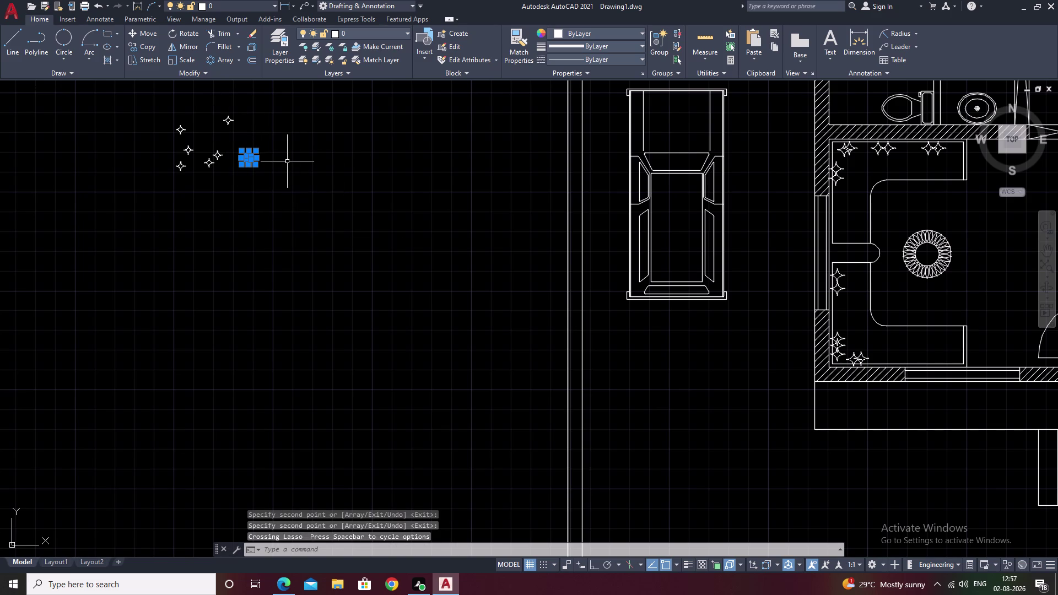
text(co)
key(space)
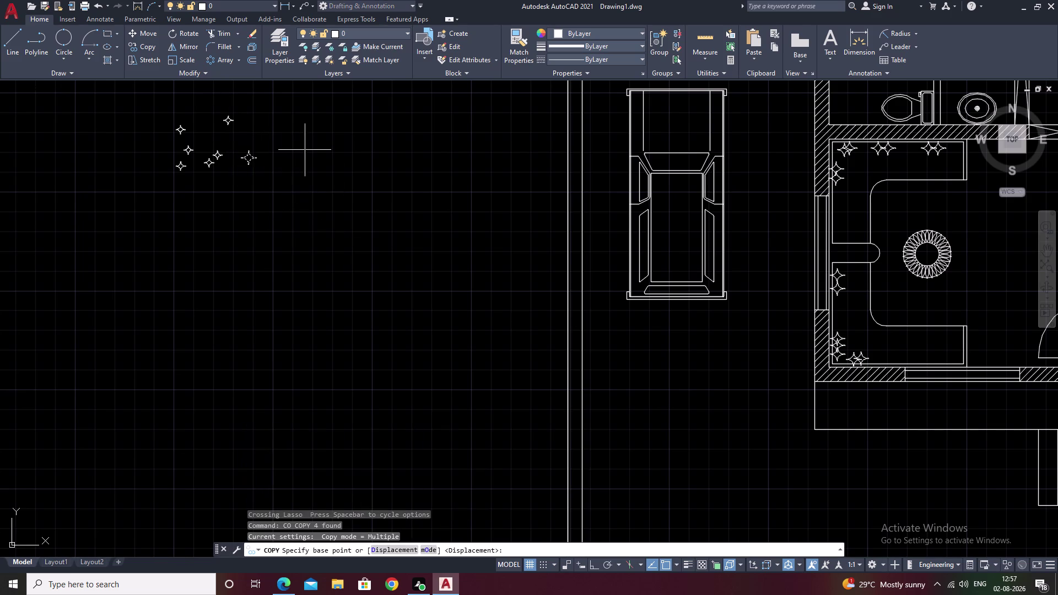
scroll(up, 3)
click(75, 191)
scroll(down, 3)
Place star light copies along the bathroom's bottom wall.
middle_drag(477, 296, 261, 246)
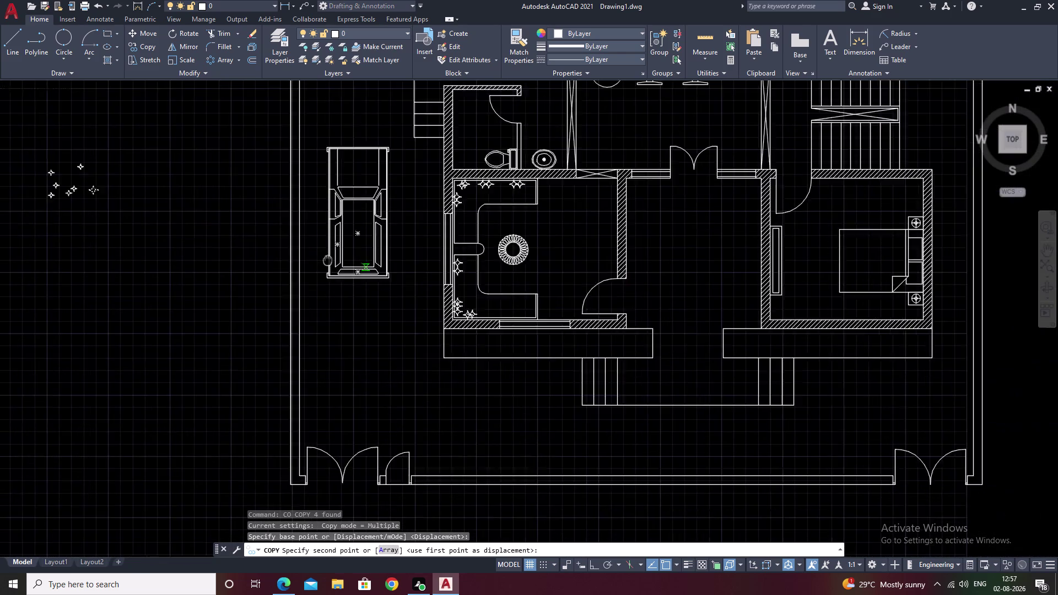
middle_drag(261, 247, 213, 237)
scroll(up, 3)
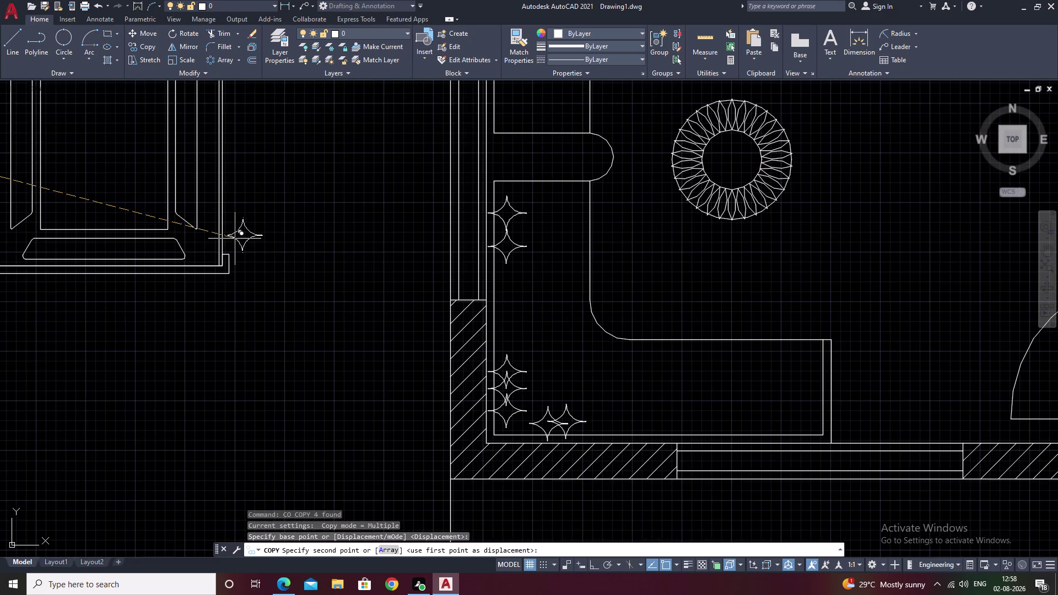
scroll(down, 3)
middle_drag(617, 346, 551, 346)
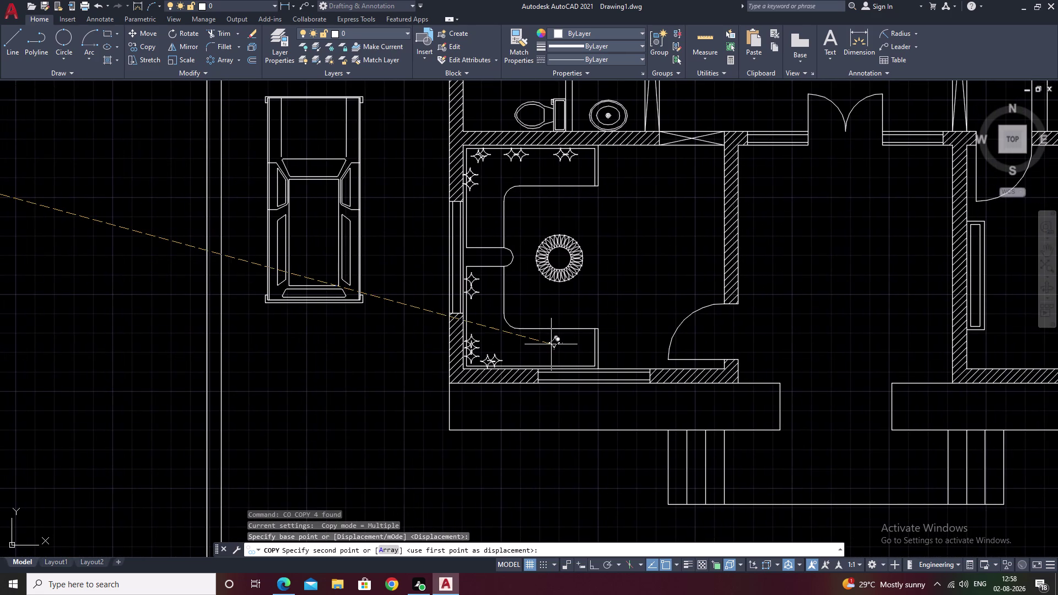
scroll(up, 3)
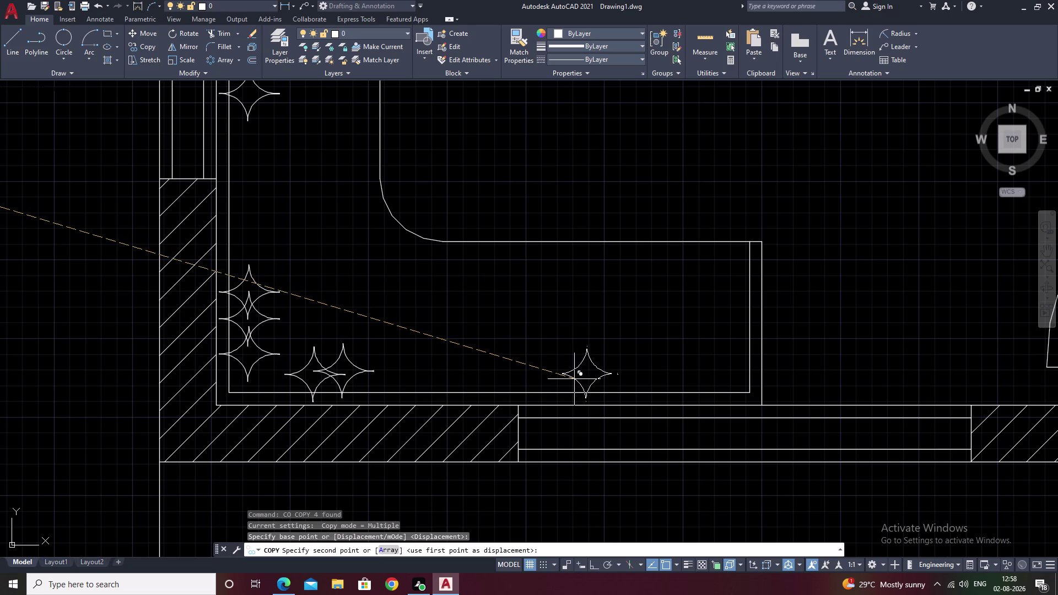
click(566, 375)
click(601, 373)
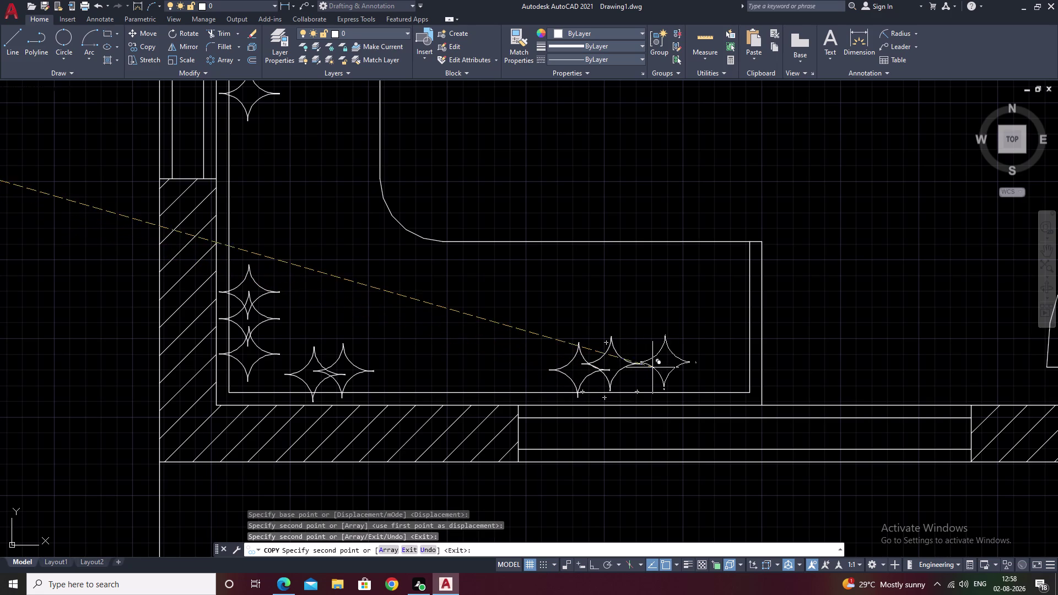
click(644, 373)
right_click(644, 373)
click(682, 376)
scroll(down, 3)
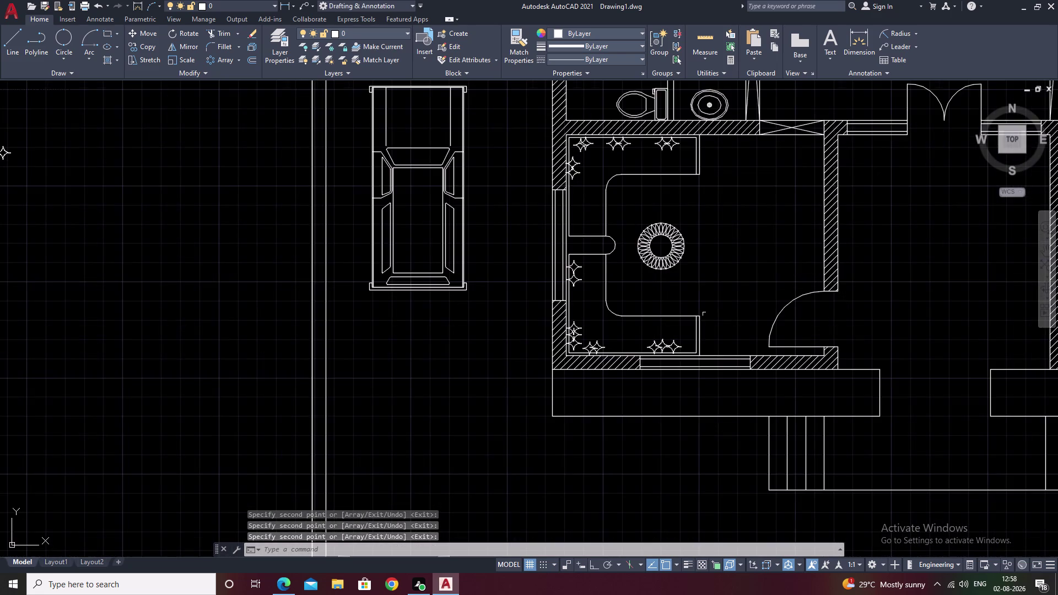
middle_drag(723, 268, 751, 310)
Erase the spare stars left of the floor plan.
key(grave)
scroll(down, 3)
middle_click(245, 235)
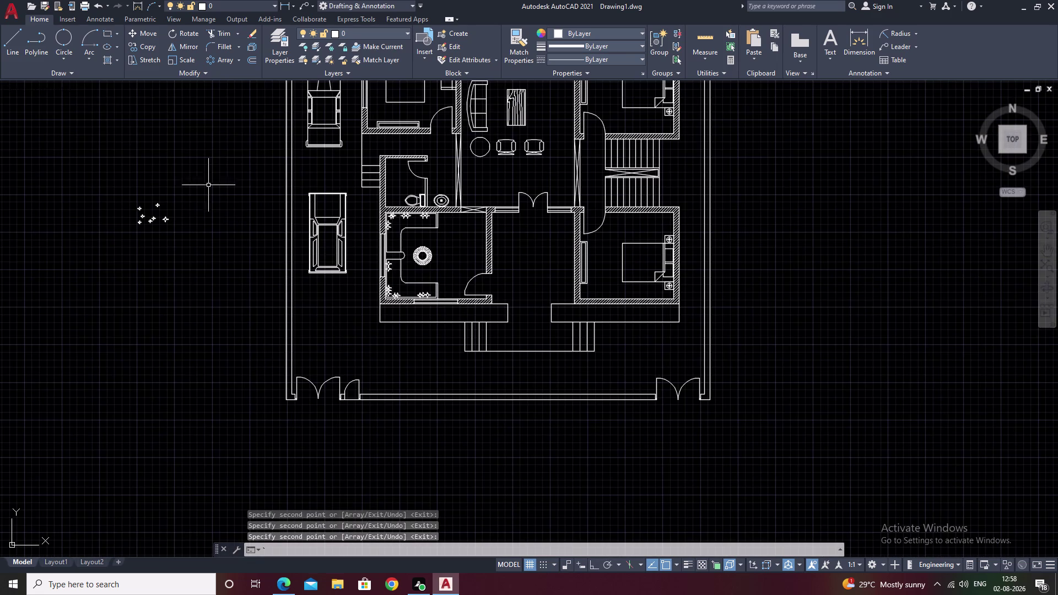
drag(208, 175, 187, 322)
drag(174, 138, 199, 259)
key(Escape)
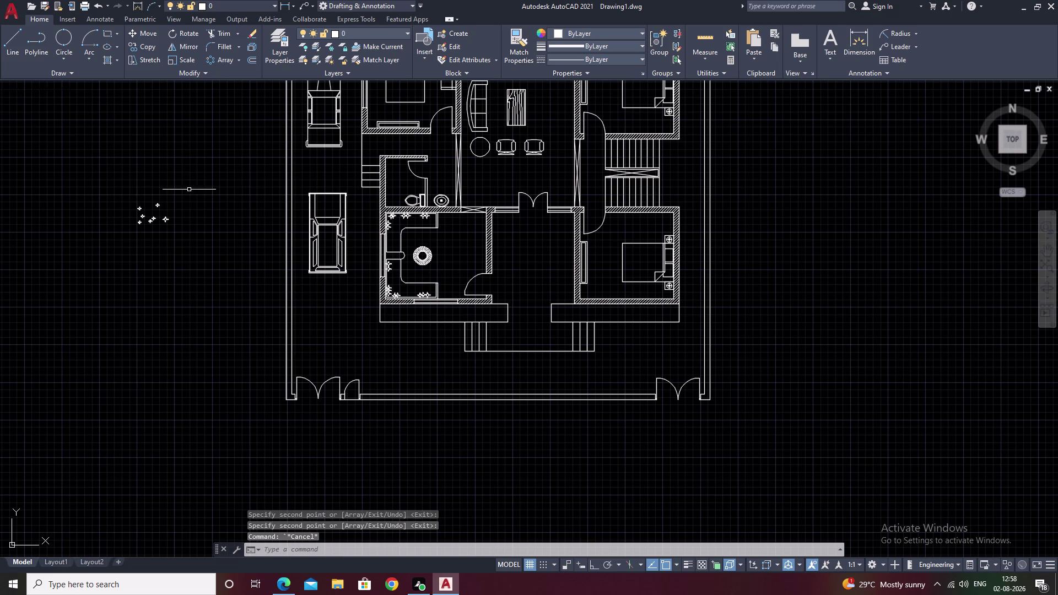
drag(189, 179, 188, 279)
text(e)
key(space)
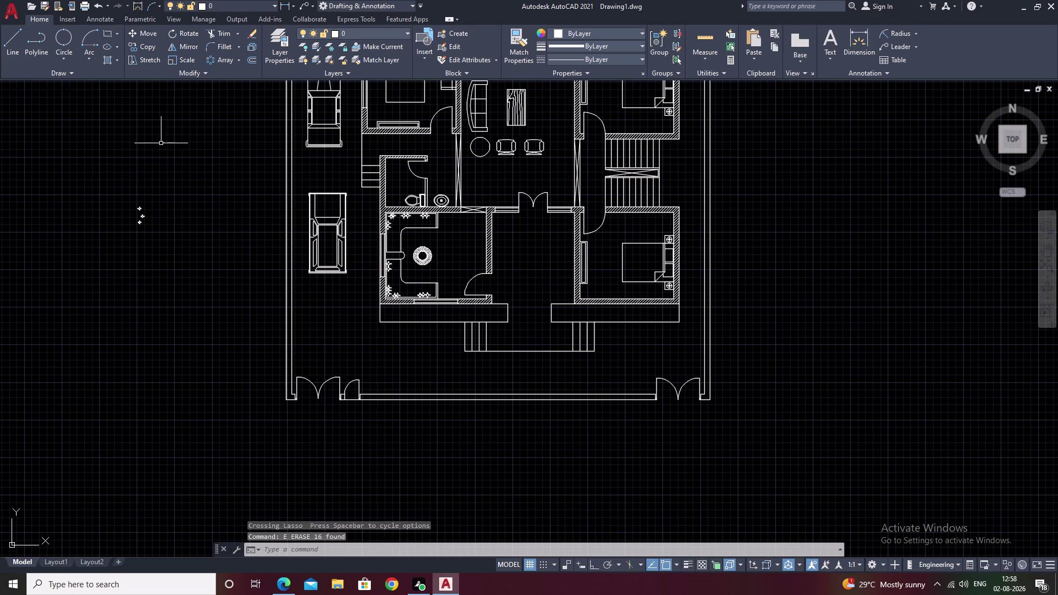
drag(161, 142, 189, 320)
text(e)
key(space)
Insert the Chair - Rocking block from DesignCenter to the right of the plan.
middle_drag(714, 265, 688, 387)
middle_drag(752, 311, 717, 358)
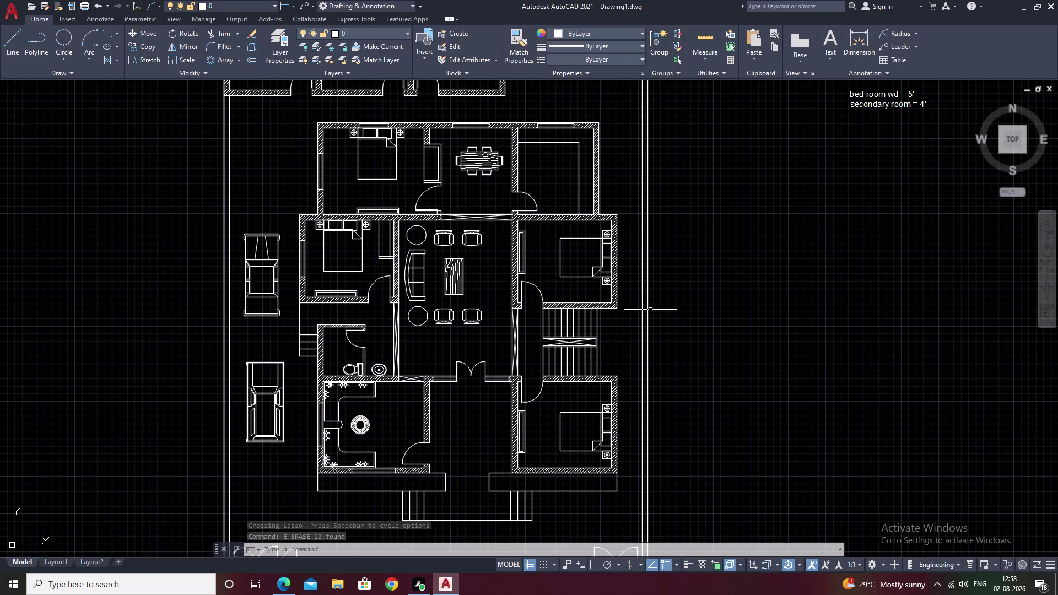
middle_drag(790, 327, 676, 338)
scroll(down, 3)
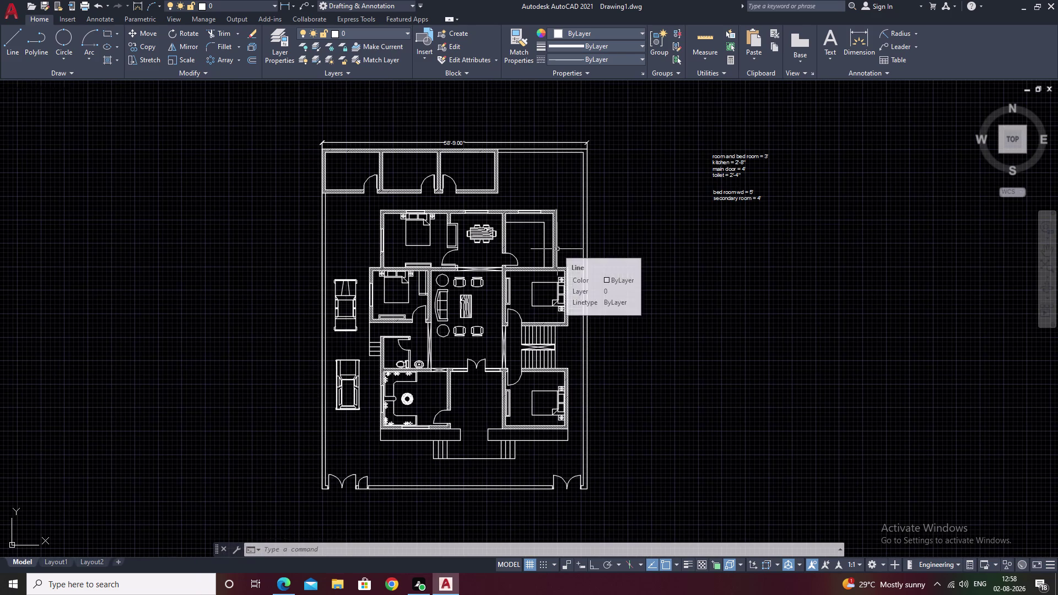
scroll(up, 3)
scroll(down, 3)
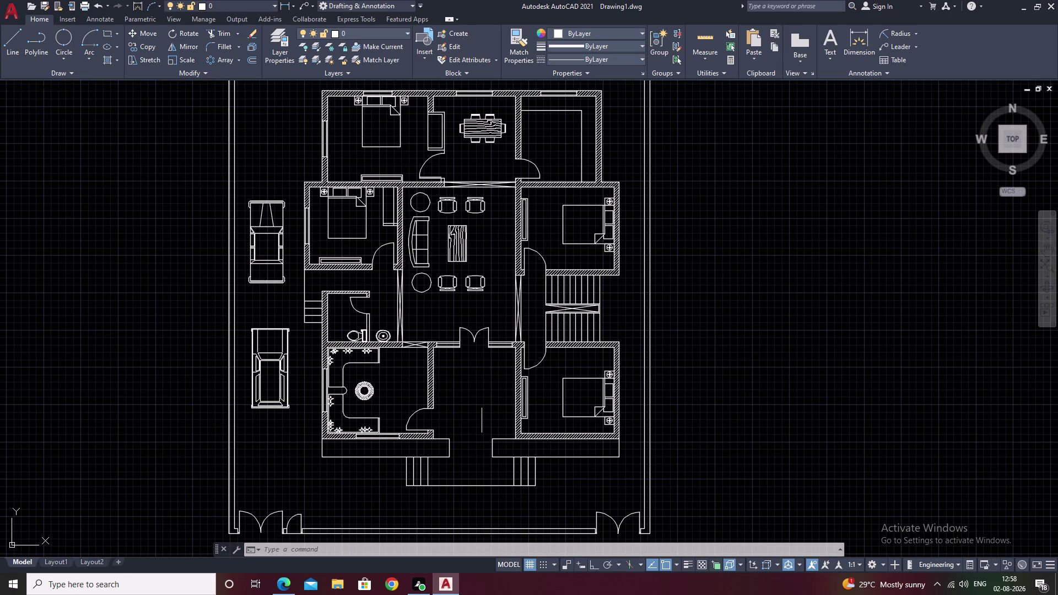
key(ctrl+2)
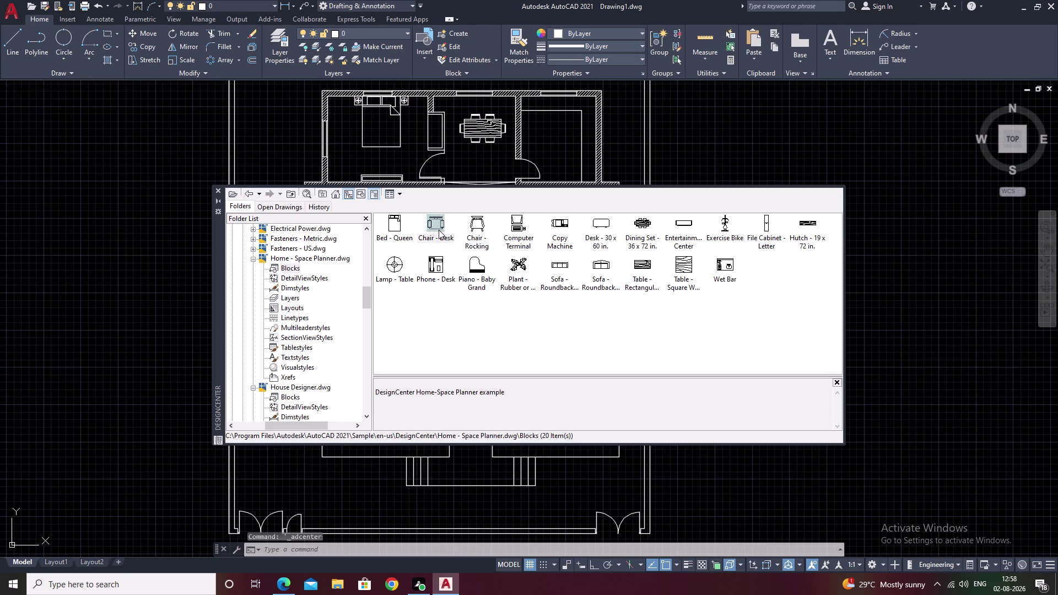
drag(476, 223, 507, 227)
drag(473, 221, 982, 272)
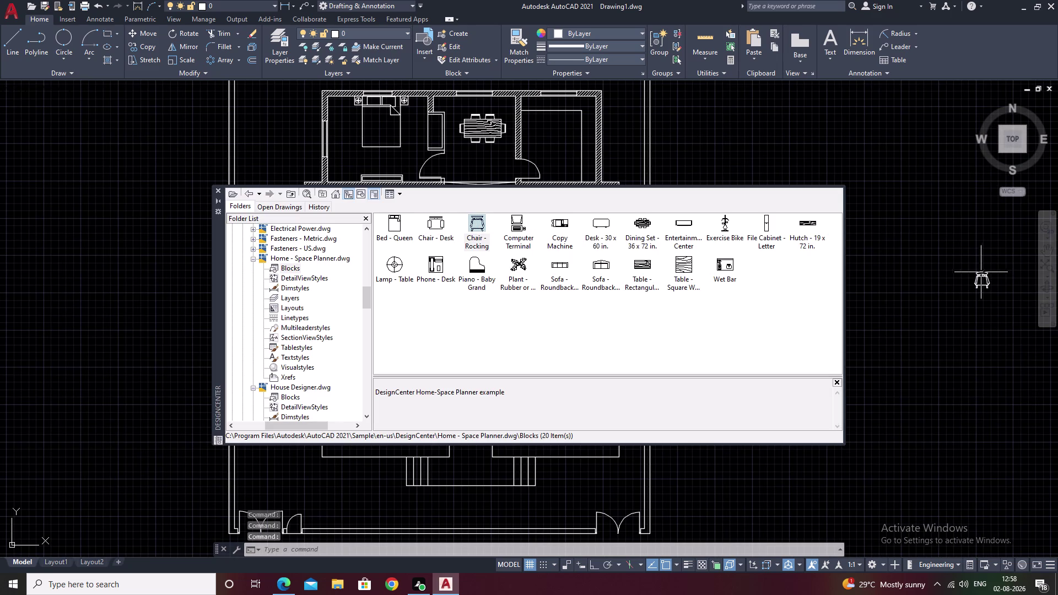
key(Escape)
click(216, 189)
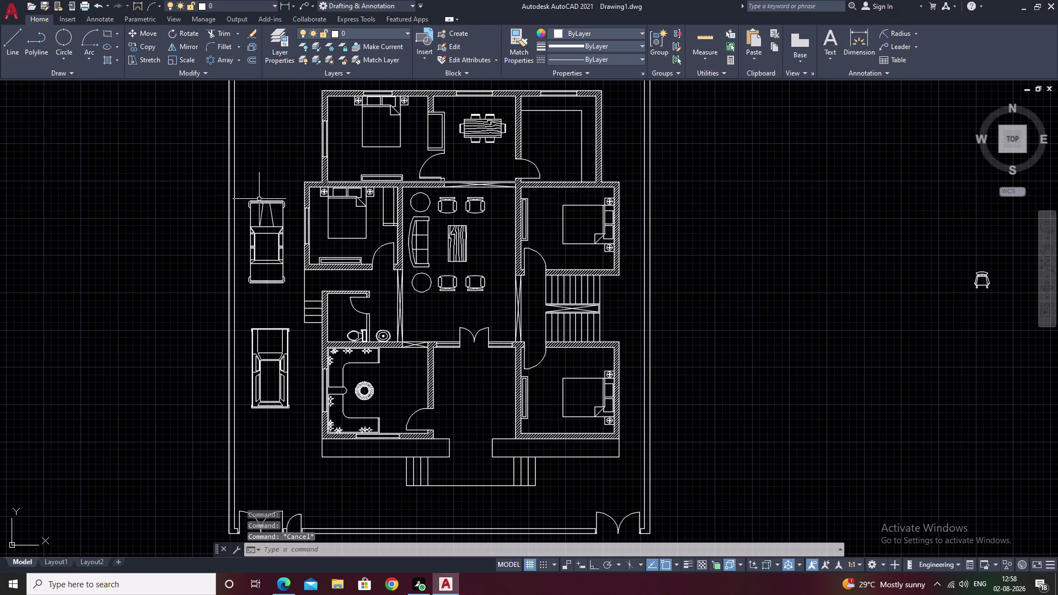
middle_drag(888, 309, 675, 287)
scroll(up, 3)
Draw a small round table circle below the rocking chair.
drag(858, 240, 727, 295)
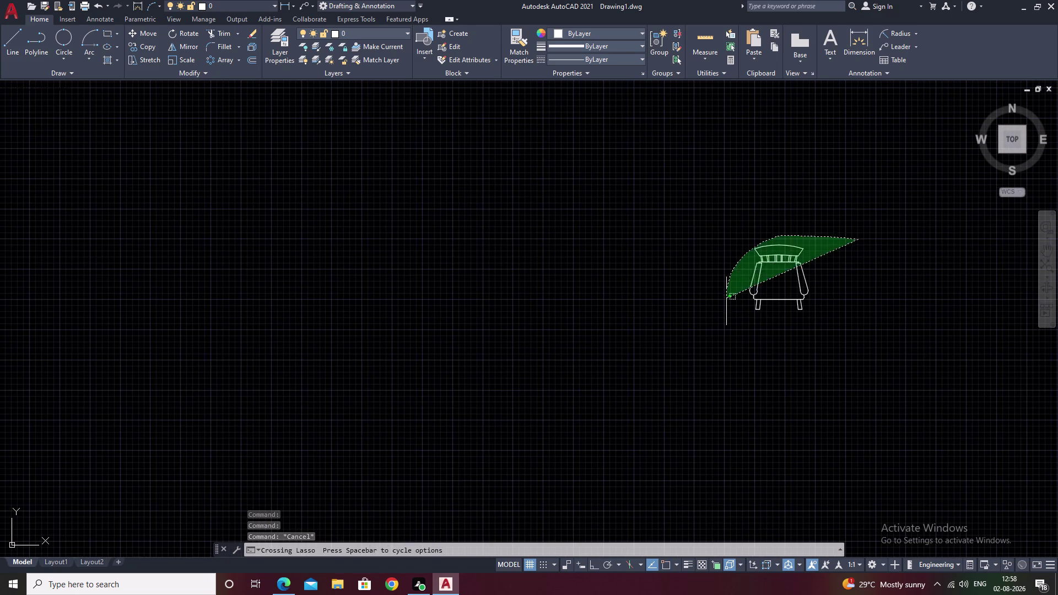
drag(727, 295, 841, 391)
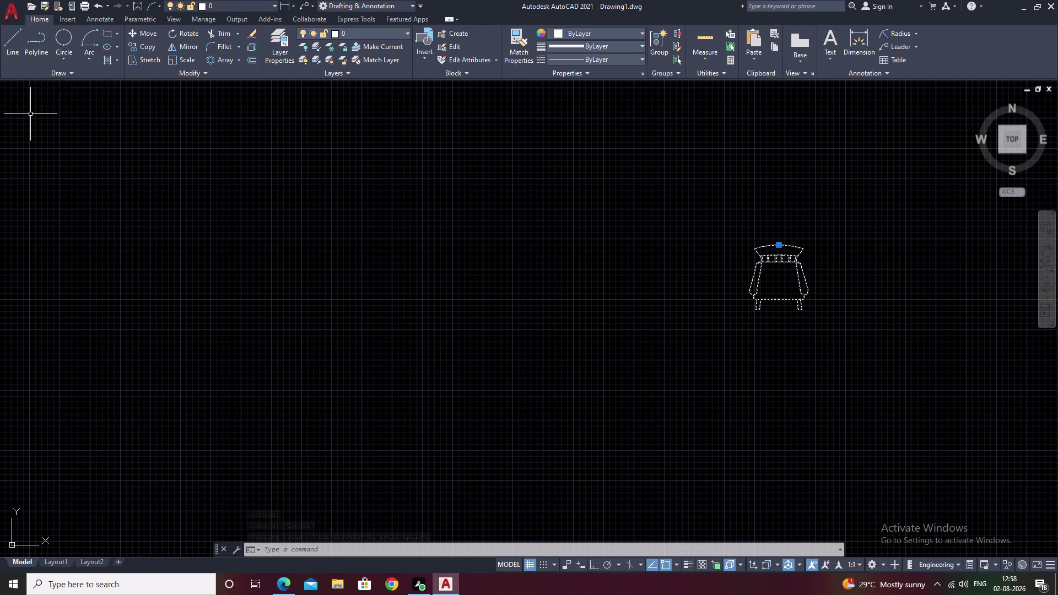
key(Escape)
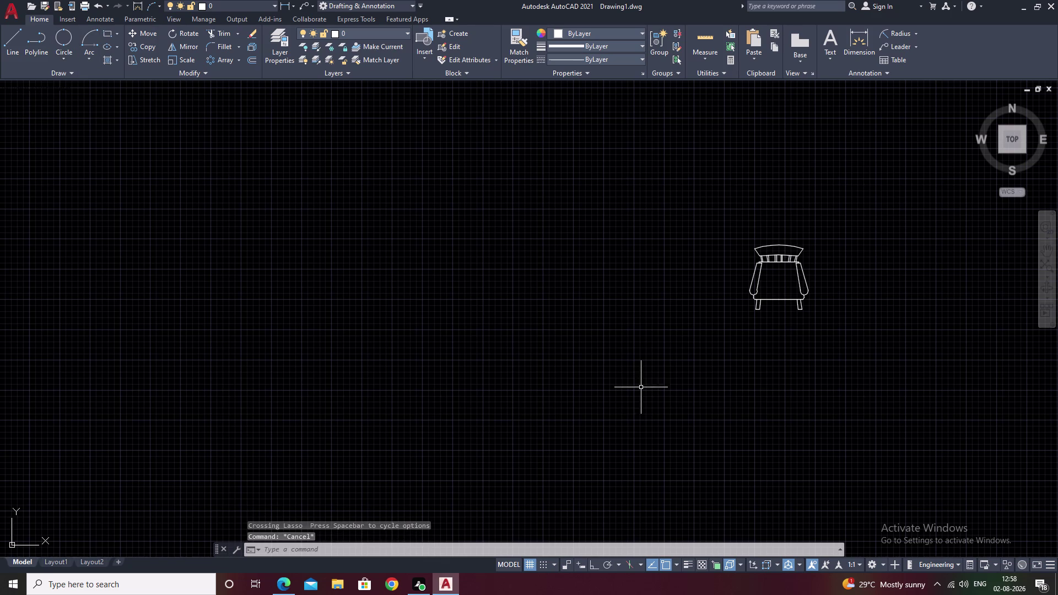
key(c)
key(space)
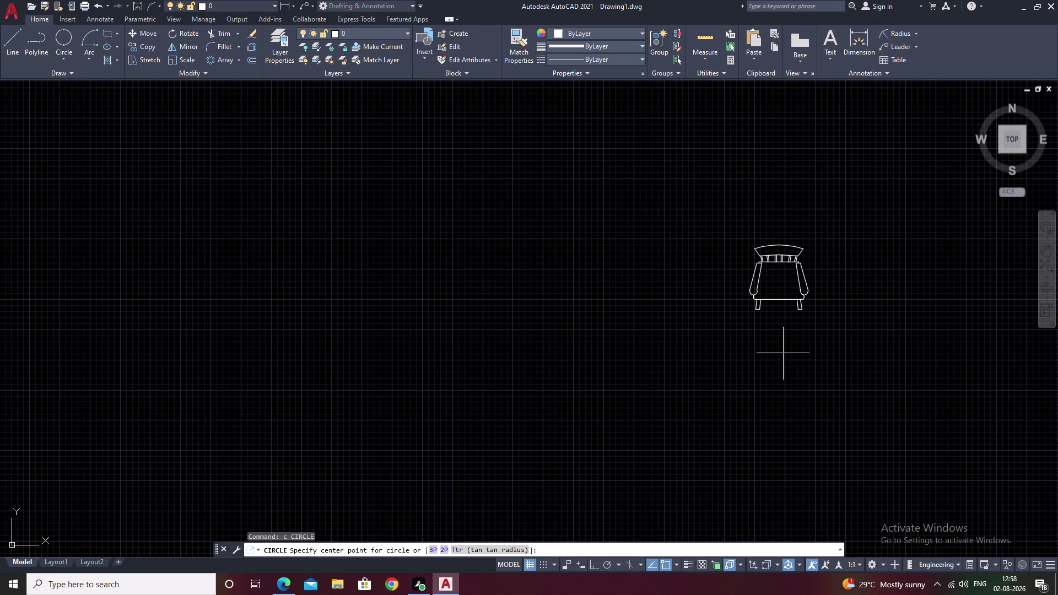
click(783, 353)
right_click(783, 353)
key(Escape)
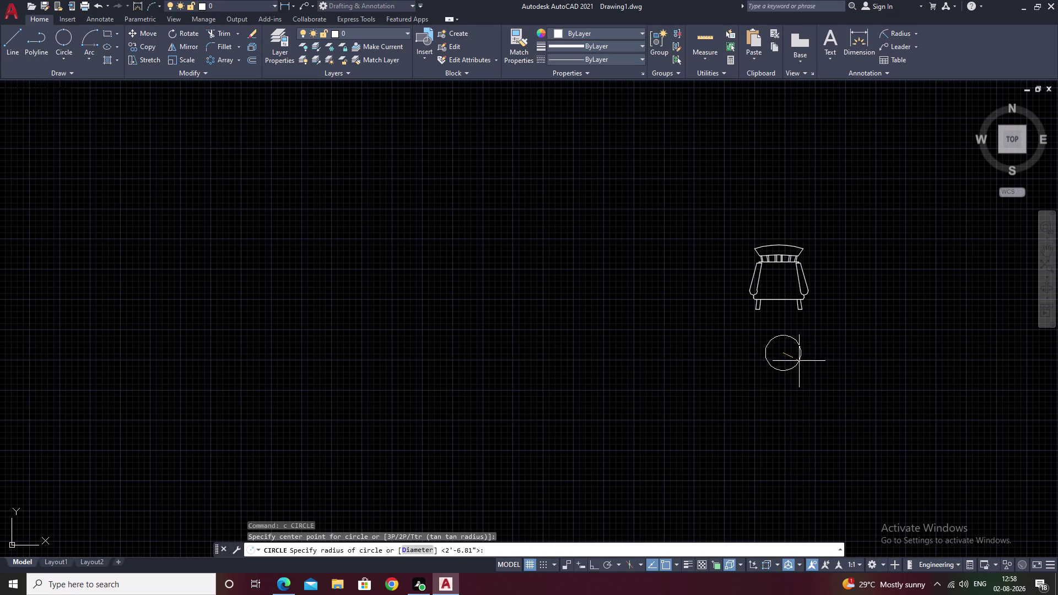
click(803, 368)
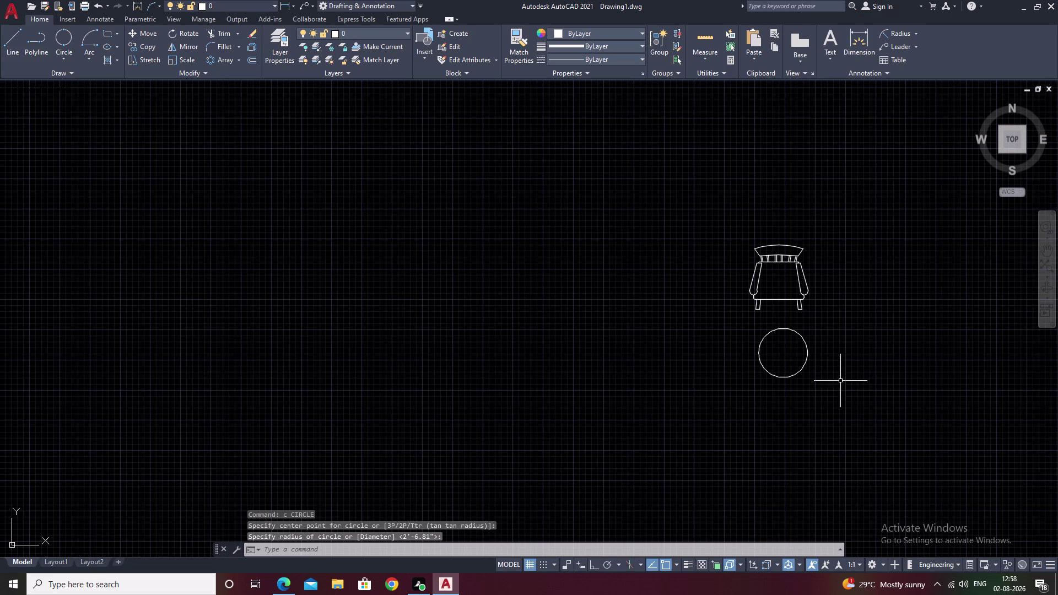
Polar-array the rocking chair into four chairs around the table centre.
drag(809, 238, 775, 310)
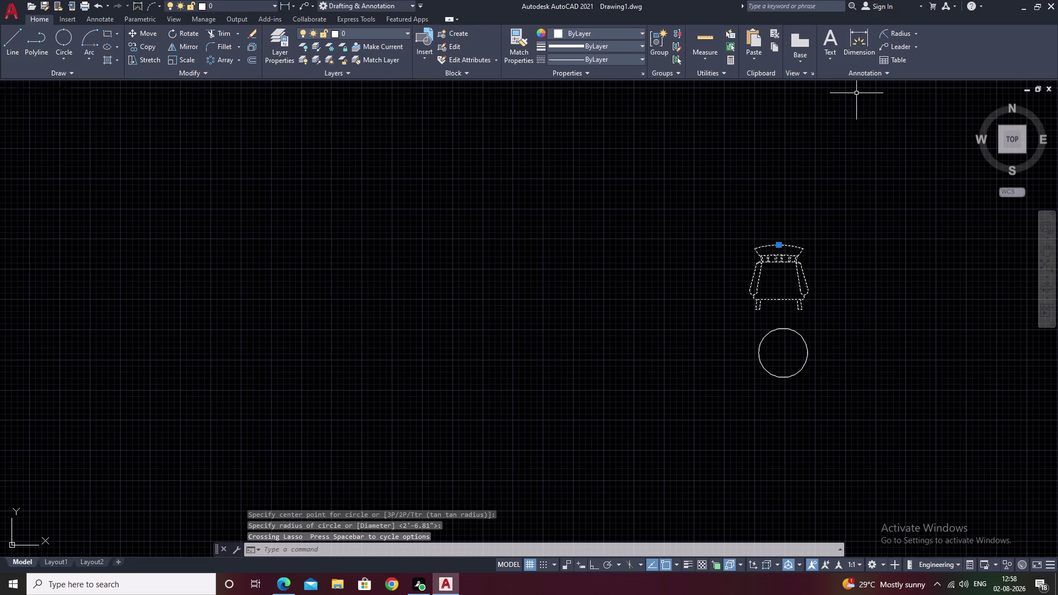
click(240, 62)
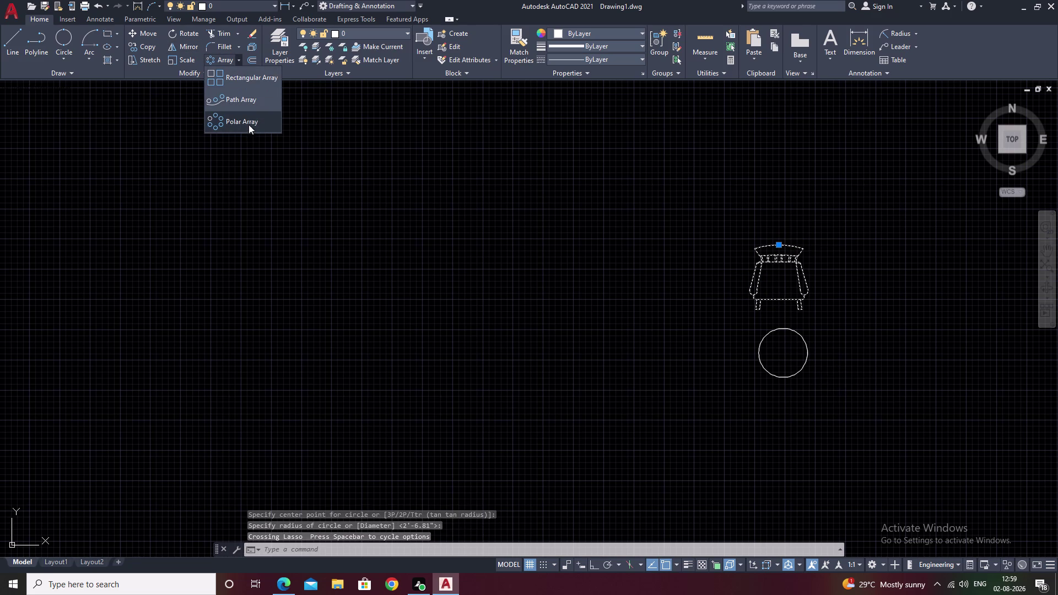
click(253, 123)
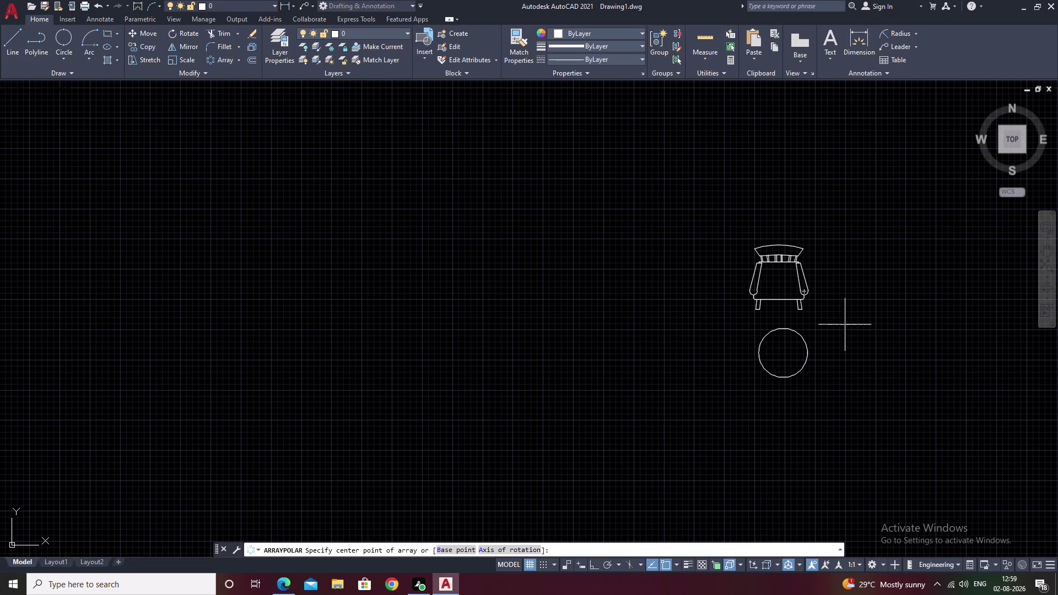
click(783, 355)
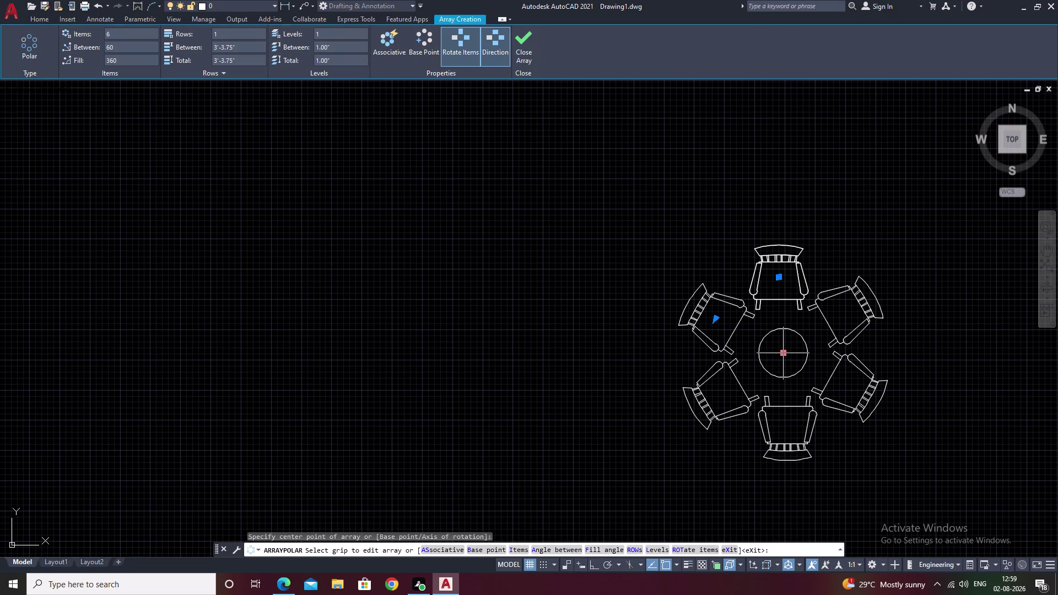
click(120, 33)
key(BackSpace)
key(4)
click(171, 146)
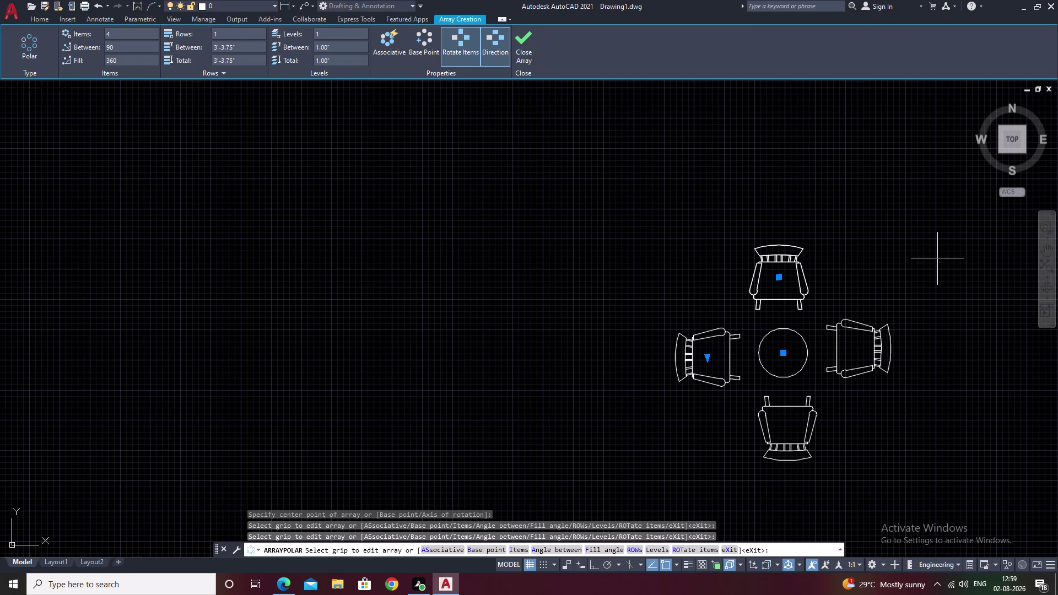
key(Escape)
Select the table and four chairs and start moving them from the table centre.
drag(855, 198, 769, 475)
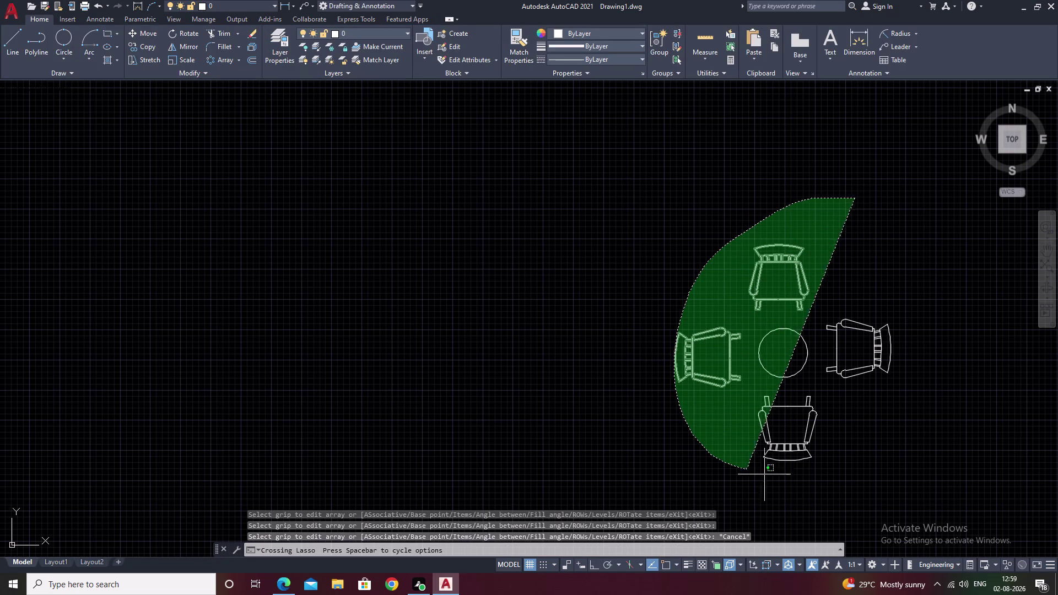
drag(769, 475, 940, 450)
key(m)
key(space)
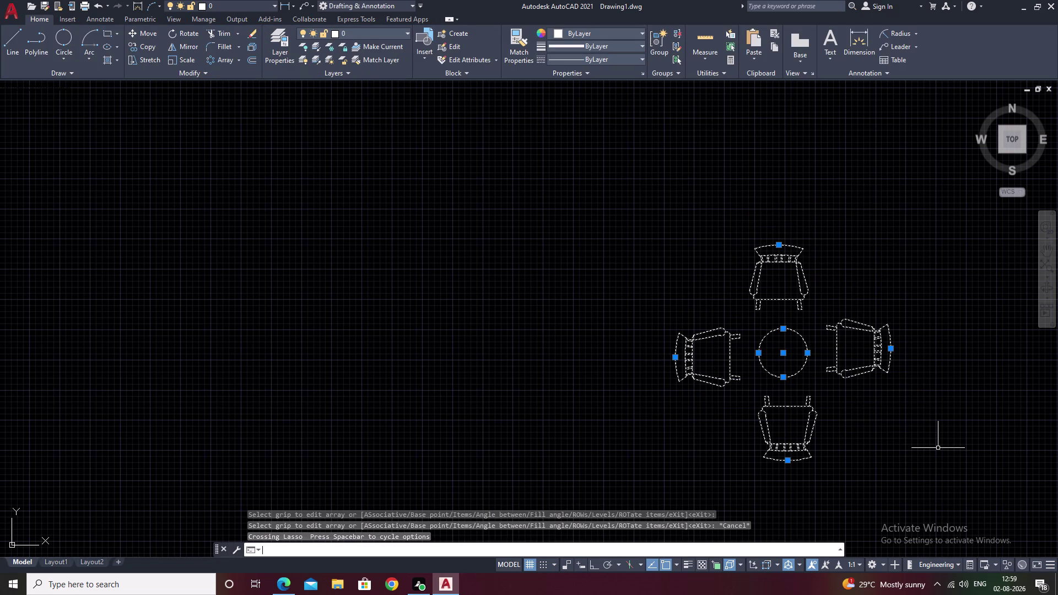
click(784, 351)
scroll(down, 3)
Drop the table set at a point inside the dining room.
middle_drag(278, 326, 335, 313)
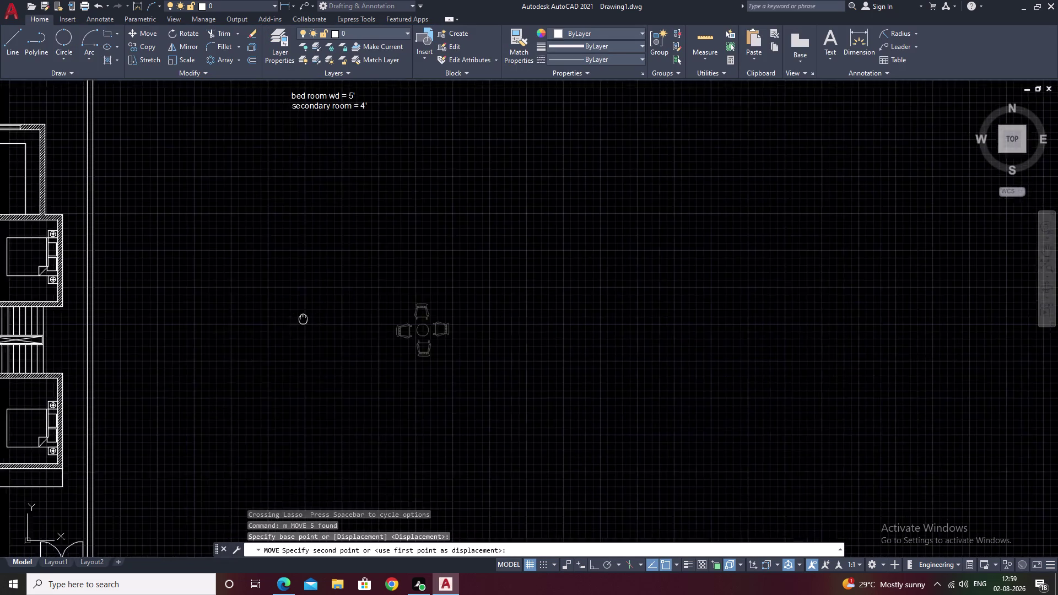
middle_drag(335, 313, 755, 263)
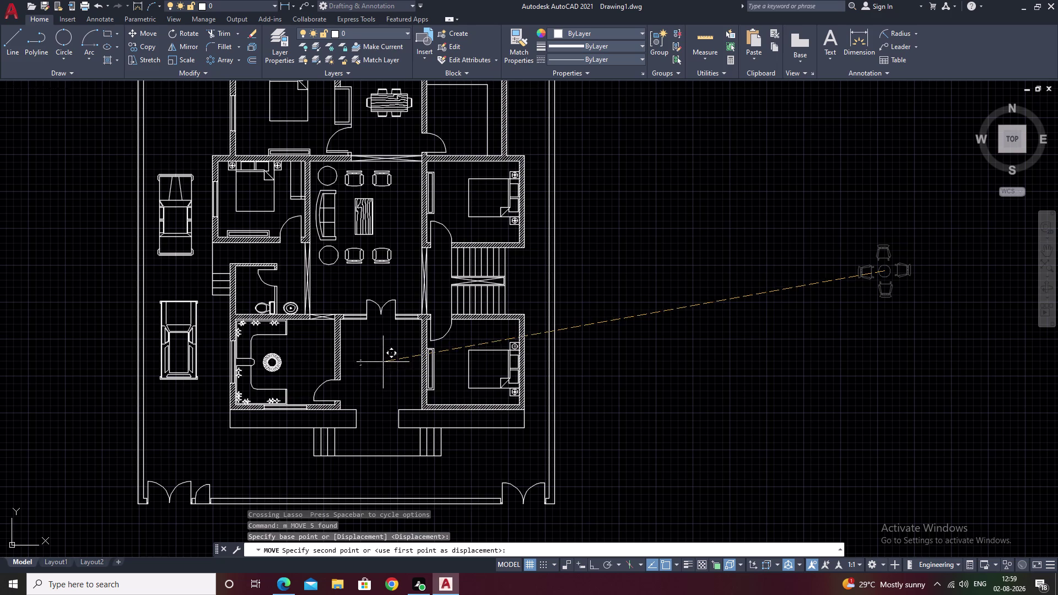
click(382, 367)
key(Escape)
Pan and zoom to frame the top rooms and the overall top dimension.
middle_drag(660, 302, 792, 306)
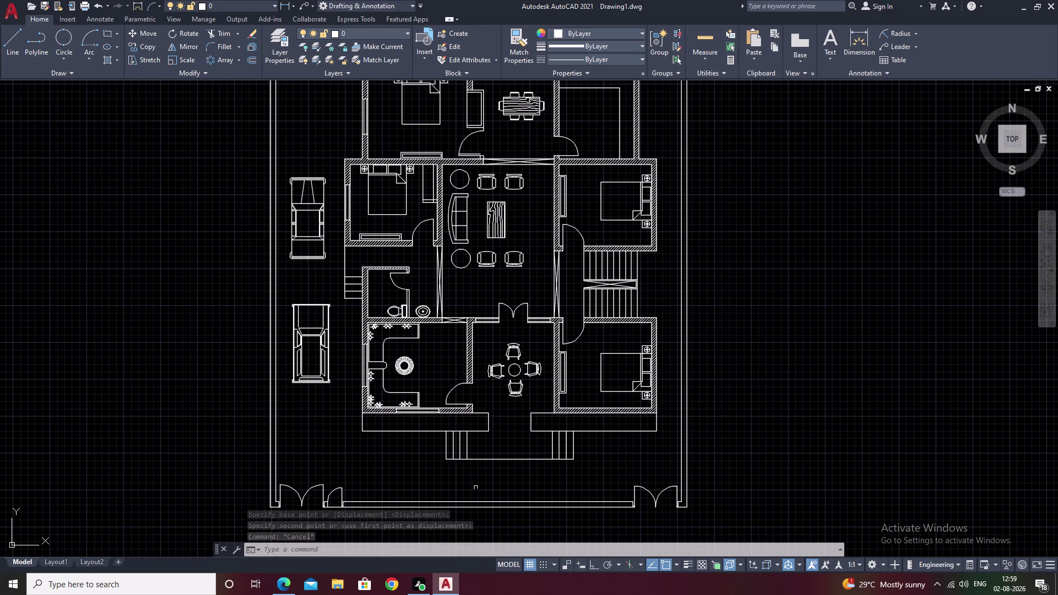
scroll(down, 3)
middle_drag(540, 189, 695, 269)
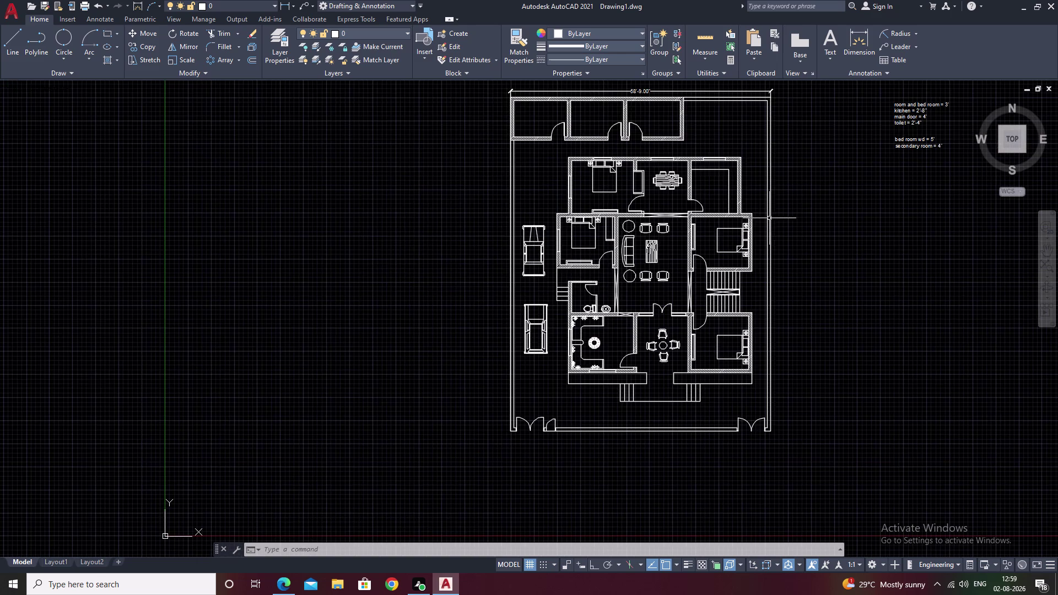
scroll(up, 3)
scroll(down, 3)
middle_drag(704, 159, 635, 190)
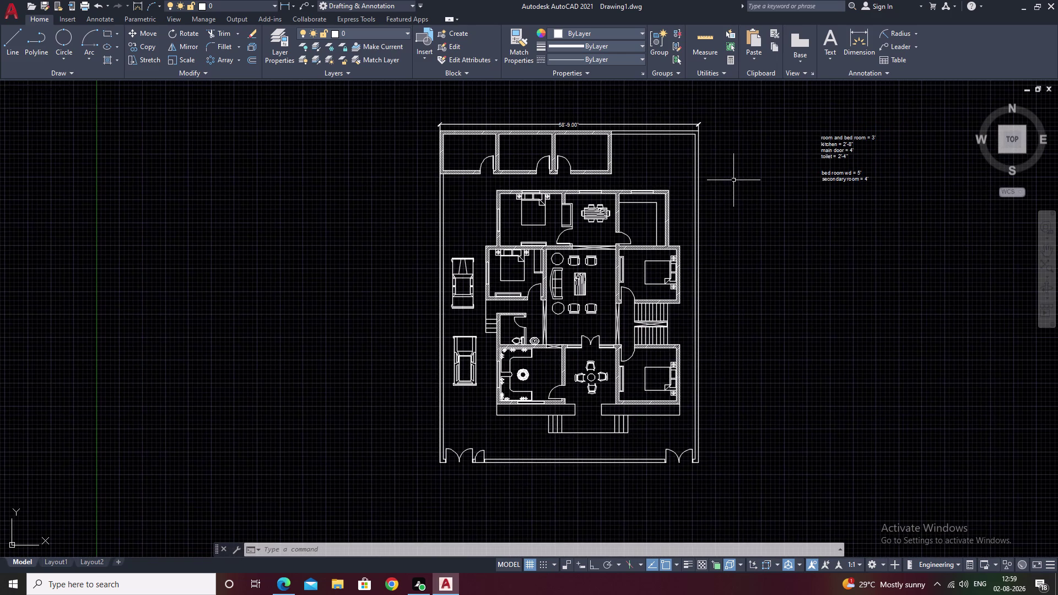
middle_drag(576, 185, 597, 156)
scroll(up, 3)
middle_drag(526, 144, 634, 229)
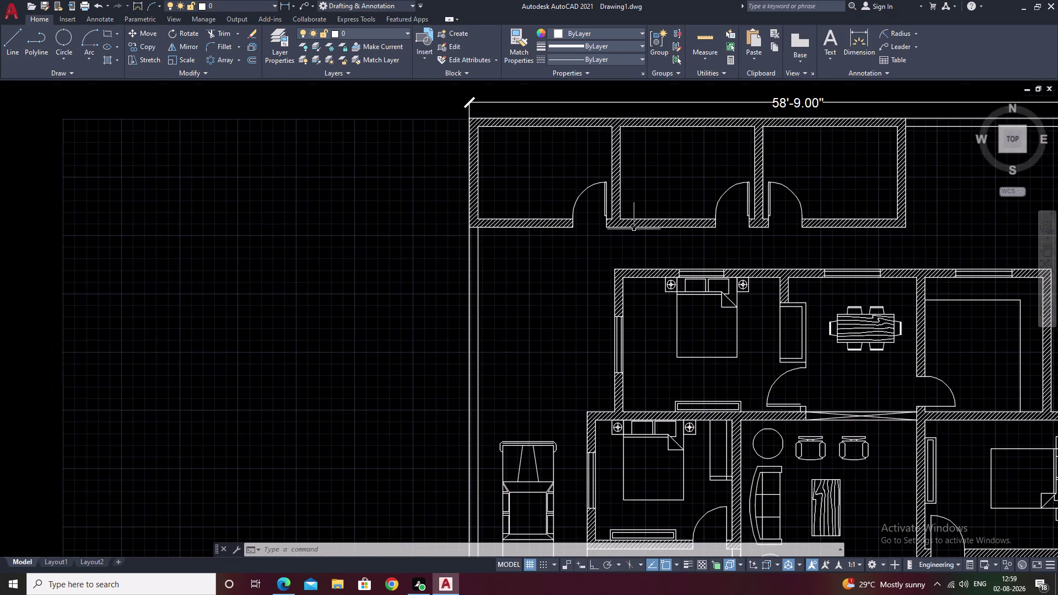
middle_drag(656, 222, 570, 287)
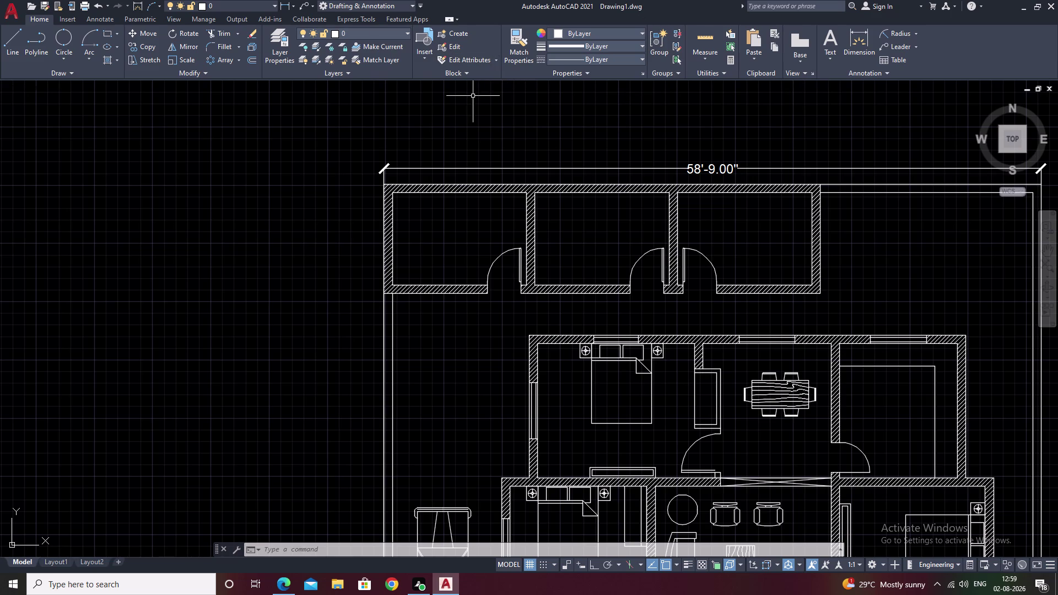
text(d)
key(space)
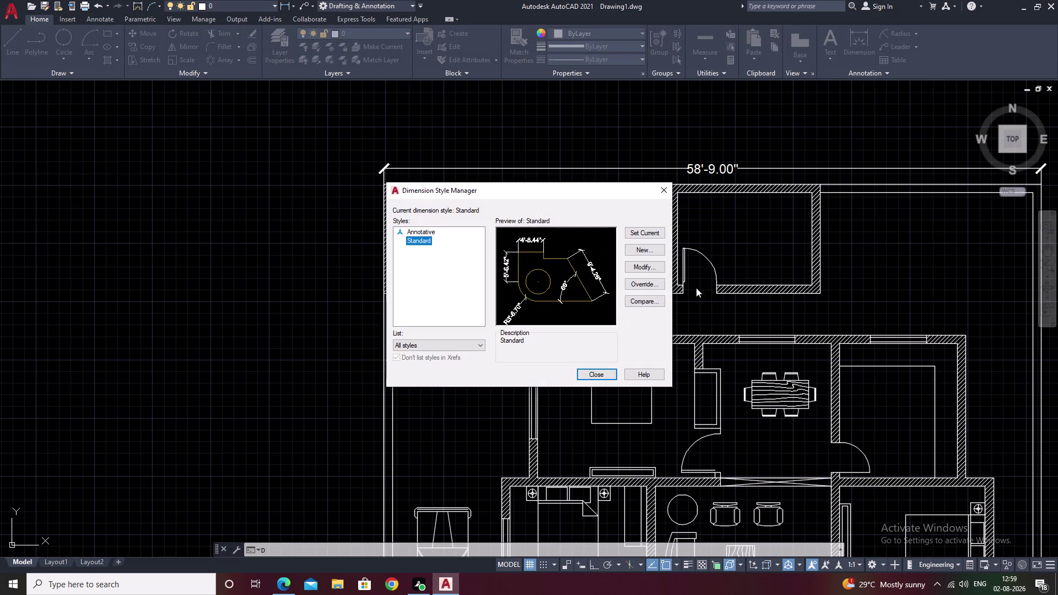
click(590, 373)
scroll(down, 3)
middle_drag(722, 347, 549, 336)
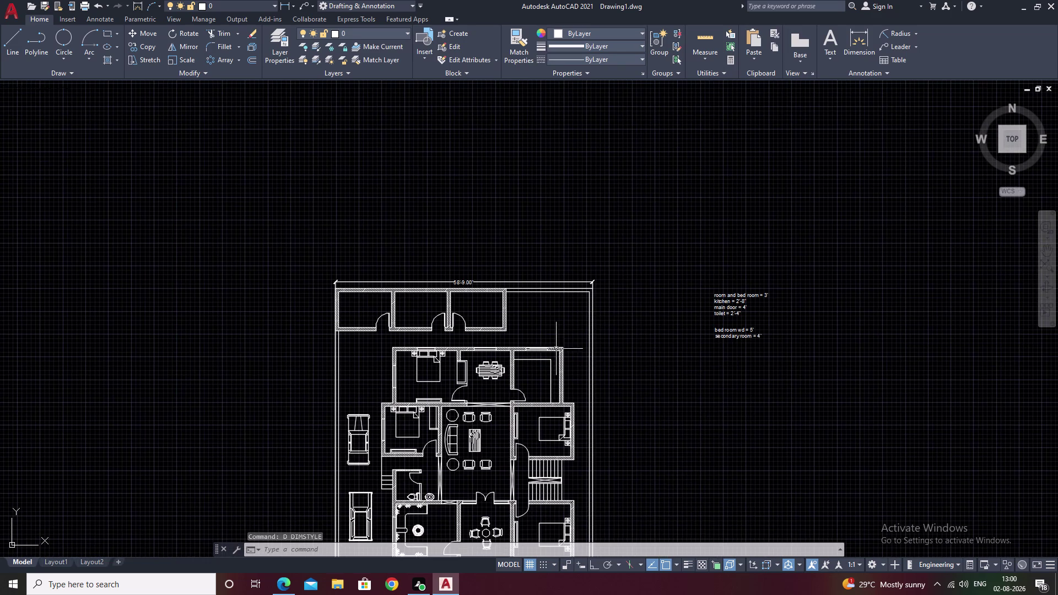
key(Escape)
middle_drag(446, 344, 487, 215)
scroll(up, 3)
scroll(up, 3)
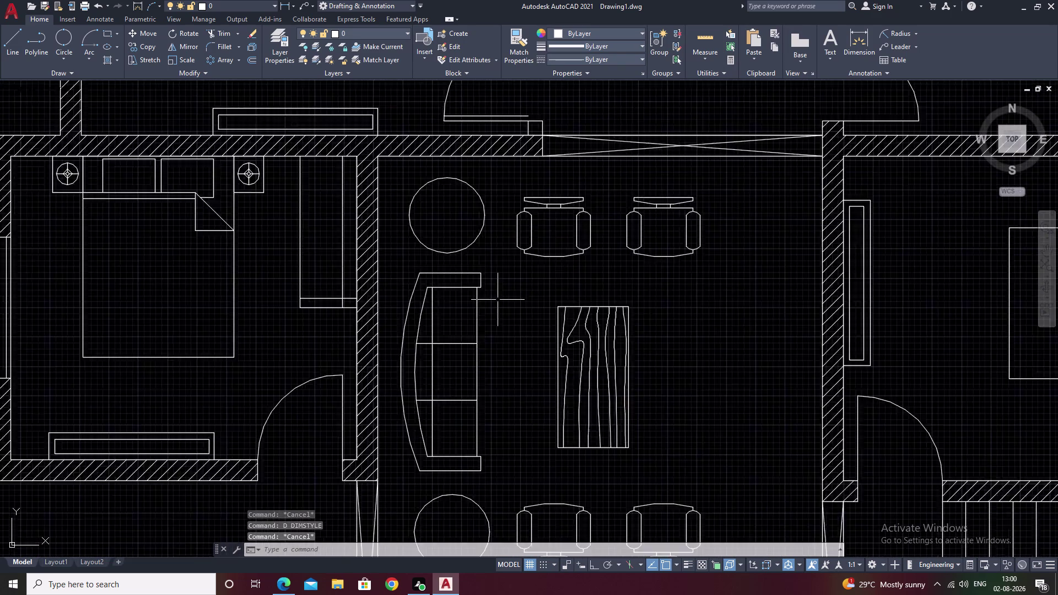
scroll(up, 3)
scroll(down, 3)
middle_drag(604, 160, 594, 168)
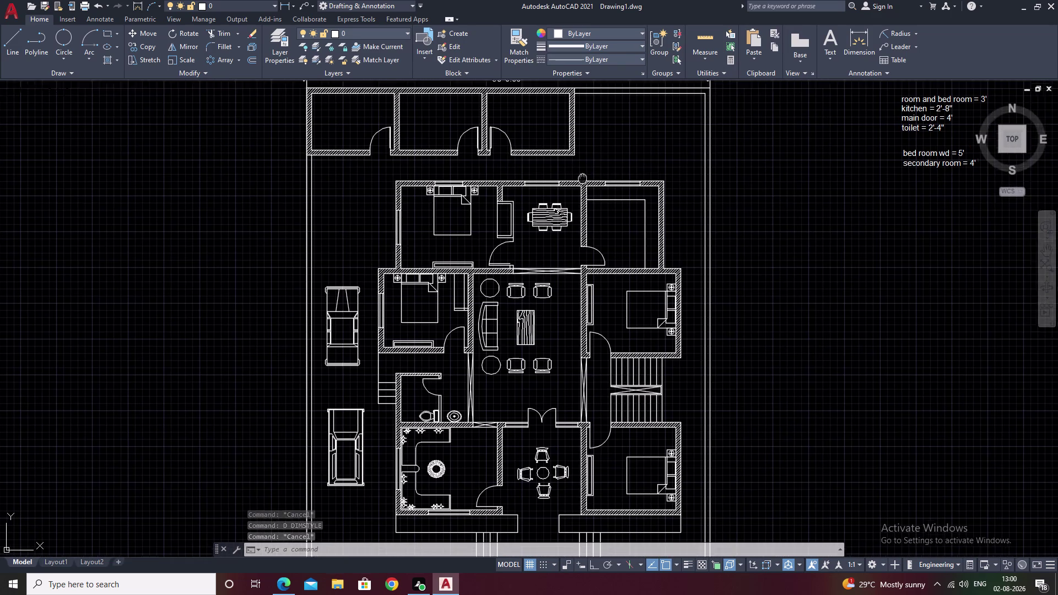
middle_drag(595, 169, 529, 231)
text(d)
key(space)
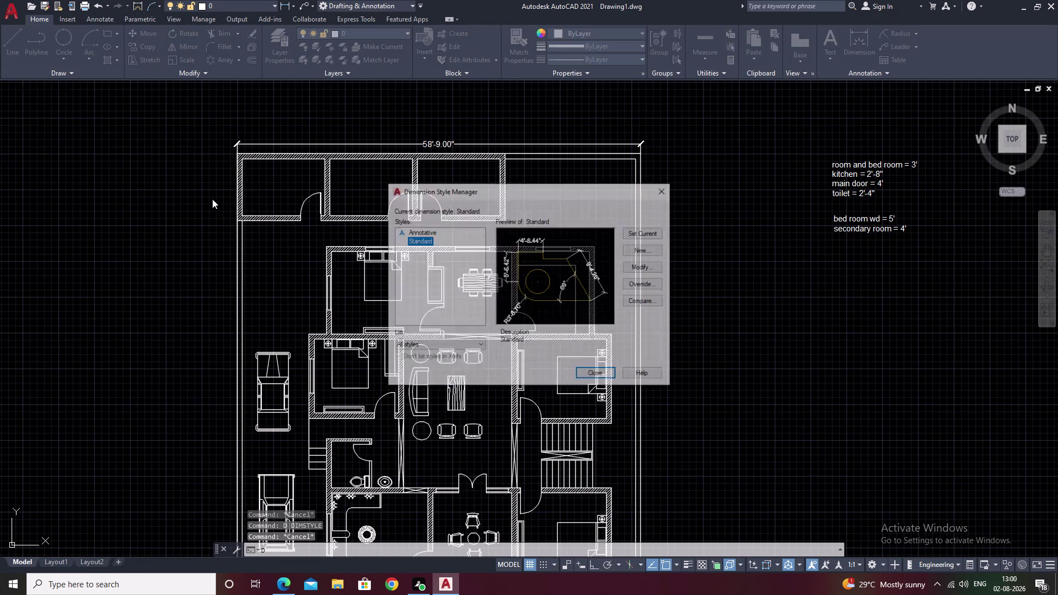
click(646, 268)
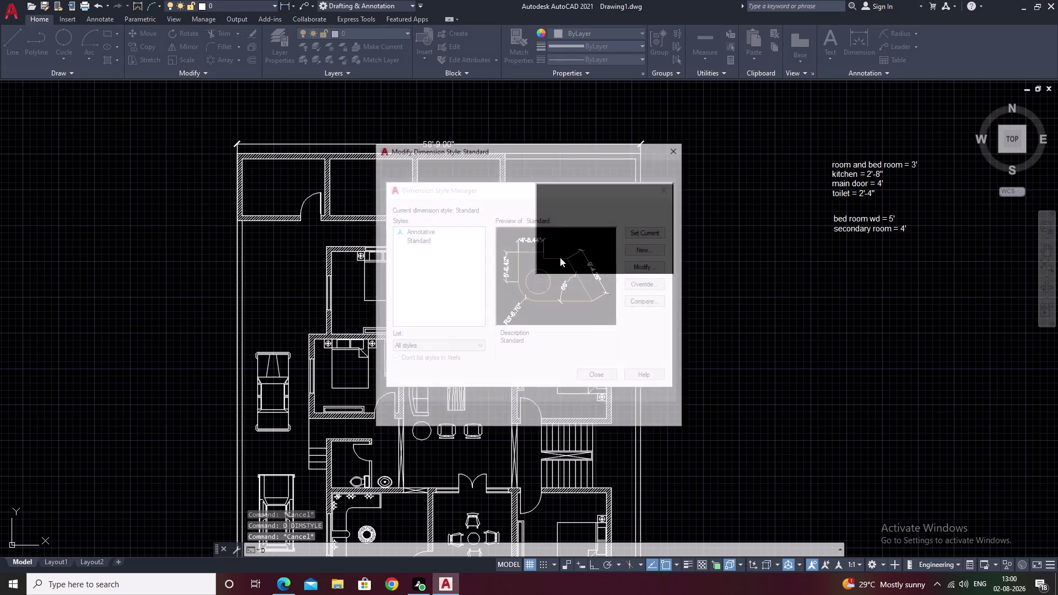
click(470, 170)
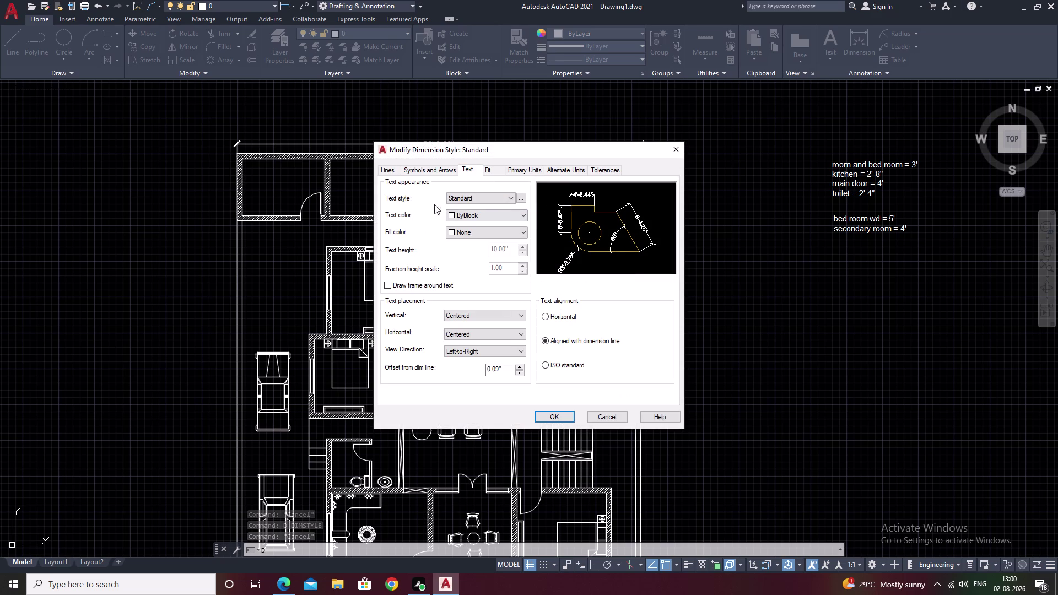
click(673, 157)
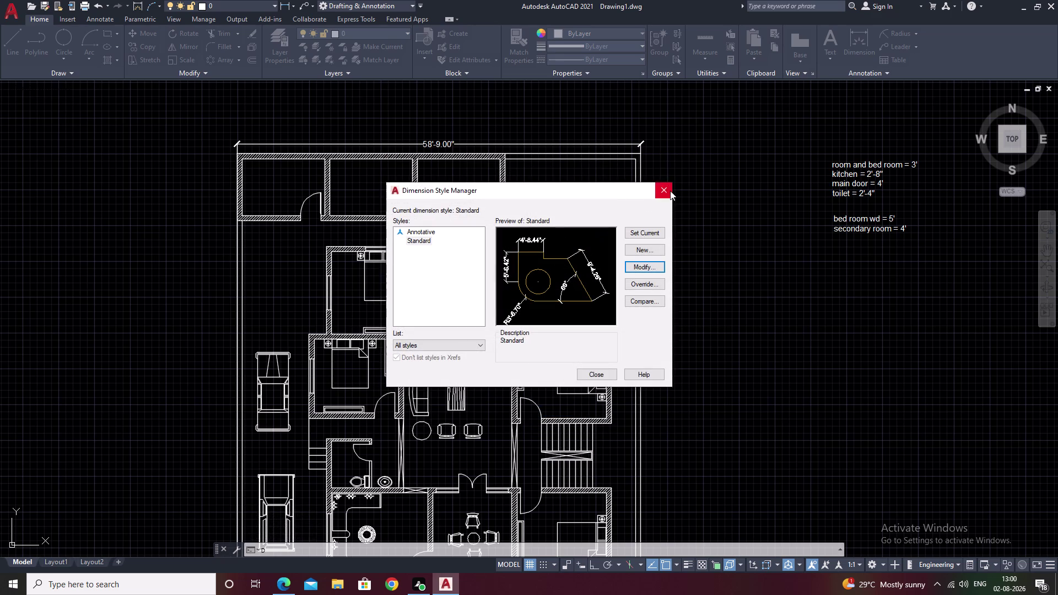
click(670, 191)
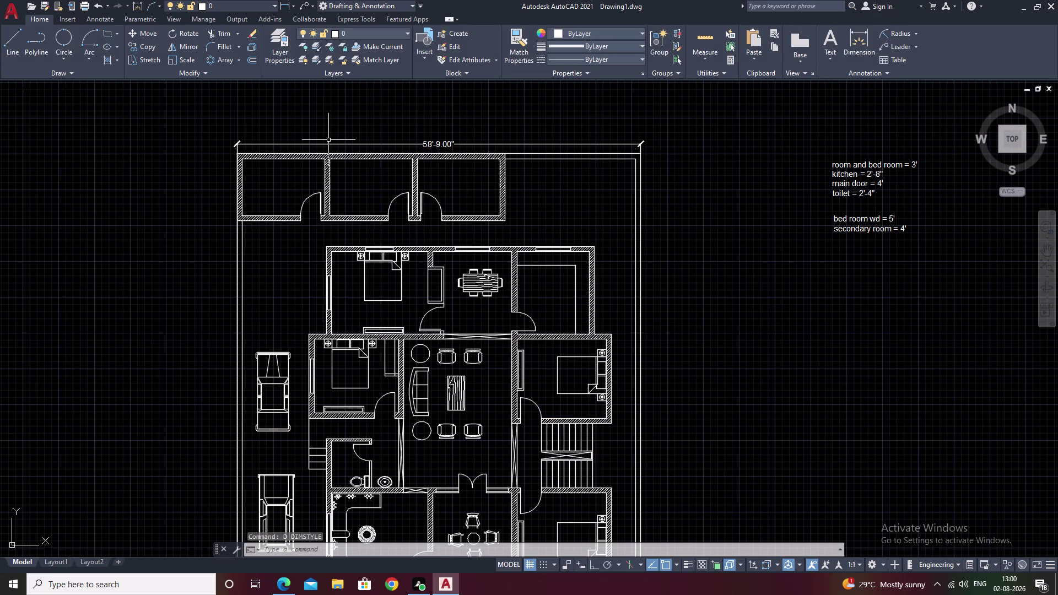
text(dli)
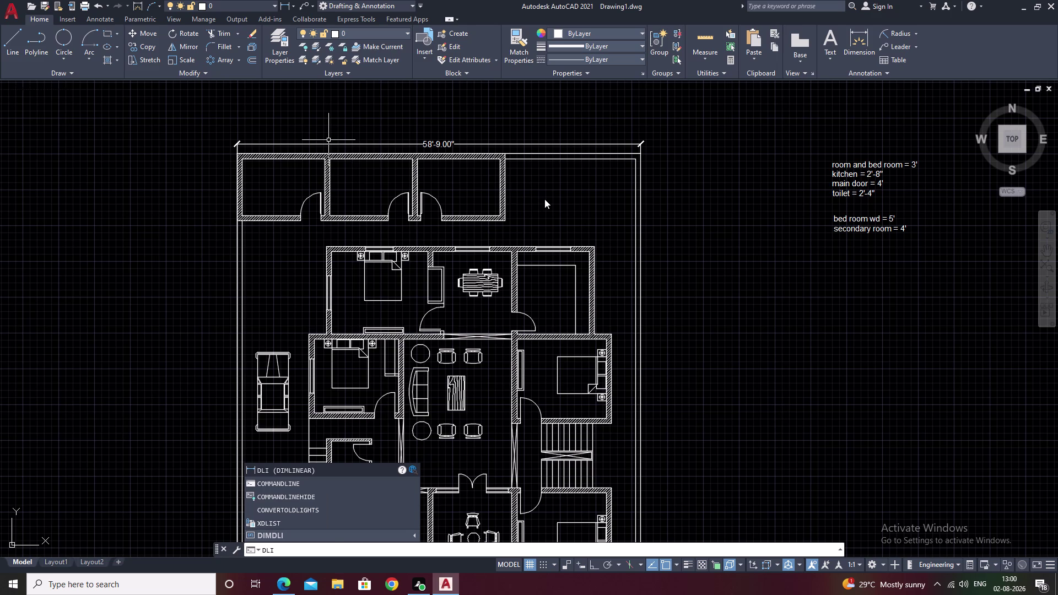
Place a vertical 12'-9.00" dimension from the top boundary to the rear wall.
key(space)
scroll(up, 3)
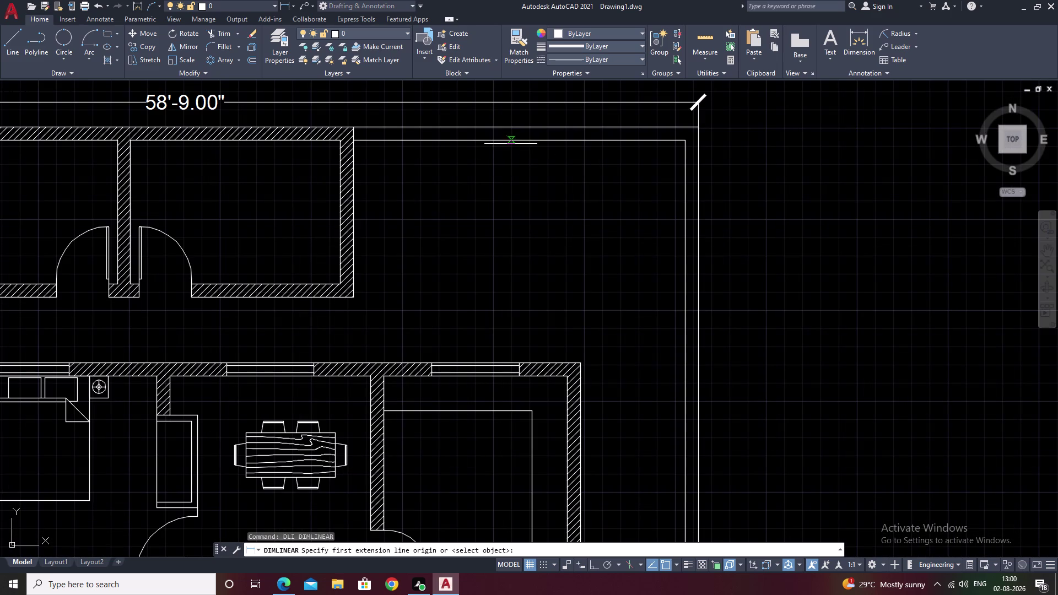
click(511, 143)
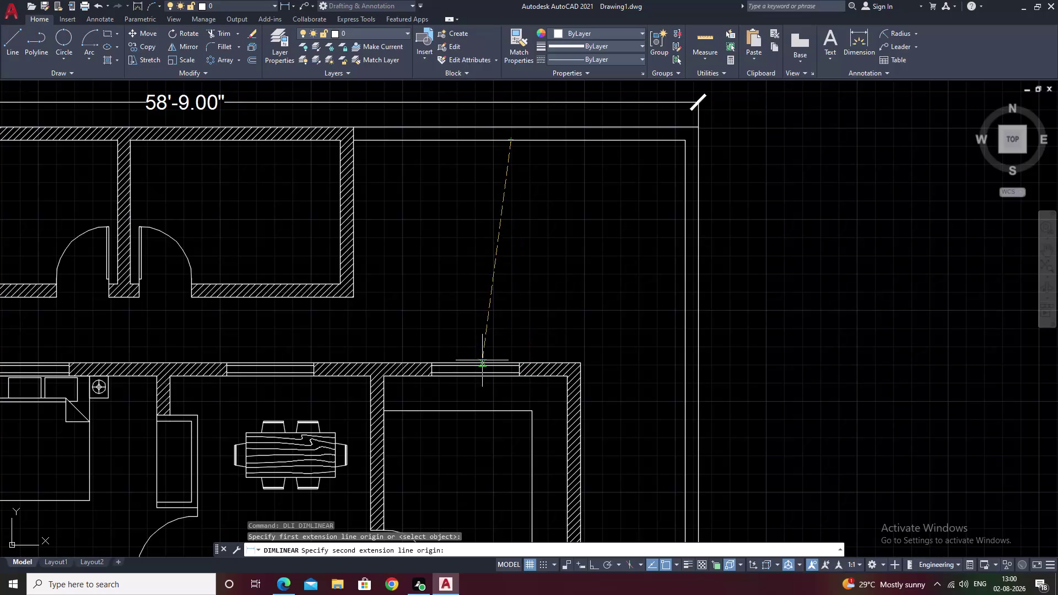
key(Escape)
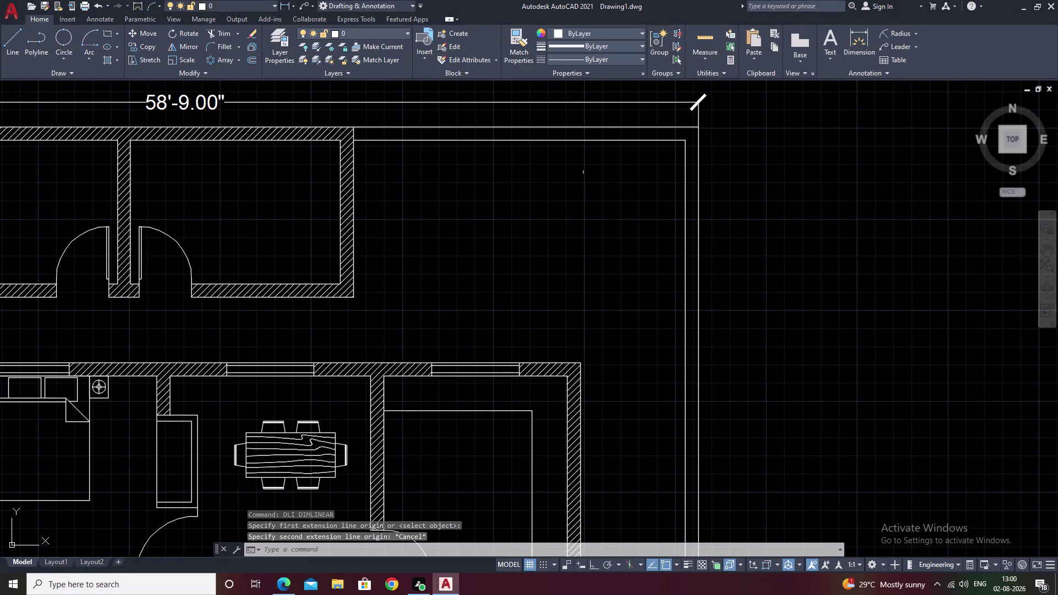
key(space)
click(557, 143)
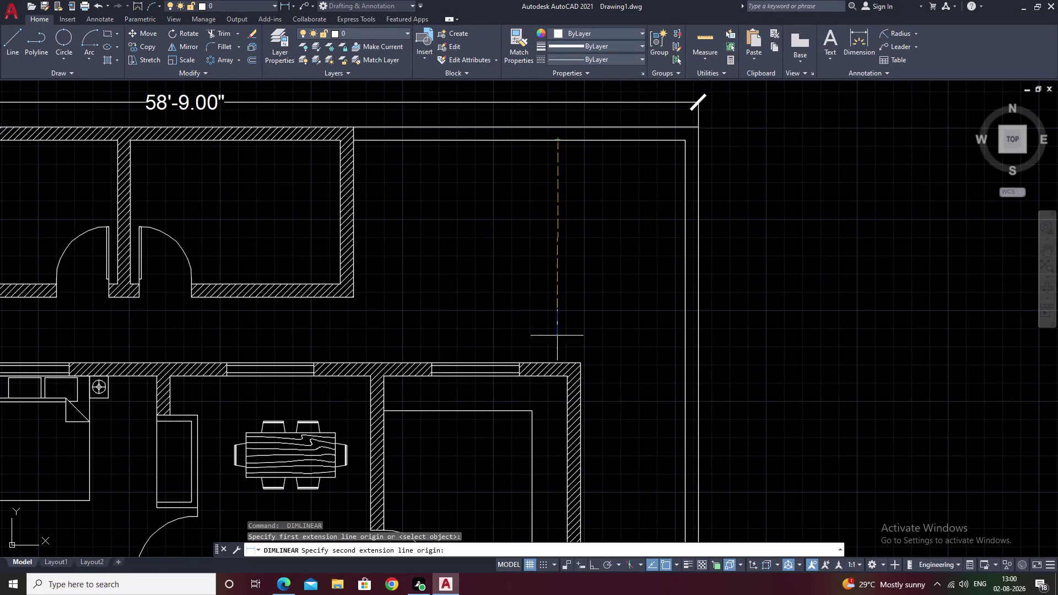
click(557, 365)
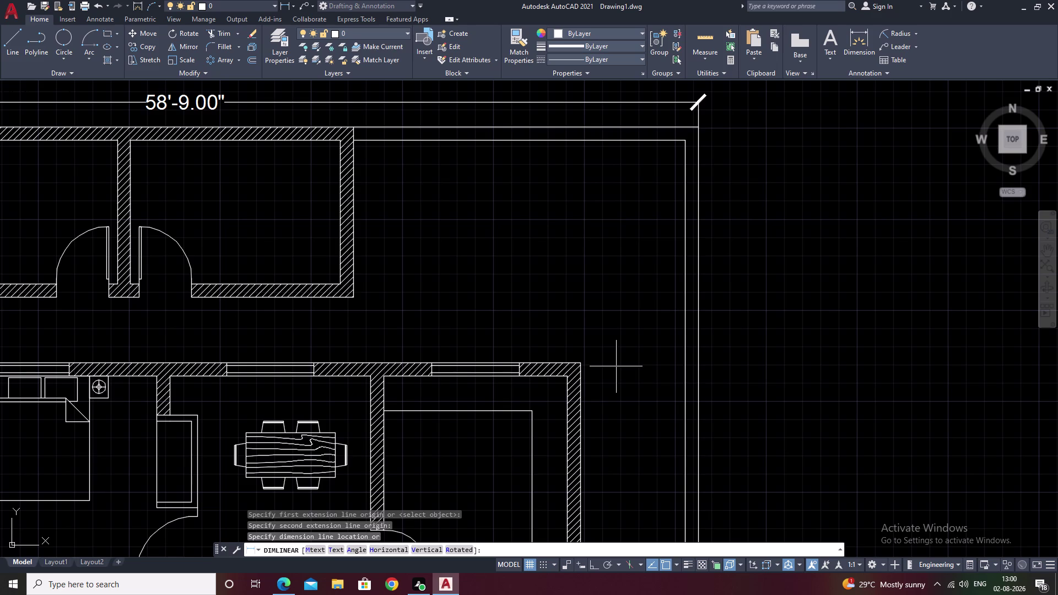
click(616, 366)
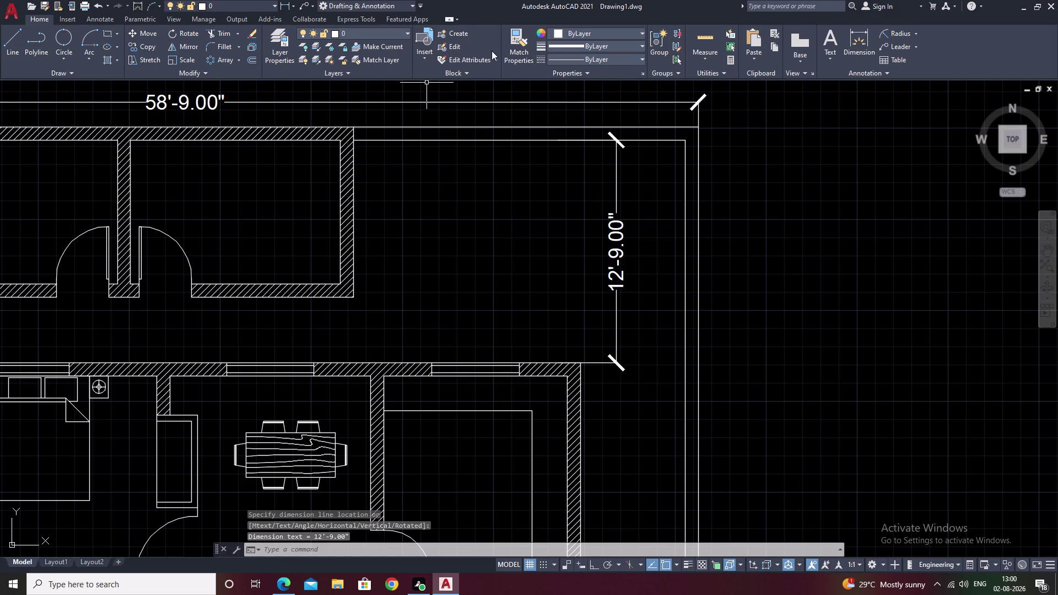
key(space)
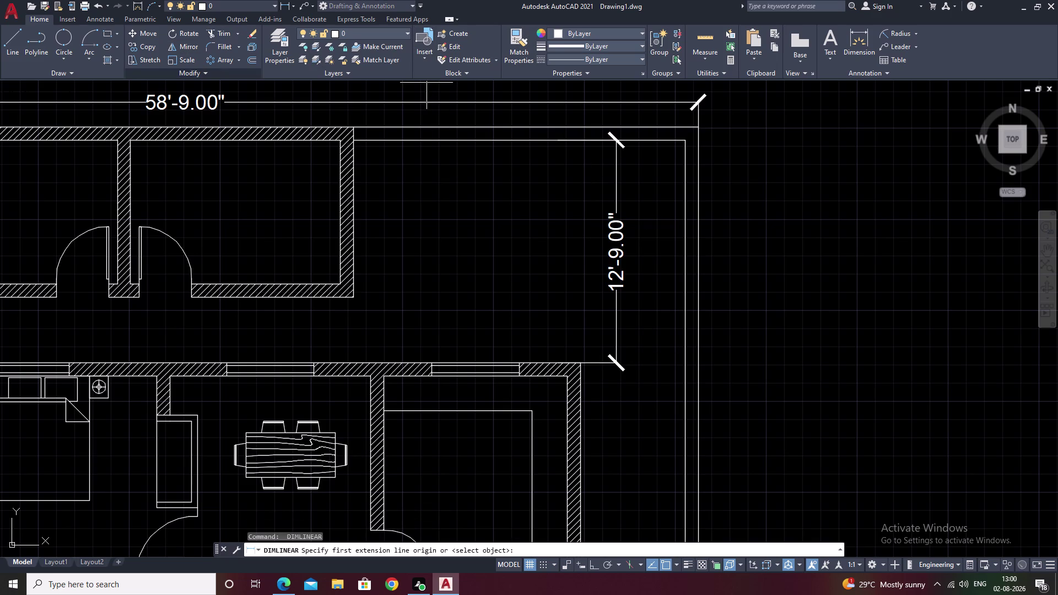
Add a 19' horizontal dimension from the storage room wall to the right boundary.
click(355, 177)
right_click(355, 177)
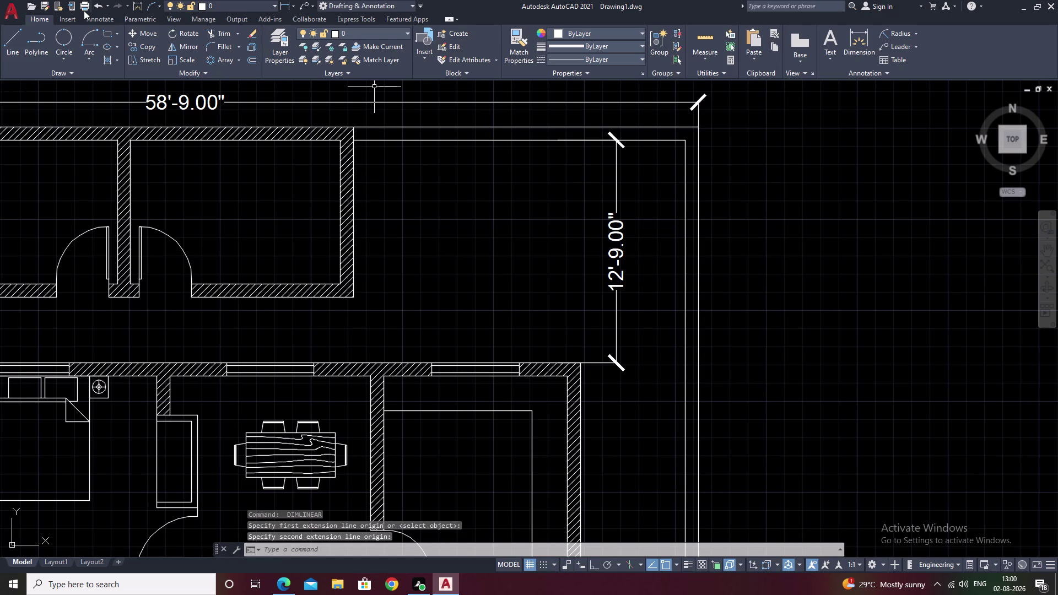
click(60, 19)
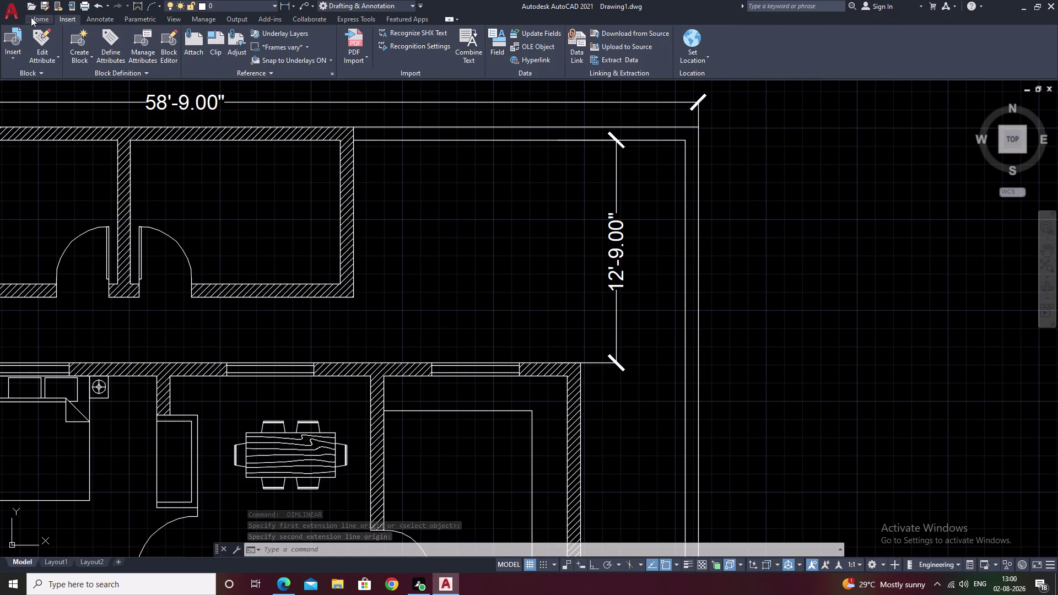
click(51, 21)
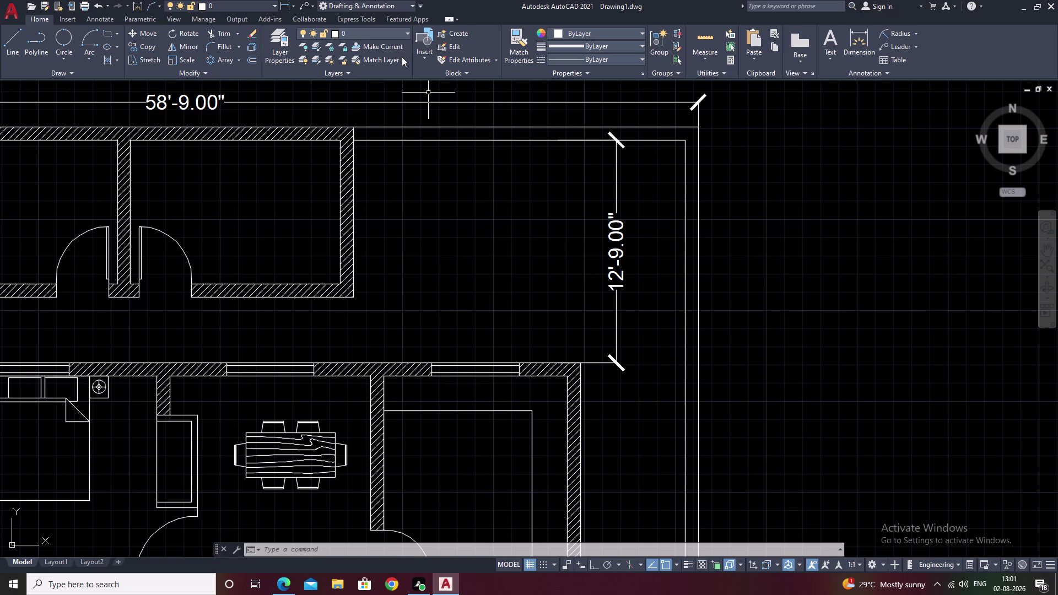
text(dli)
key(space)
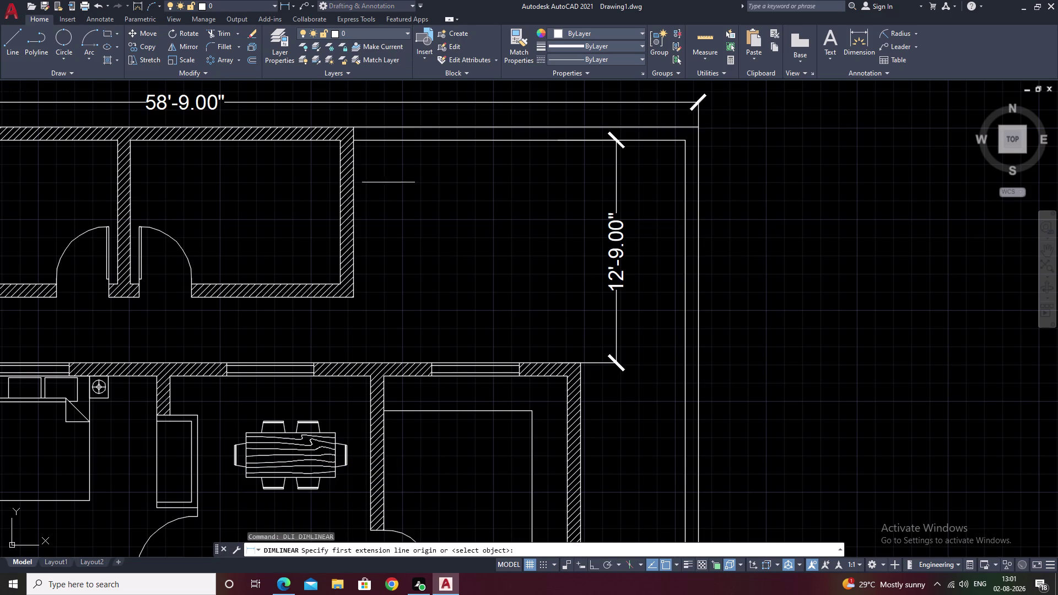
click(353, 185)
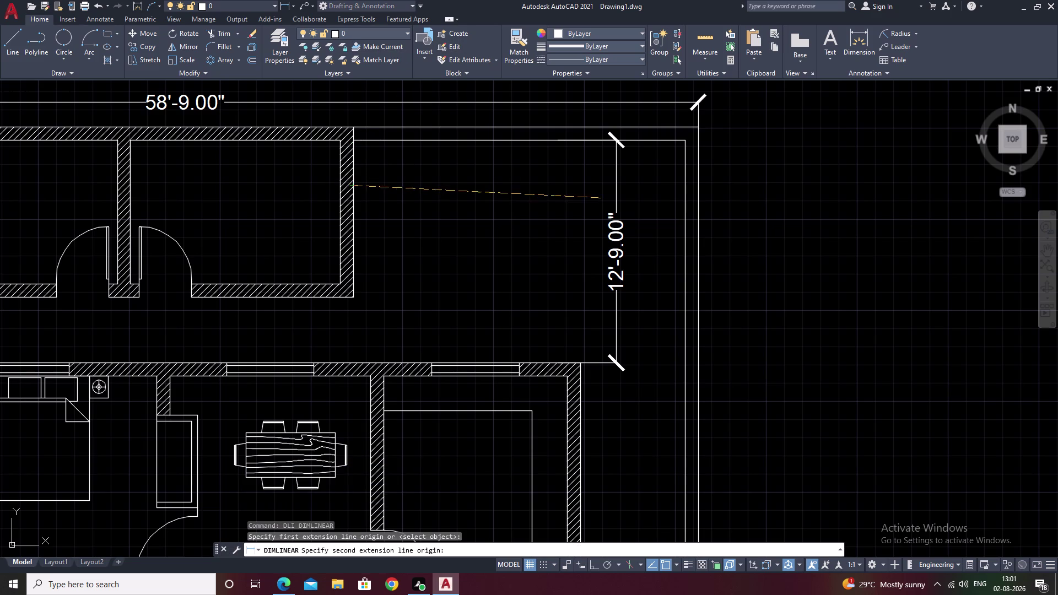
click(687, 191)
right_click(687, 191)
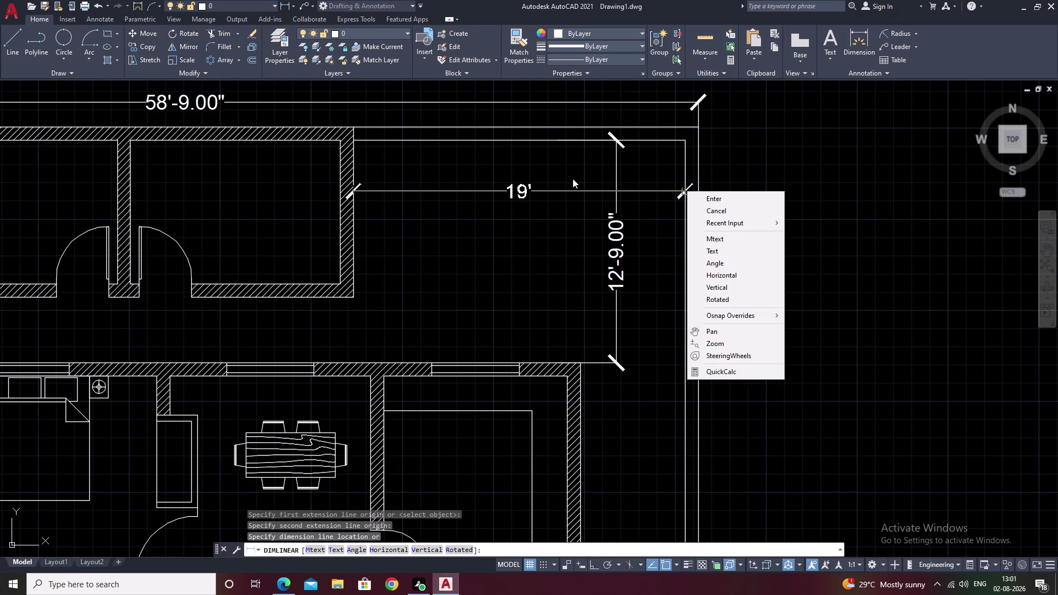
click(785, 180)
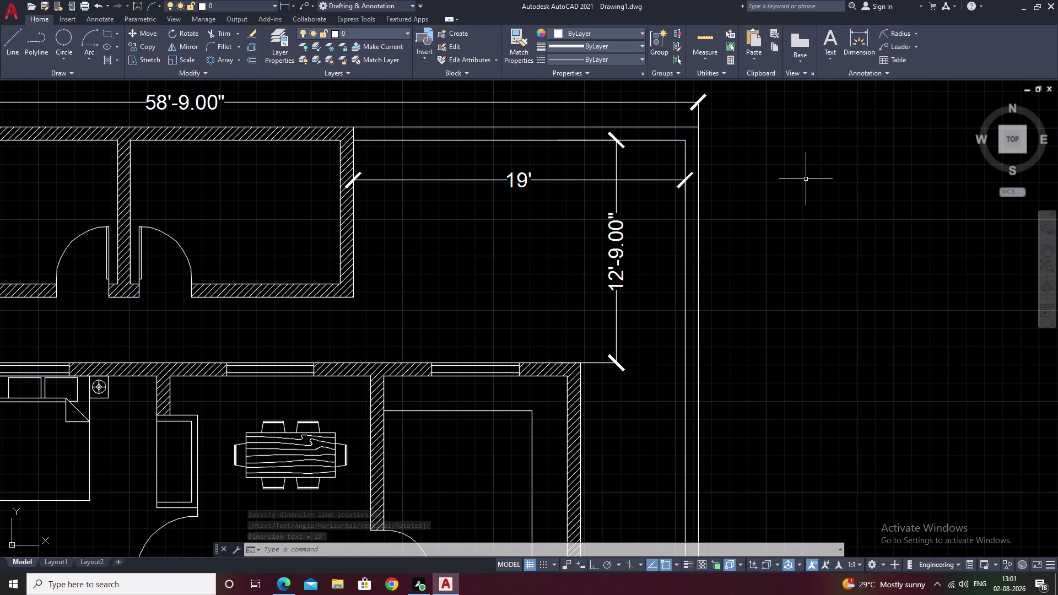
scroll(down, 3)
middle_drag(580, 244, 684, 237)
Start a linear dimension from the Annotate ribbon tab.
scroll(up, 3)
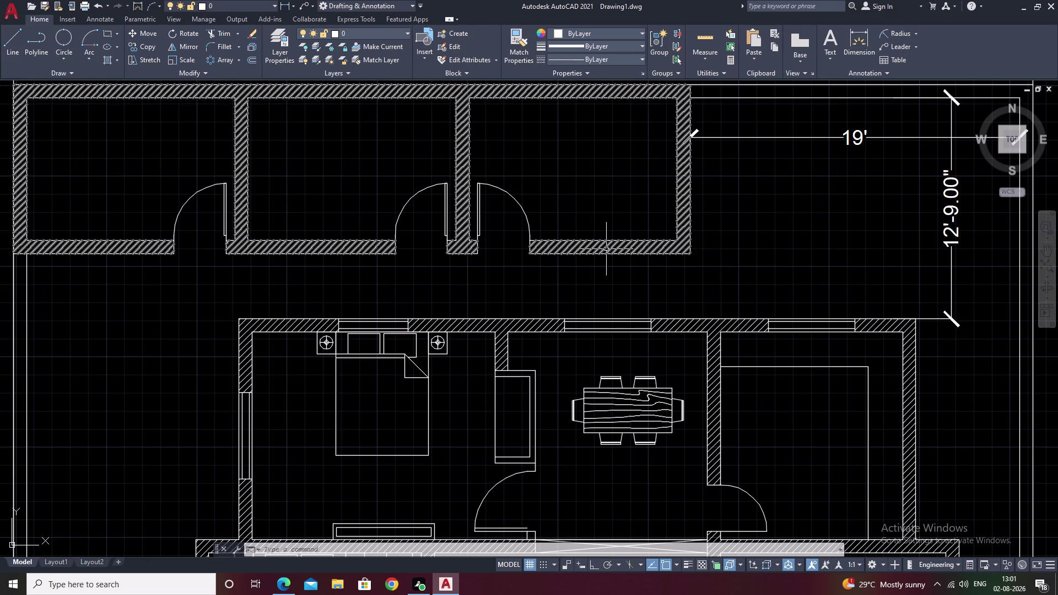
middle_drag(377, 130, 542, 156)
scroll(down, 3)
middle_drag(636, 249, 600, 179)
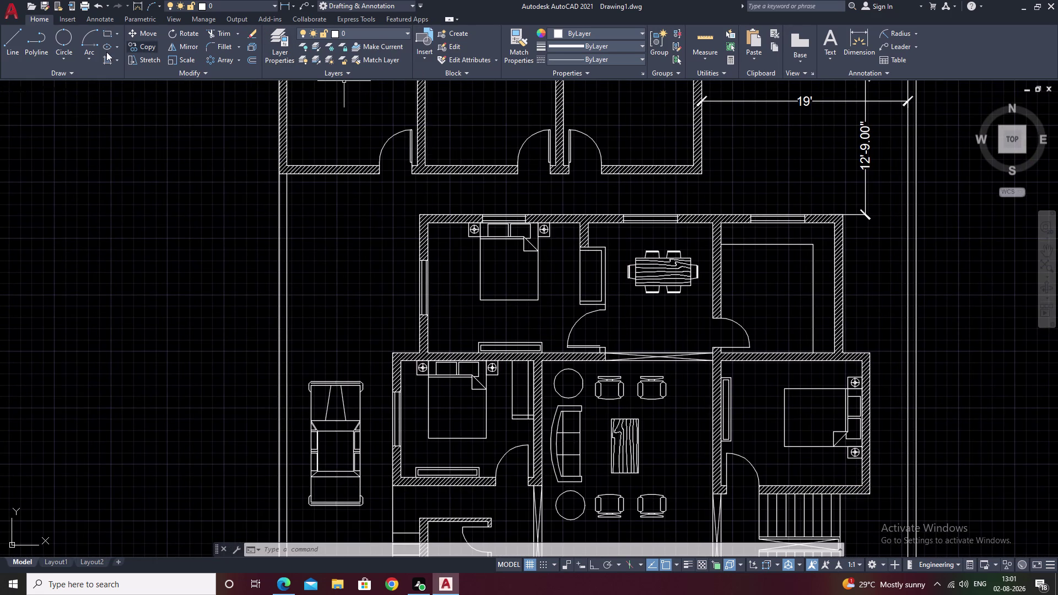
click(100, 19)
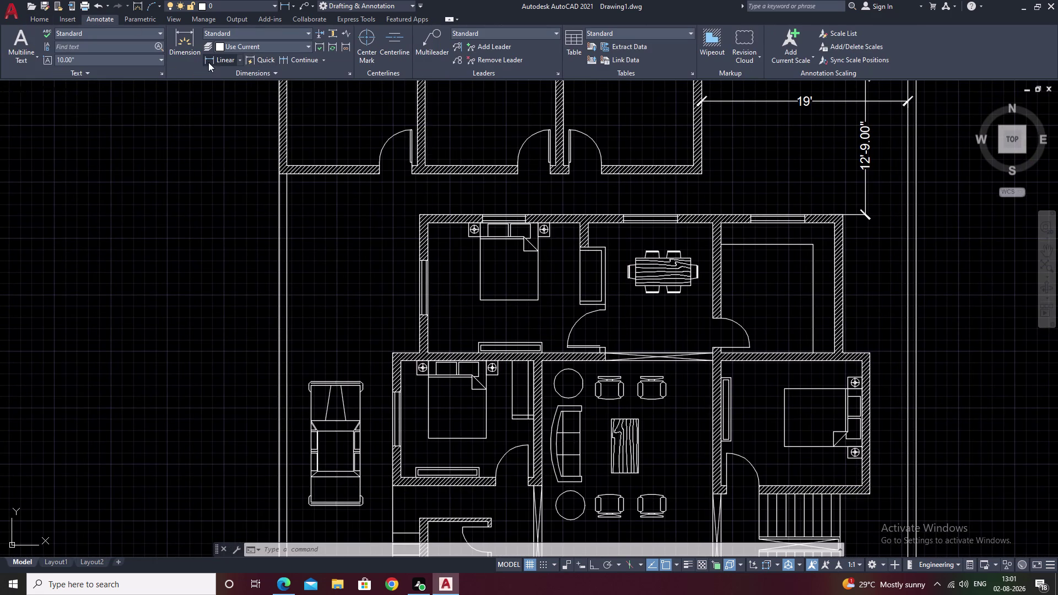
click(209, 62)
Zoom to the bedroom and fix the dimension's first point below its lower wall.
scroll(down, 3)
middle_drag(235, 176, 346, 136)
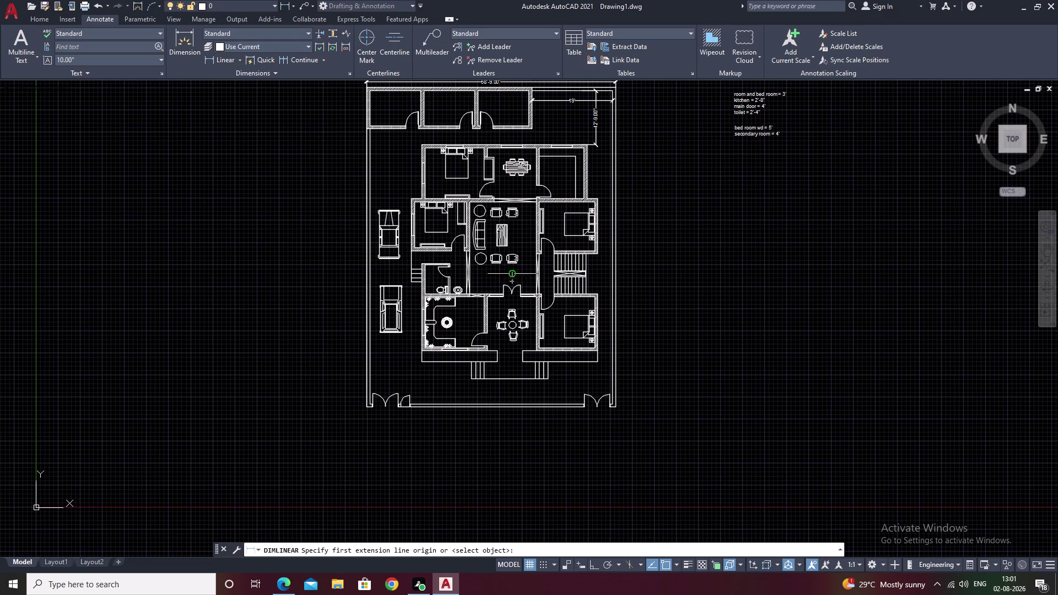
scroll(up, 3)
scroll(up, 3)
scroll(up, 3)
scroll(down, 3)
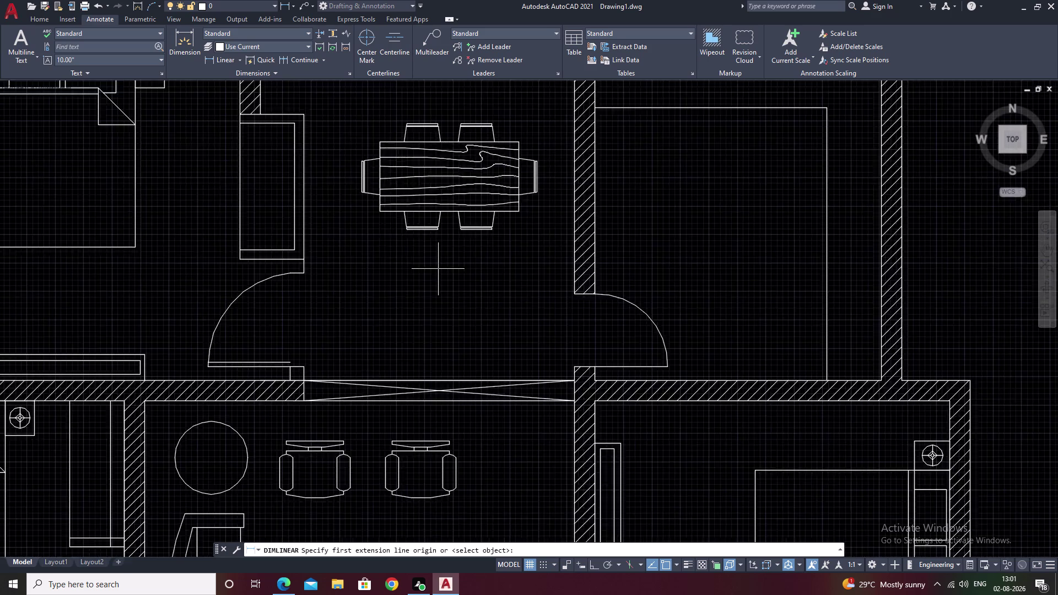
scroll(down, 3)
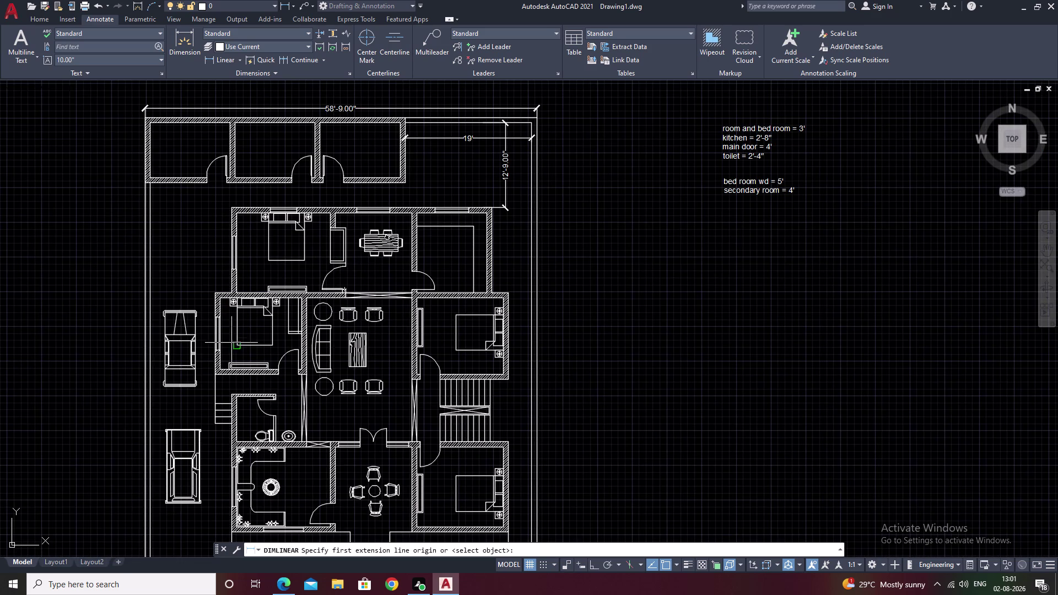
scroll(up, 3)
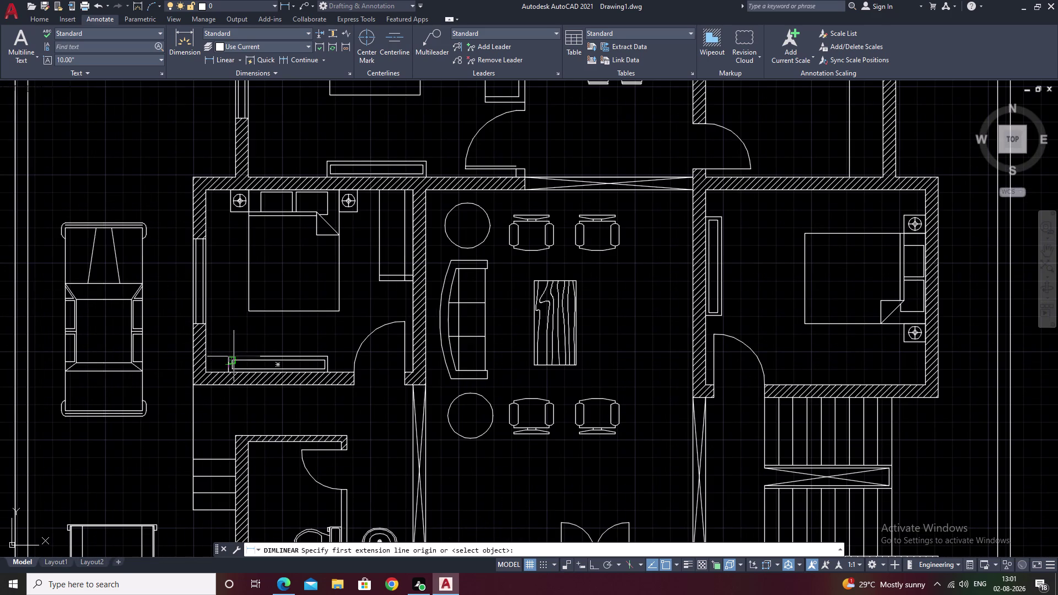
click(237, 437)
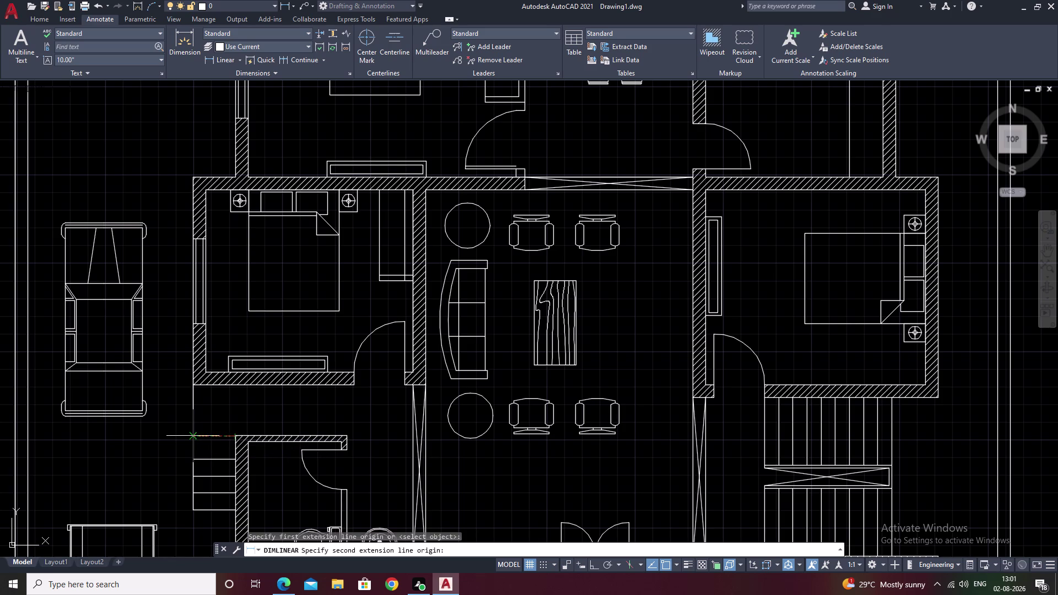
Cancel the misplaced dimension and dimension the 2'-6.00" stair width beside the toilet.
click(194, 435)
key(Escape)
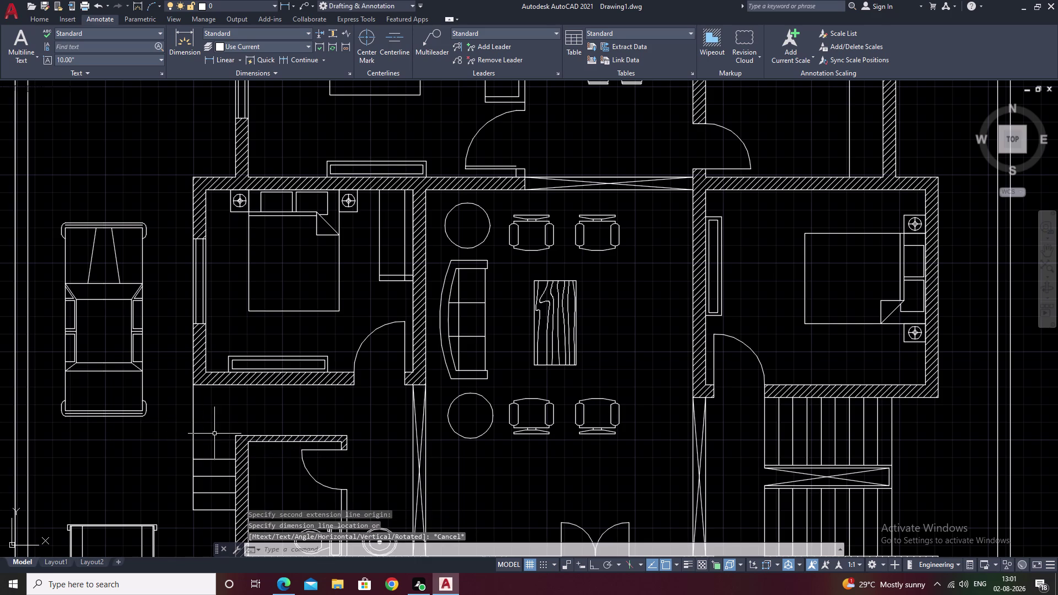
middle_drag(212, 439, 269, 303)
key(space)
middle_drag(265, 394, 274, 355)
scroll(up, 3)
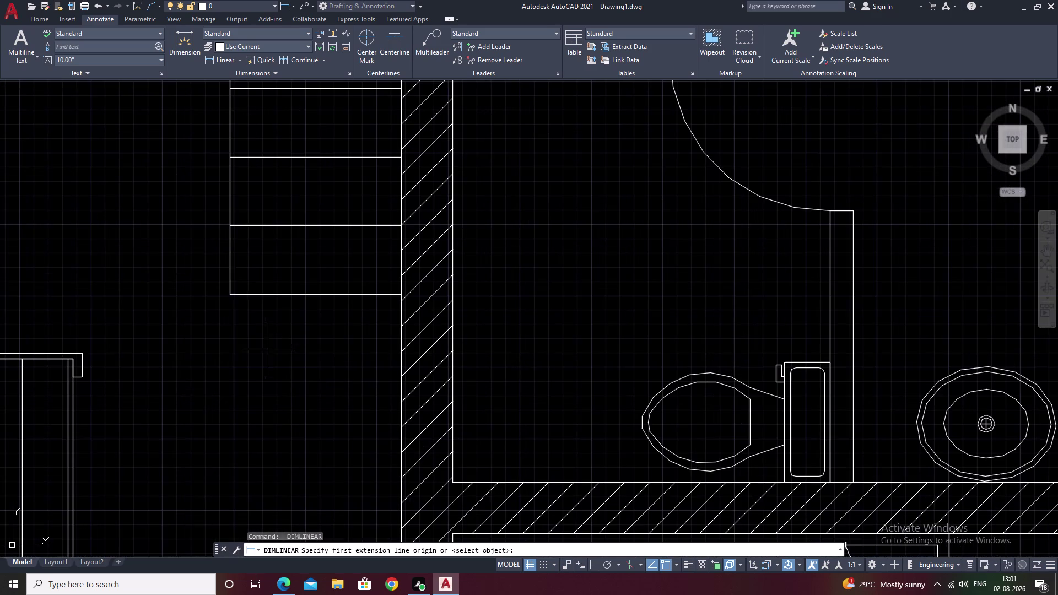
click(231, 294)
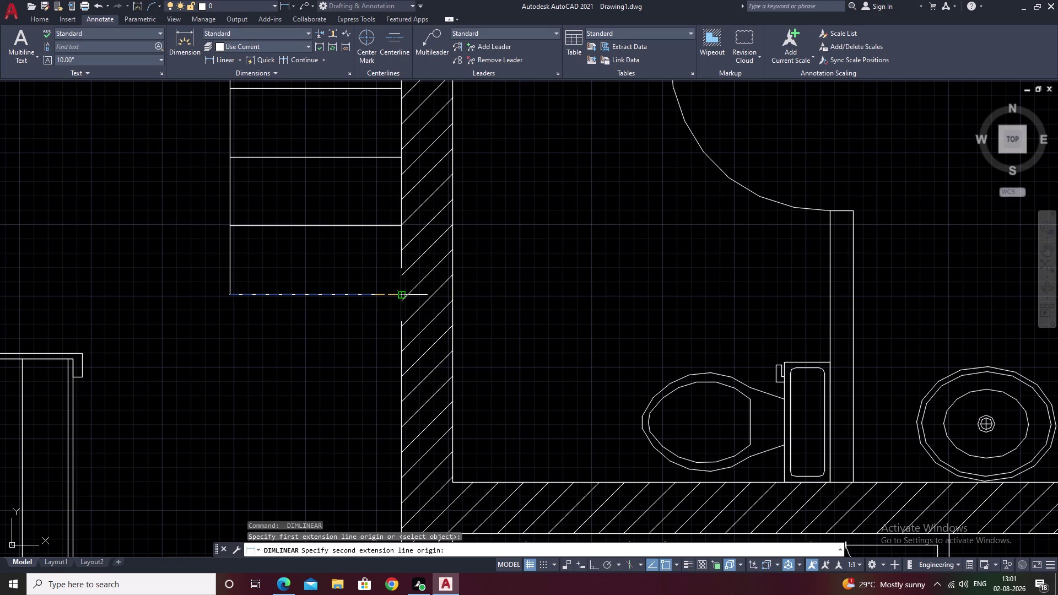
click(402, 296)
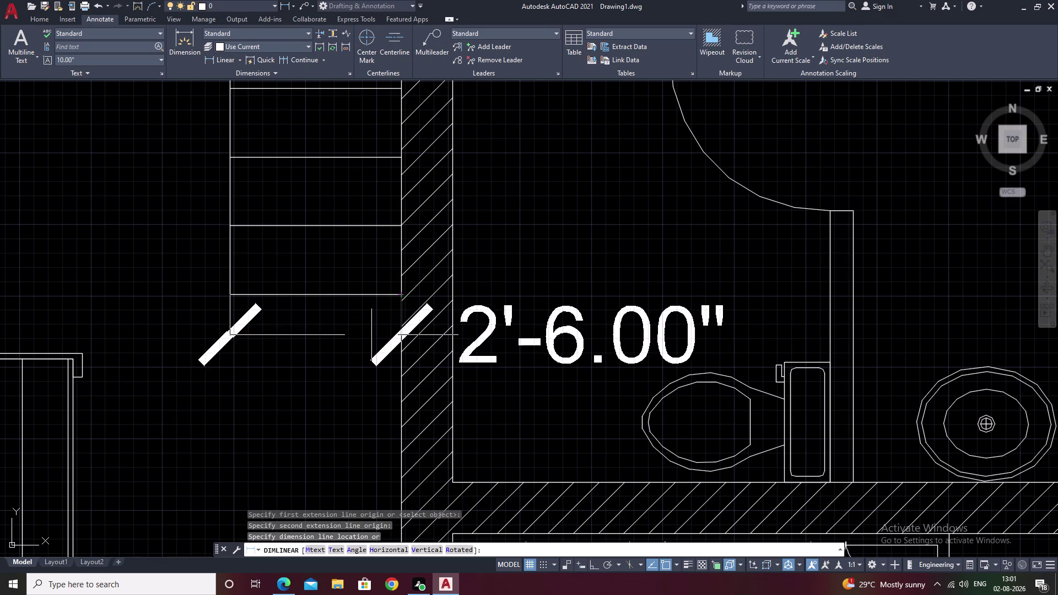
click(360, 336)
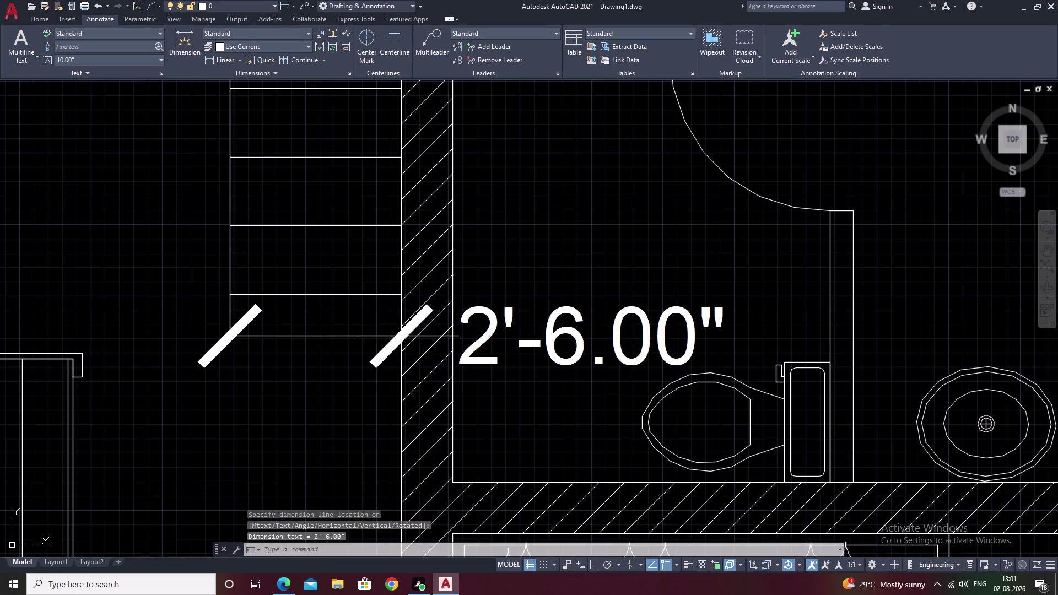
Review the new dimension in the plan and open the Standard dimension style for editing.
scroll(down, 3)
scroll(down, 3)
middle_drag(604, 347, 456, 376)
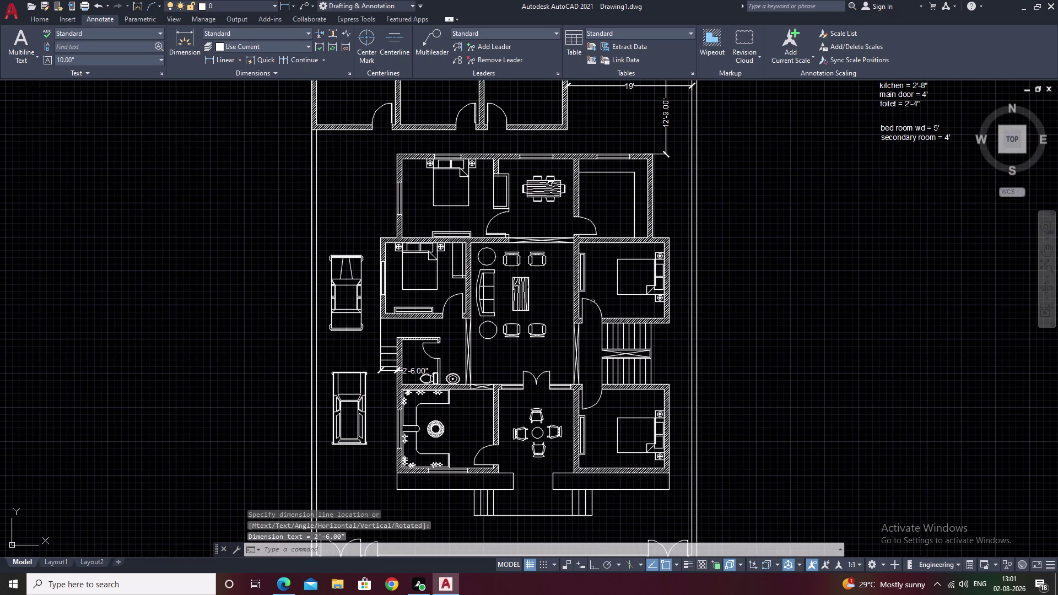
scroll(down, 3)
middle_drag(604, 227, 540, 280)
scroll(up, 3)
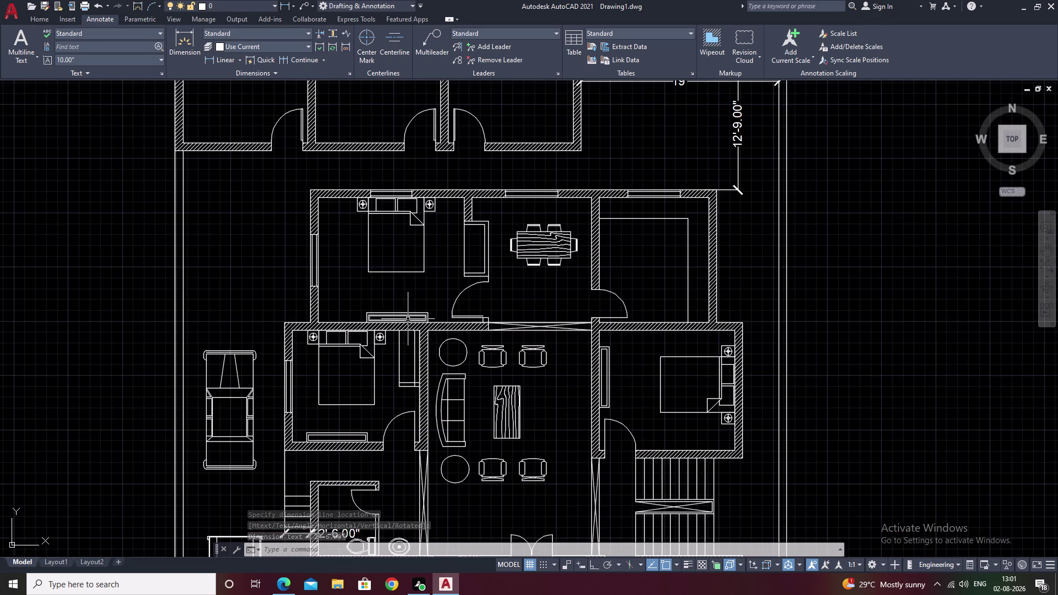
middle_drag(408, 319, 439, 225)
scroll(up, 3)
middle_drag(384, 348, 445, 245)
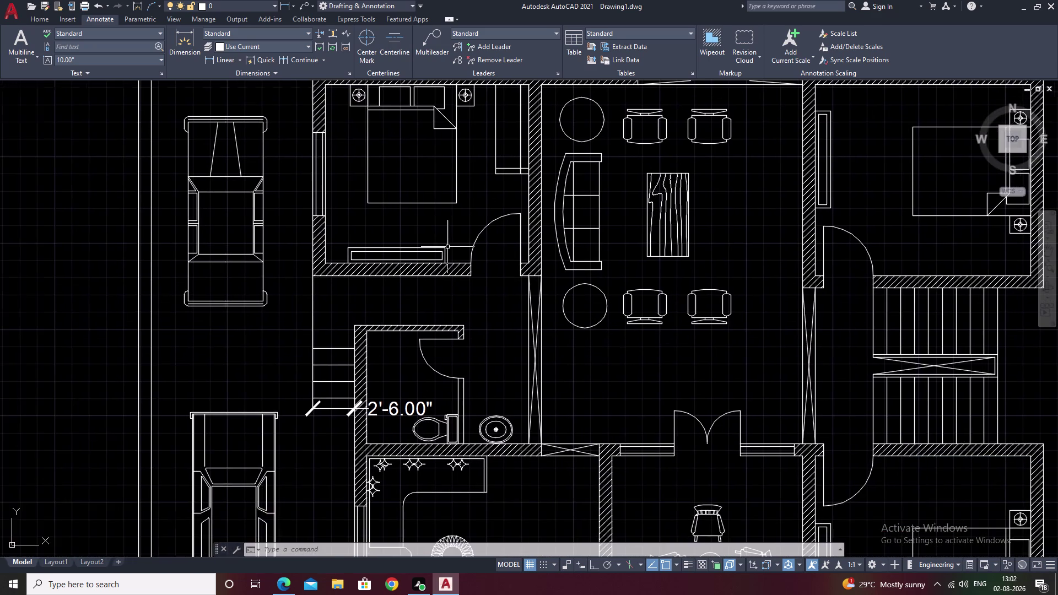
middle_drag(432, 310, 448, 274)
text(d)
key(space)
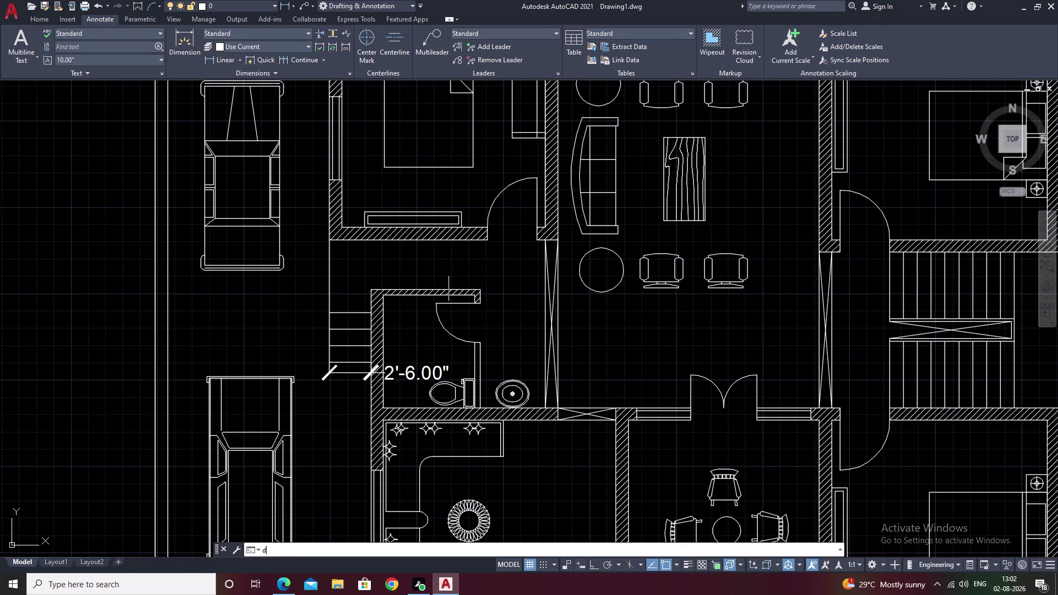
click(639, 270)
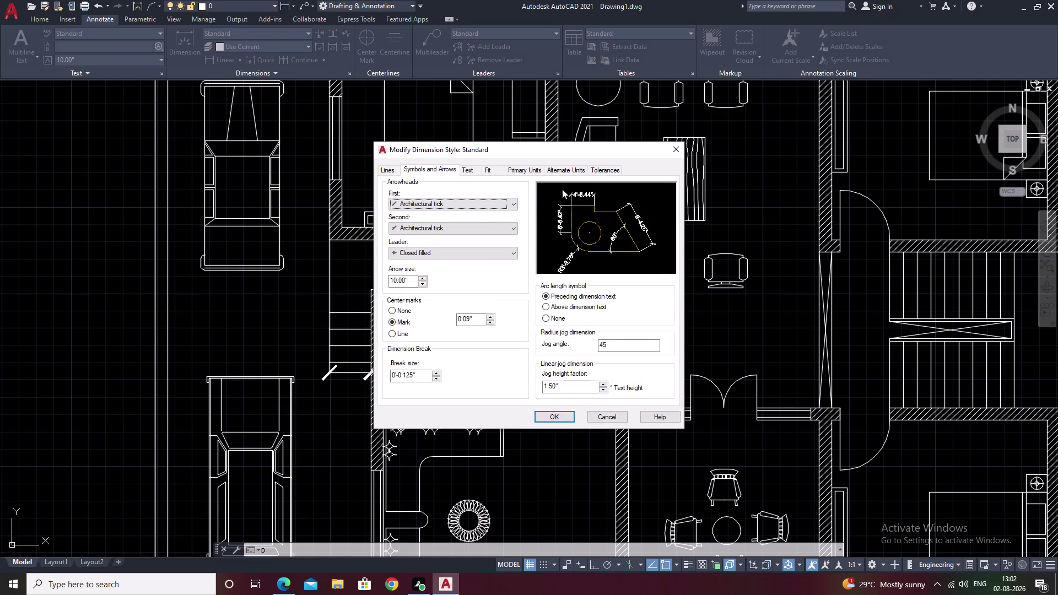
Set the Standard dimension style's vertical text placement to Above and apply it.
click(532, 173)
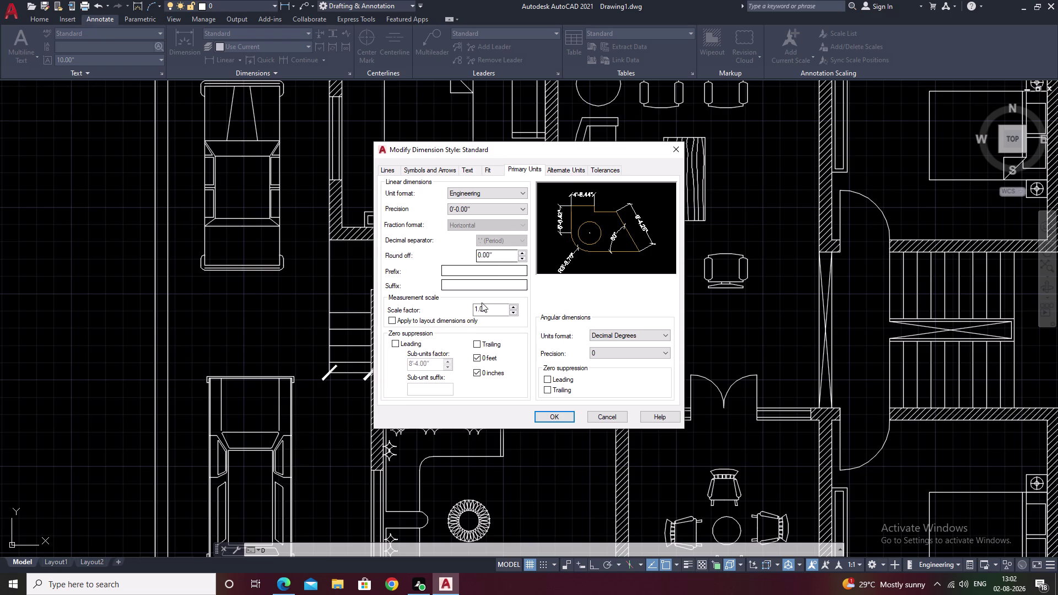
click(470, 168)
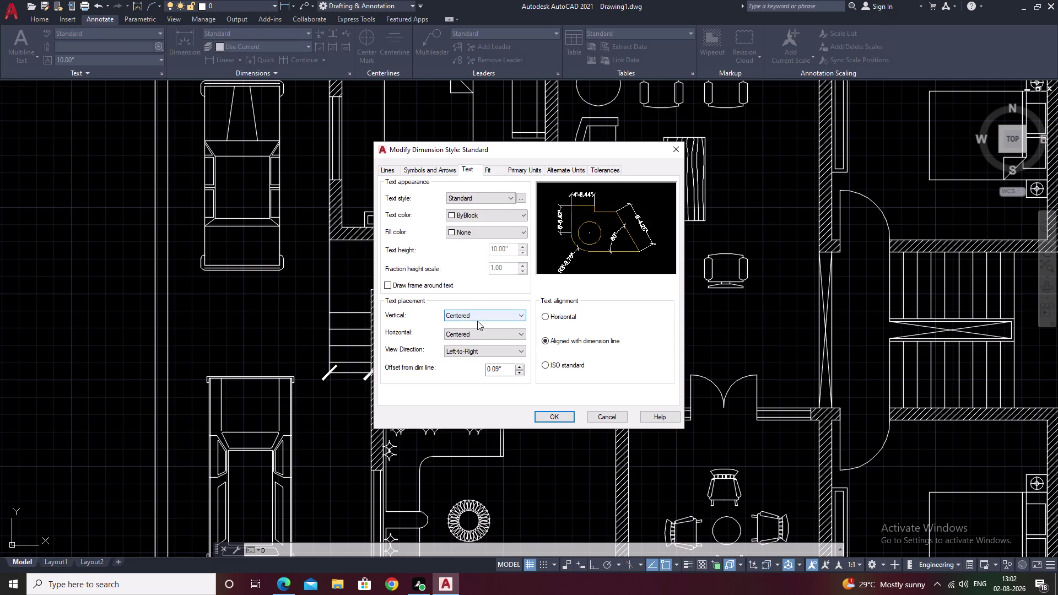
click(477, 315)
click(478, 354)
right_click(478, 354)
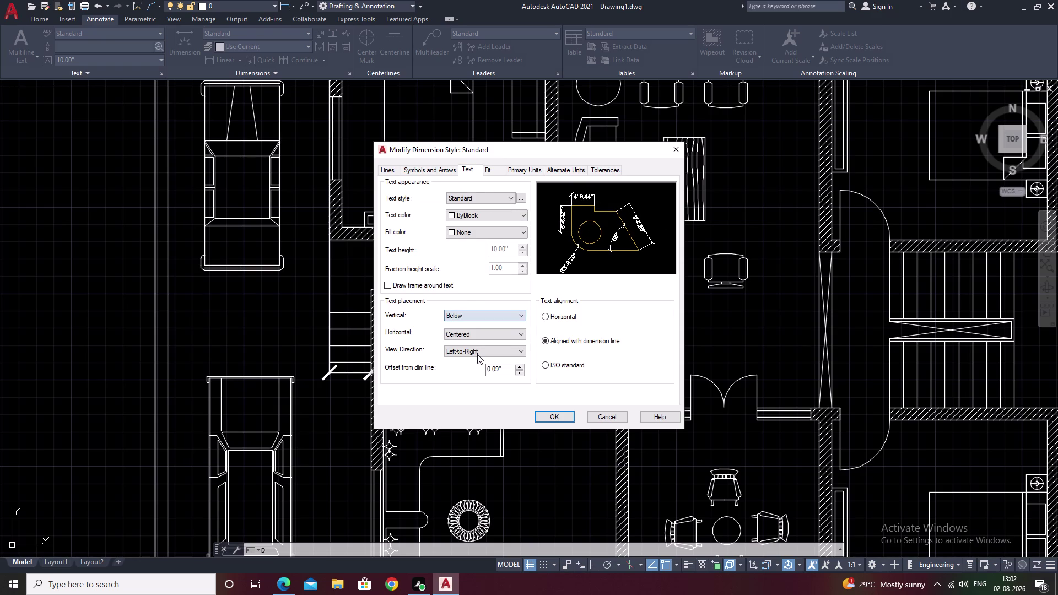
click(480, 313)
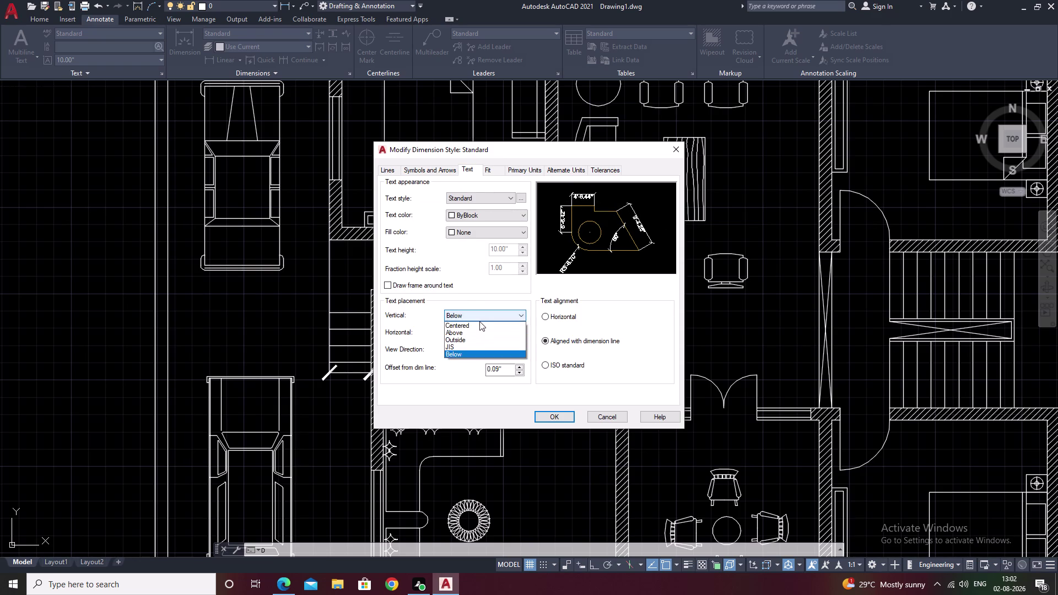
click(479, 325)
click(484, 315)
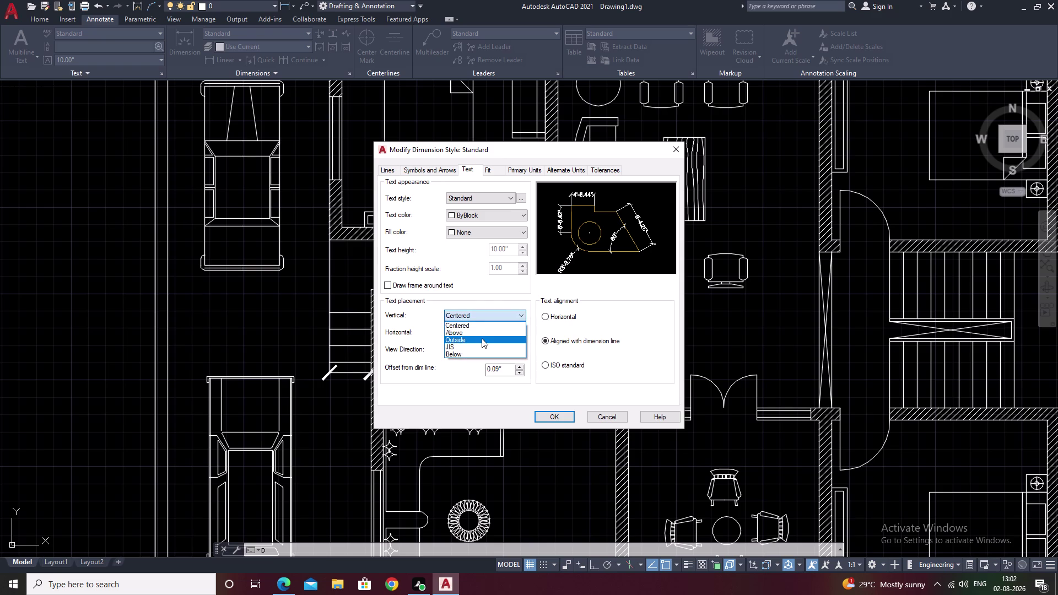
click(483, 329)
click(557, 417)
right_click(558, 417)
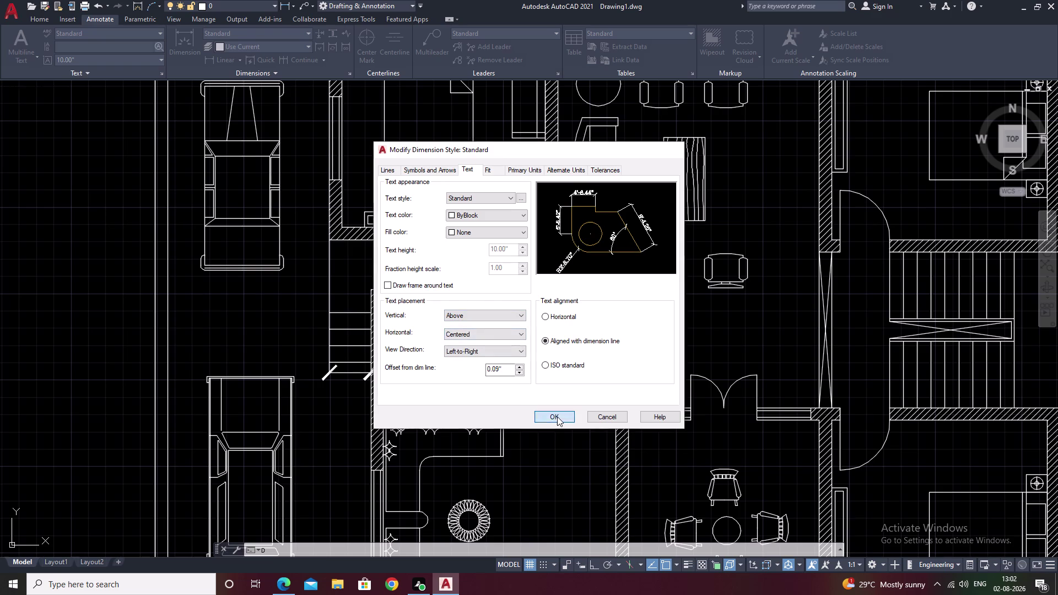
click(608, 375)
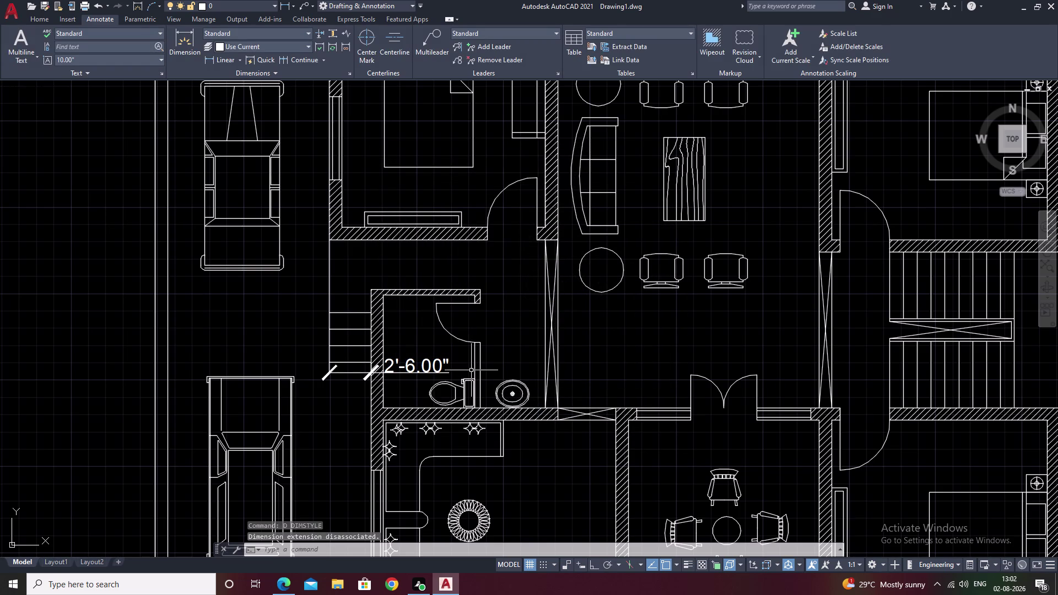
Set the Standard style's text alignment to Horizontal and close the style manager.
text(d)
key(space)
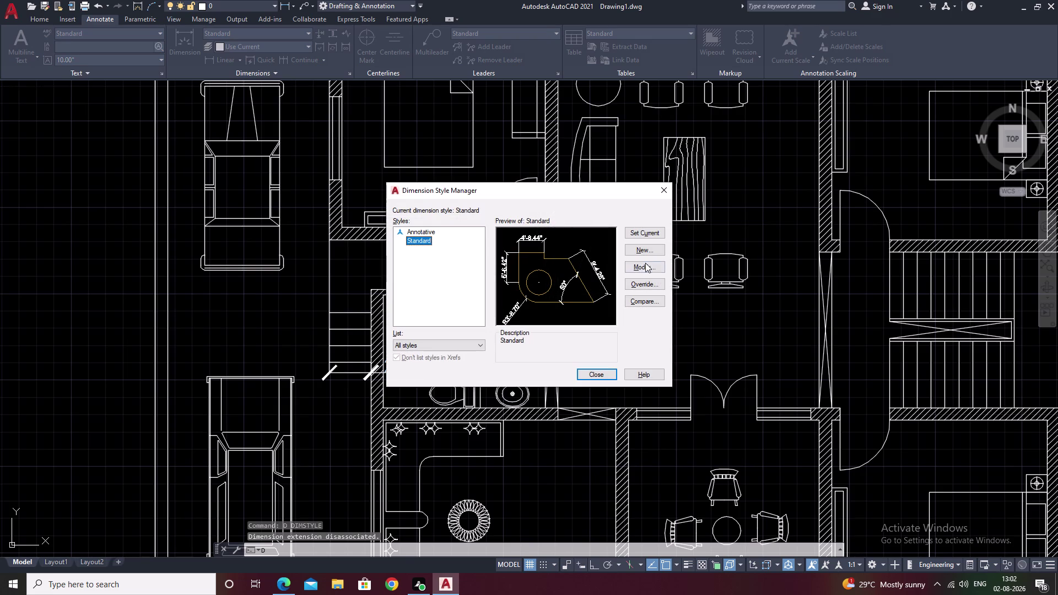
click(645, 263)
right_click(645, 265)
click(646, 265)
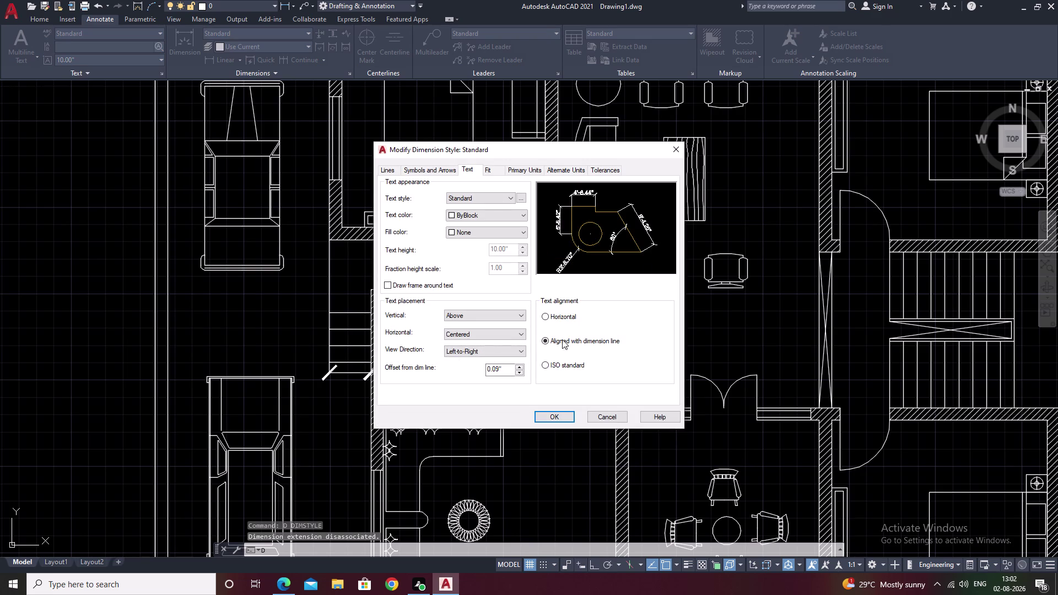
click(546, 313)
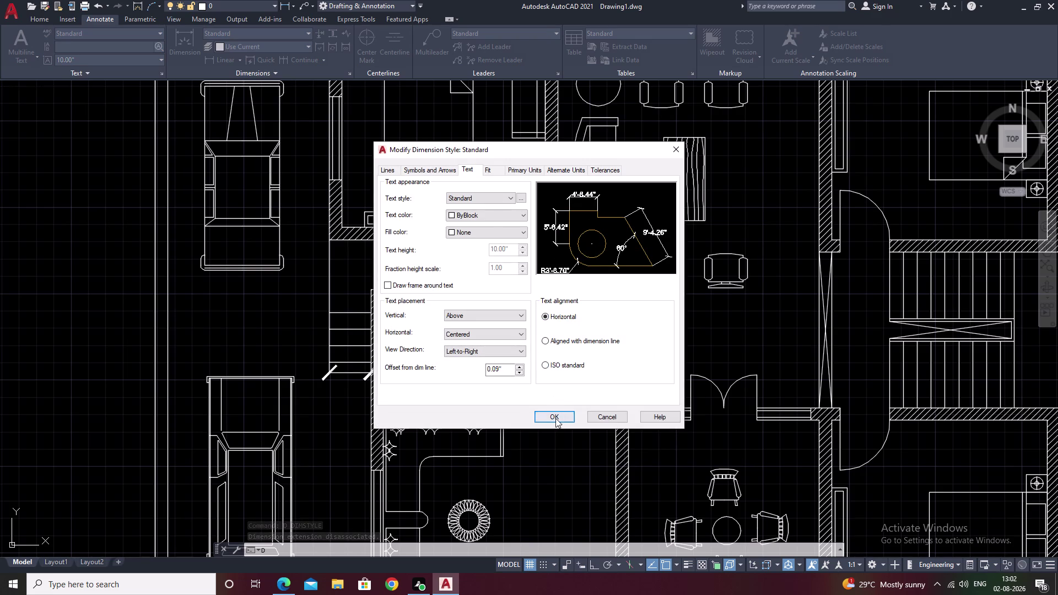
click(555, 419)
click(599, 377)
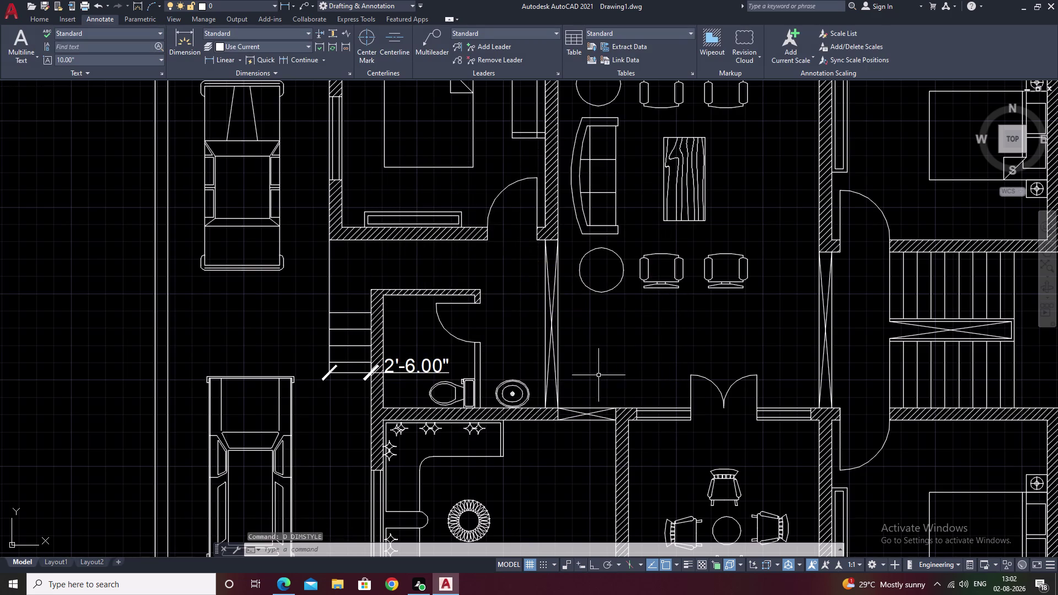
scroll(down, 3)
middle_drag(576, 336, 499, 413)
scroll(down, 3)
middle_drag(596, 321, 553, 360)
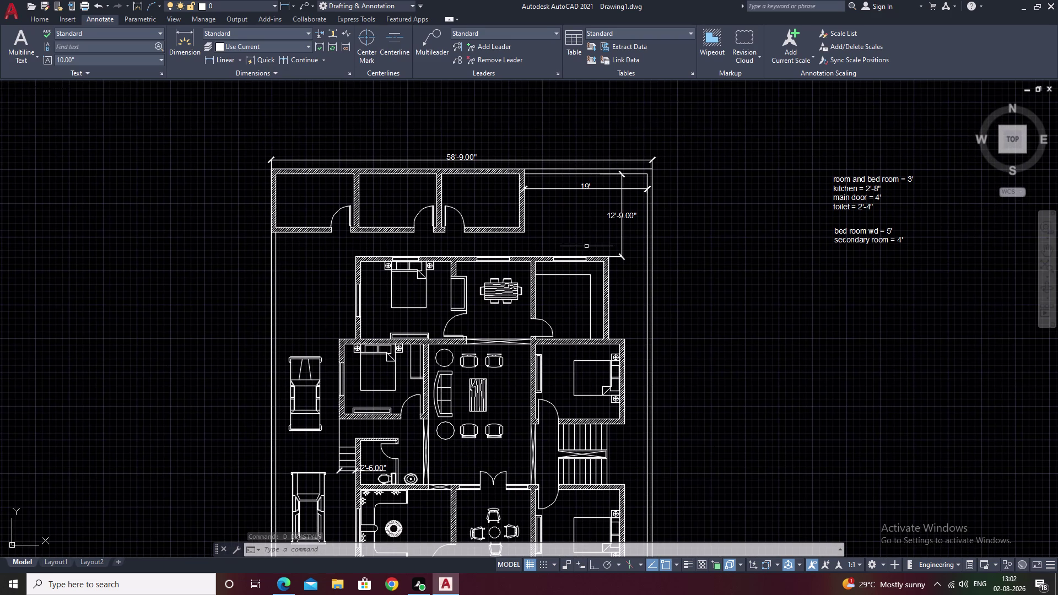
scroll(up, 3)
scroll(up, 3)
middle_drag(615, 221, 706, 93)
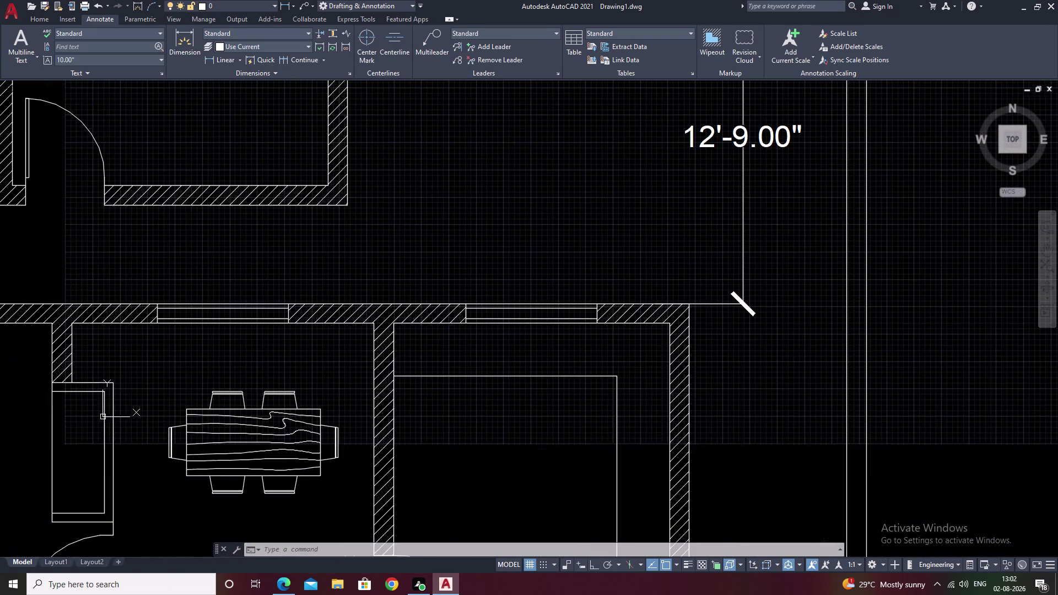
middle_drag(568, 227, 672, 123)
scroll(down, 3)
middle_drag(592, 242, 656, 168)
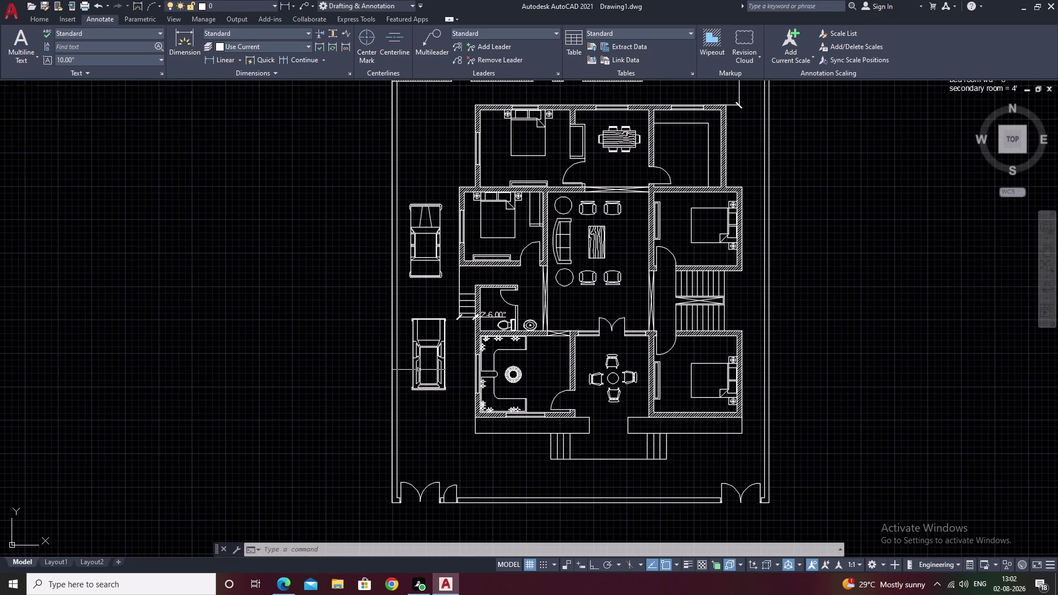
scroll(up, 3)
scroll(up, 3)
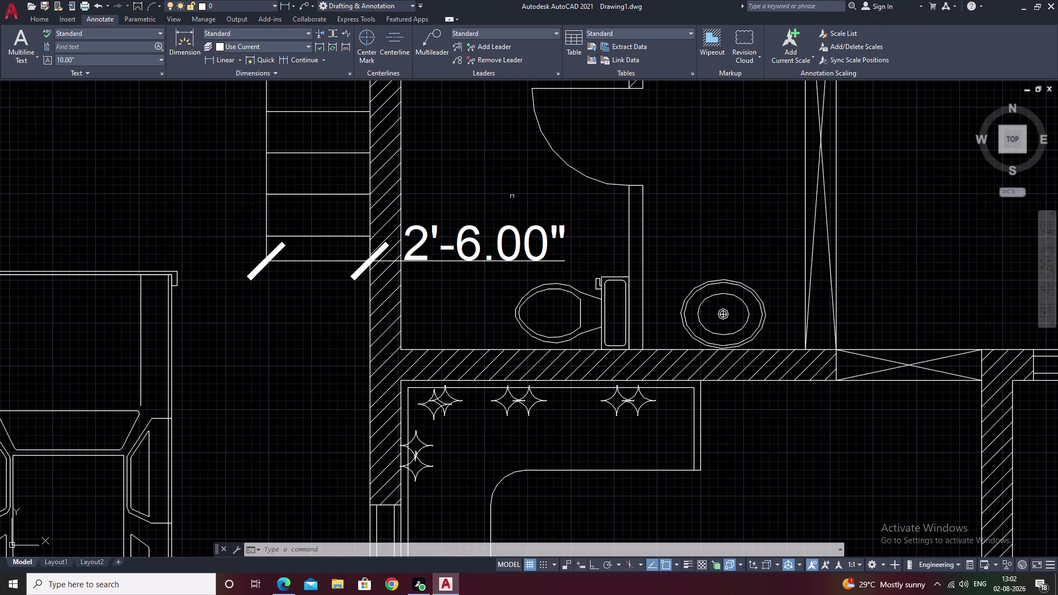
drag(503, 231, 500, 240)
right_click(501, 239)
Erase the old stair dimension and redraw a 2'-6.00" dimension from stair corner to wall.
text(e)
key(space)
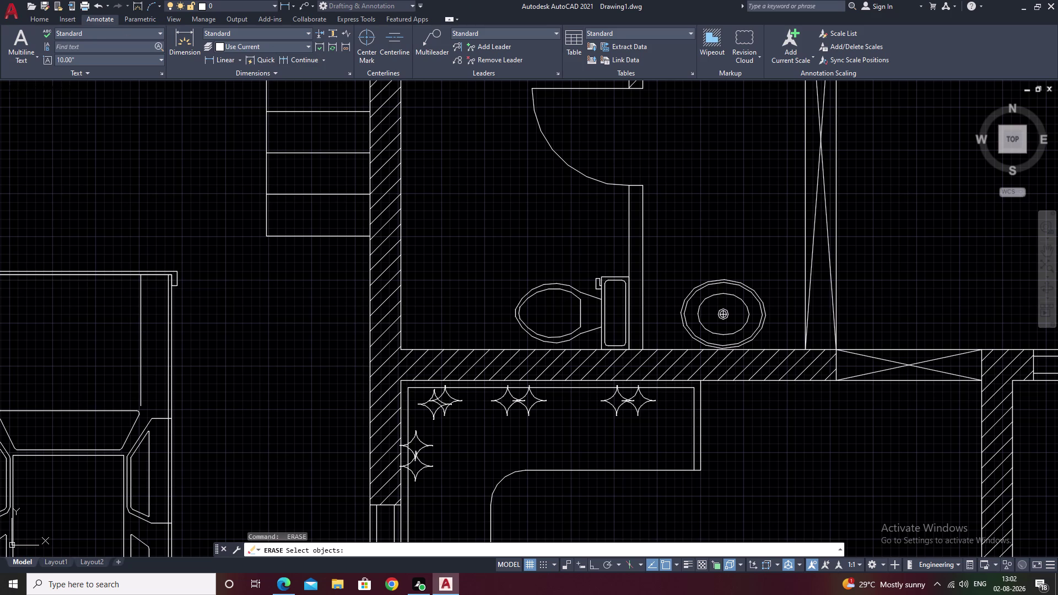
click(230, 59)
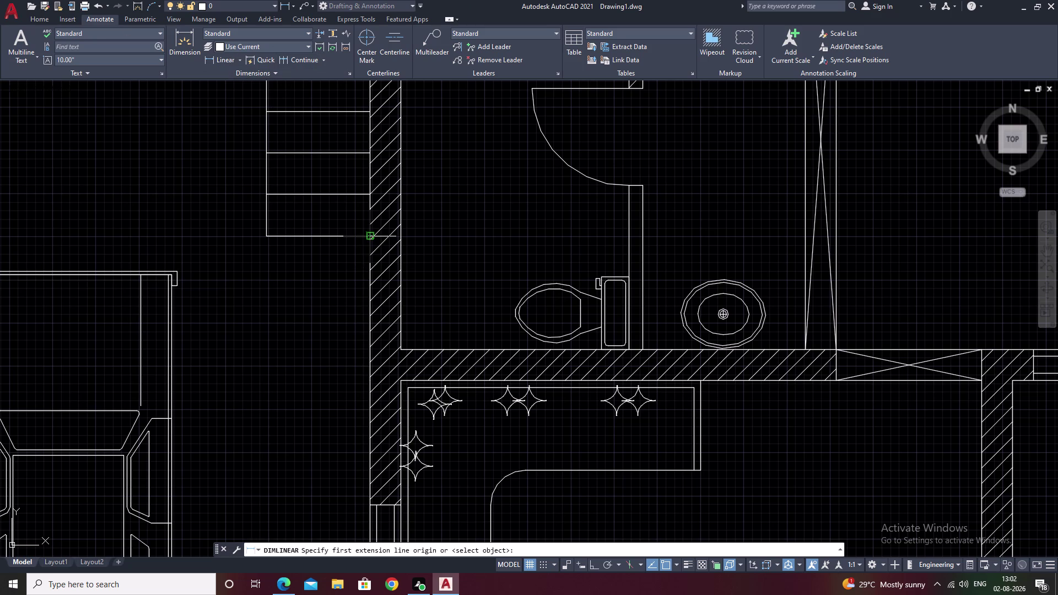
click(369, 237)
click(263, 235)
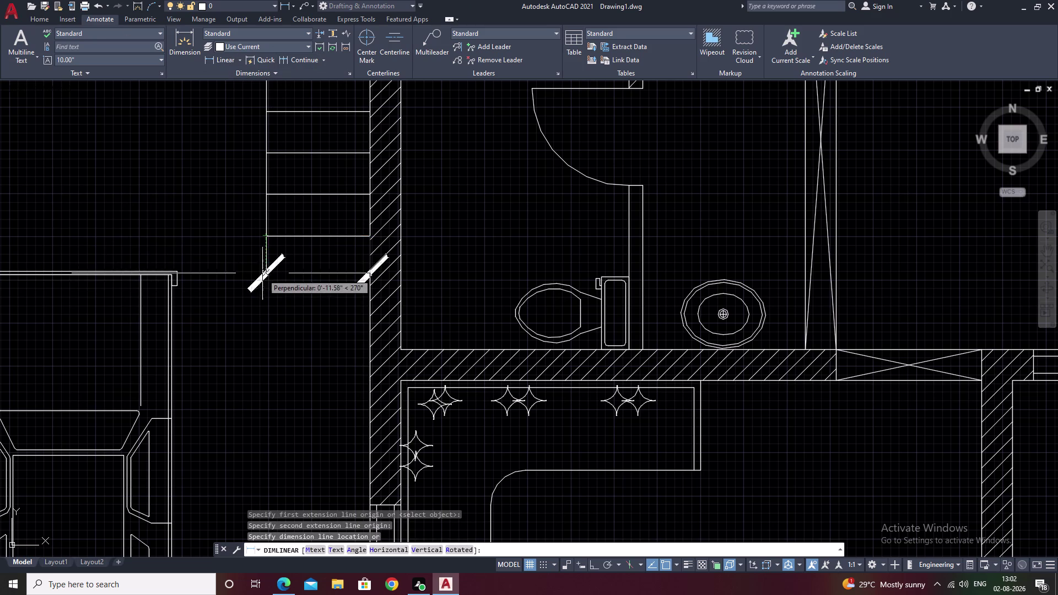
click(264, 259)
Dimension the 3' toilet room doorway opening between its upper and lower wall corners.
middle_drag(269, 307, 285, 279)
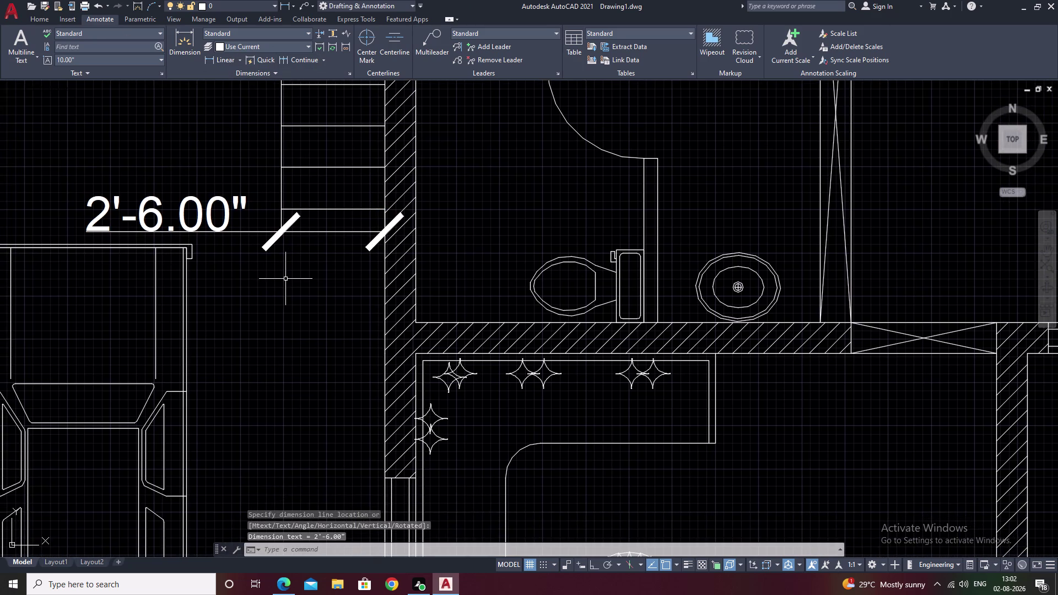
scroll(down, 3)
middle_drag(287, 296, 345, 236)
middle_drag(406, 296, 430, 262)
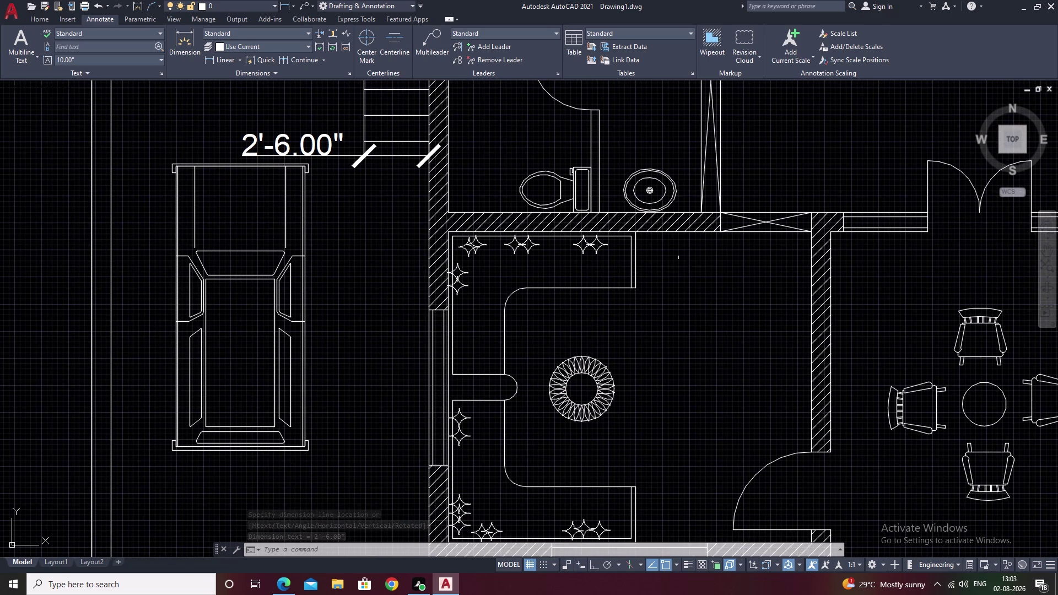
middle_drag(553, 224, 466, 377)
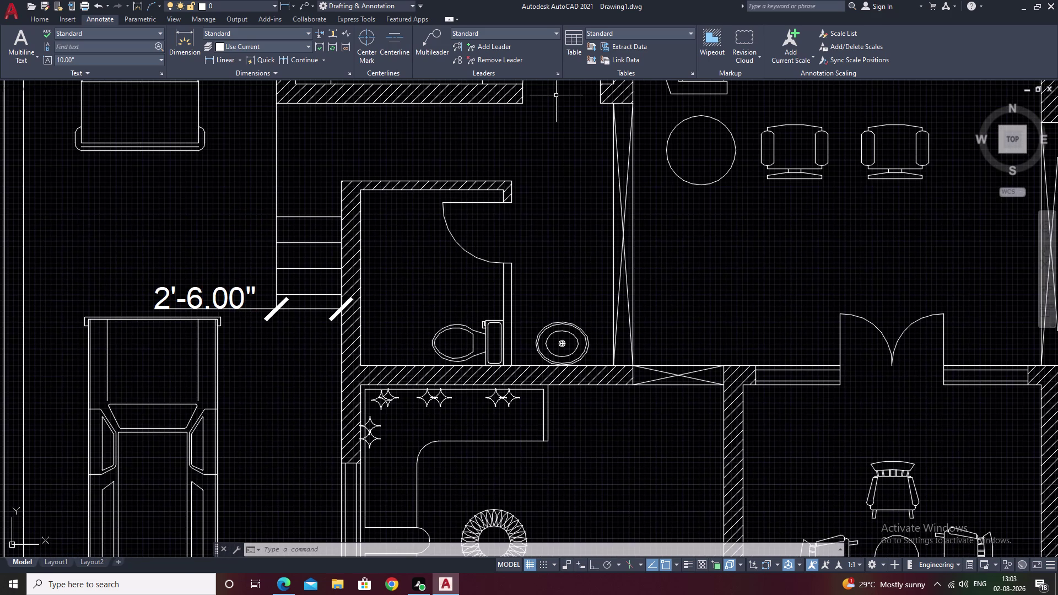
key(space)
click(486, 103)
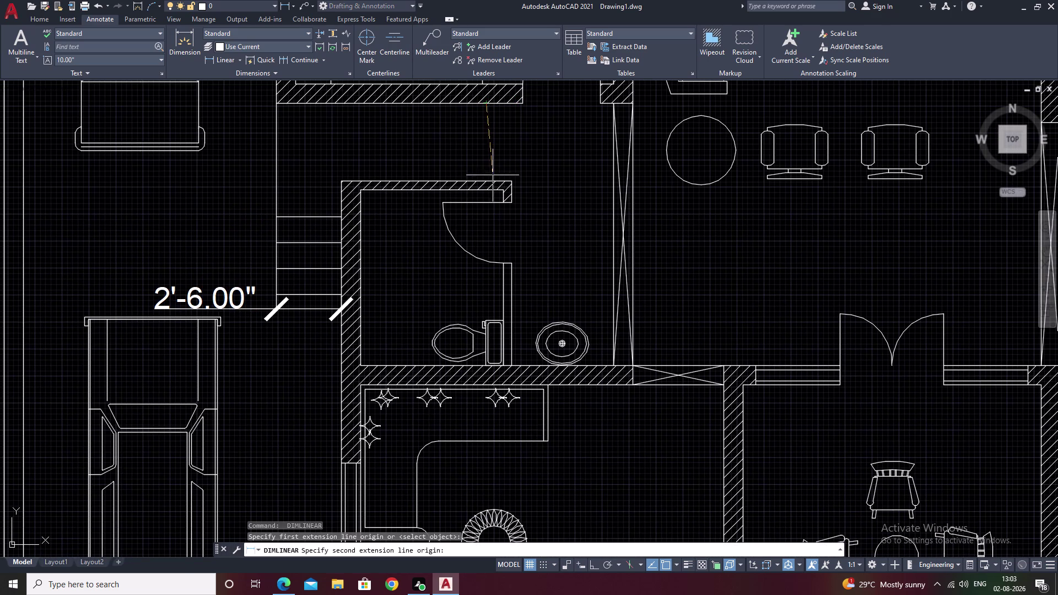
click(490, 181)
click(517, 181)
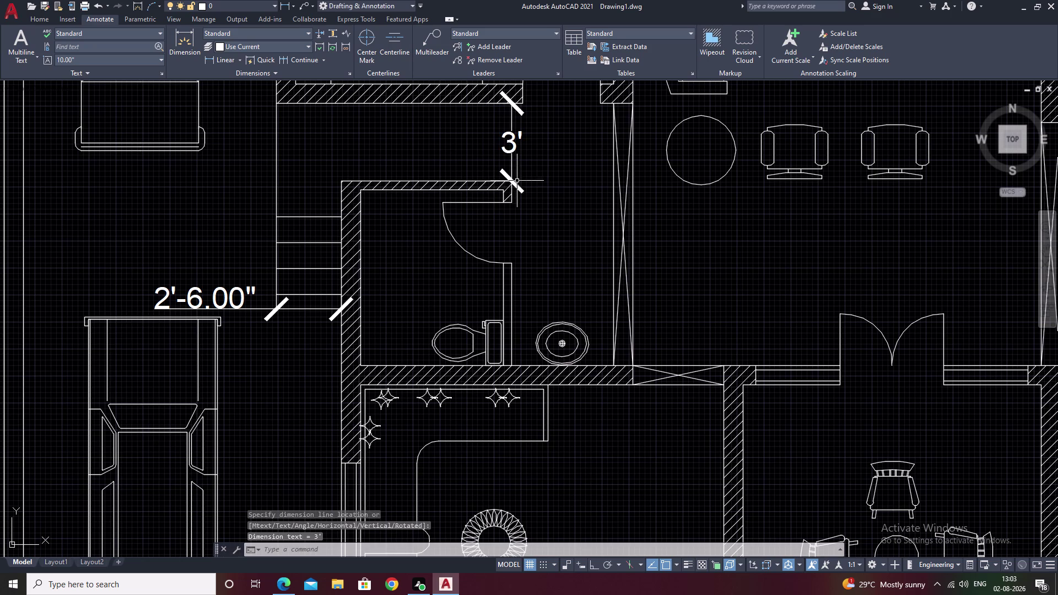
middle_drag(543, 228, 545, 194)
scroll(down, 3)
middle_drag(546, 209, 450, 320)
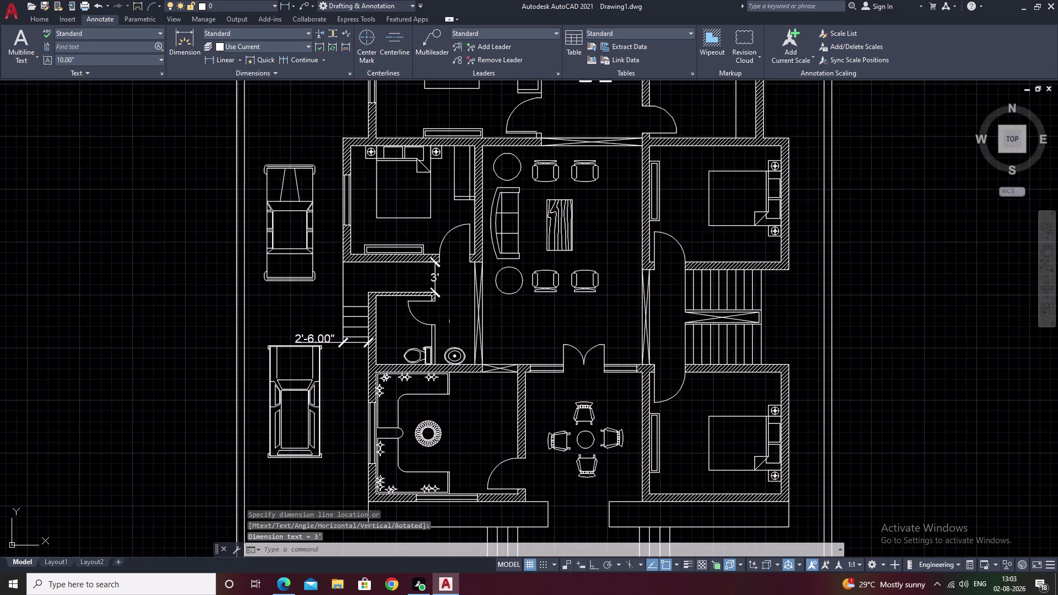
scroll(down, 3)
middle_drag(457, 318, 451, 274)
scroll(up, 3)
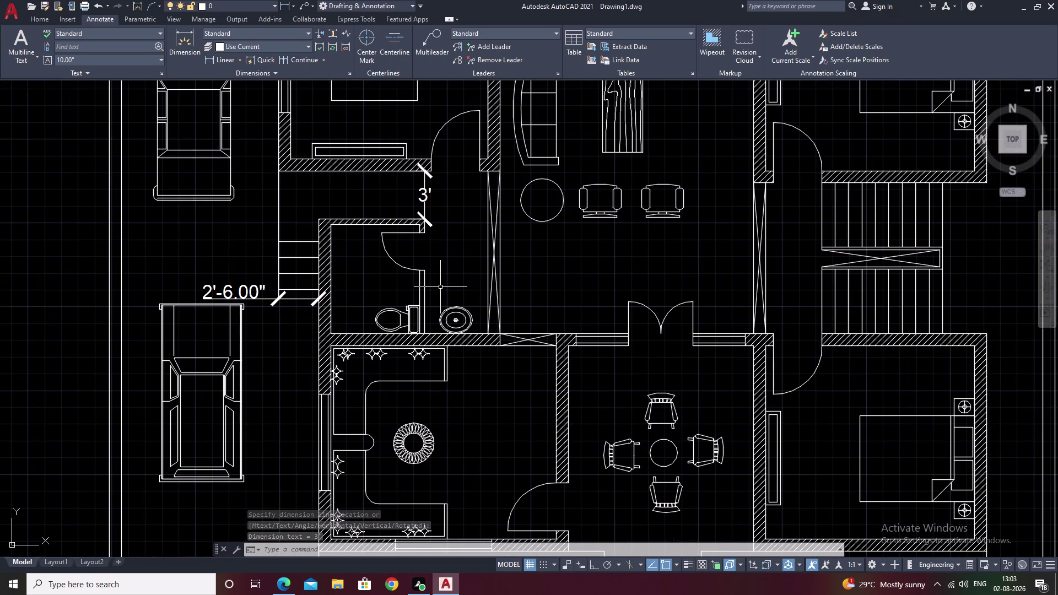
Review the Standard dimension style and close the style manager unchanged.
text(d)
key(space)
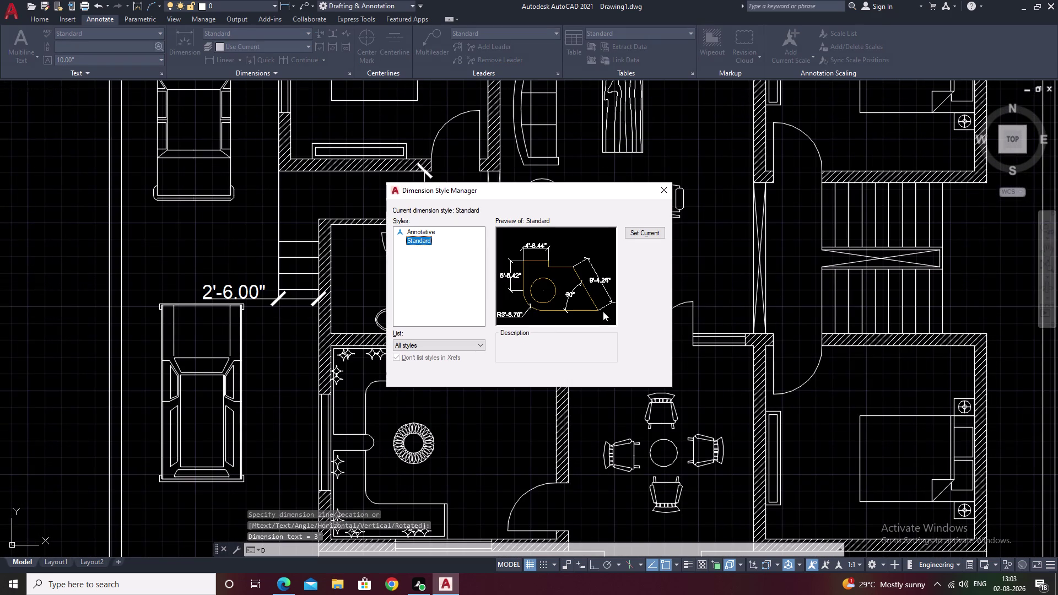
click(644, 265)
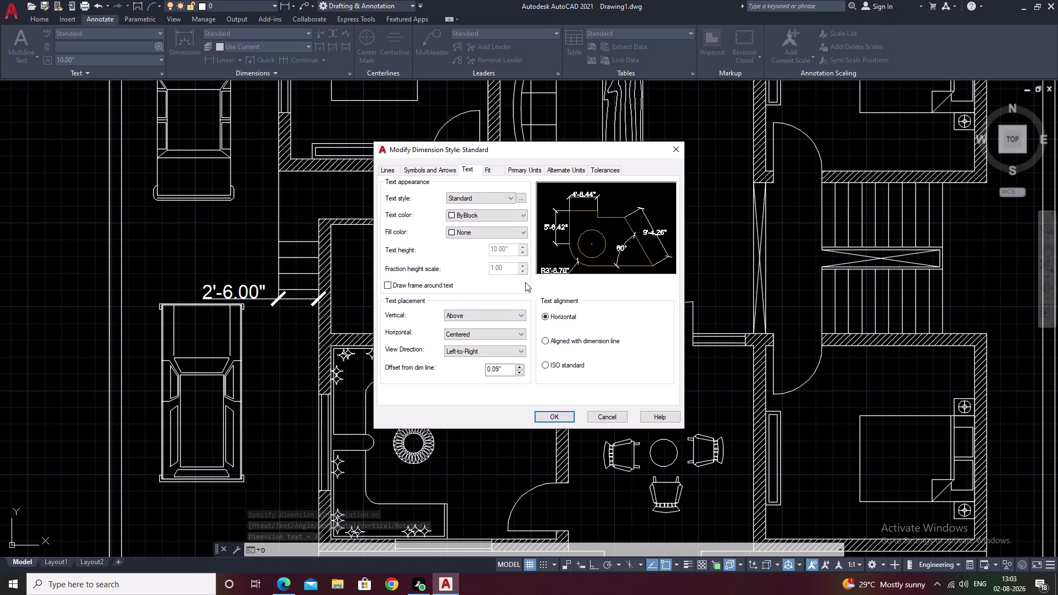
click(552, 421)
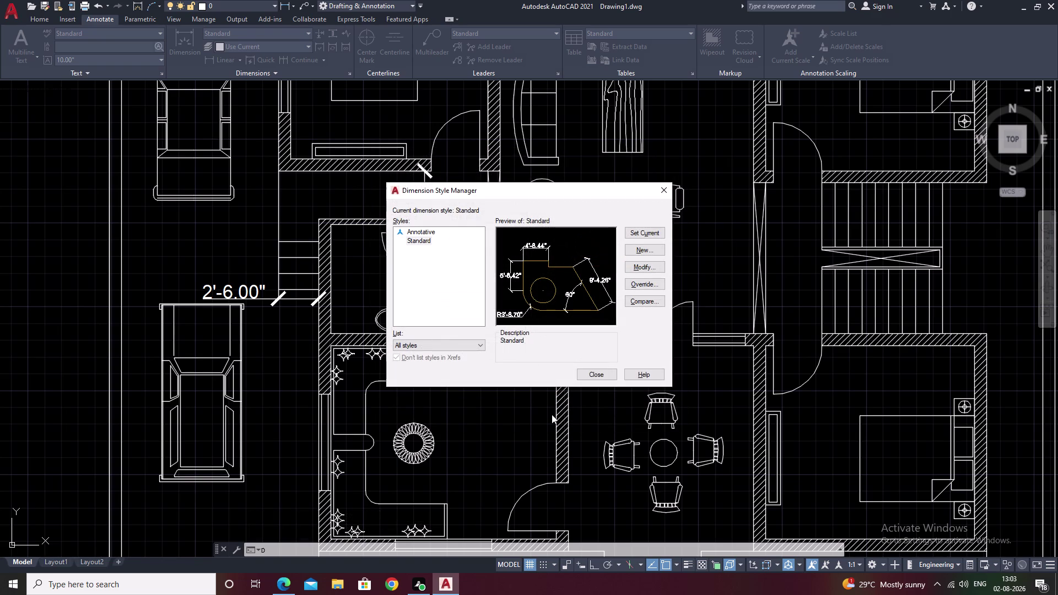
click(606, 377)
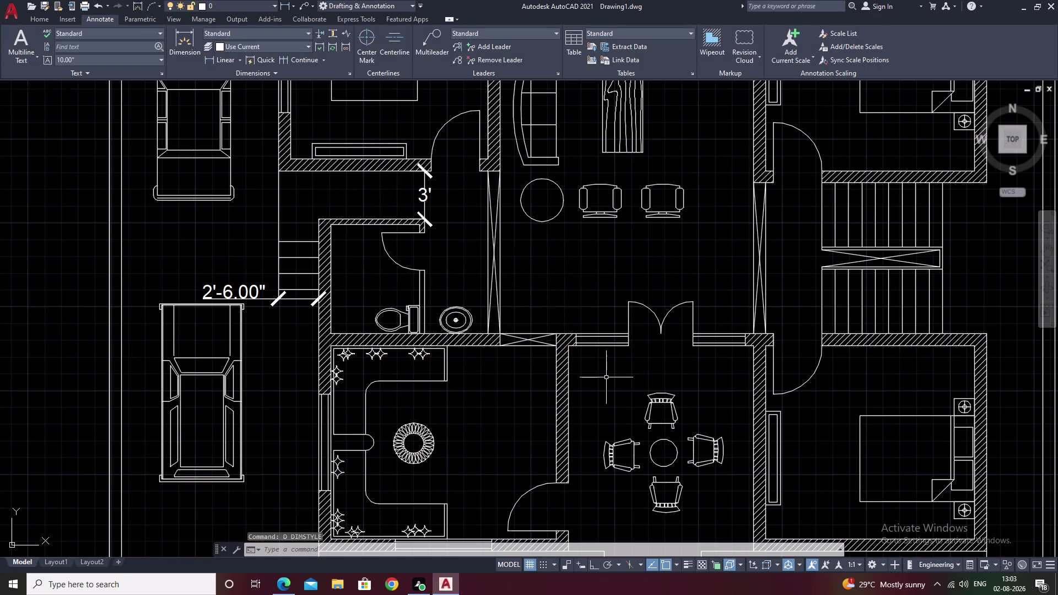
Set the Standard text style height to 0'-8.00" with STYLE, apply, and close.
key(a)
key(BackSpace)
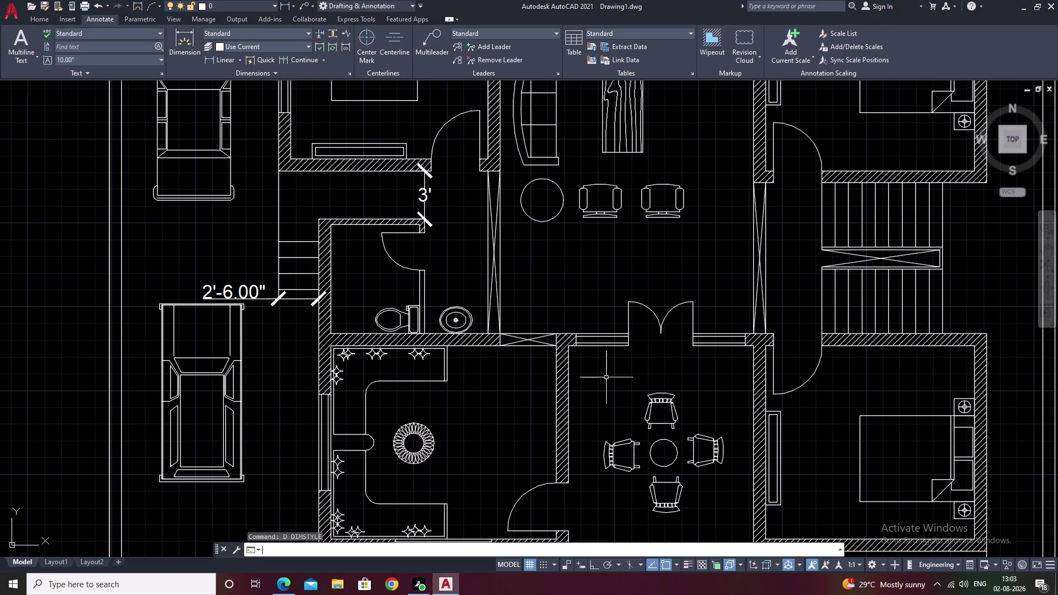
key(t)
key(BackSpace)
text(sy)
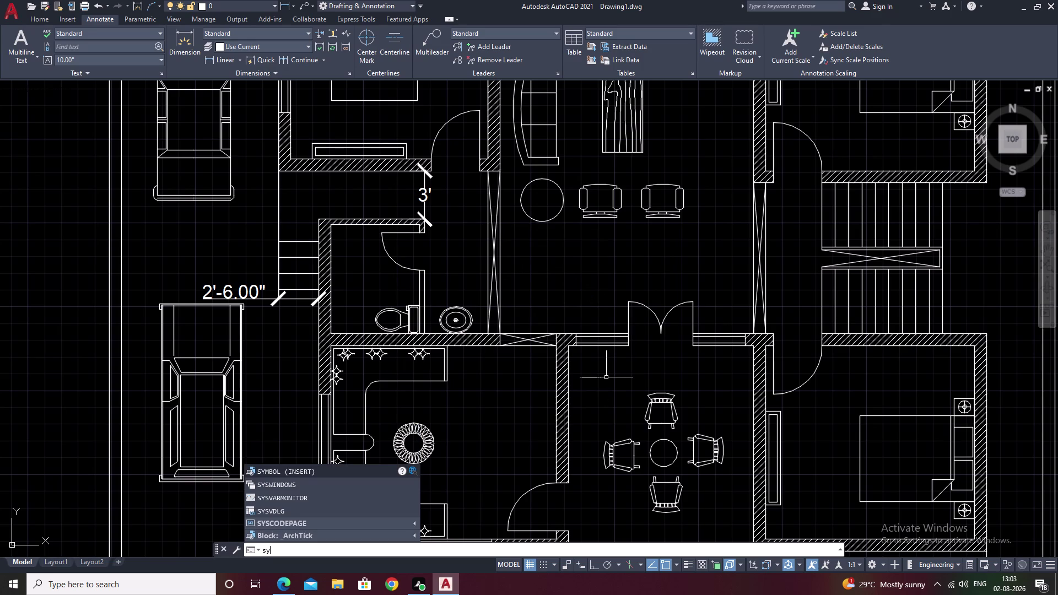
key(BackSpace)
text(ty)
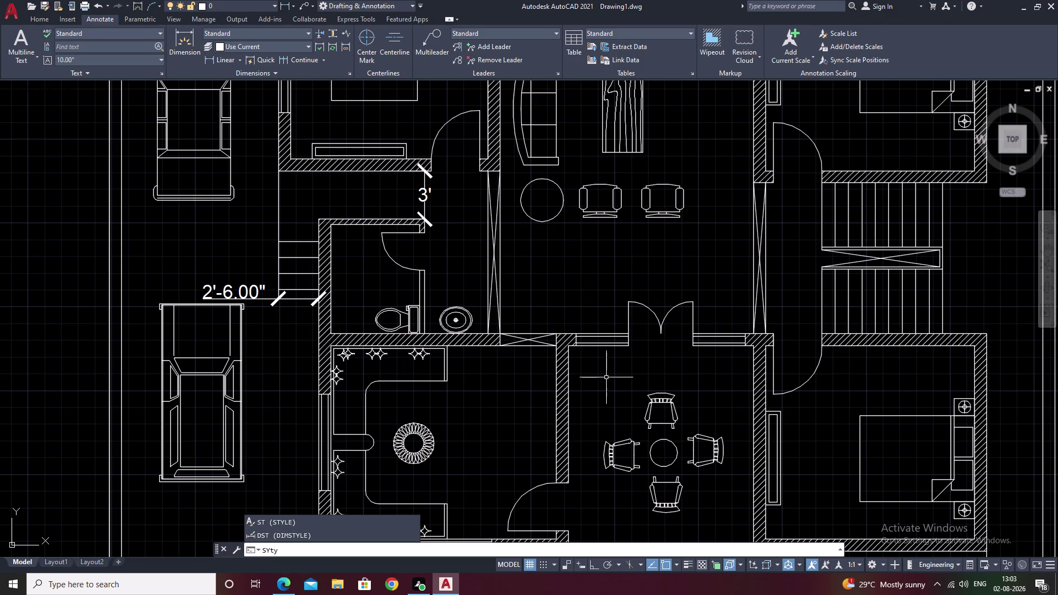
key(space)
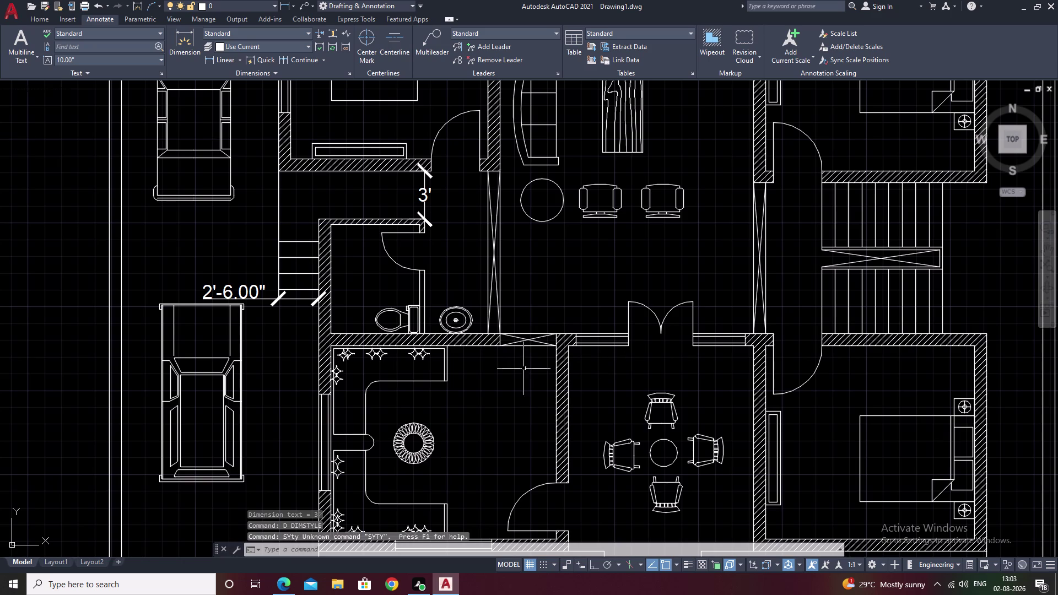
key(Escape)
text(sty)
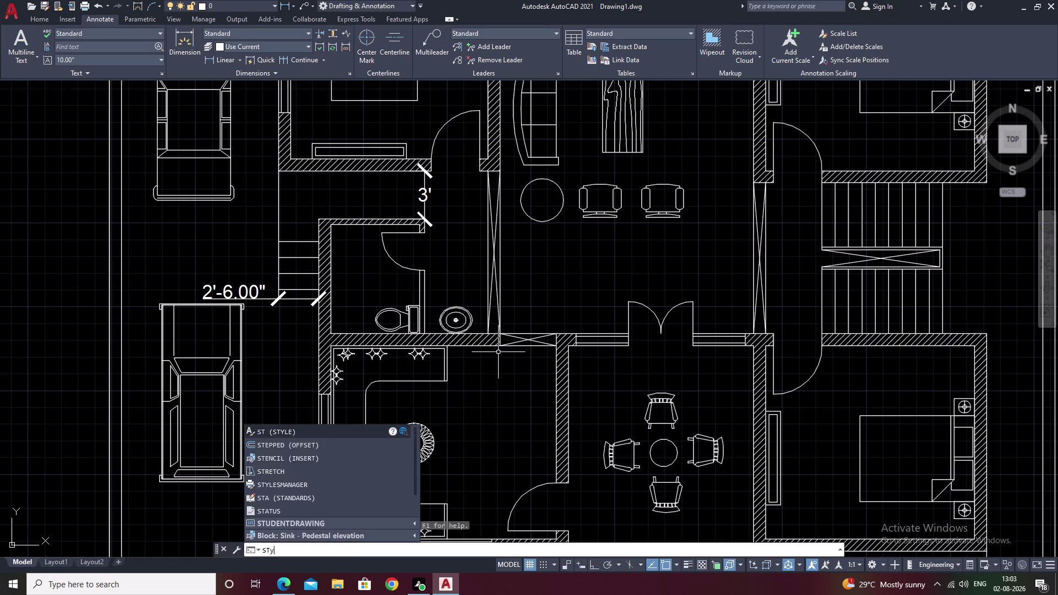
key(space)
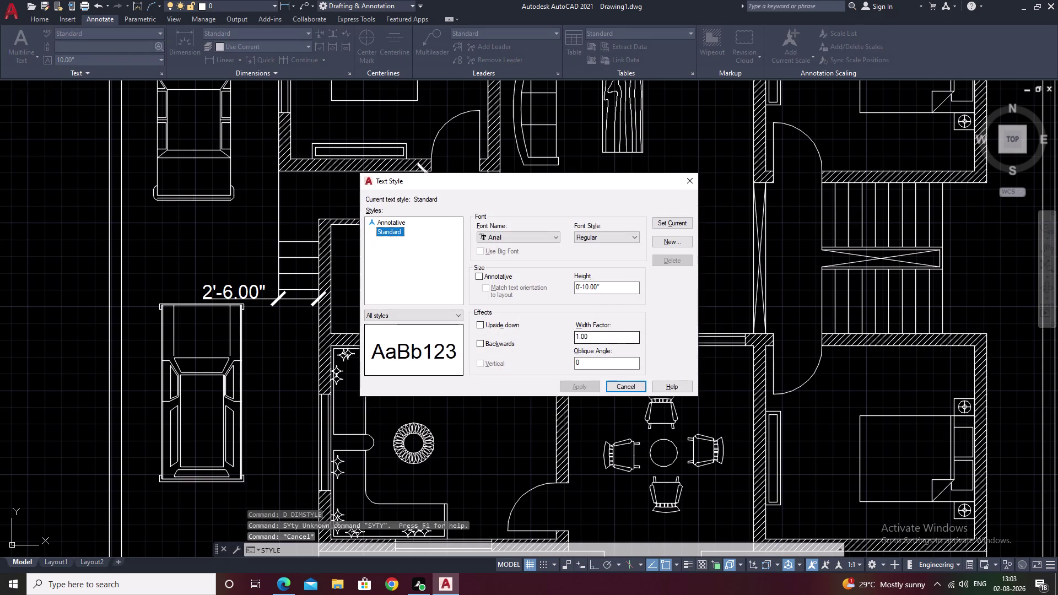
drag(617, 279, 593, 284)
drag(619, 289, 514, 287)
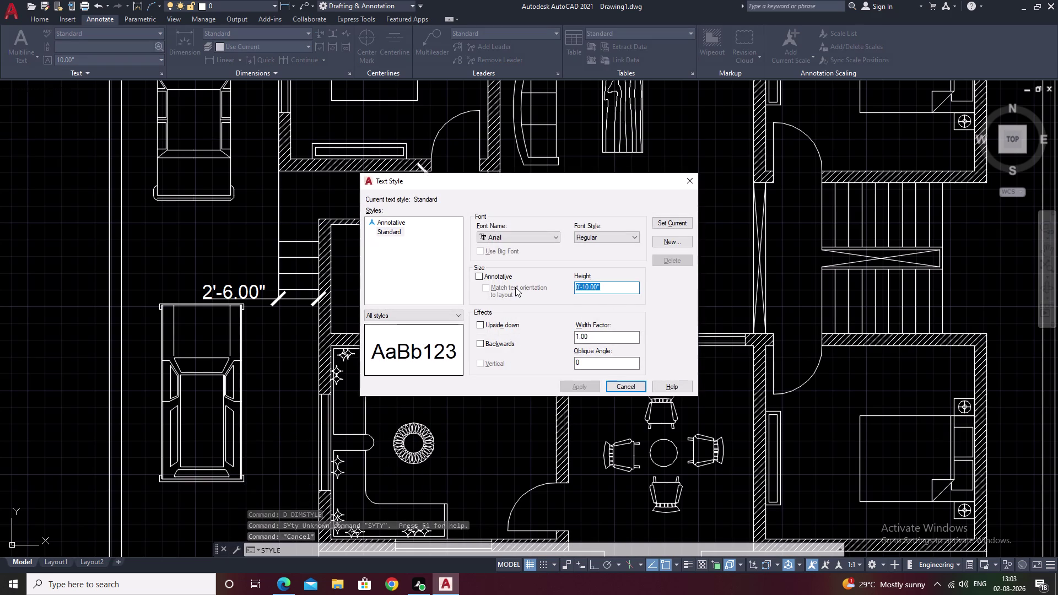
key(BackSpace)
key(8)
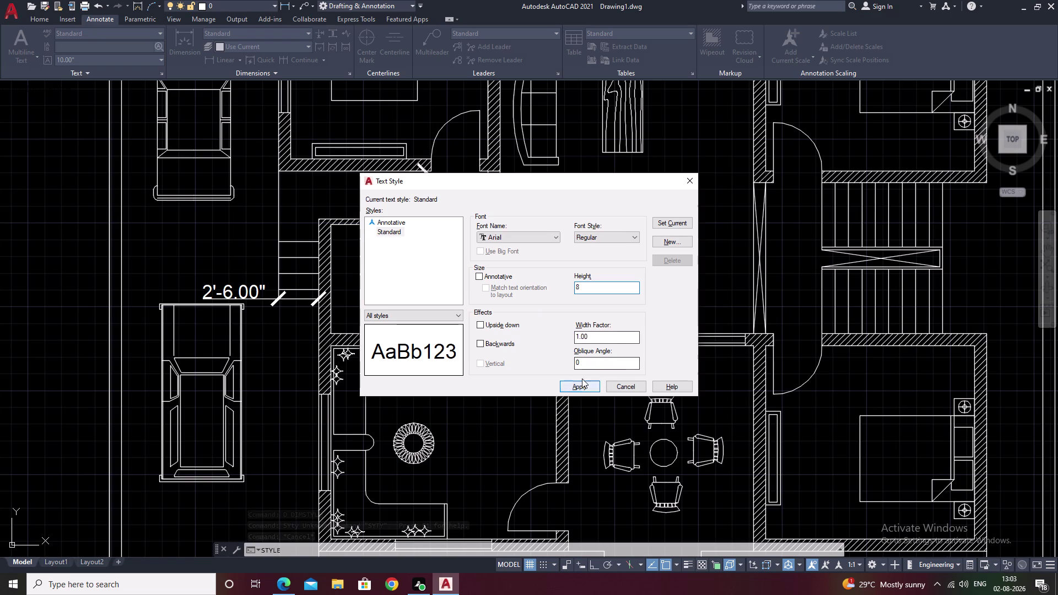
click(579, 392)
click(661, 227)
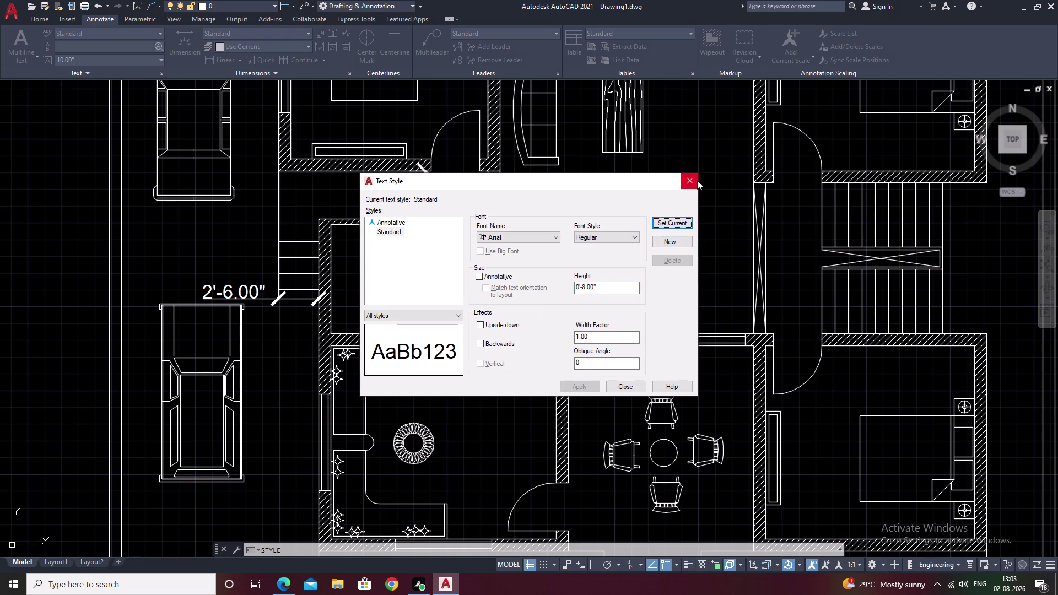
click(697, 180)
scroll(up, 3)
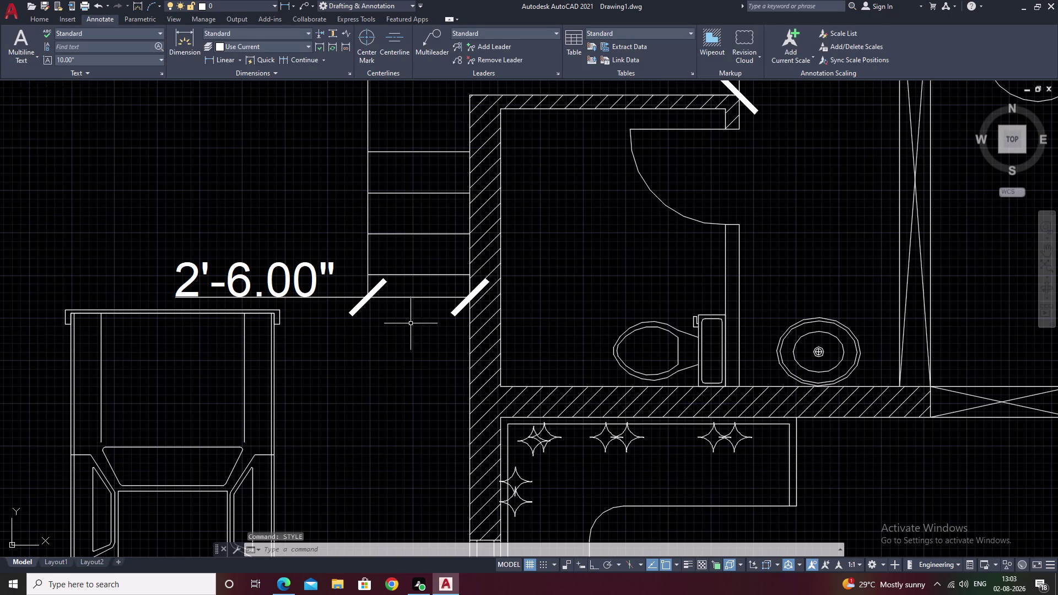
Erase the oversized 2'-6.00" stair dimension.
click(307, 278)
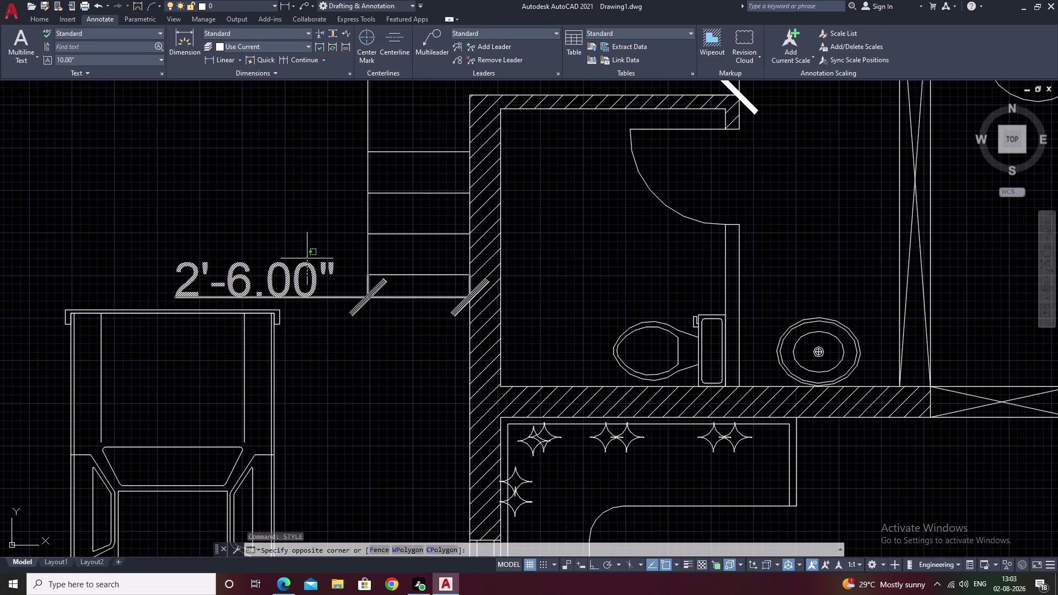
click(304, 281)
drag(311, 262, 315, 313)
text(e)
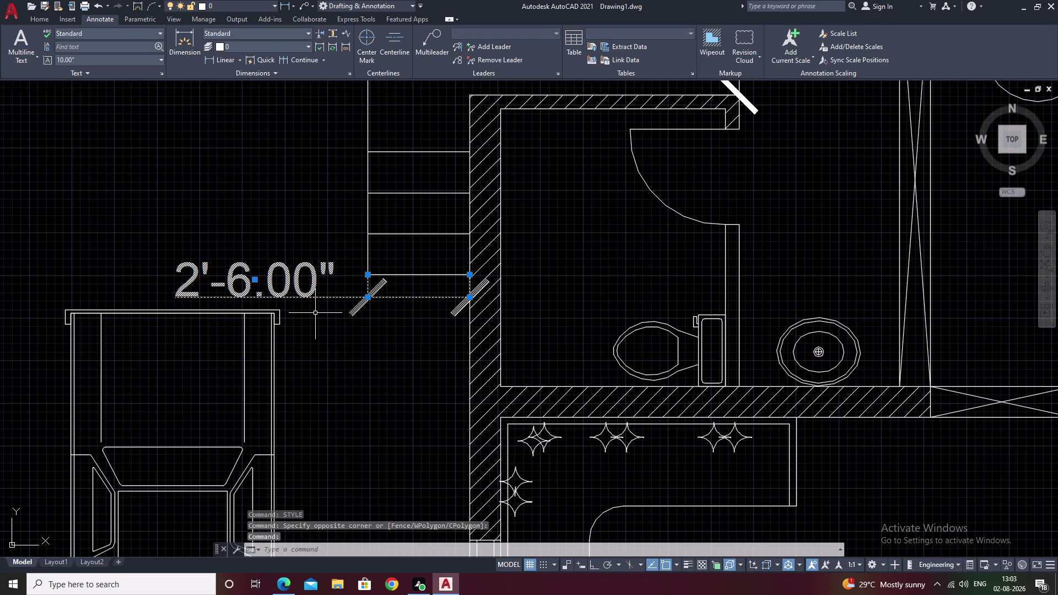
key(space)
Start a new linear dimension across the wall, then cancel it unfinished.
text(d)
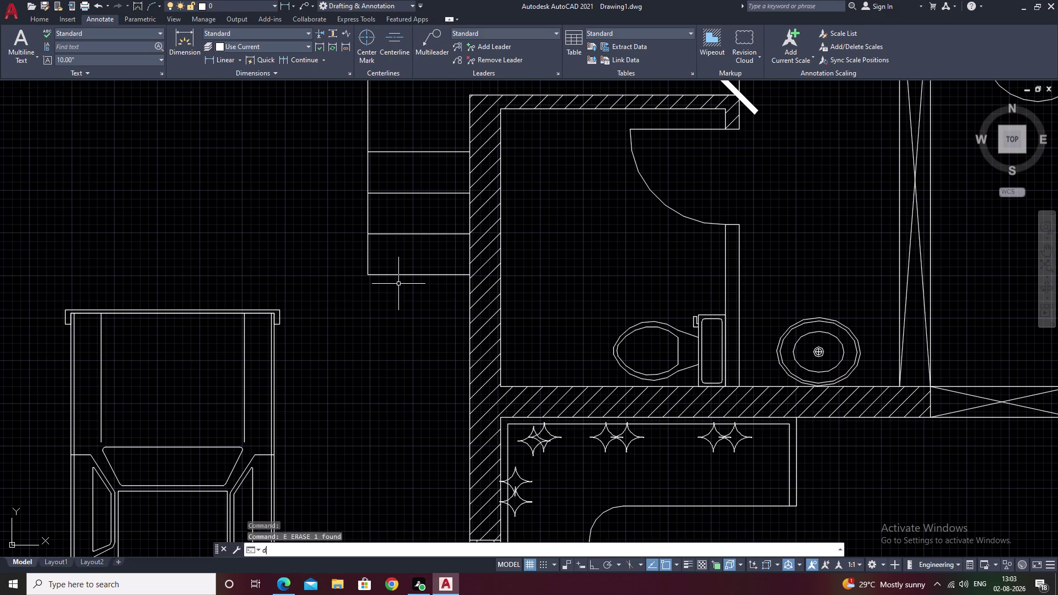
text(lk)
key(BackSpace)
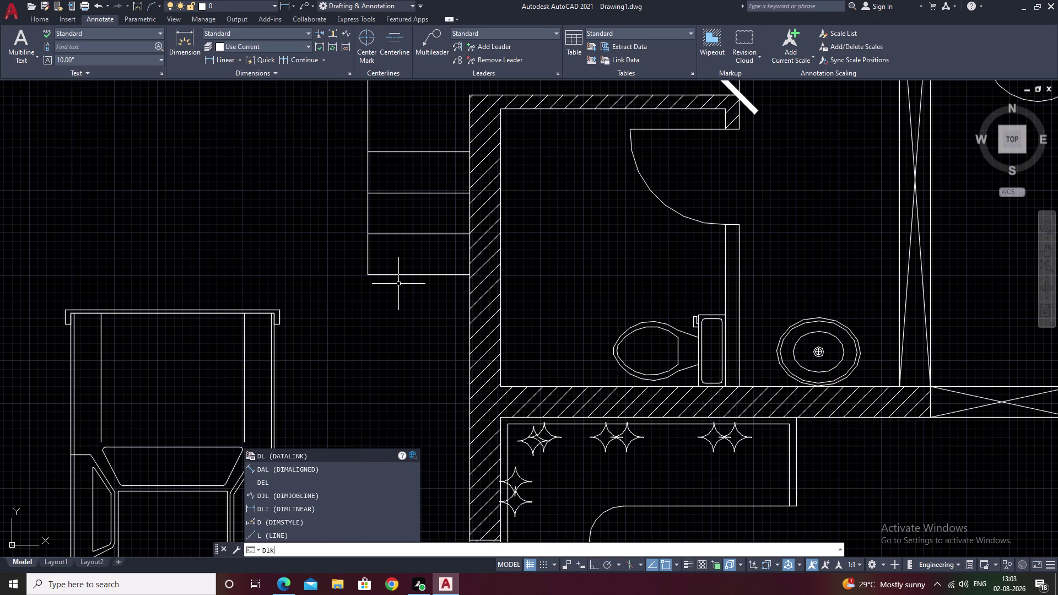
text(i)
key(space)
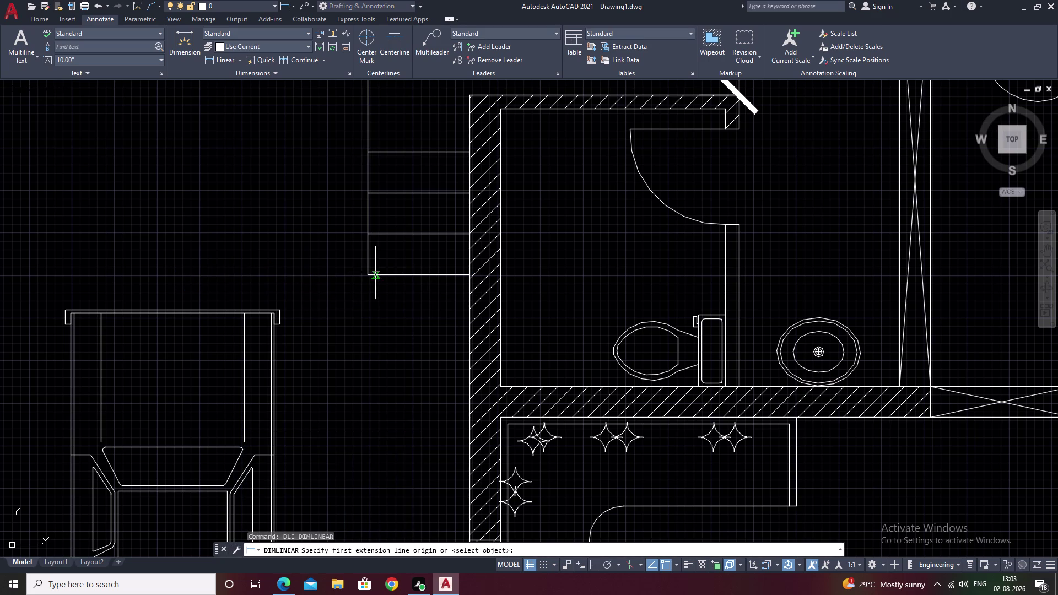
click(370, 275)
right_click(370, 276)
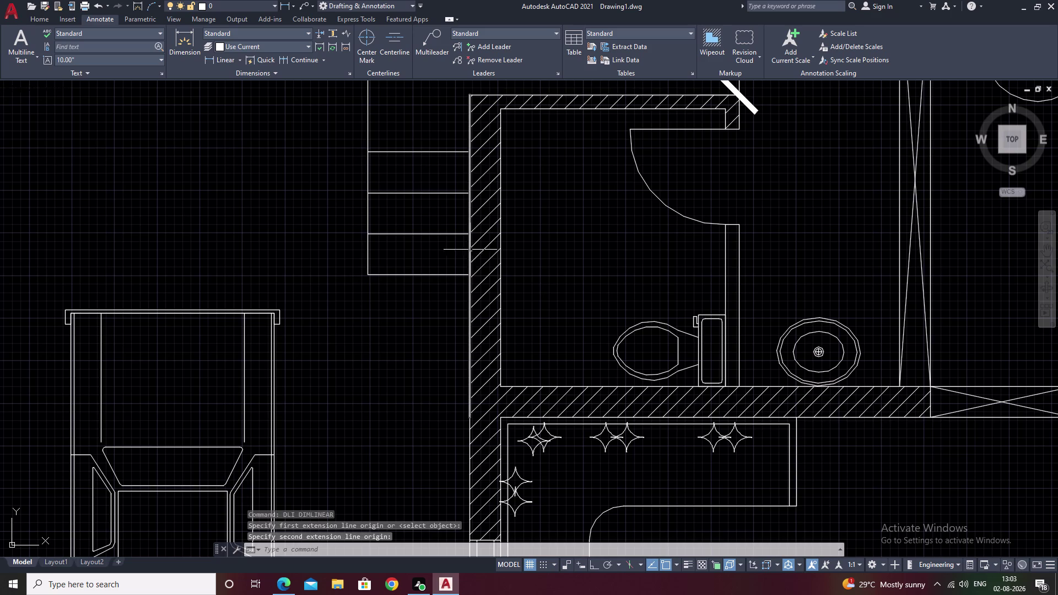
key(Escape)
click(223, 59)
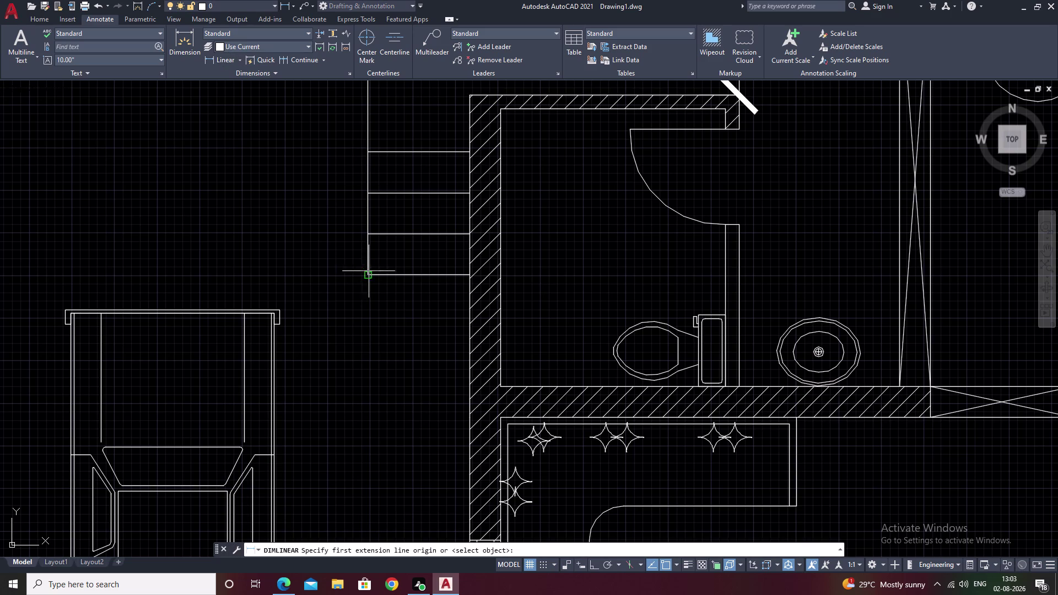
click(368, 274)
click(472, 275)
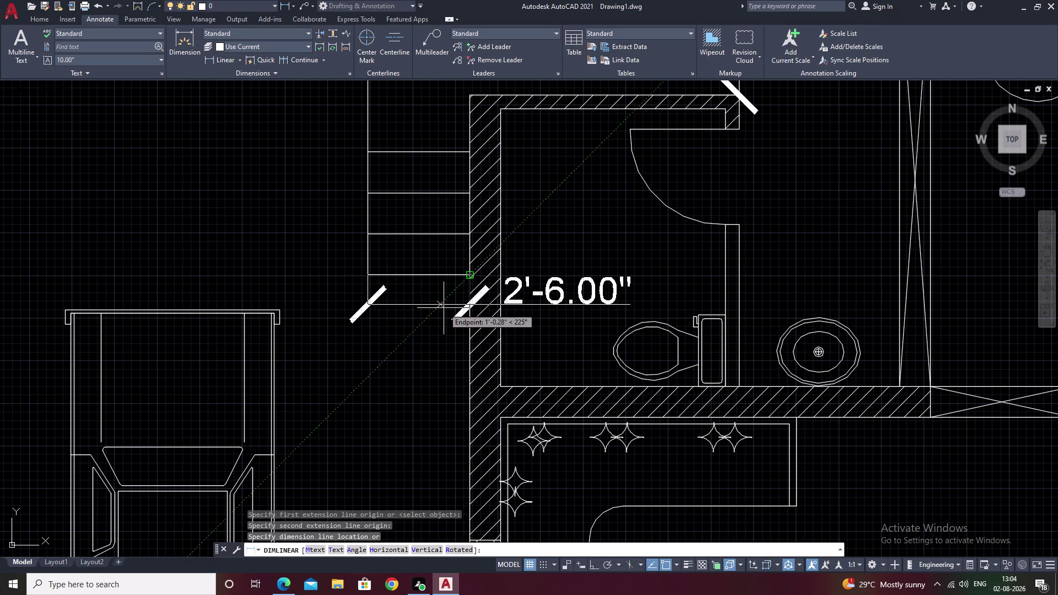
key(Escape)
View the Standard dimension style's settings and close the style manager without changes.
text(d)
key(space)
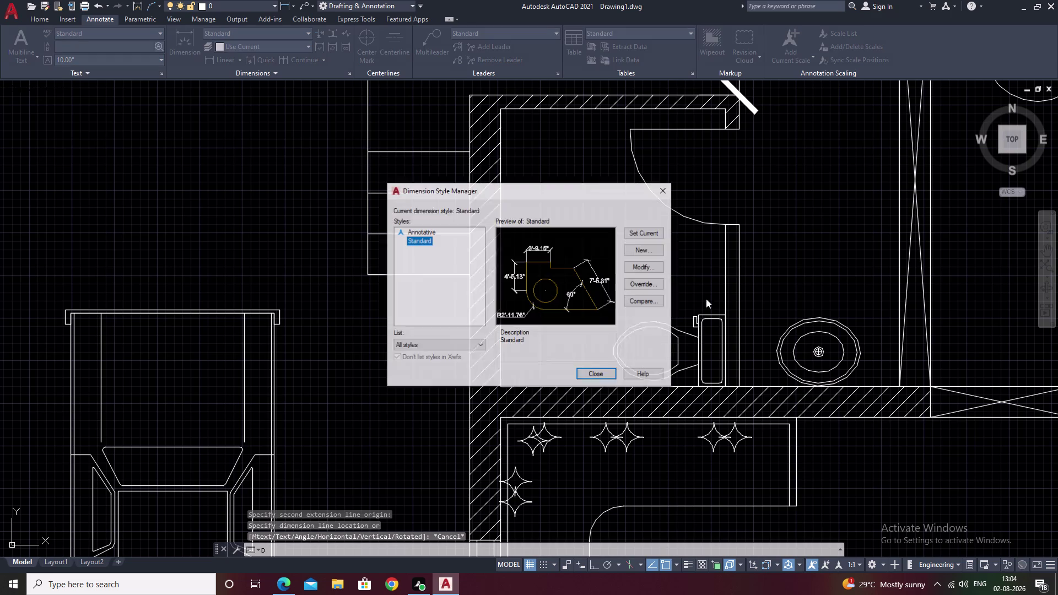
click(640, 265)
click(641, 265)
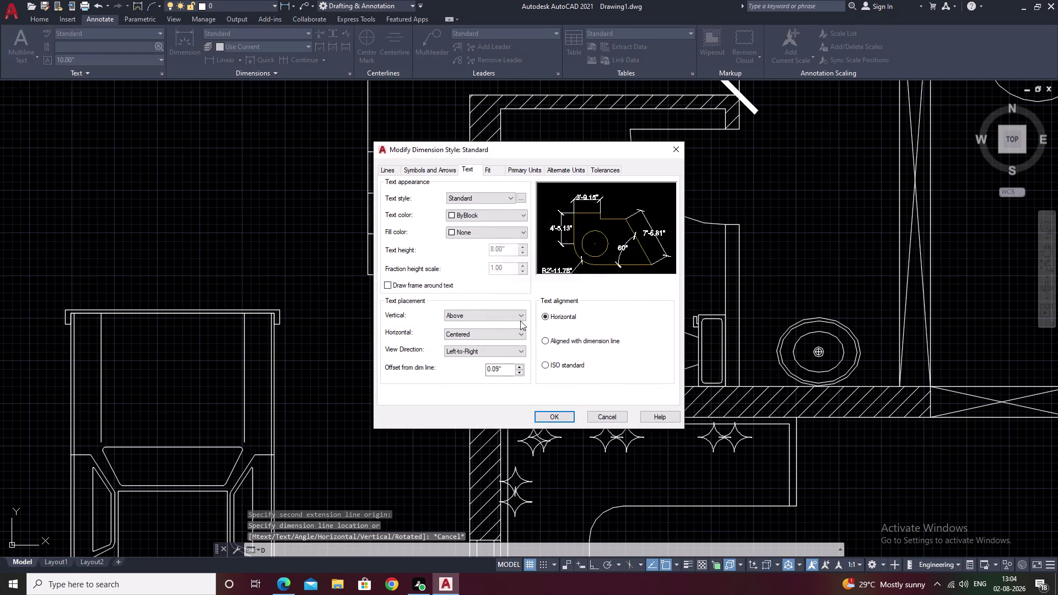
key(Escape)
click(662, 191)
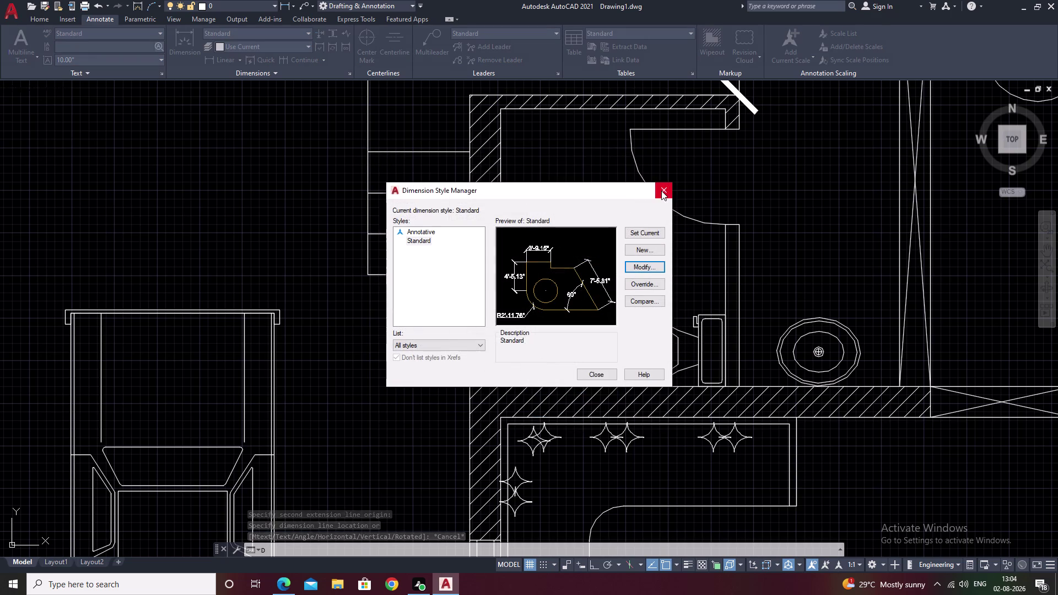
text(d)
key(space)
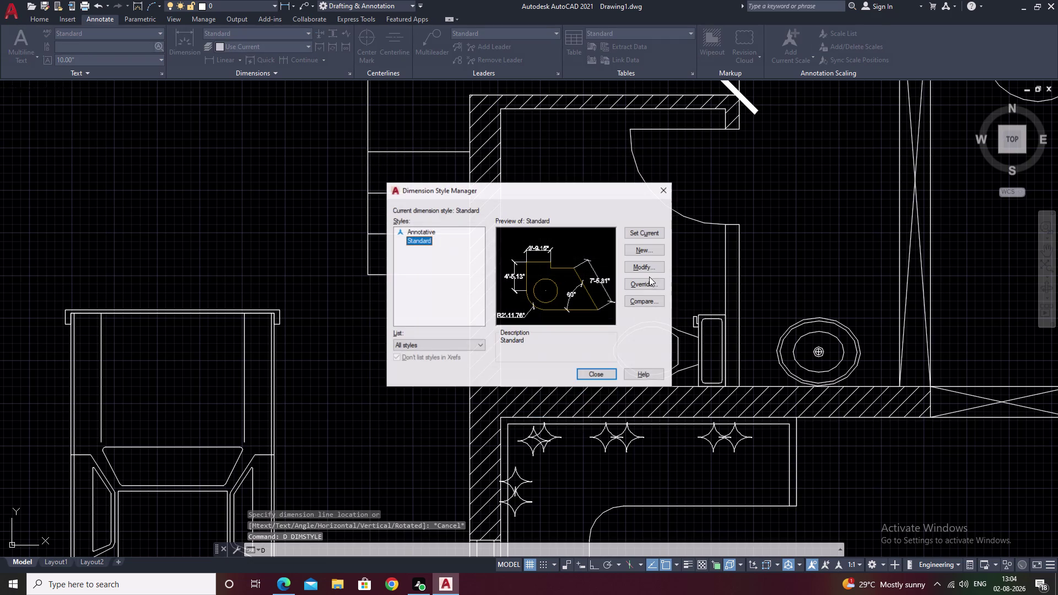
click(663, 195)
Change the Standard text style height to 0'-6.00", apply, and close the dialog.
text(st)
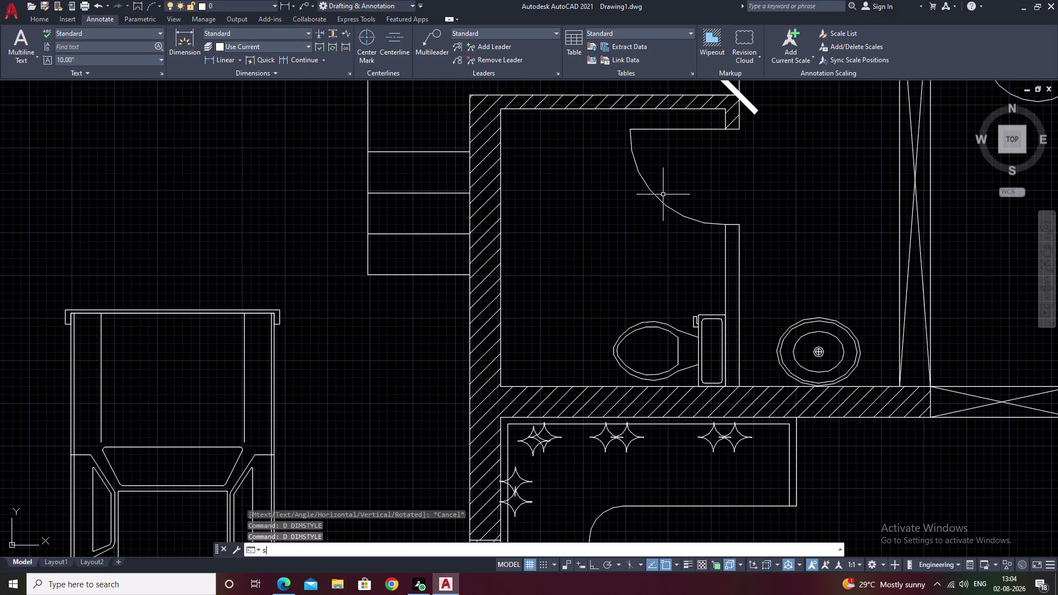
text(y)
key(space)
drag(624, 286, 575, 292)
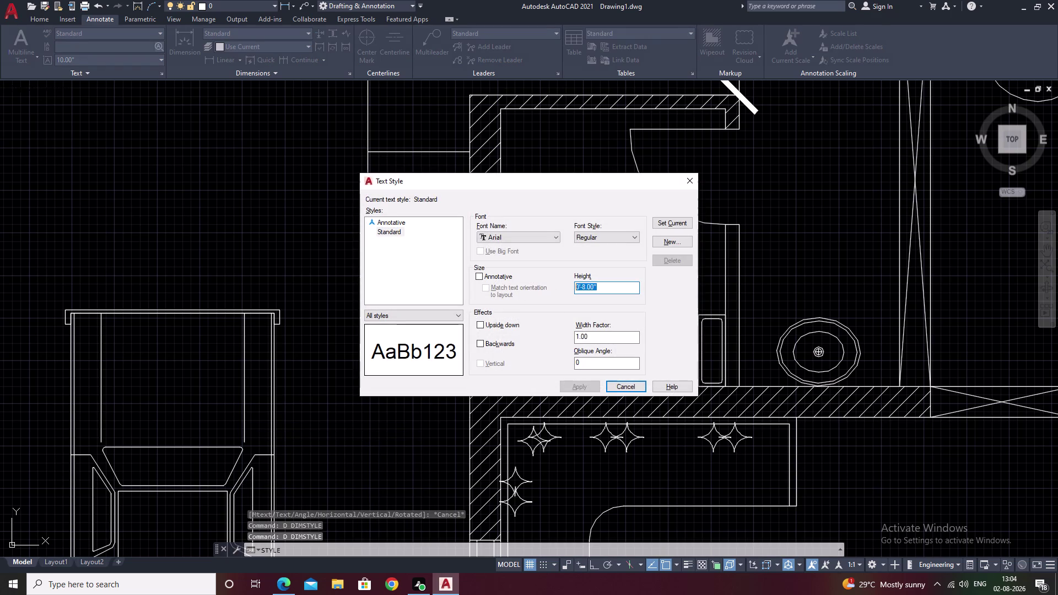
drag(575, 292, 536, 292)
click(534, 292)
right_click(534, 292)
key(BackSpace)
key(6)
click(580, 388)
right_click(580, 388)
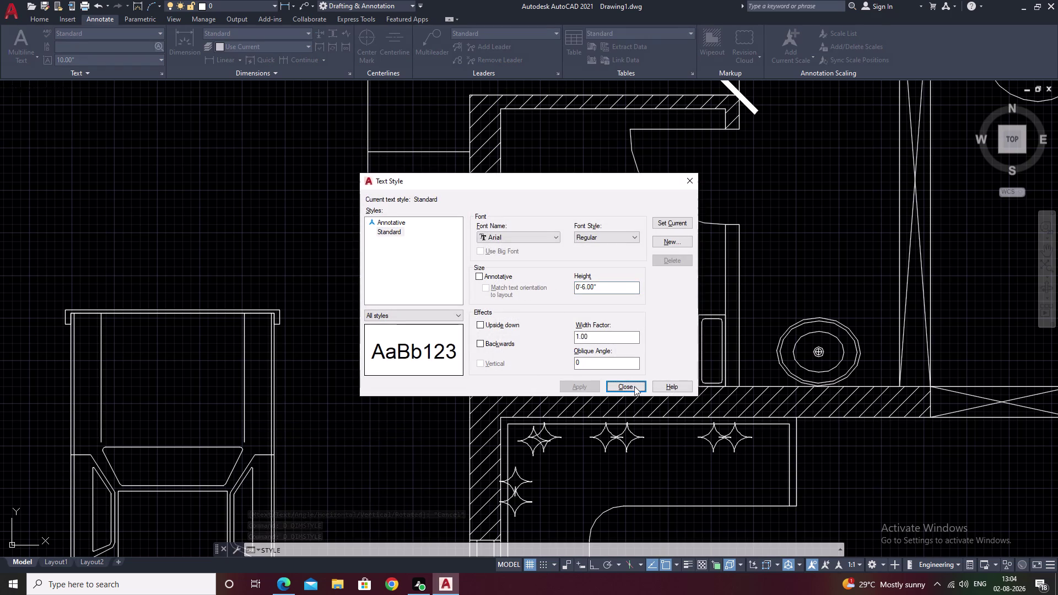
click(689, 185)
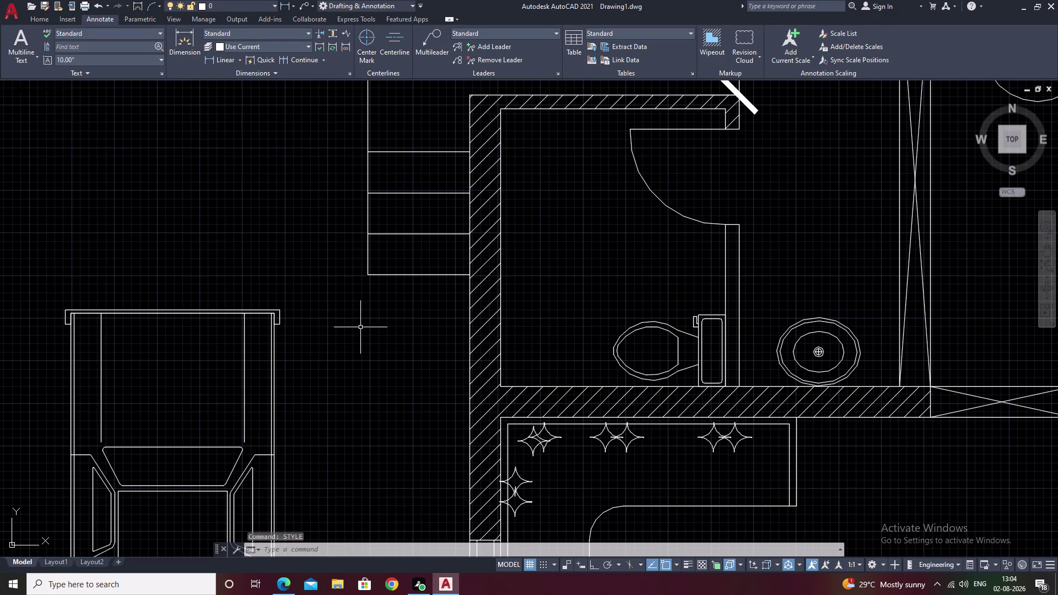
Cancel a stray line, then add a 2'-6.00" linear dimension beside the stairs.
text(l)
key(space)
key(Escape)
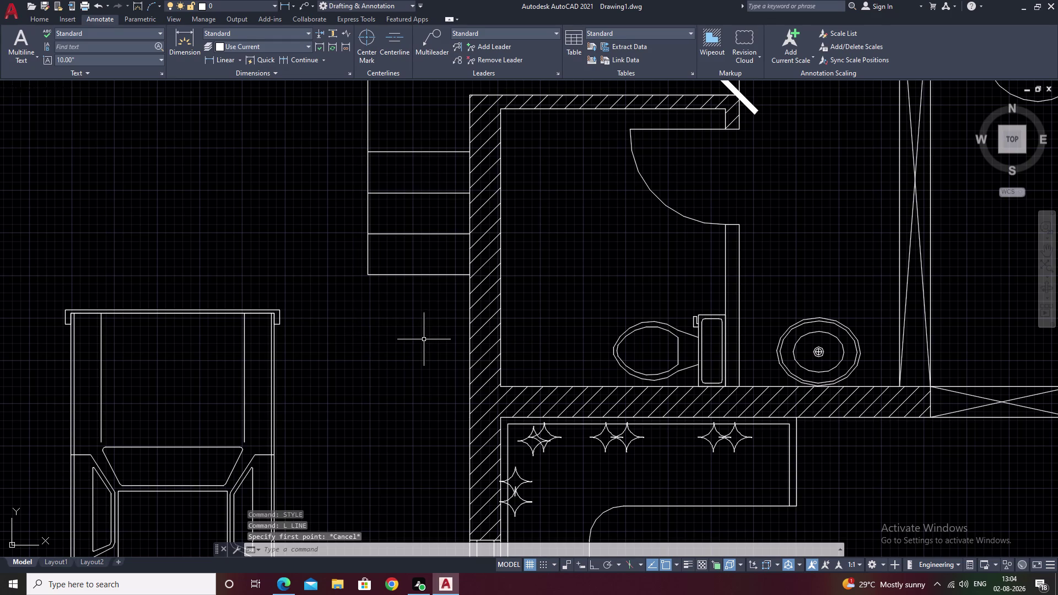
text(dli)
key(space)
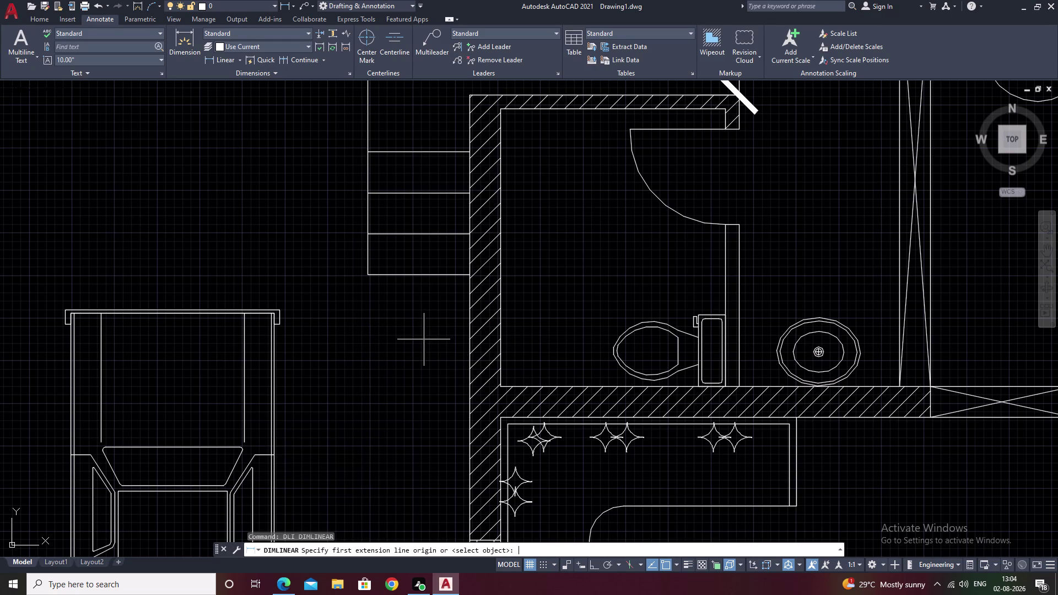
click(469, 276)
click(369, 276)
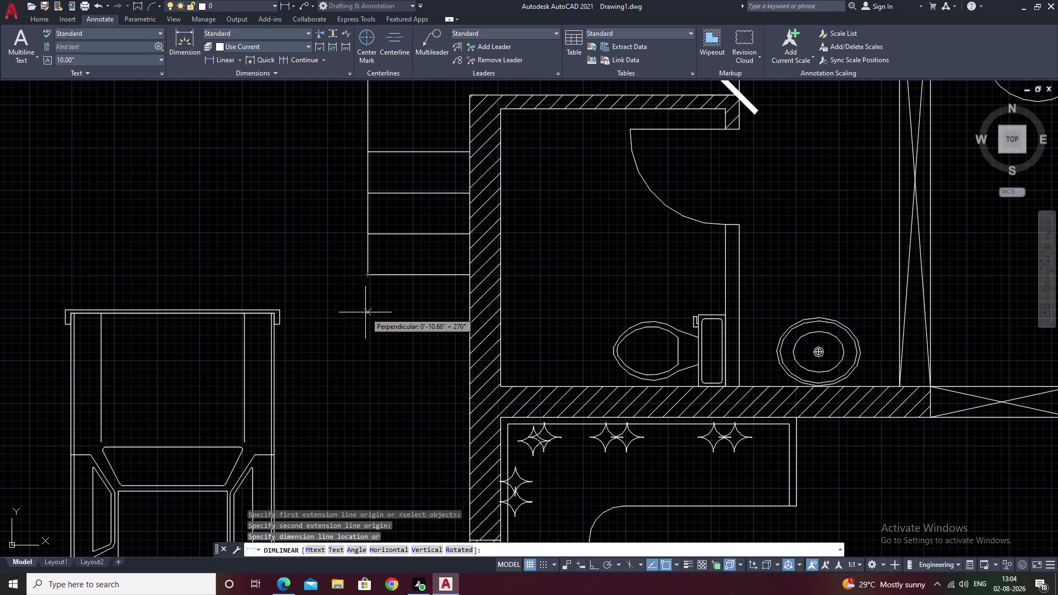
click(365, 312)
Select and erase the existing 3' door-gap dimension.
scroll(down, 3)
middle_drag(395, 363, 260, 350)
middle_drag(500, 290, 353, 377)
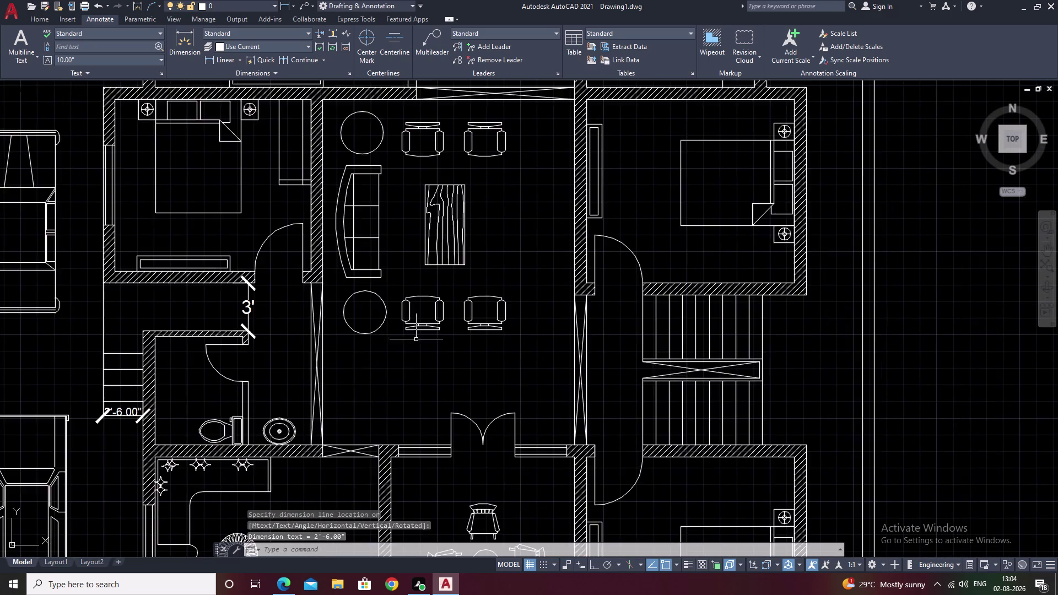
scroll(down, 3)
scroll(up, 3)
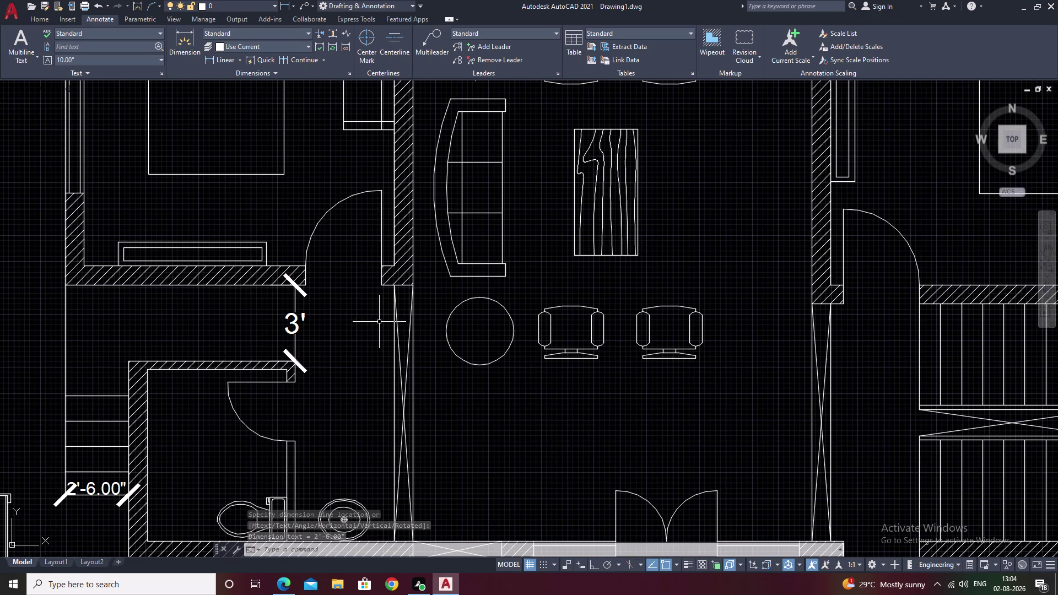
click(294, 328)
drag(323, 319, 257, 325)
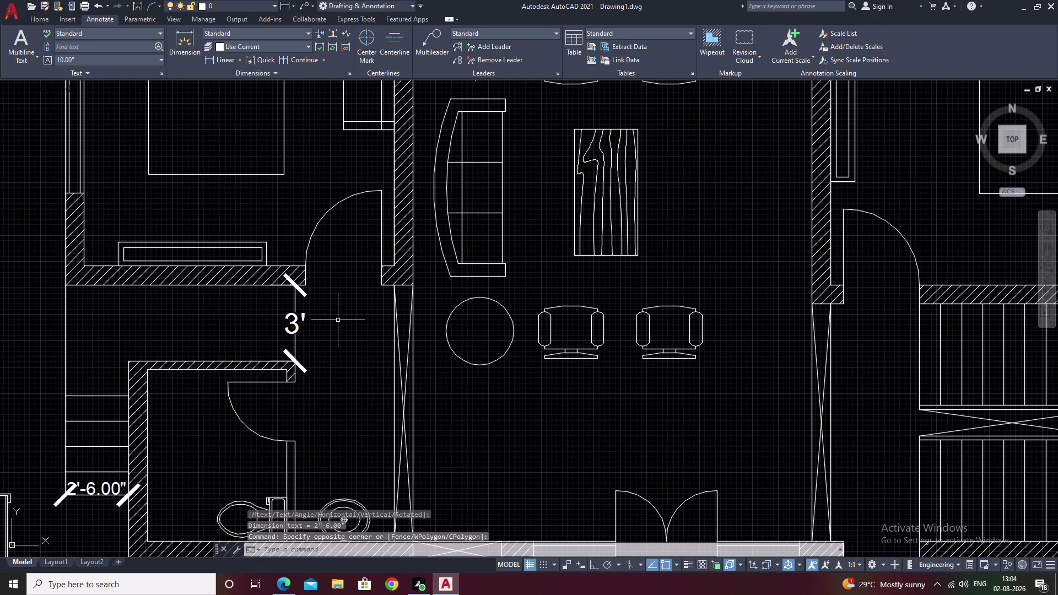
drag(339, 318, 240, 322)
text(e)
key(space)
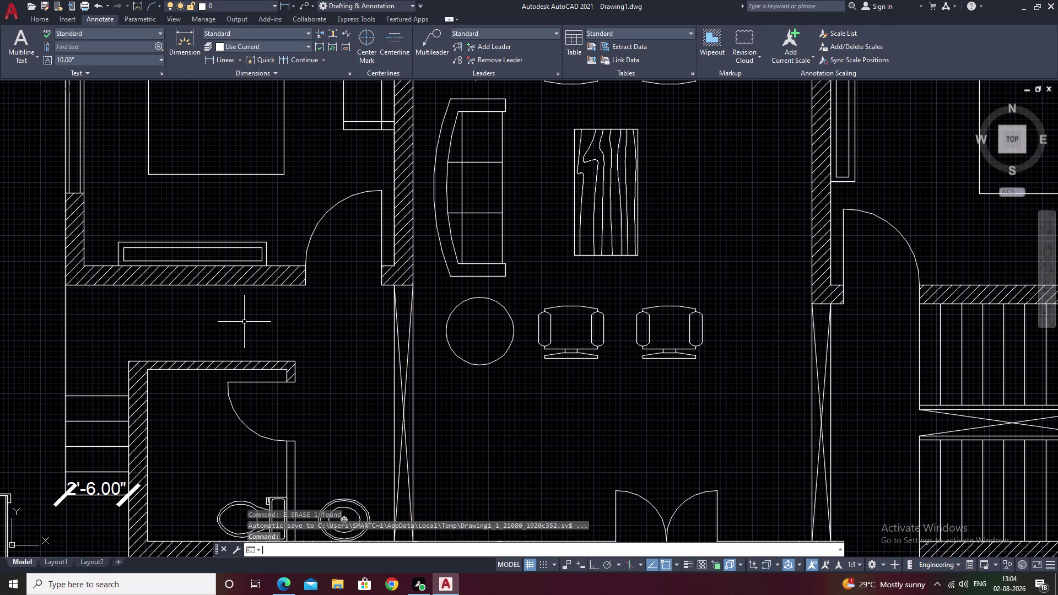
Re-dimension the 3' door gap between its upper and lower wall ends.
click(220, 60)
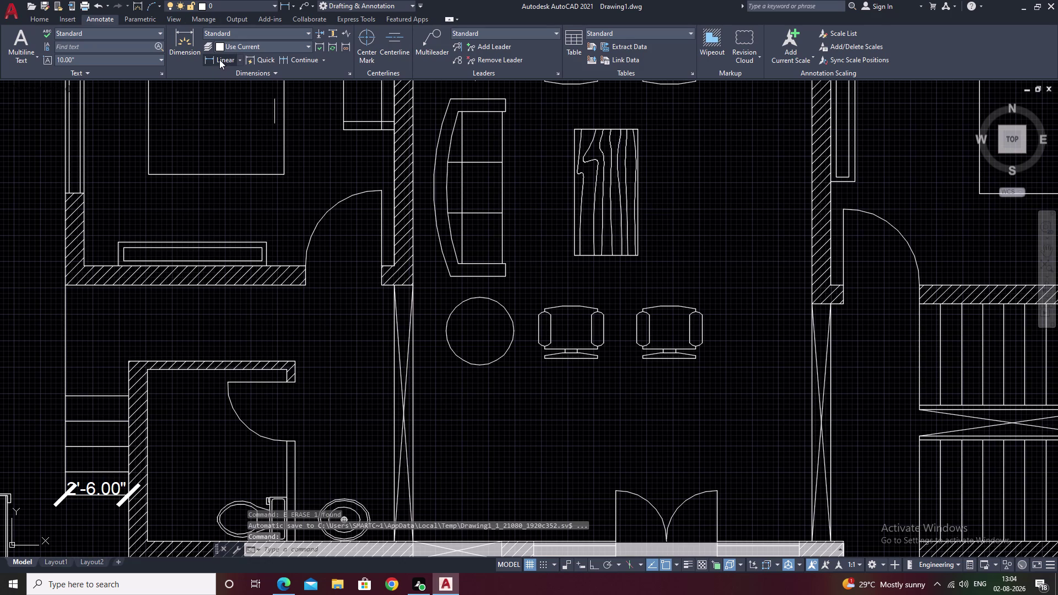
click(294, 360)
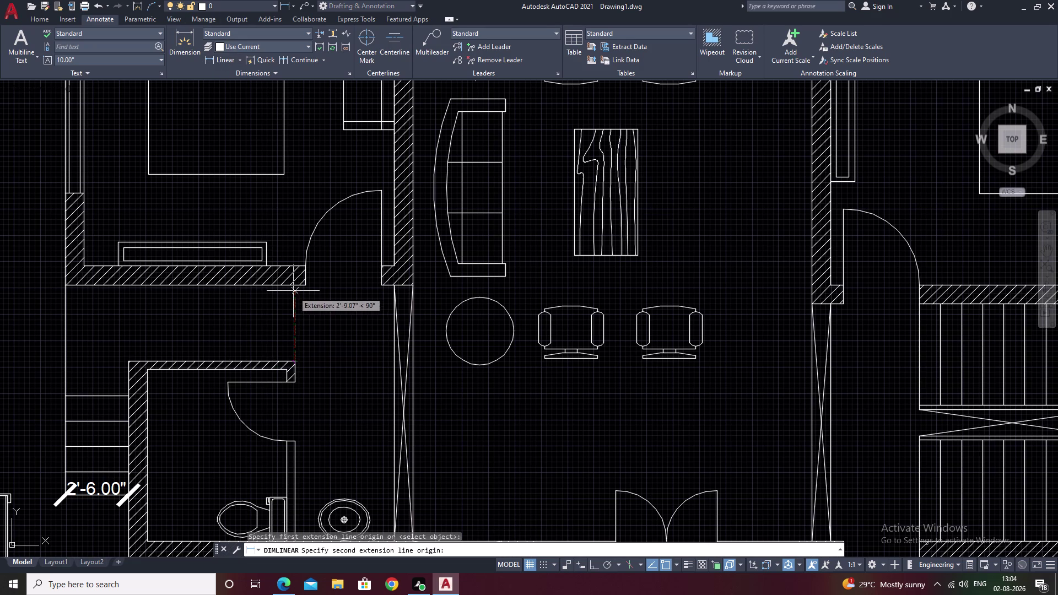
click(295, 287)
click(280, 296)
scroll(down, 3)
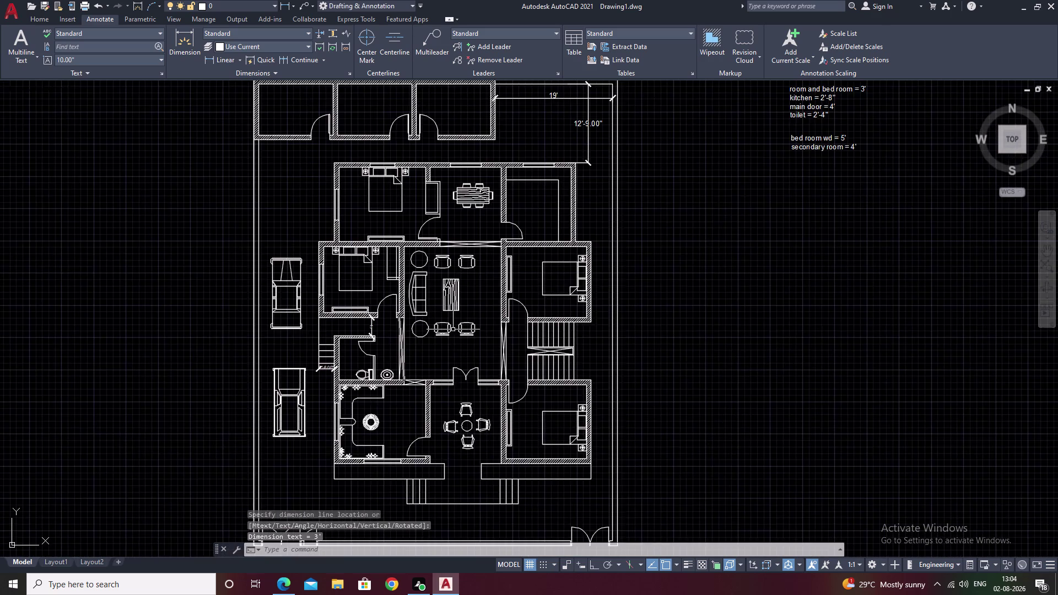
middle_drag(453, 329, 386, 415)
middle_drag(405, 382, 459, 315)
scroll(up, 3)
middle_drag(334, 354, 339, 345)
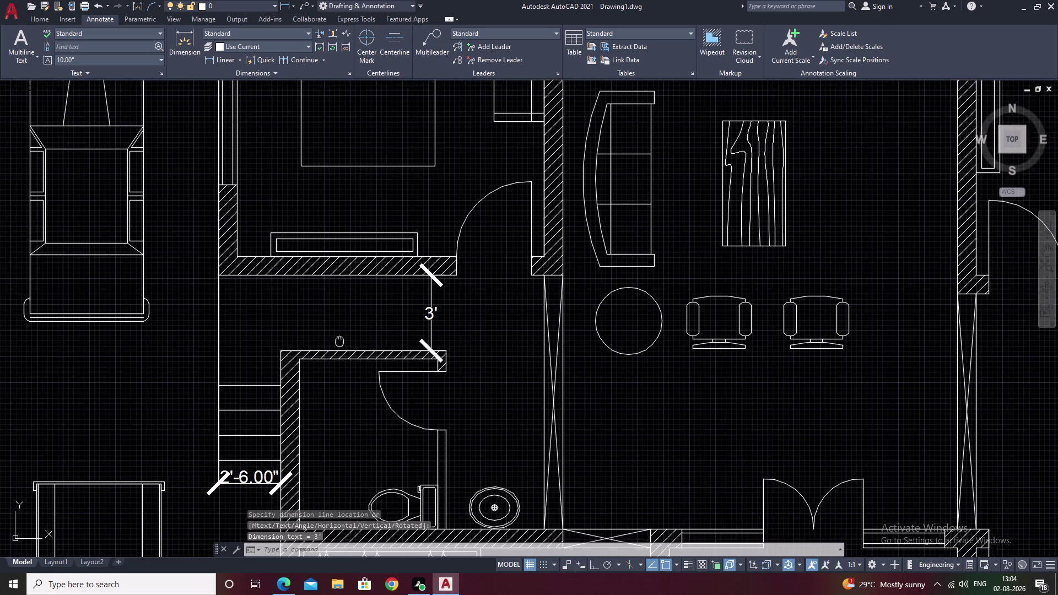
middle_drag(339, 344, 399, 227)
middle_drag(360, 358, 381, 281)
scroll(up, 3)
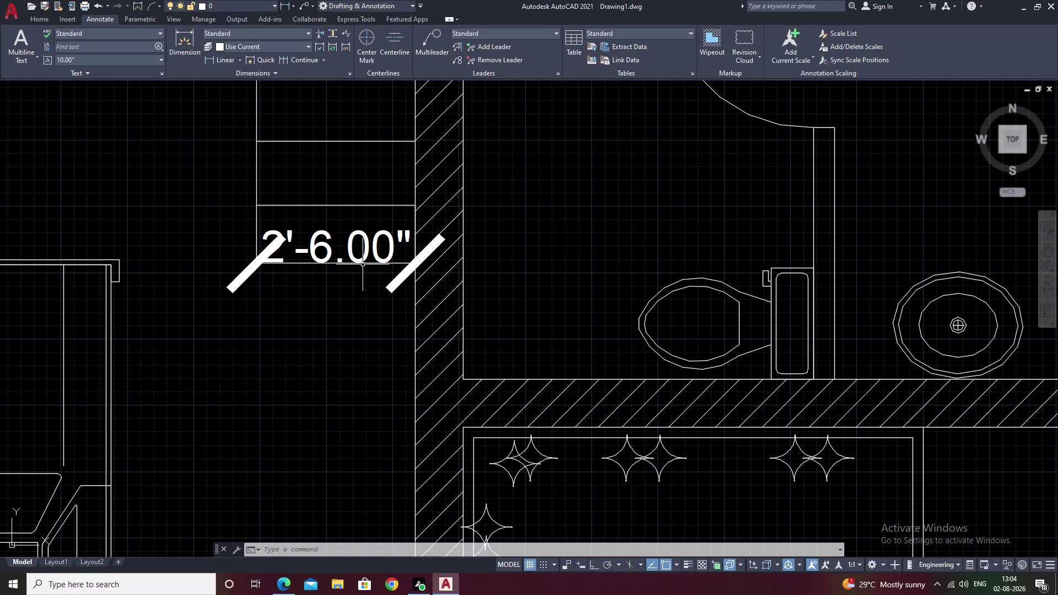
Undo the previous change while panning around the plan.
key(ctrl+z)
middle_drag(279, 349, 464, 227)
scroll(up, 3)
scroll(down, 3)
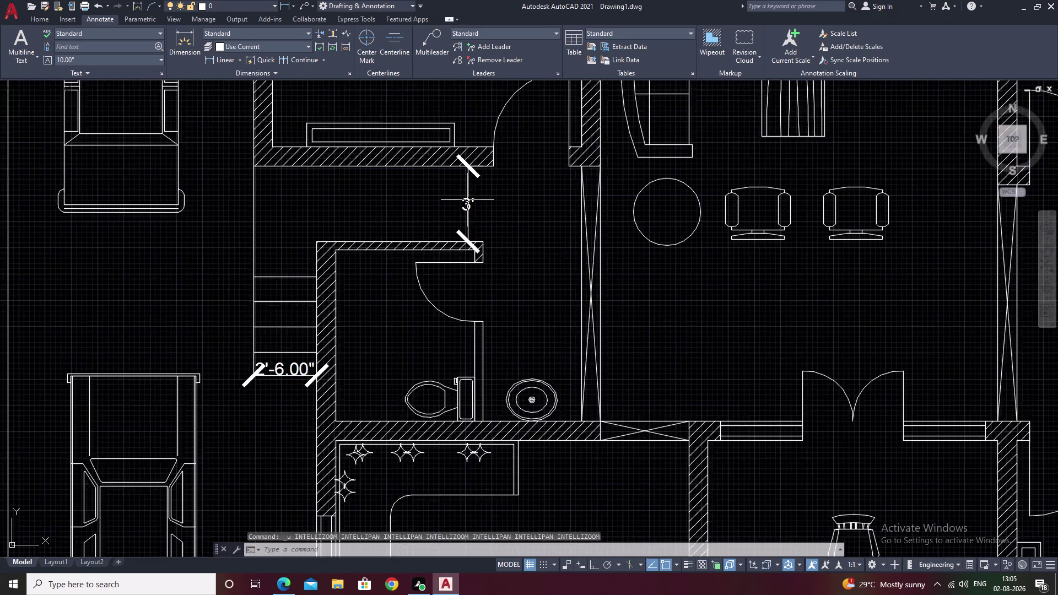
scroll(down, 3)
middle_drag(439, 326, 464, 257)
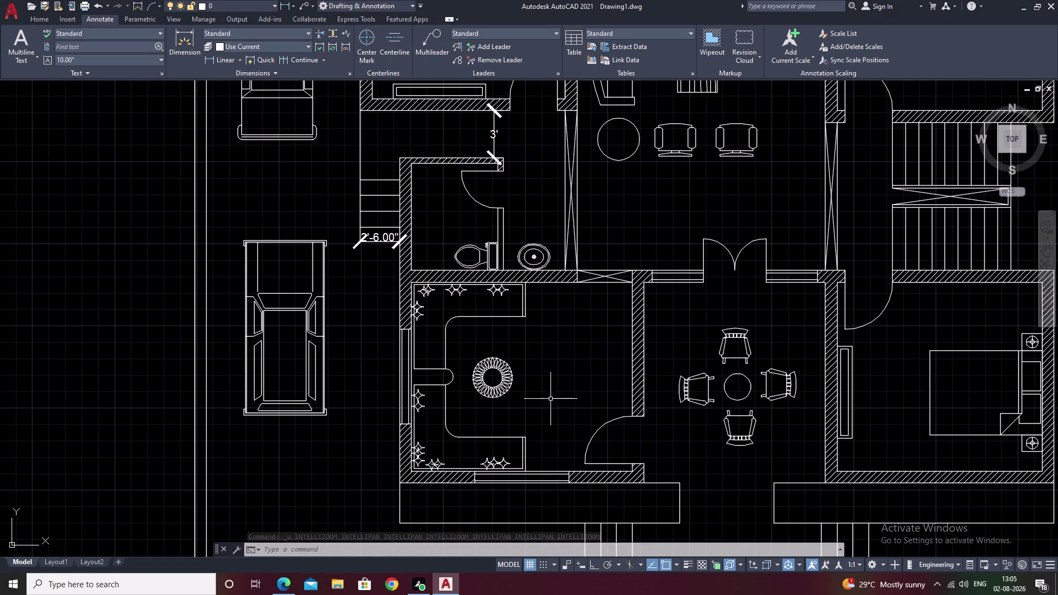
key(space)
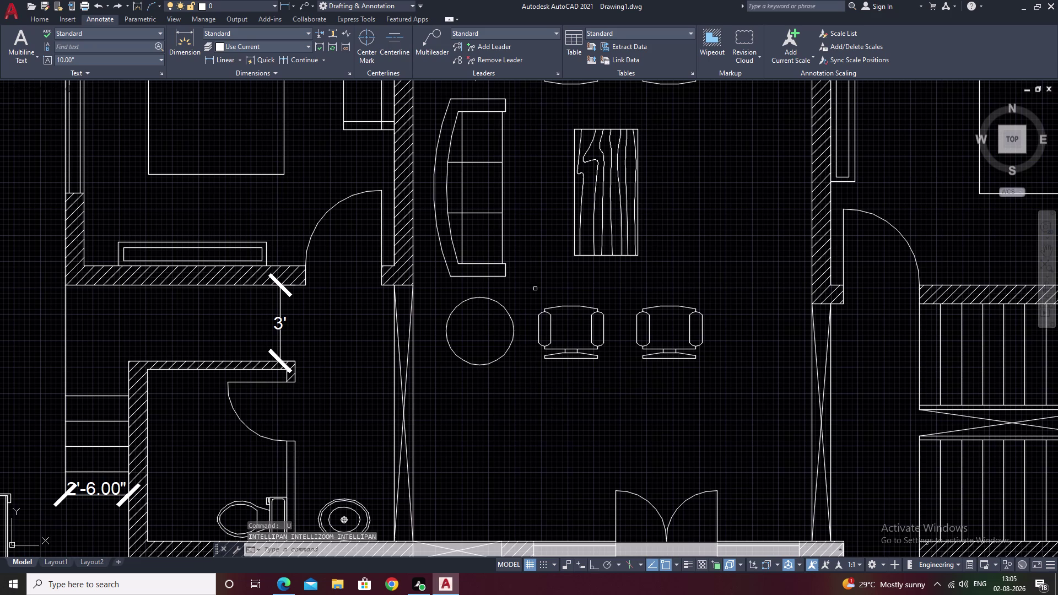
scroll(down, 3)
Add a 6' linear dimension below the front entrance opening.
click(229, 62)
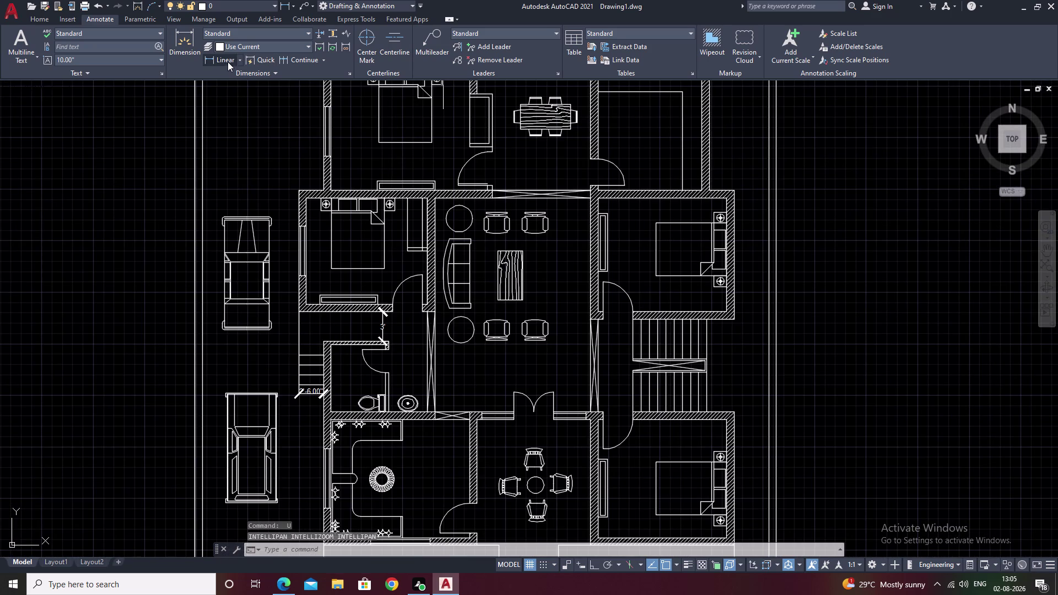
middle_drag(456, 348, 459, 258)
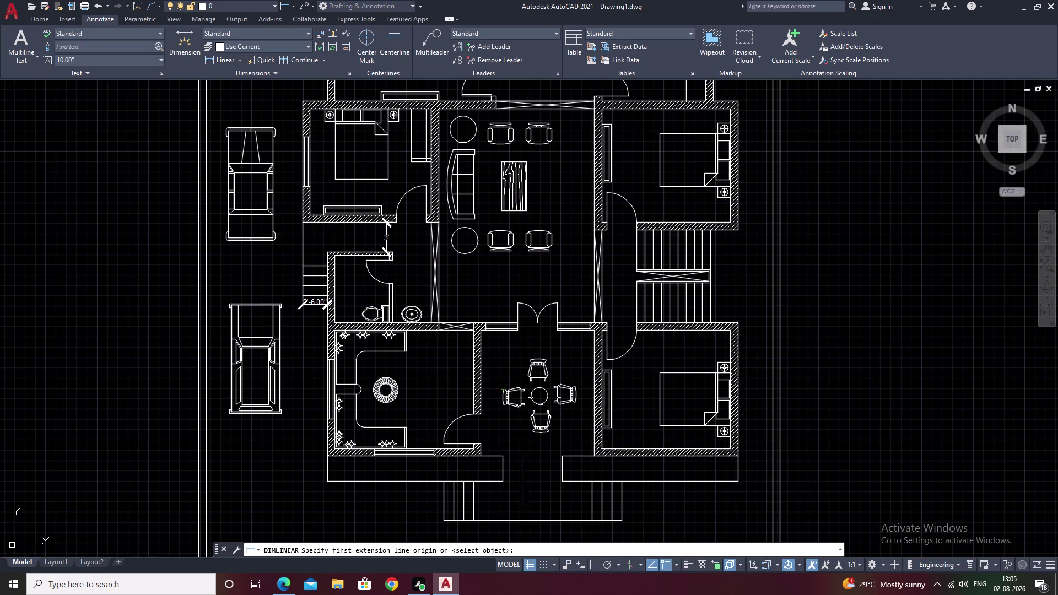
click(506, 484)
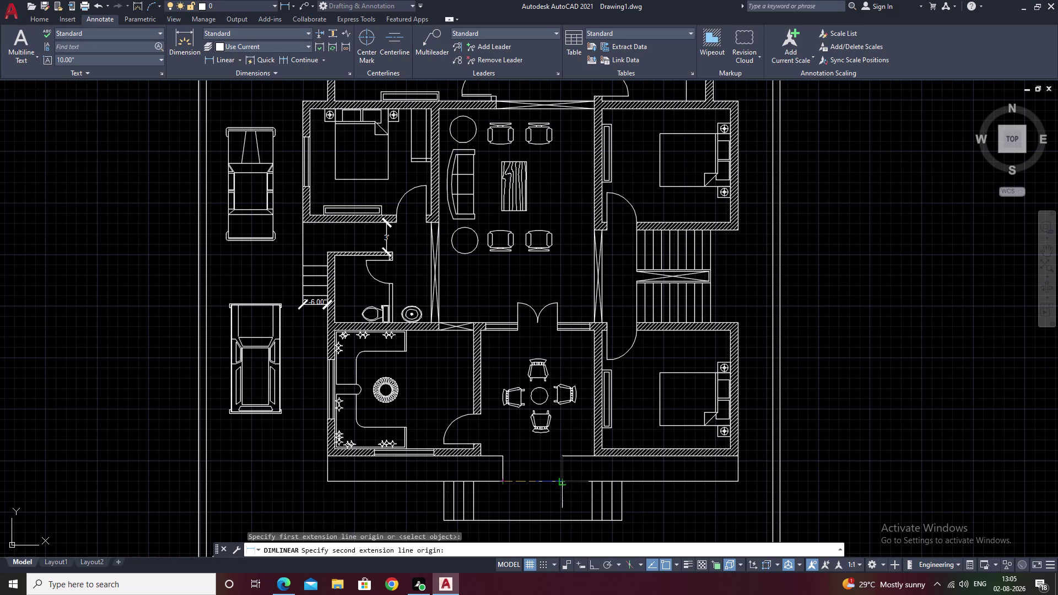
click(563, 482)
click(557, 475)
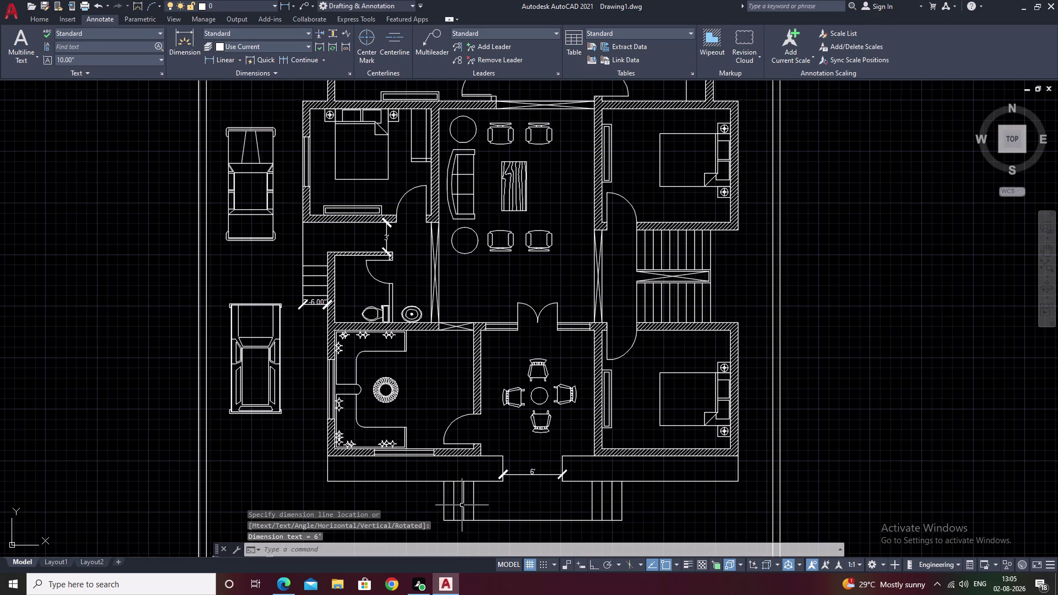
Open the Standard style's settings in the Dimension Style Manager.
text(d)
key(space)
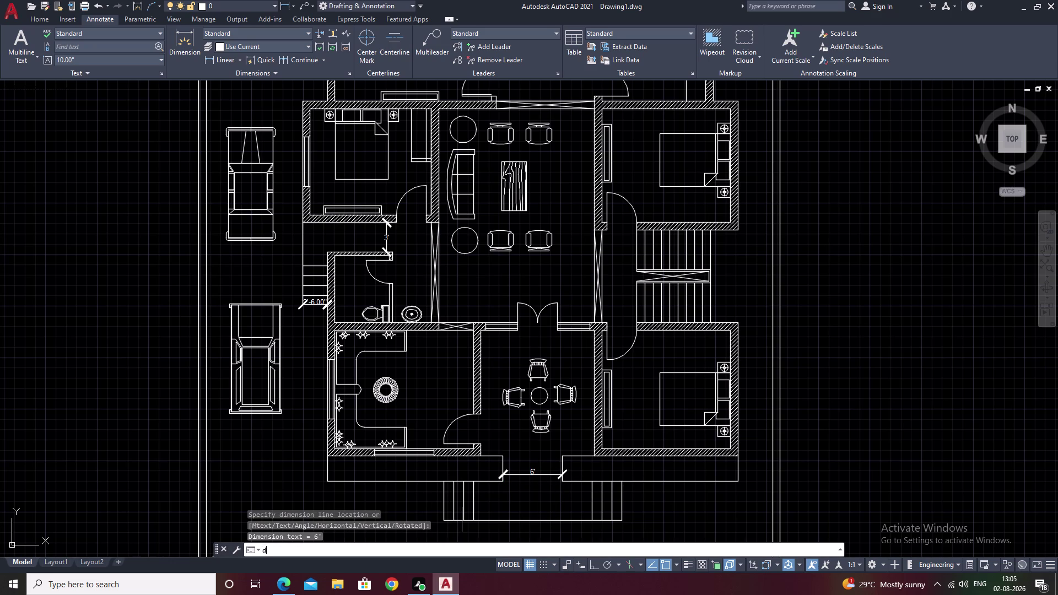
click(646, 267)
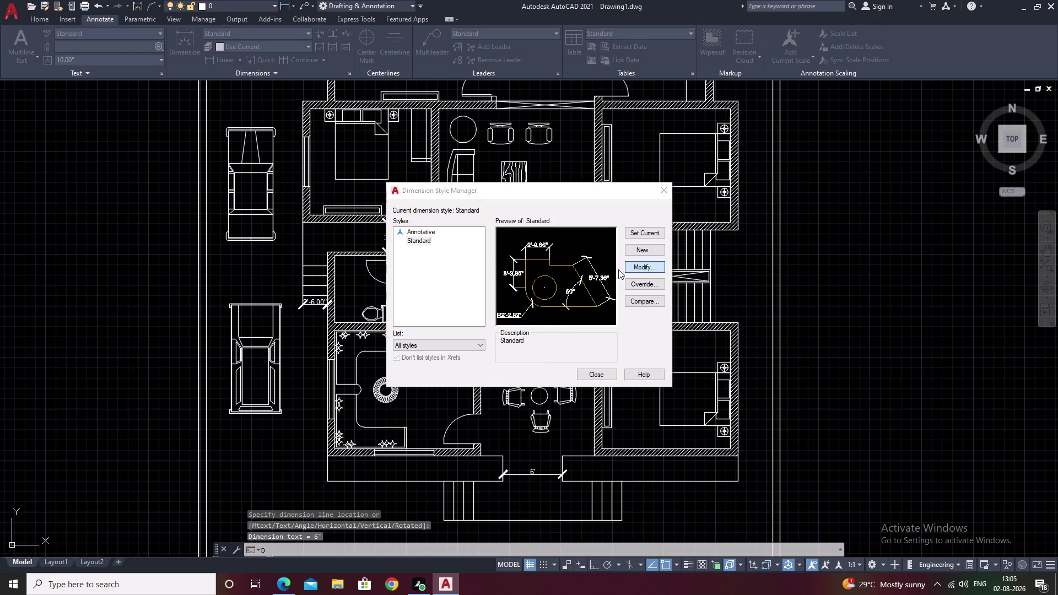
Change the Standard style's arrow size from 10.00" to 4 and confirm.
click(437, 167)
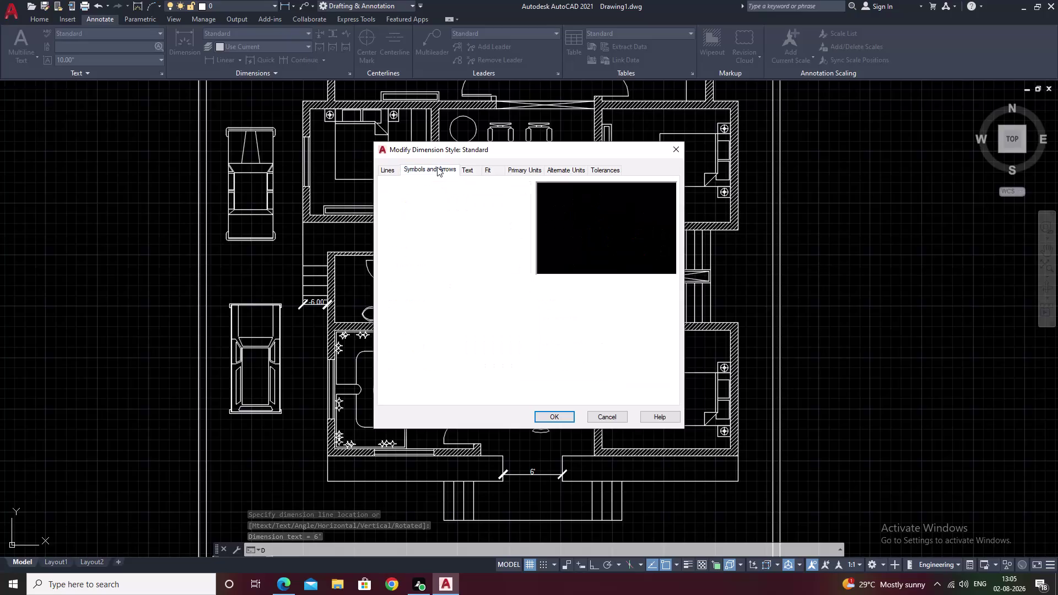
drag(409, 281, 350, 282)
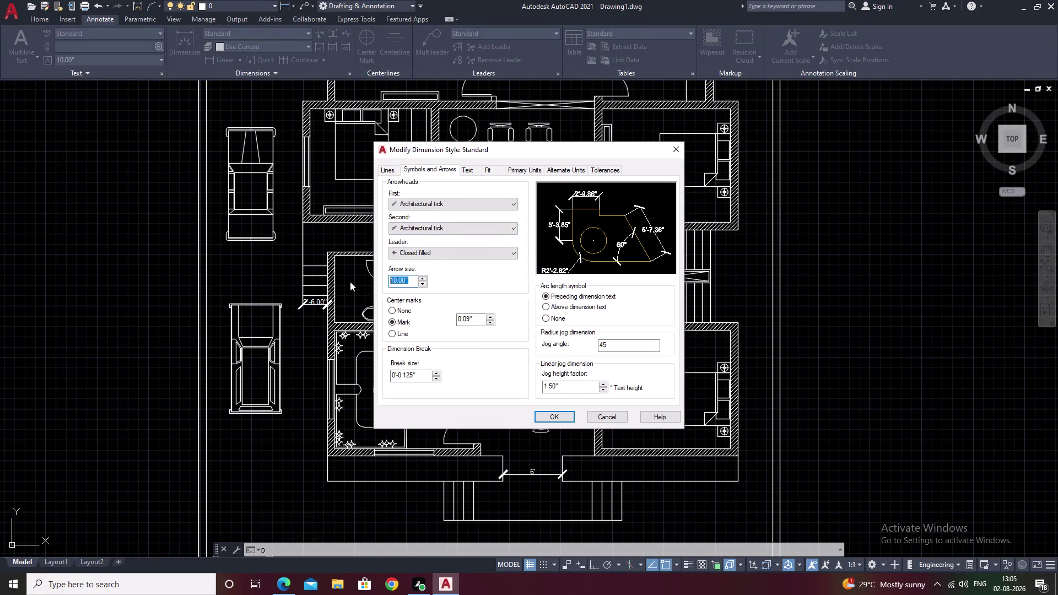
key(BackSpace)
key(4)
click(554, 412)
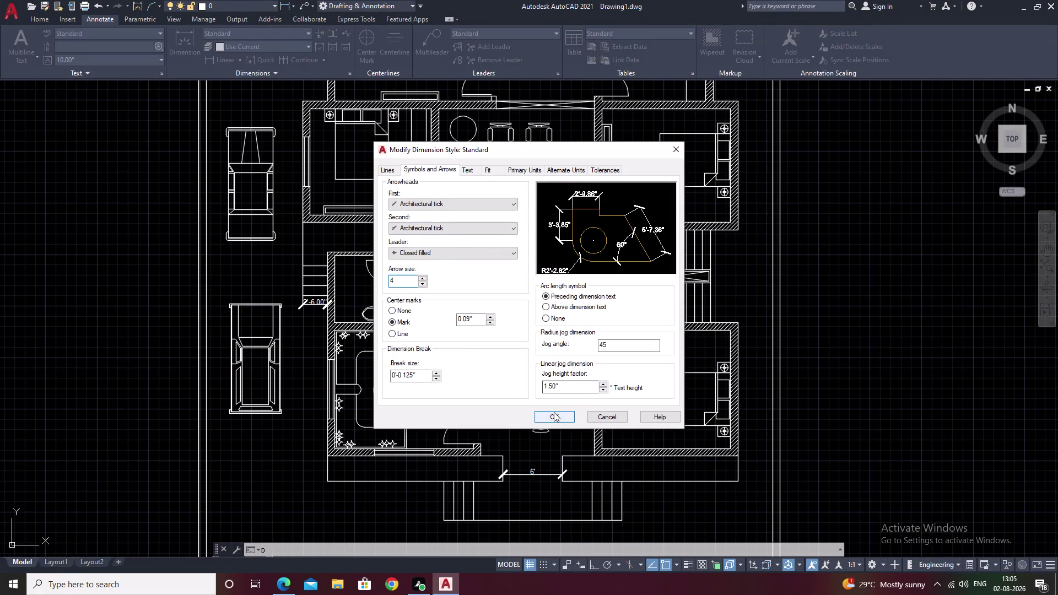
click(607, 373)
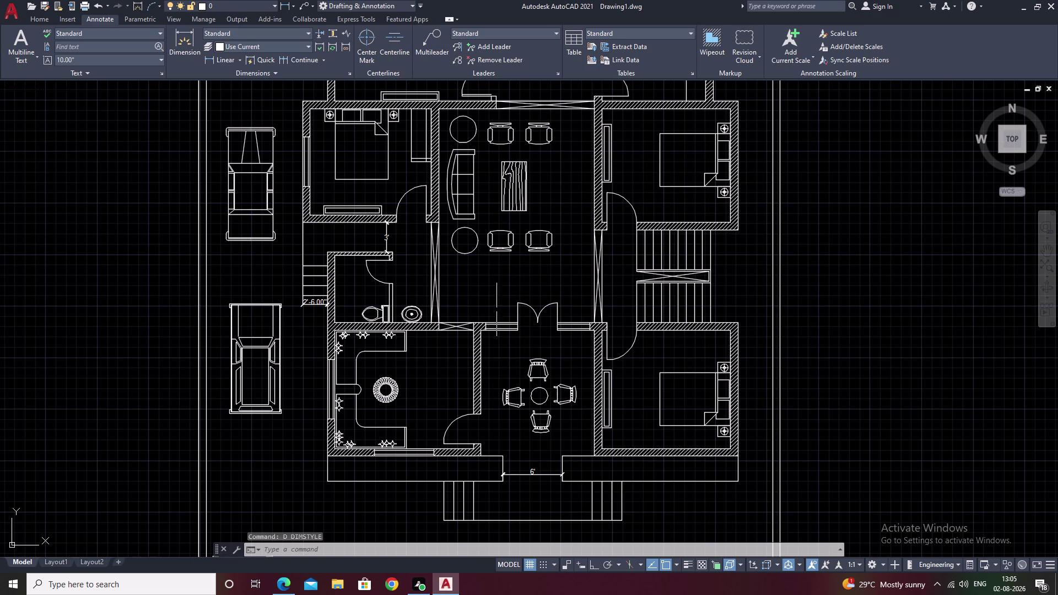
Dimension both front wall sections flanking the entrance, each 17'-9.00".
scroll(up, 3)
middle_drag(599, 497, 550, 449)
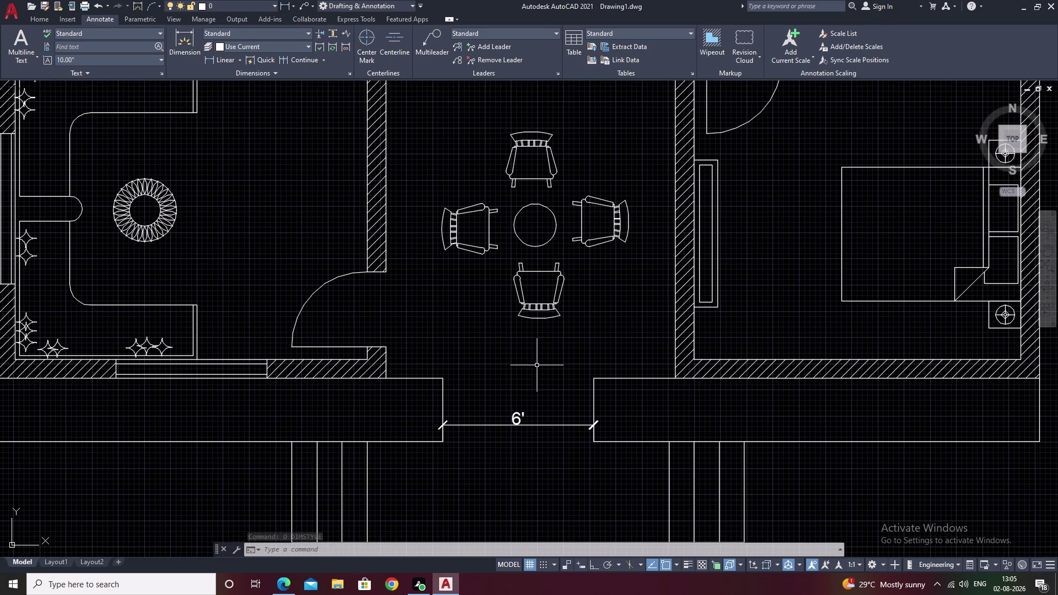
text(dli)
key(space)
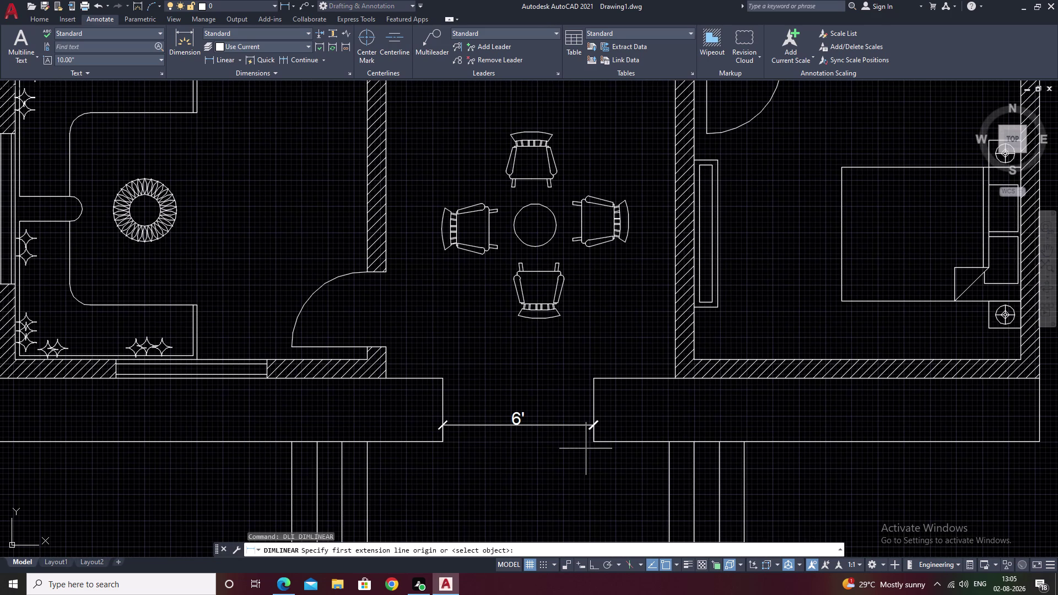
middle_drag(586, 449, 622, 335)
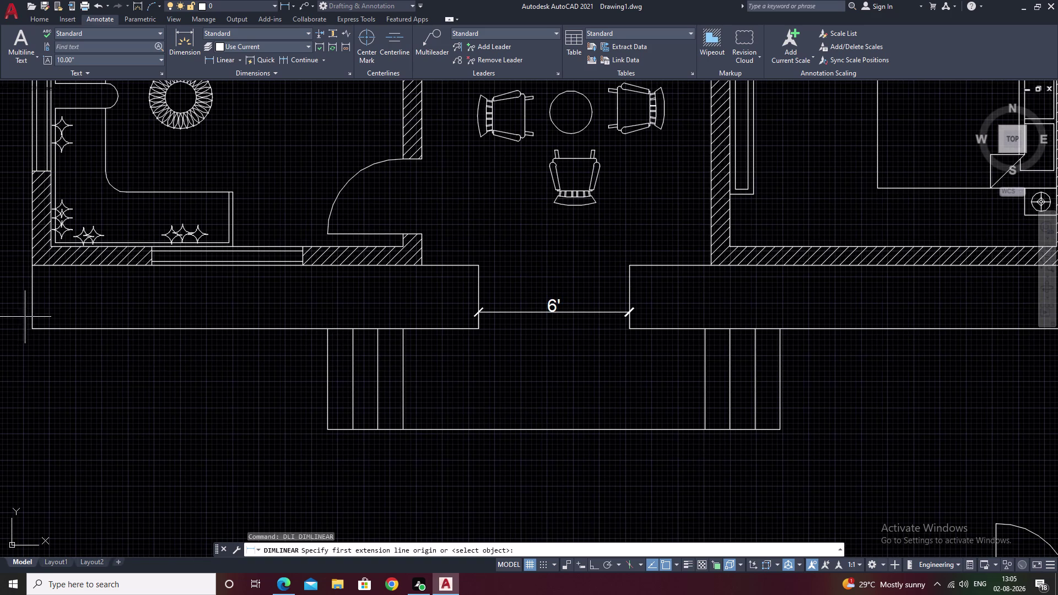
click(29, 330)
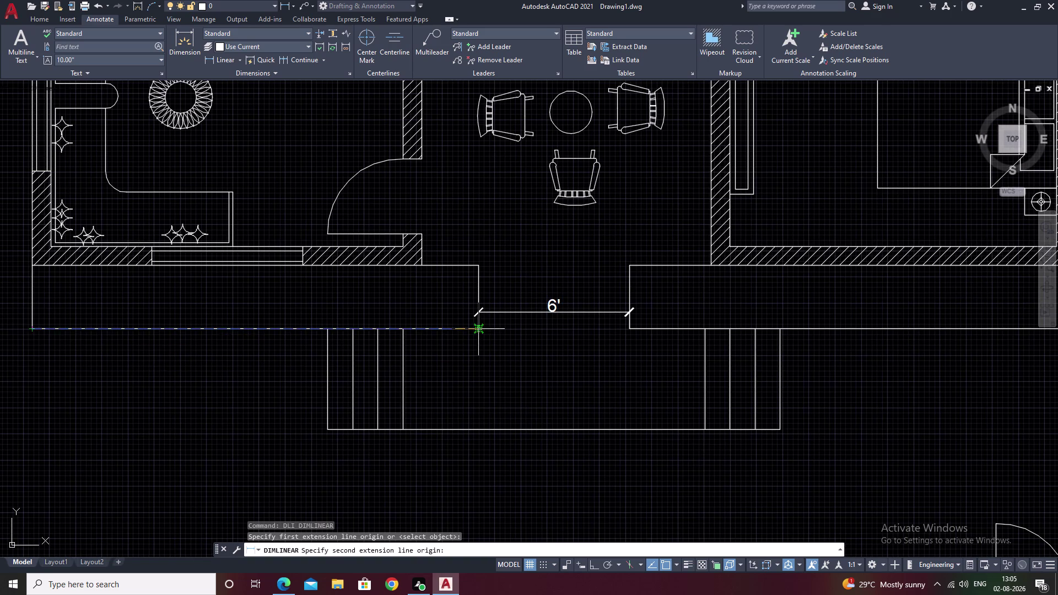
click(479, 331)
click(479, 359)
key(space)
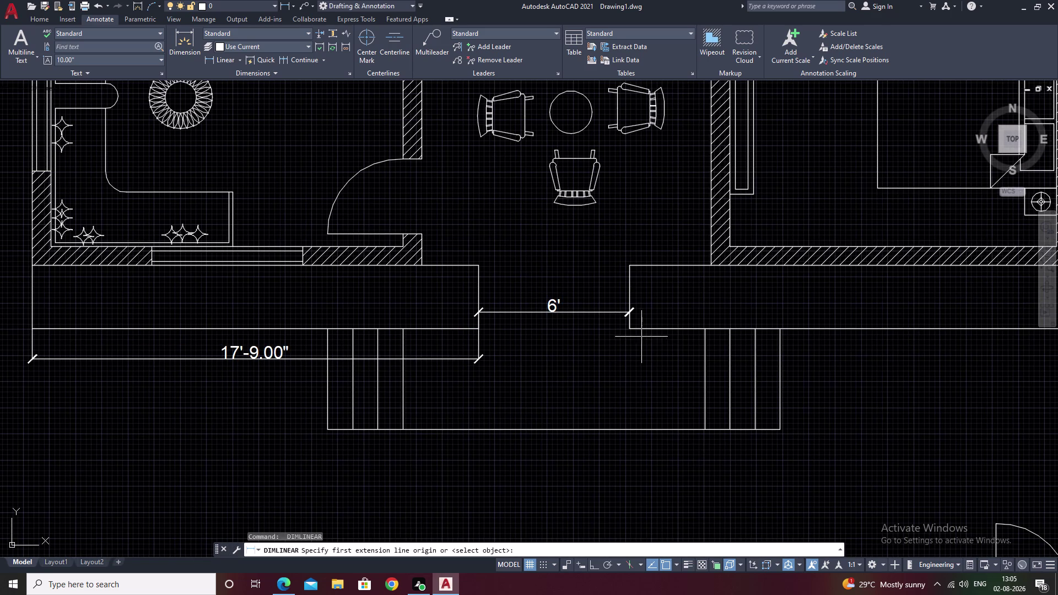
click(630, 332)
middle_drag(834, 346, 203, 442)
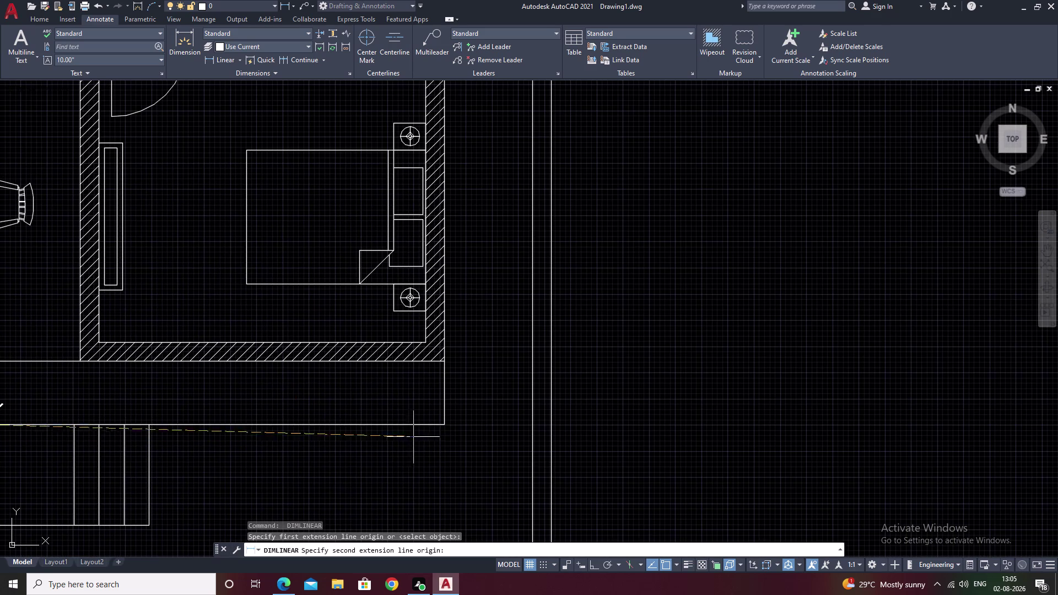
click(445, 427)
click(443, 451)
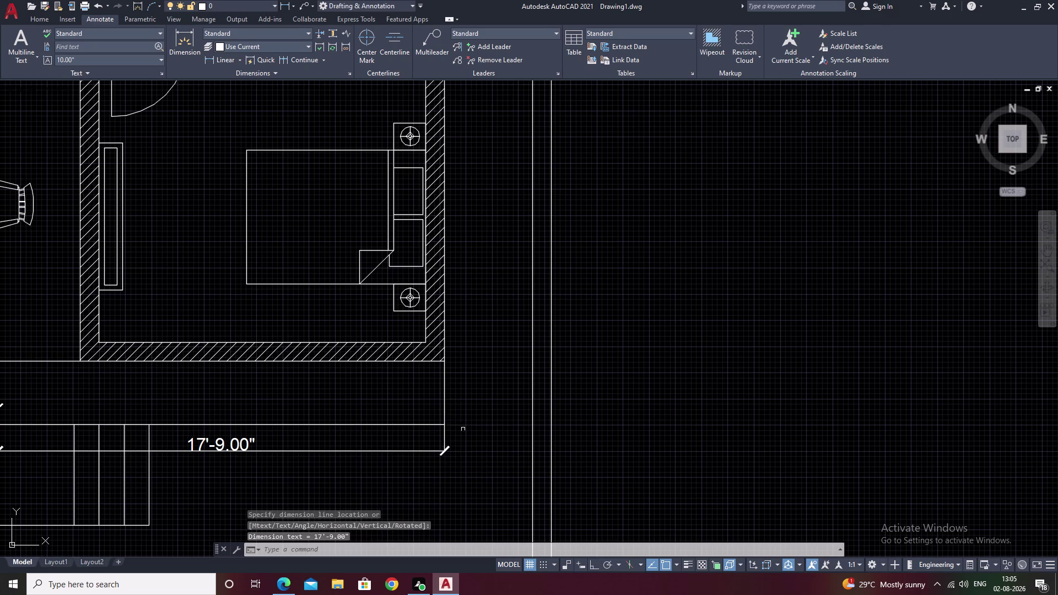
Add a 1' linear dimension to the left entrance step.
middle_drag(463, 428, 598, 381)
scroll(down, 3)
middle_drag(472, 446, 686, 433)
middle_drag(504, 440, 602, 445)
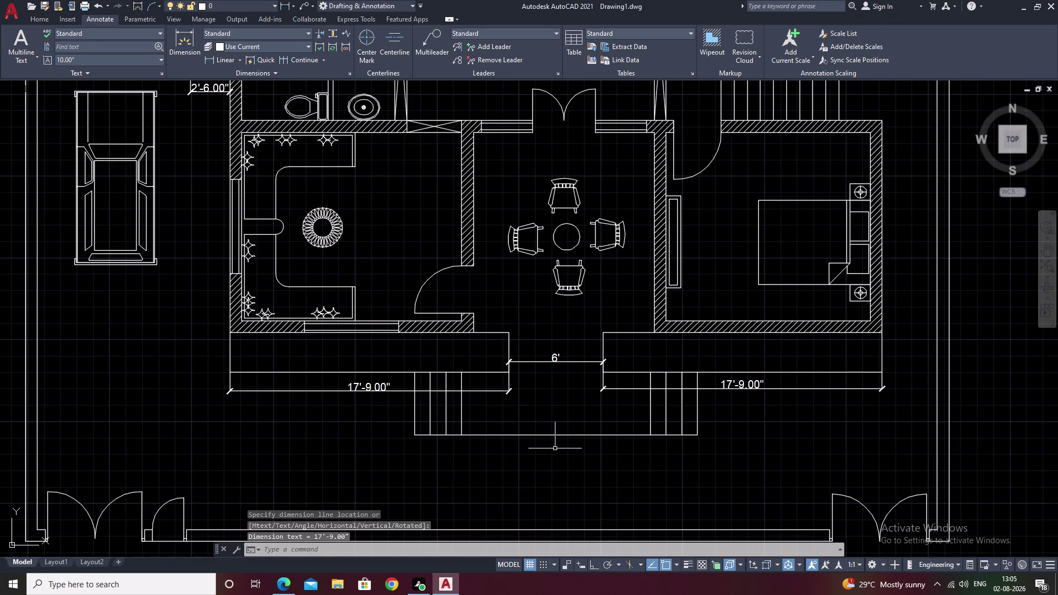
key(space)
scroll(up, 3)
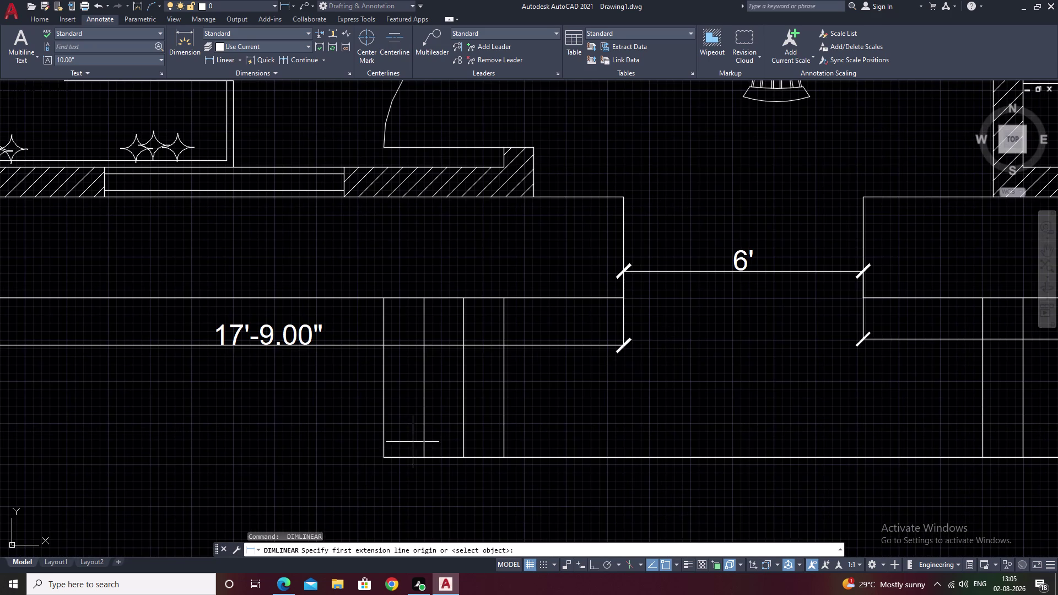
click(385, 455)
click(427, 458)
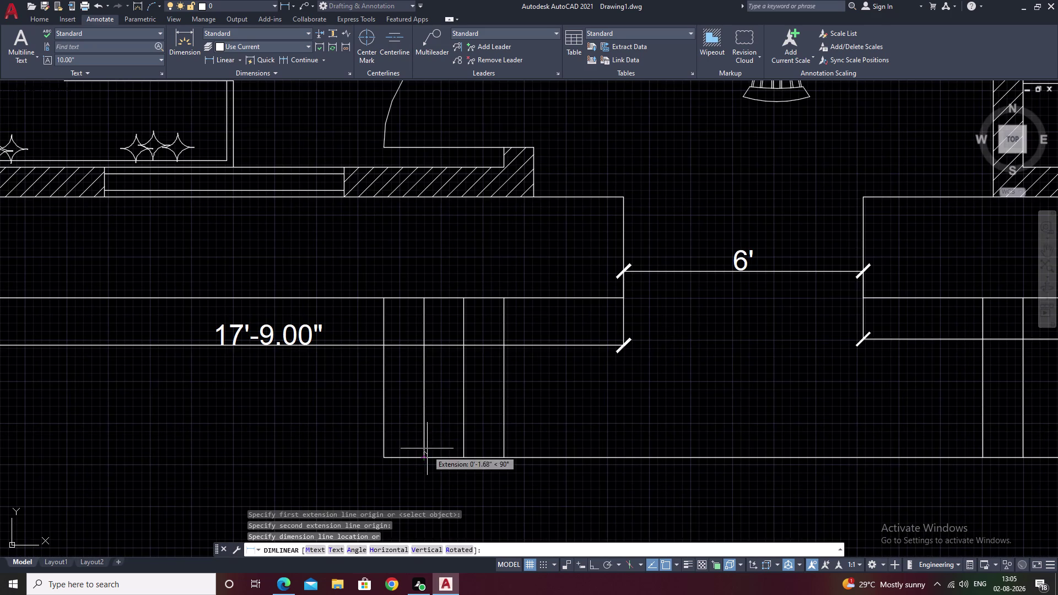
click(427, 432)
Add a 4' linear dimension to the right entrance step.
scroll(down, 3)
middle_drag(455, 460, 374, 465)
key(space)
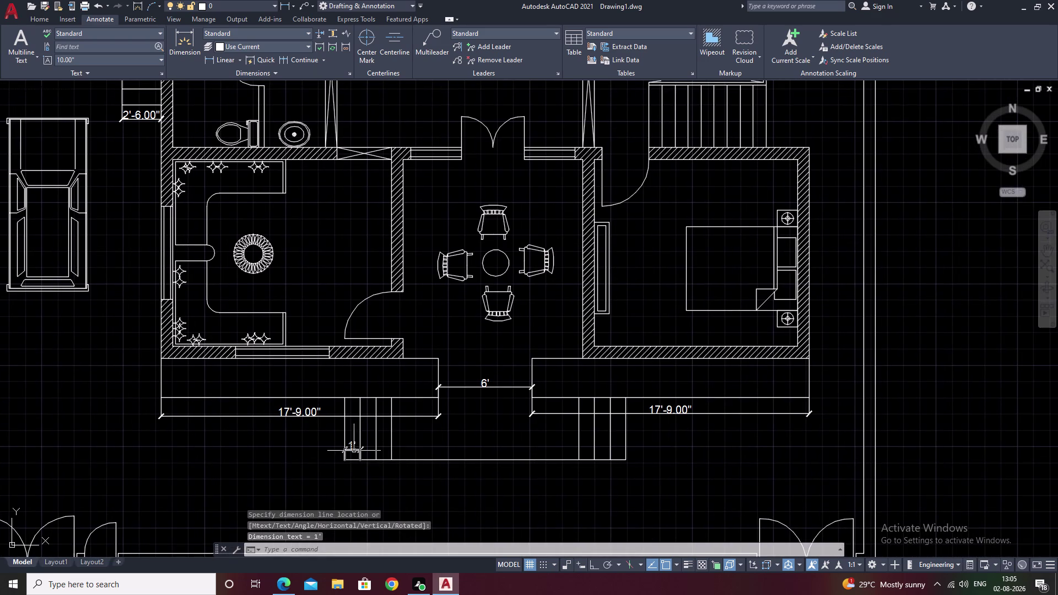
scroll(up, 3)
scroll(down, 3)
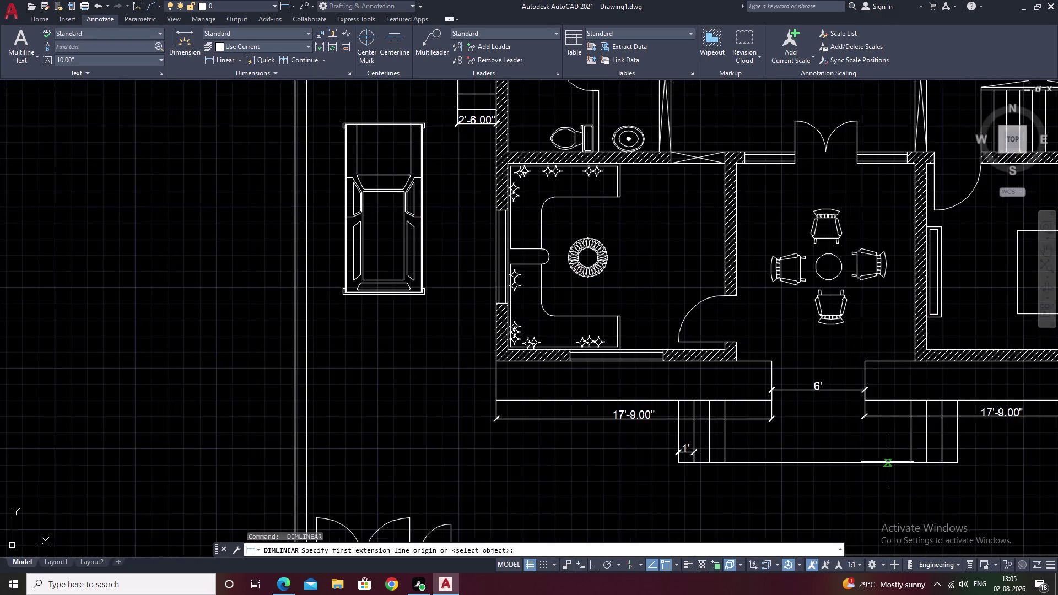
middle_drag(881, 461, 643, 464)
key(space)
scroll(up, 3)
key(space)
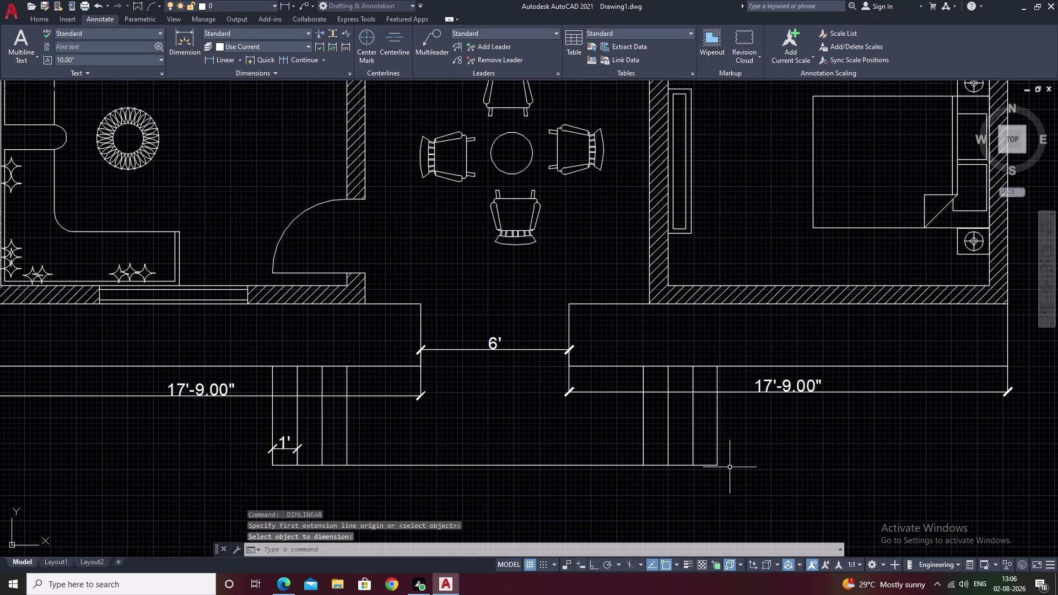
key(space)
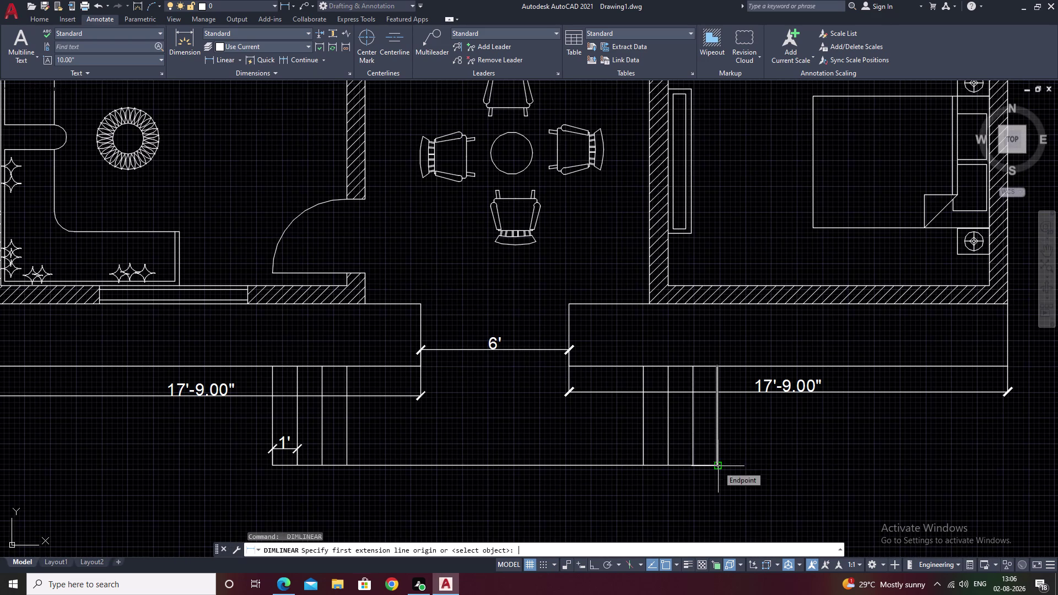
click(717, 466)
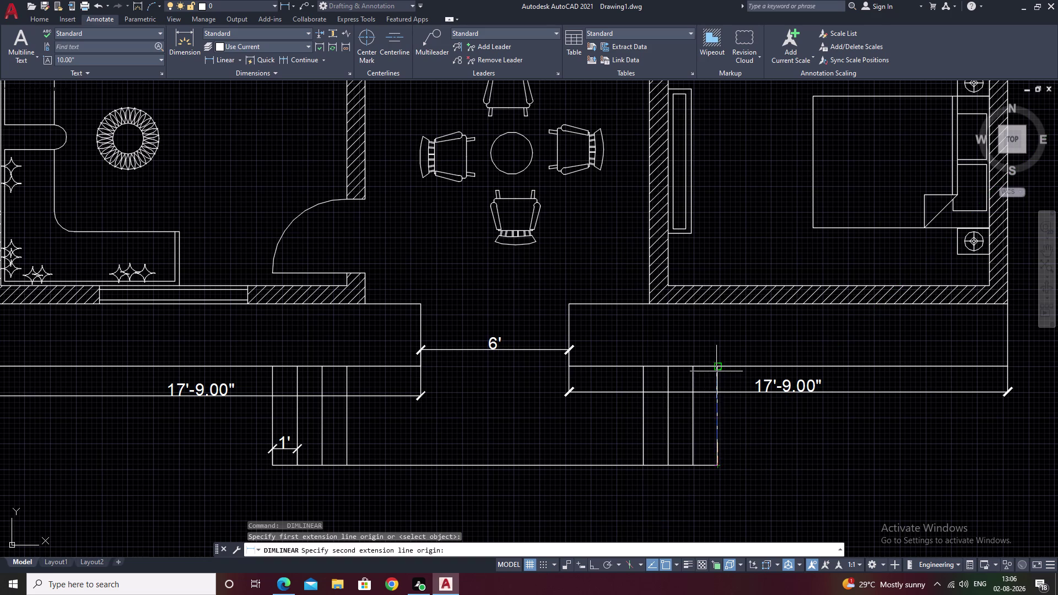
click(718, 371)
click(732, 378)
middle_drag(756, 471, 666, 478)
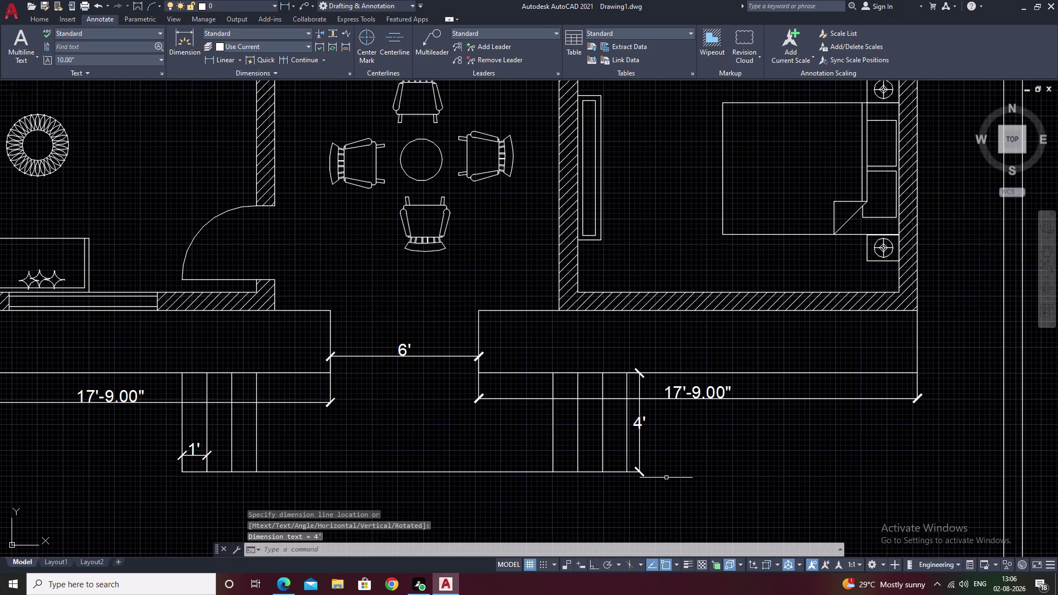
click(641, 438)
Abandon the grip edit on the 4' step dimension and undo that dimension.
double_click(641, 422)
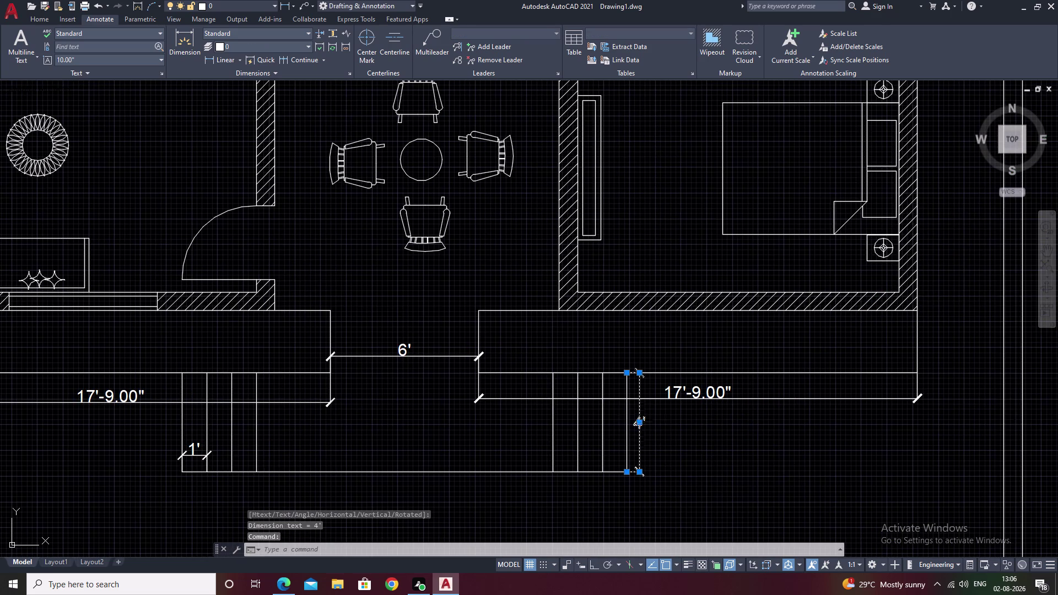
right_click(641, 422)
click(643, 442)
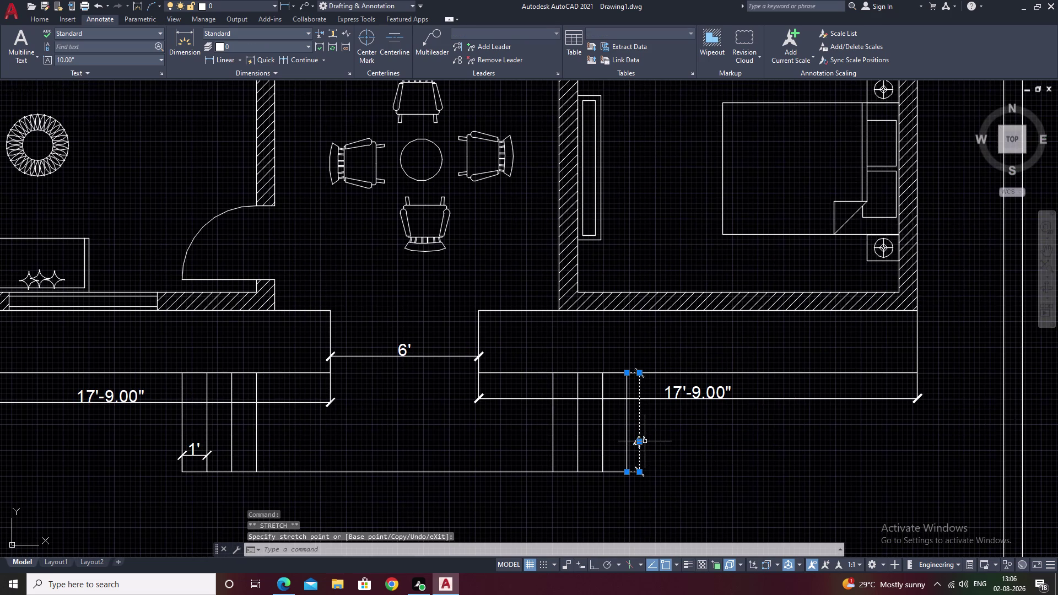
click(640, 443)
click(641, 438)
right_click(641, 439)
double_click(643, 418)
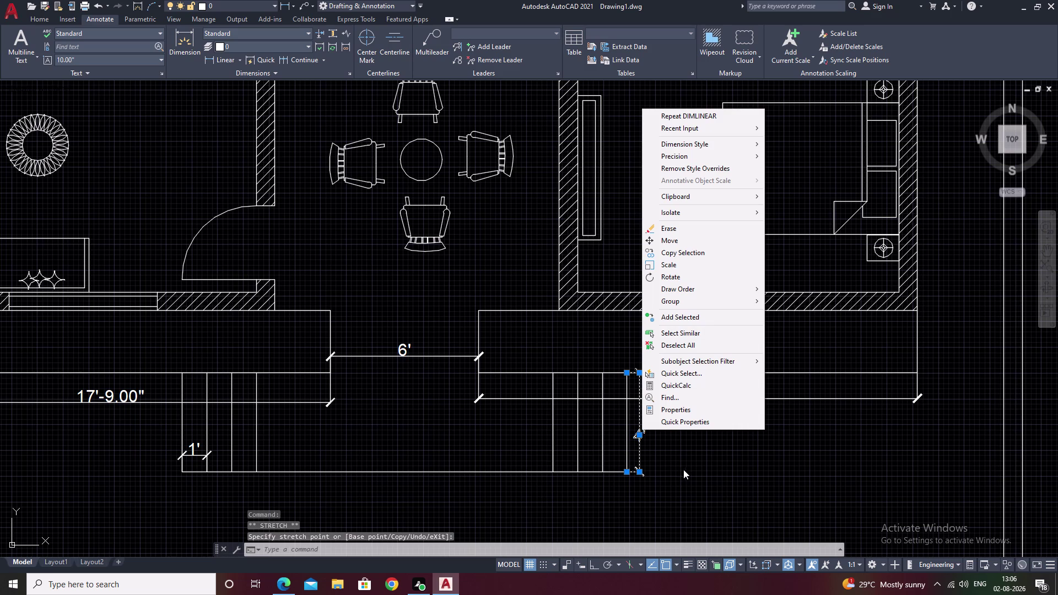
key(ctrl+z)
key(ctrl+z)
key(Escape)
key(Escape)
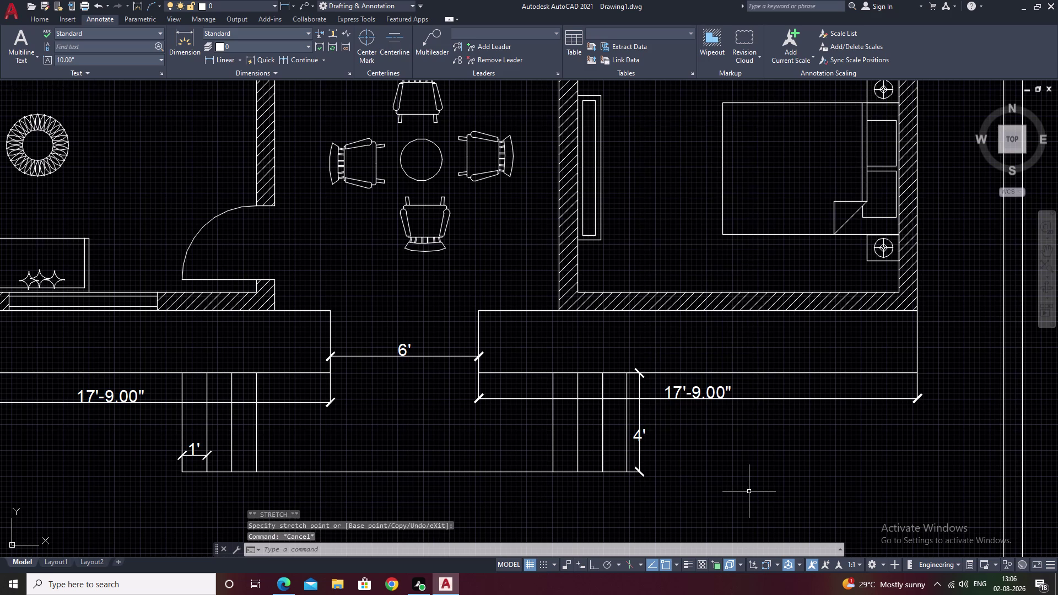
key(ctrl+z)
key(ctrl+z)
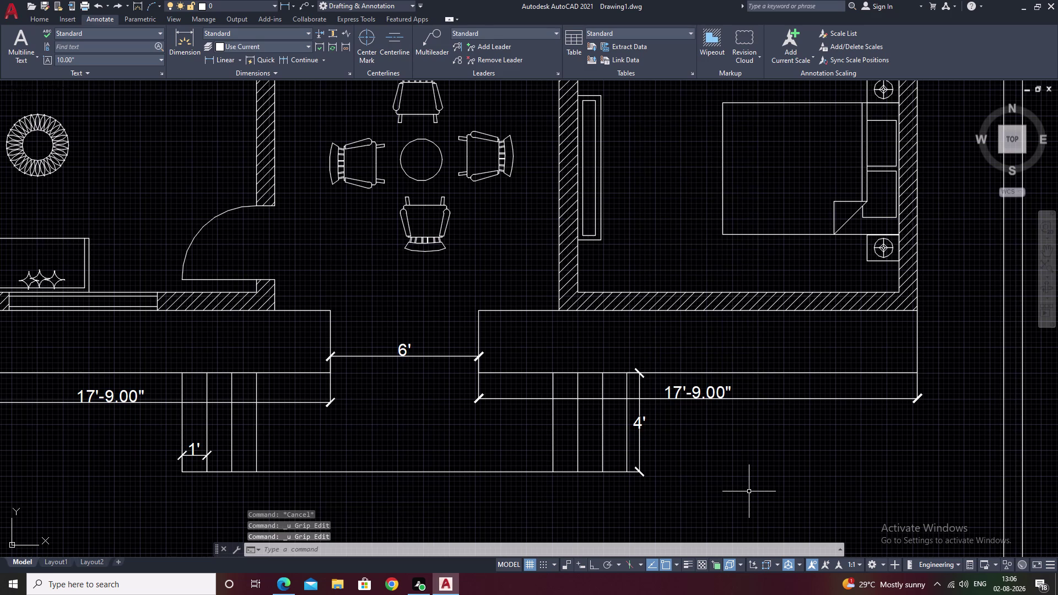
key(ctrl+z)
key(ctrl+z)
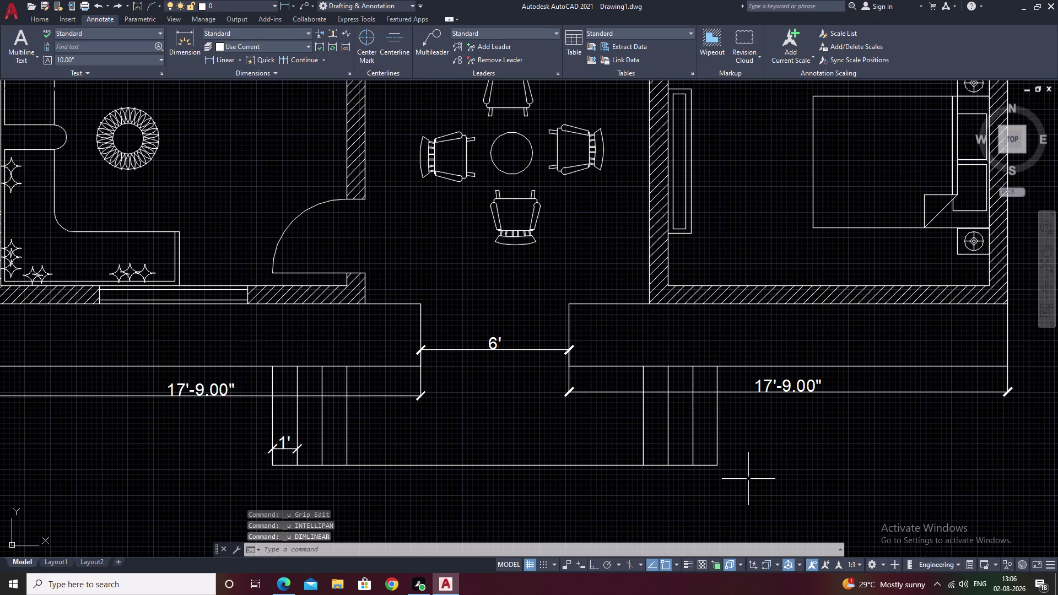
Re-add the right step's 4' dimension with DLI, then pan out over the plan.
text(dl)
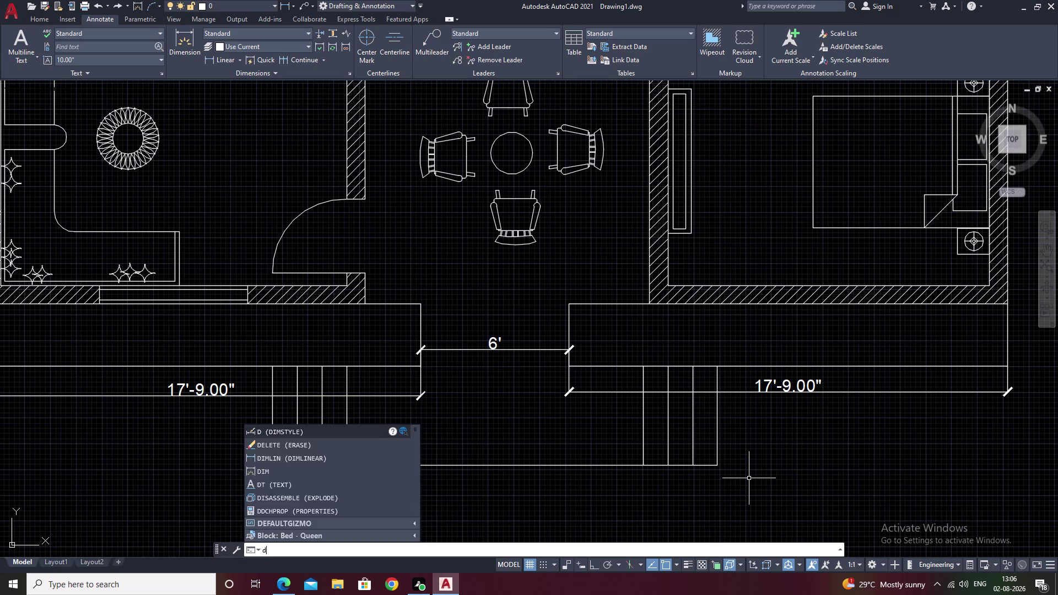
text(i)
key(space)
click(718, 465)
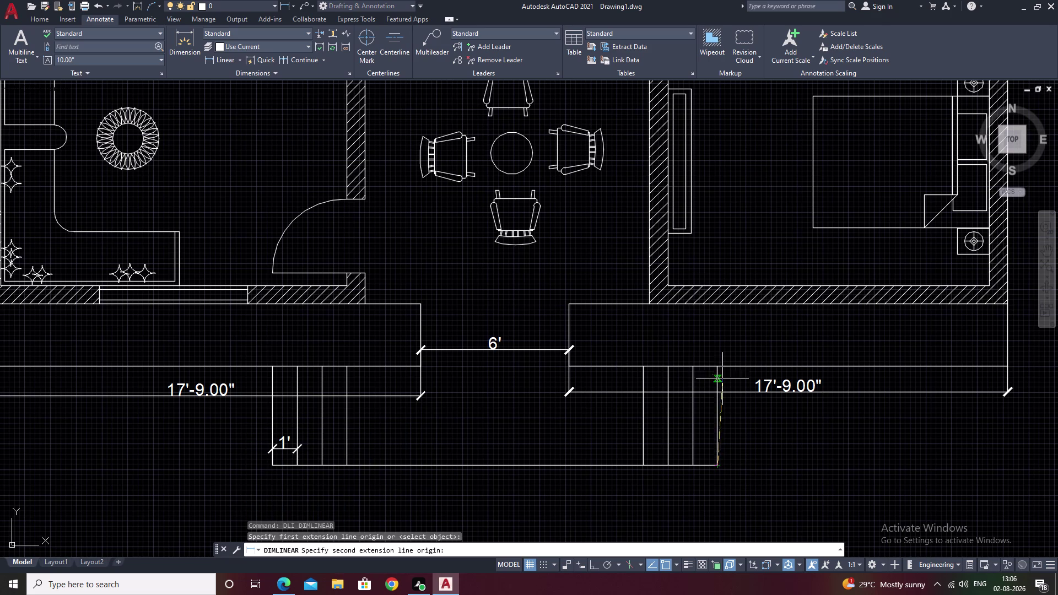
click(717, 369)
click(736, 373)
middle_drag(757, 463, 706, 477)
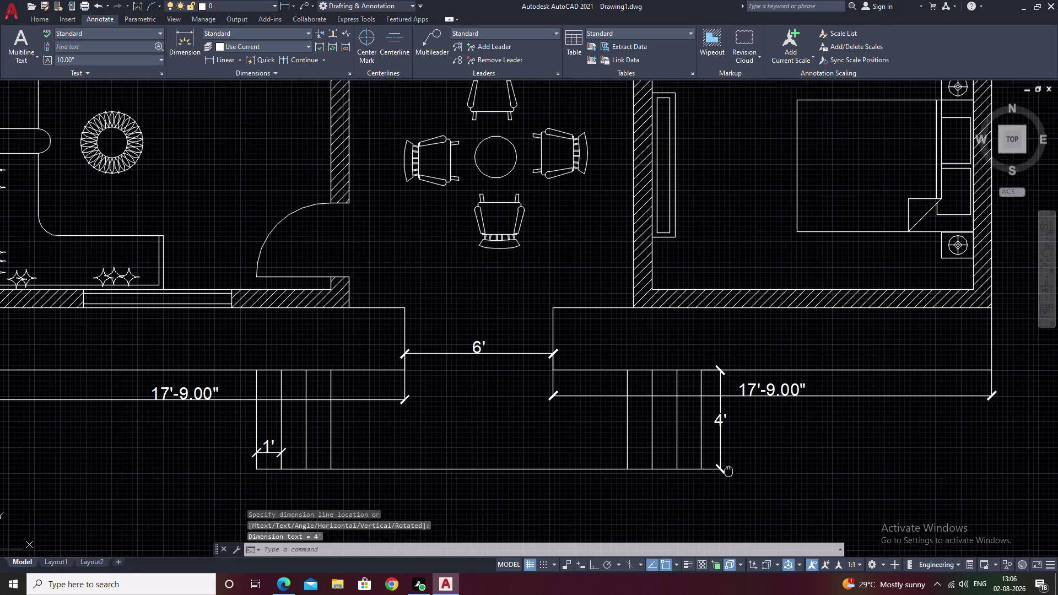
middle_drag(706, 477, 595, 490)
middle_drag(471, 375, 487, 376)
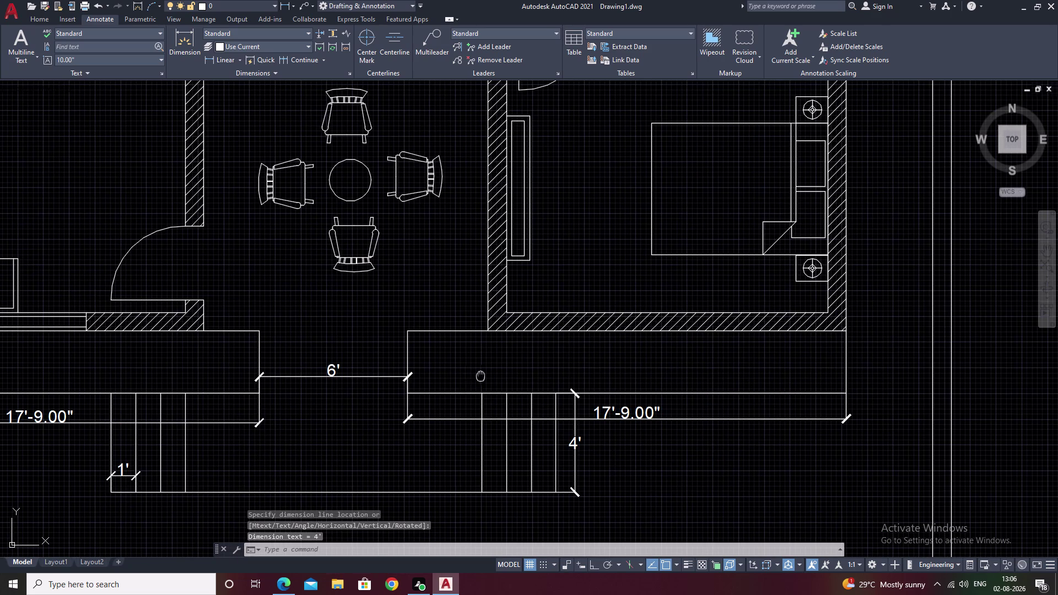
middle_drag(486, 376, 734, 395)
scroll(down, 3)
middle_drag(634, 445, 767, 456)
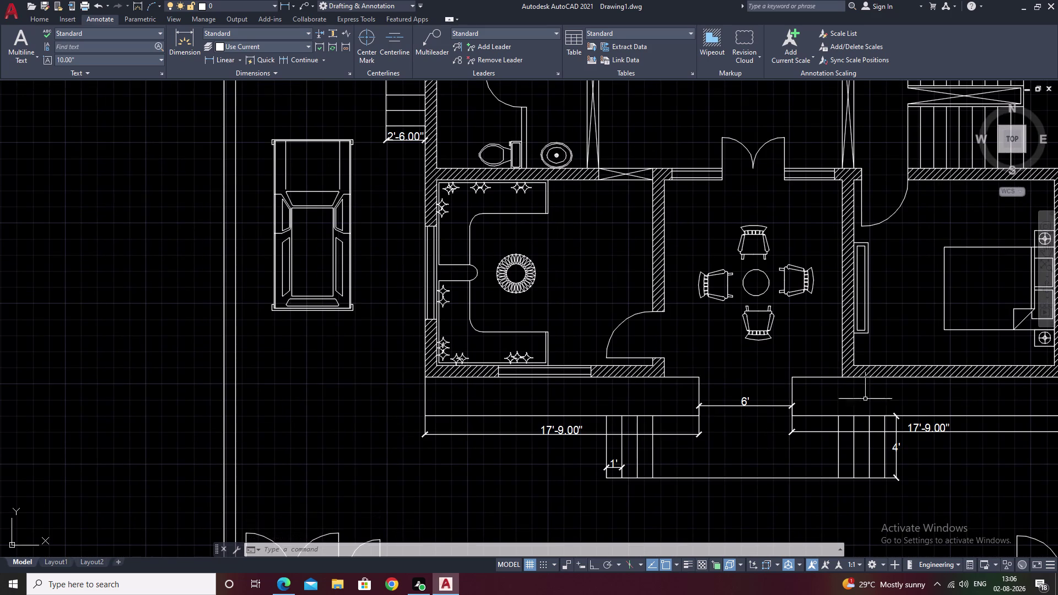
Dimension the lower stair flight at 4' after abandoning a first attempt.
middle_drag(865, 398, 357, 537)
middle_drag(542, 289, 517, 333)
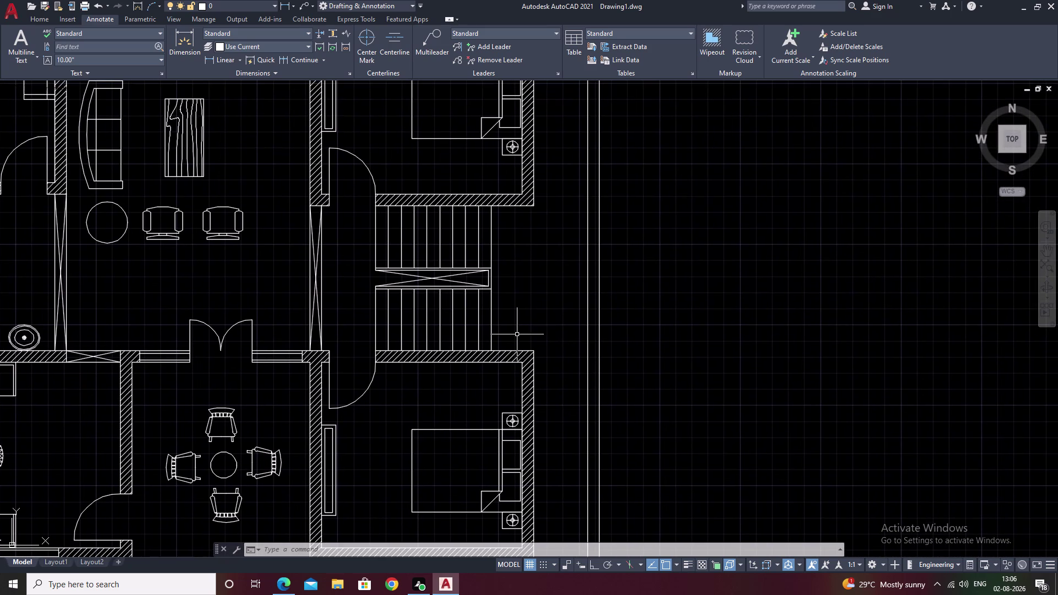
key(space)
click(492, 350)
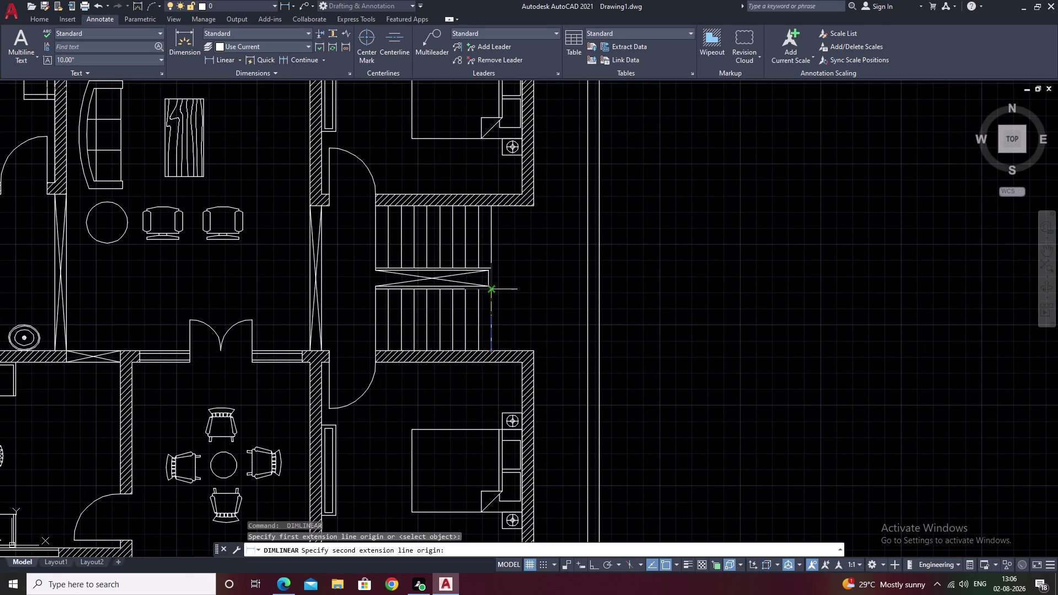
click(493, 288)
right_click(492, 288)
click(515, 294)
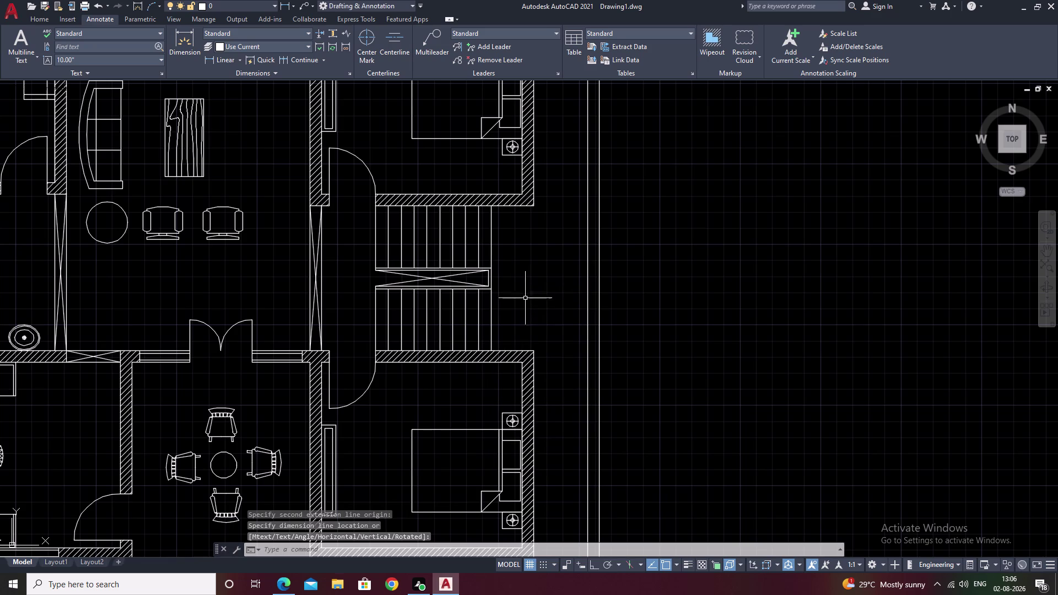
key(space)
click(493, 350)
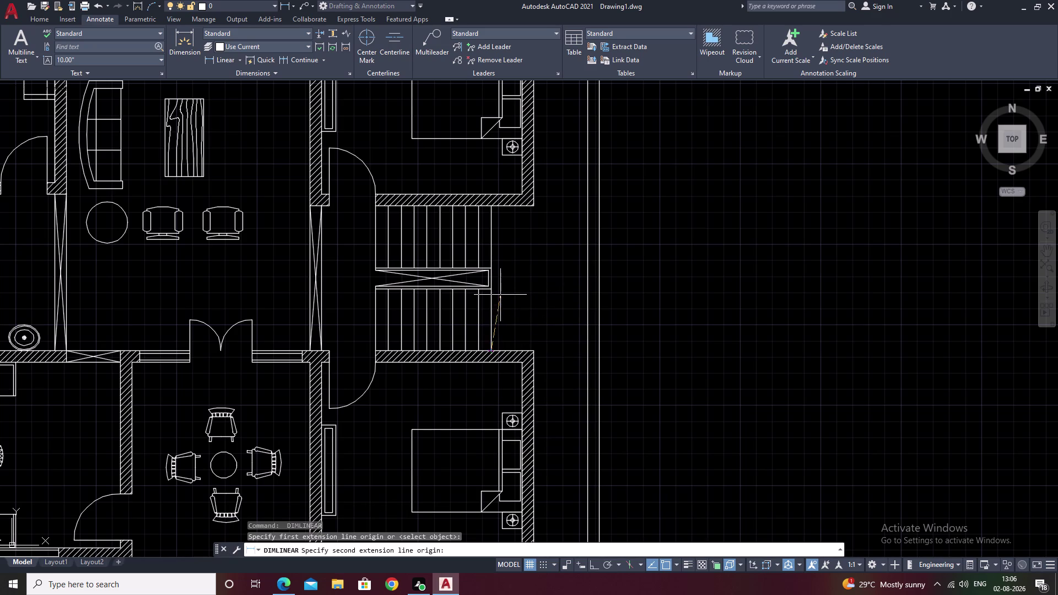
click(492, 291)
click(509, 290)
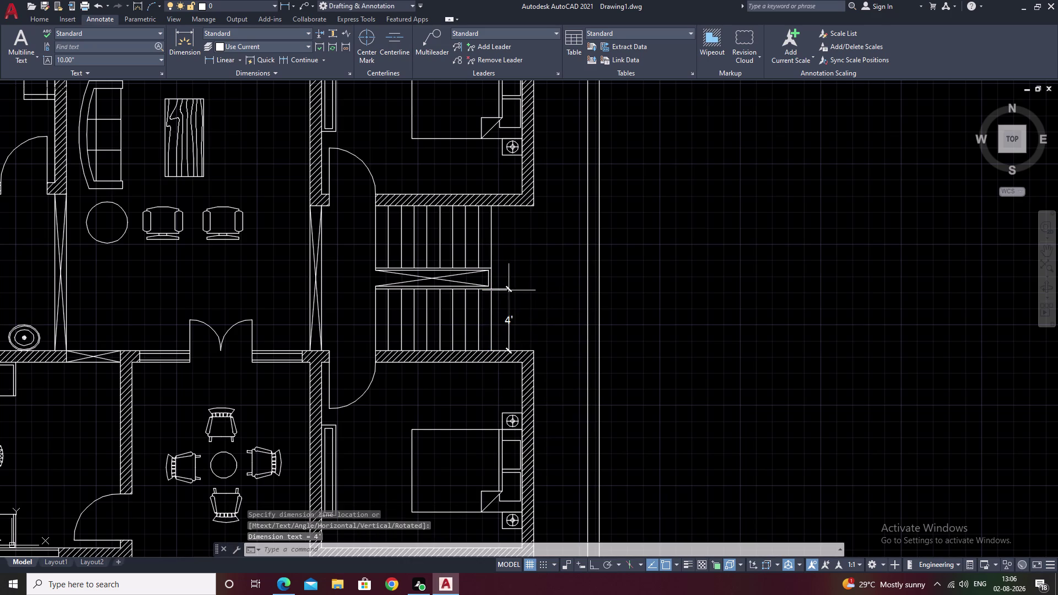
Dimension the upper stair flight at 4' beside the stairs.
key(space)
click(489, 207)
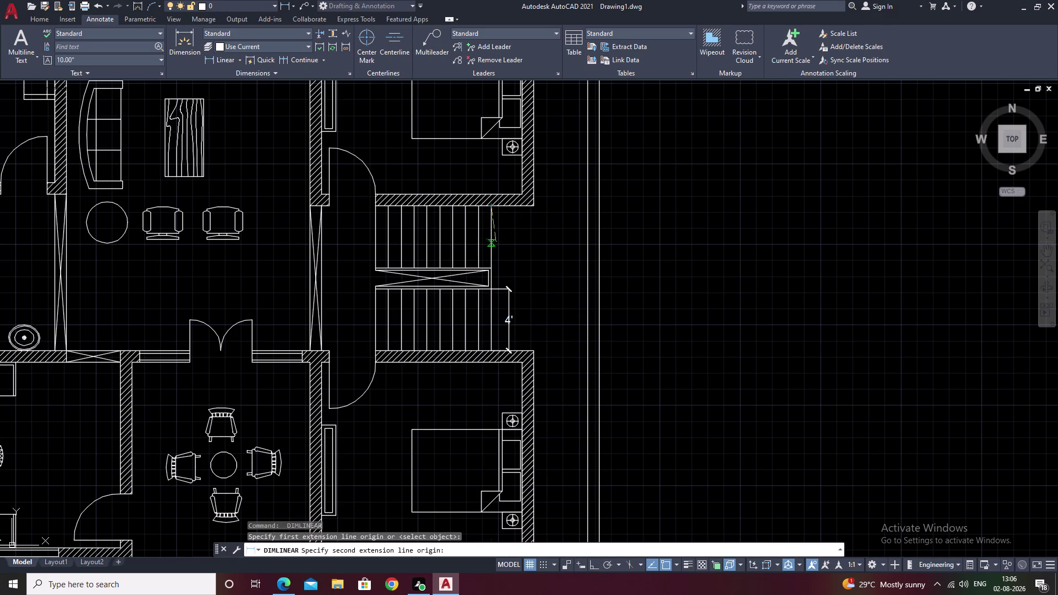
click(492, 270)
click(508, 271)
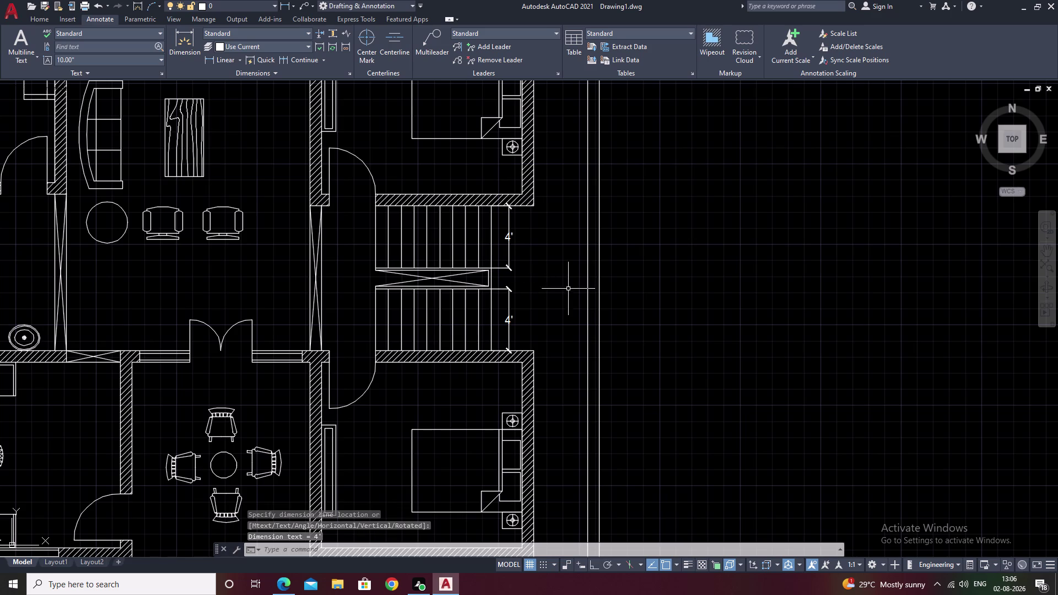
Add a 10.00" dimension across a stair tread, then undo the misplaced dimension.
middle_drag(555, 299, 695, 311)
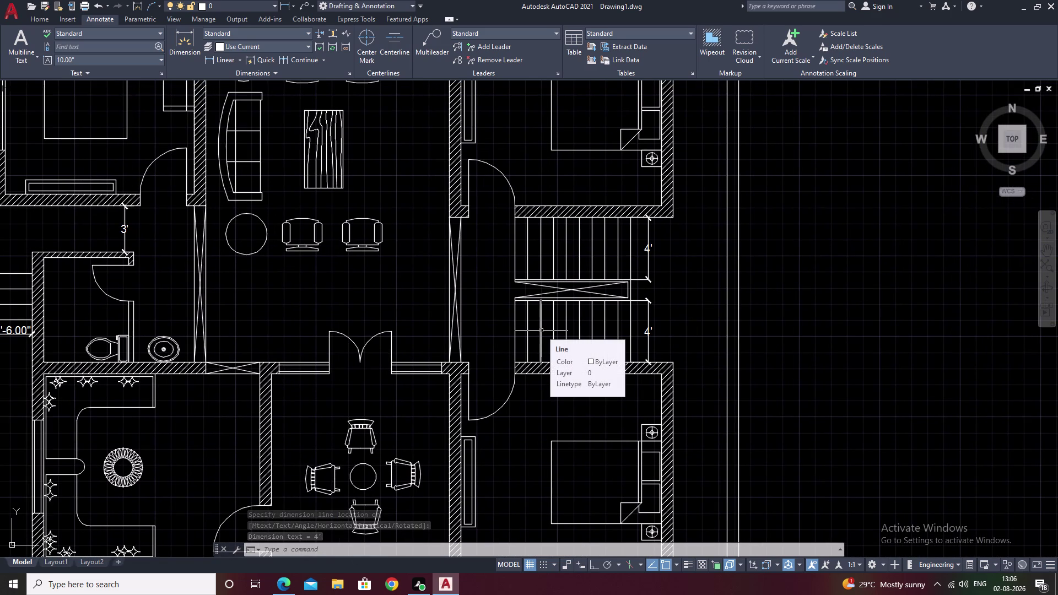
scroll(up, 3)
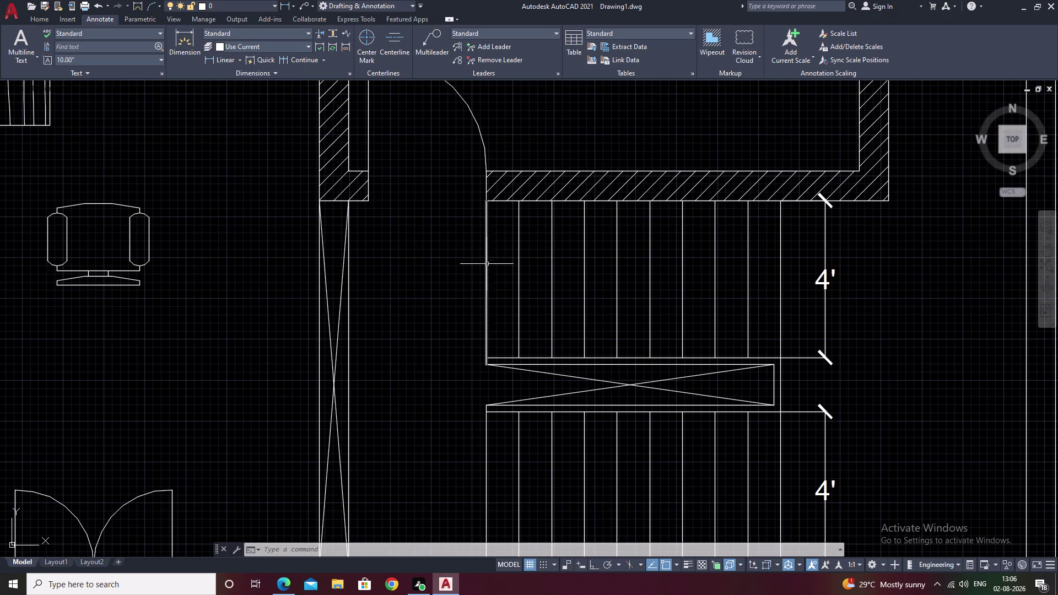
key(space)
click(488, 266)
click(518, 266)
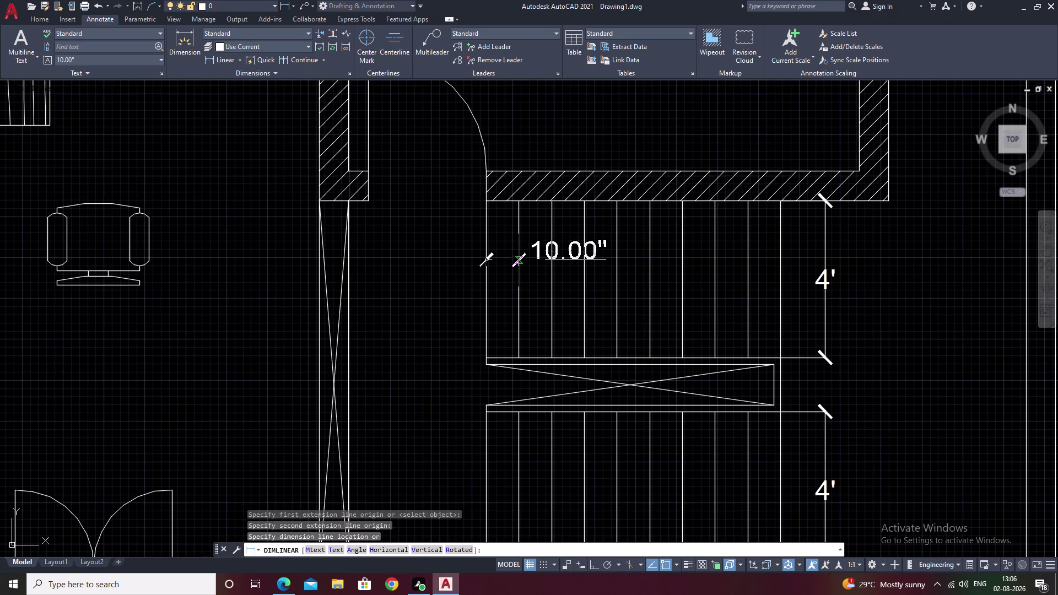
click(518, 258)
scroll(down, 3)
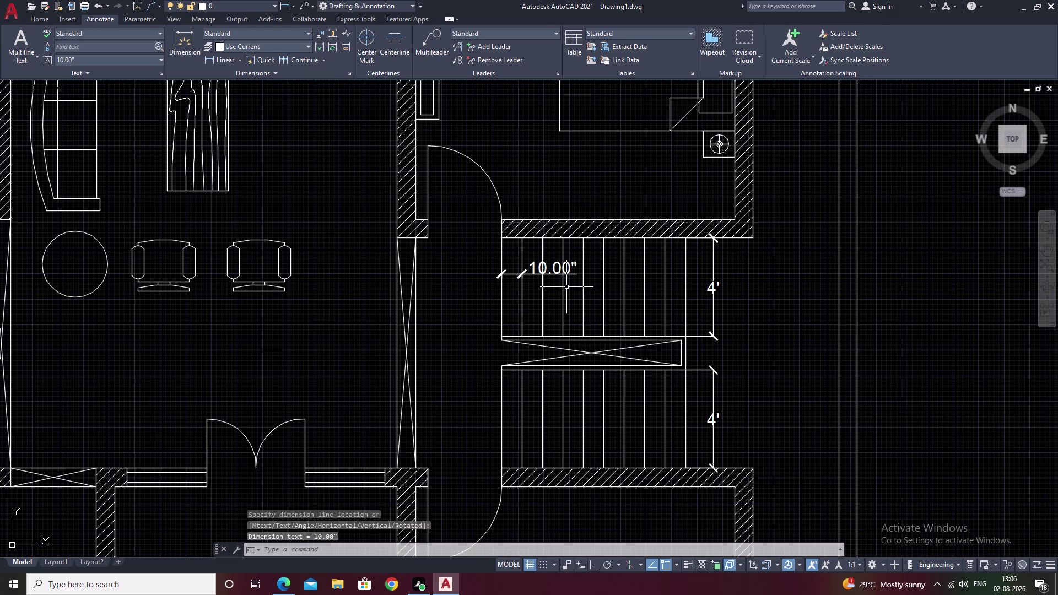
key(ctrl+z)
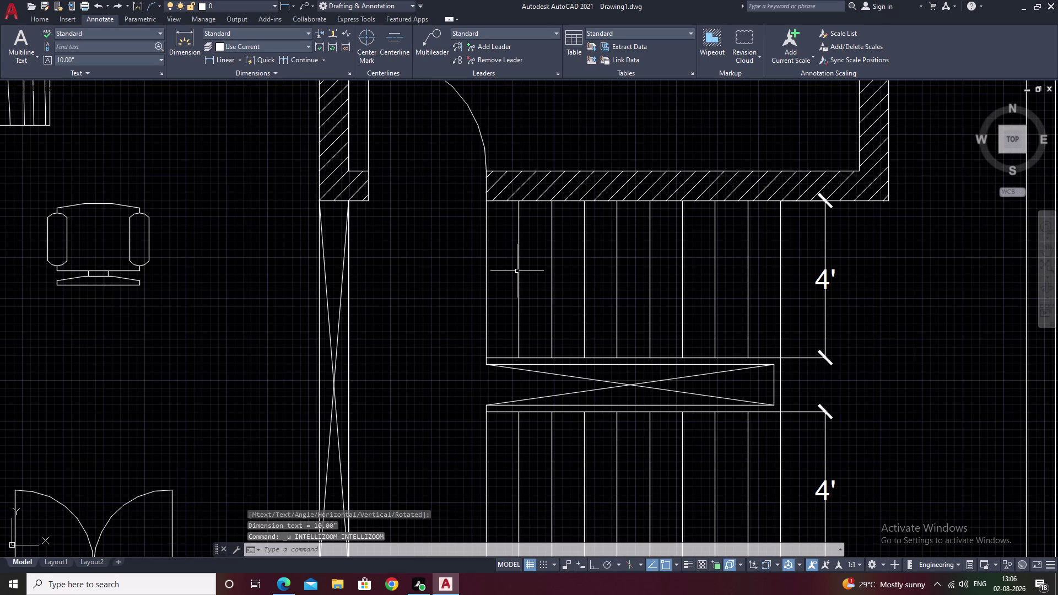
key(space)
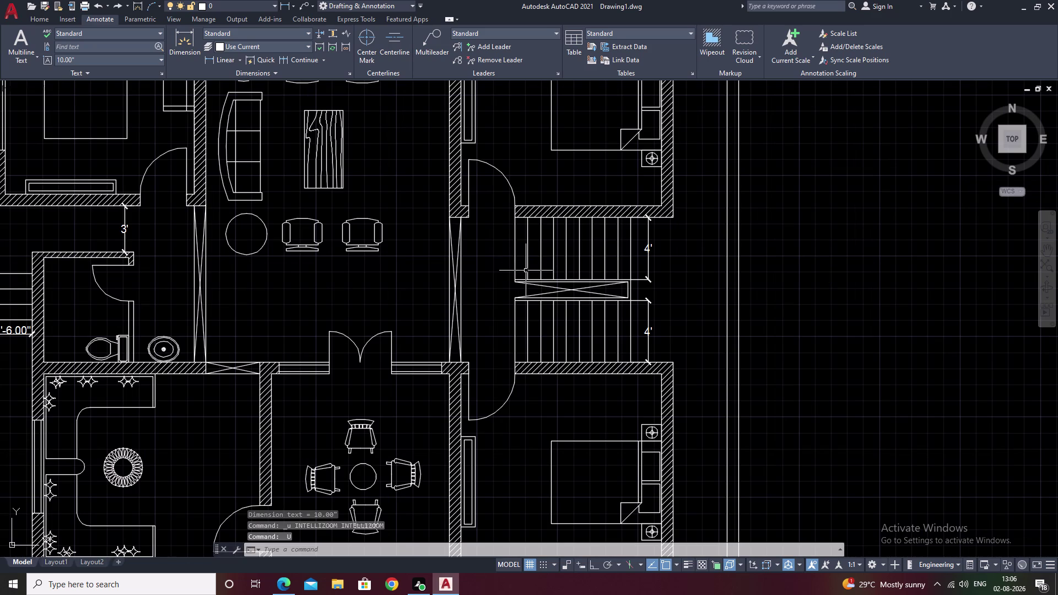
Redraw the 10.00" dimension at the landing edge with DLI.
text(dli)
key(space)
scroll(up, 3)
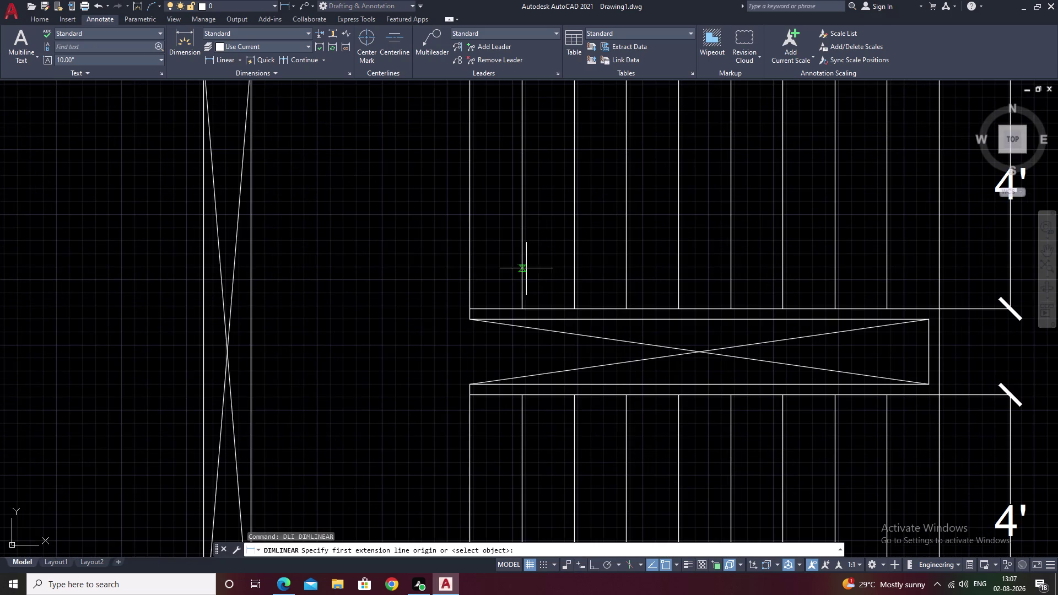
click(521, 307)
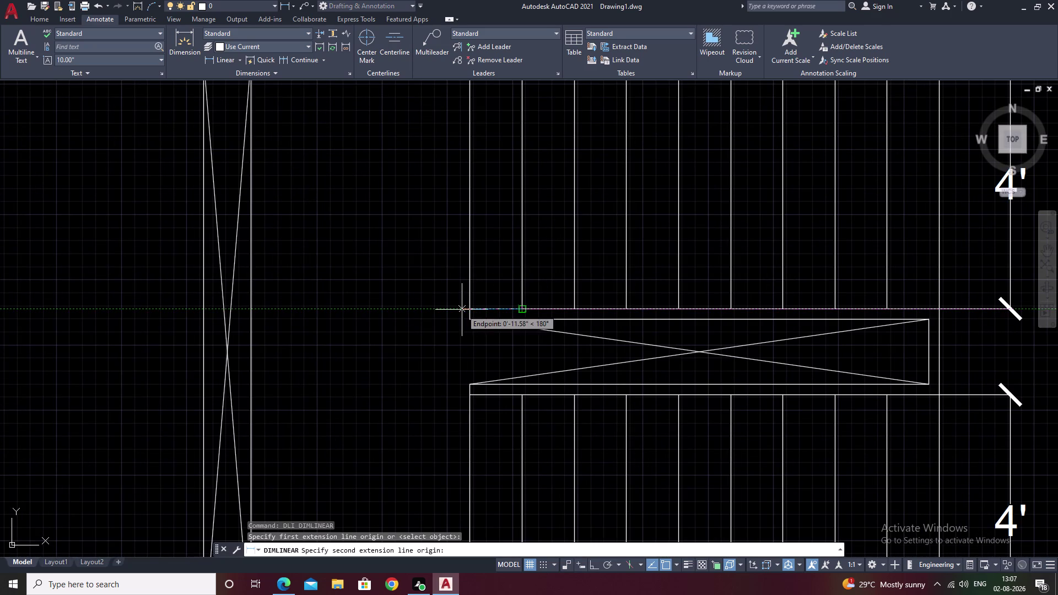
click(469, 310)
click(464, 291)
scroll(down, 3)
middle_drag(424, 344, 506, 275)
middle_drag(514, 283, 652, 386)
middle_drag(736, 174, 655, 366)
middle_drag(676, 312, 652, 392)
middle_drag(558, 326, 698, 343)
scroll(down, 3)
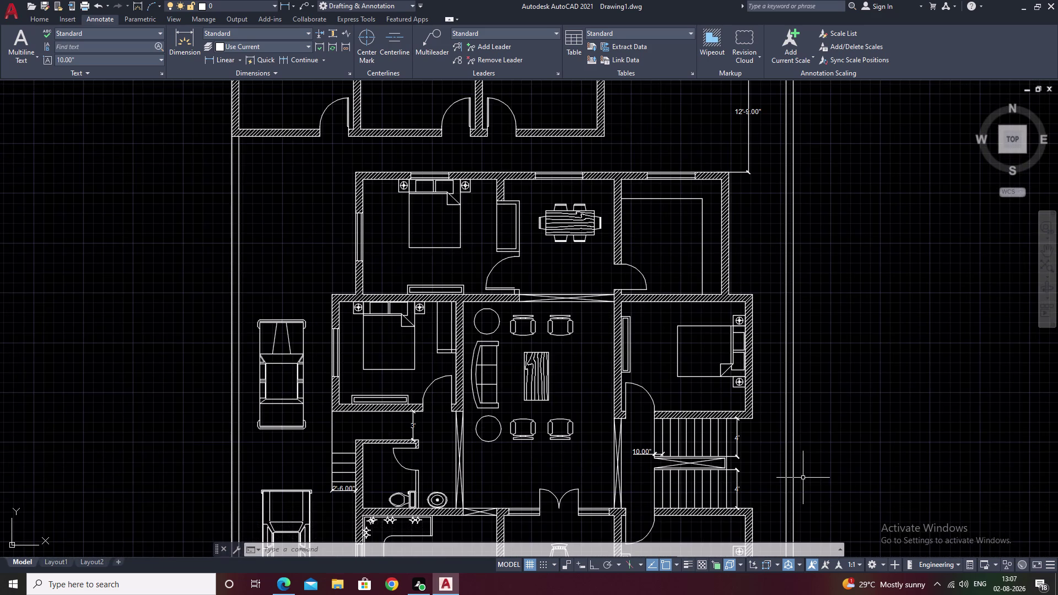
Dimension the 6' gap from the top-right outer wall corner to the boundary.
middle_drag(757, 187, 755, 188)
middle_drag(755, 188, 634, 275)
key(space)
scroll(up, 3)
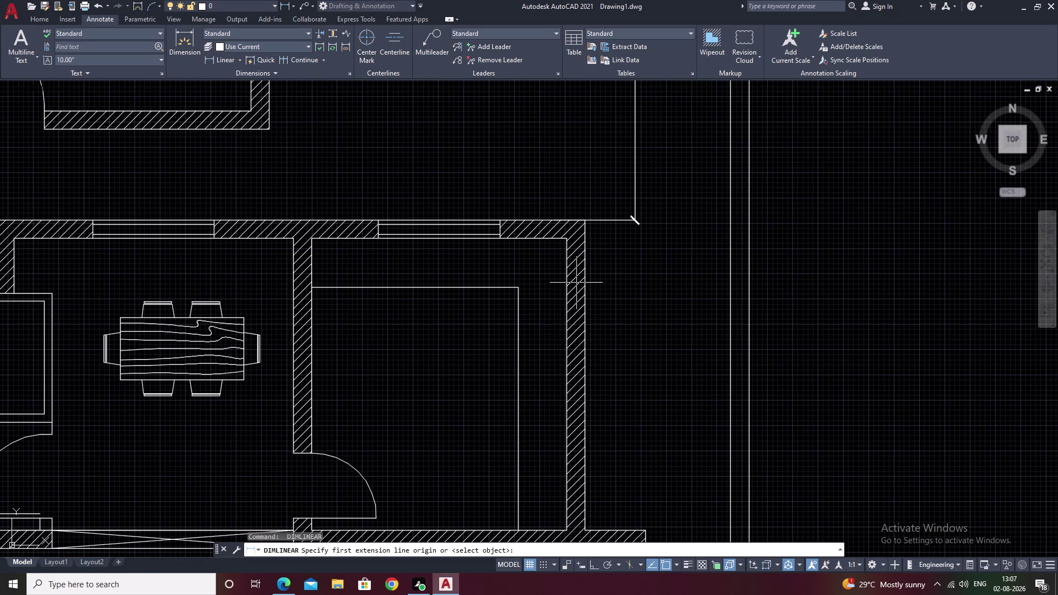
click(585, 283)
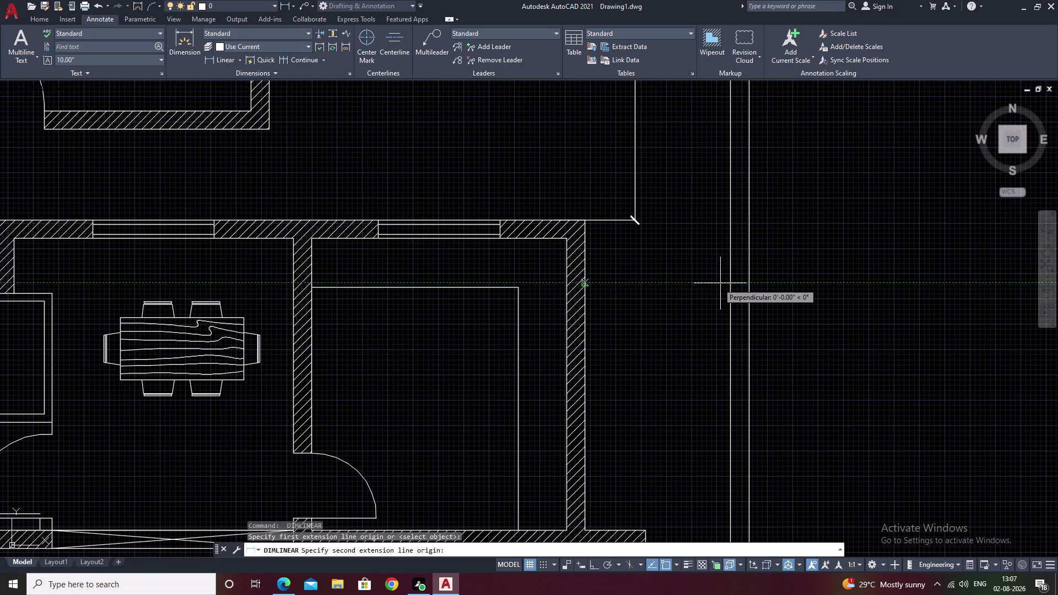
click(734, 283)
click(712, 278)
Dimension the 3'-6.00" gap from the east wall corner to the boundary line.
middle_drag(691, 355, 699, 206)
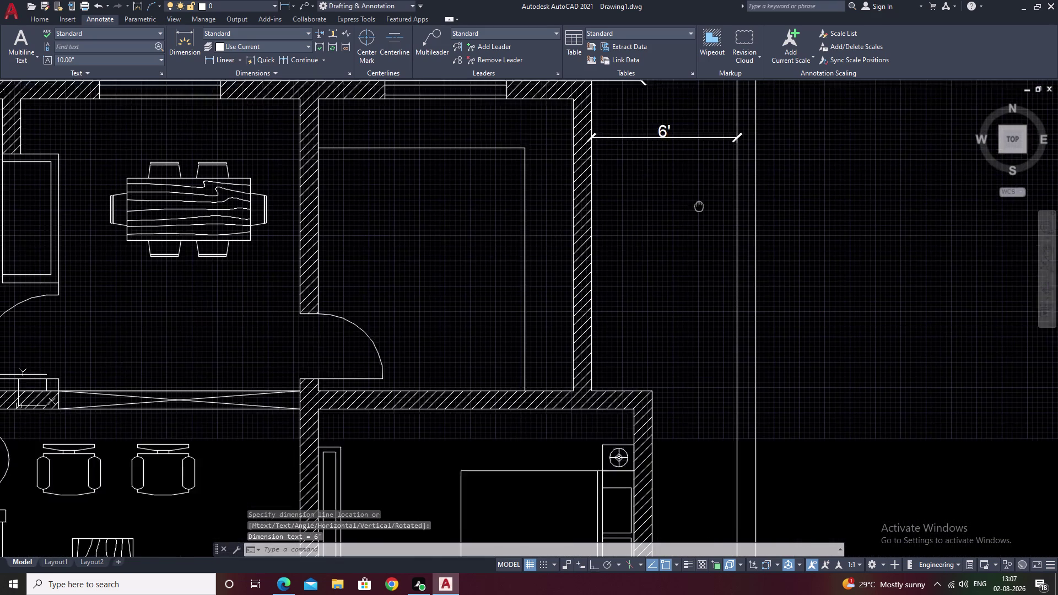
middle_drag(699, 205, 699, 205)
middle_drag(697, 319, 705, 251)
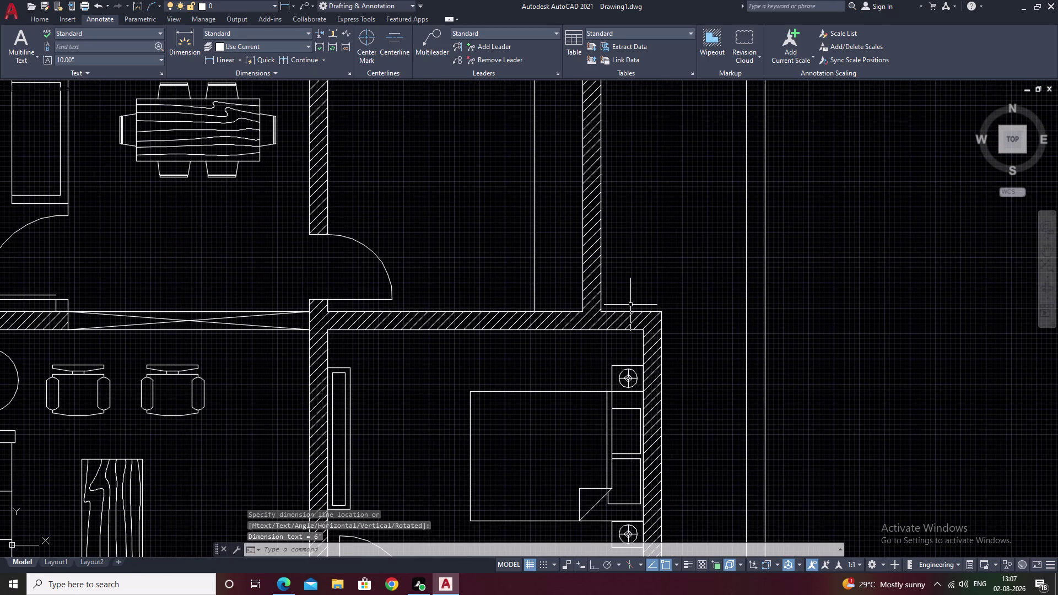
key(space)
click(662, 312)
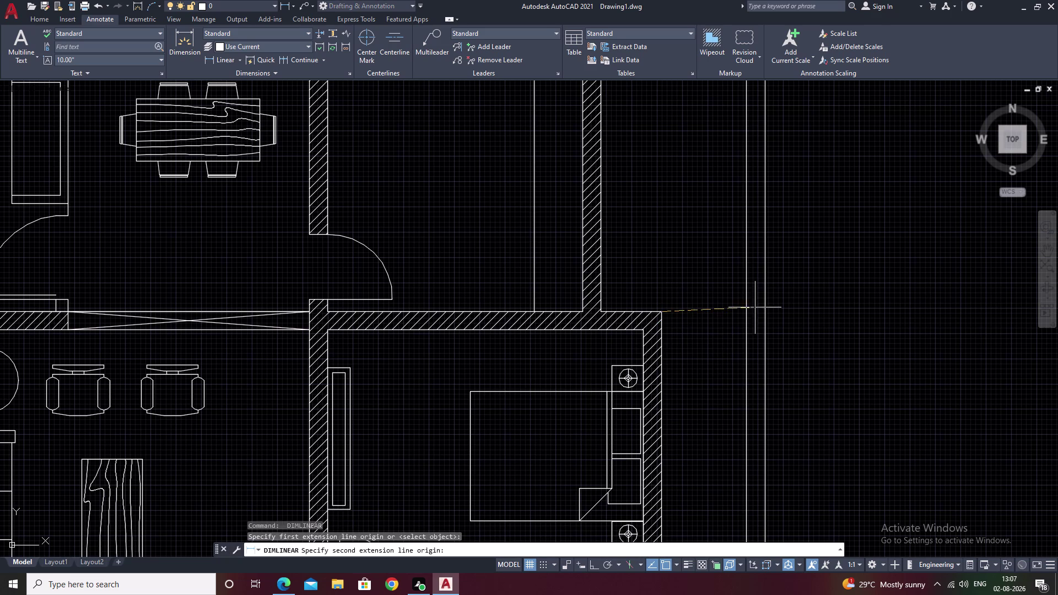
click(750, 311)
click(742, 300)
Dimension the 3'-6.00" gap beside the lower east bedroom to the boundary.
middle_drag(738, 372, 714, 234)
scroll(down, 3)
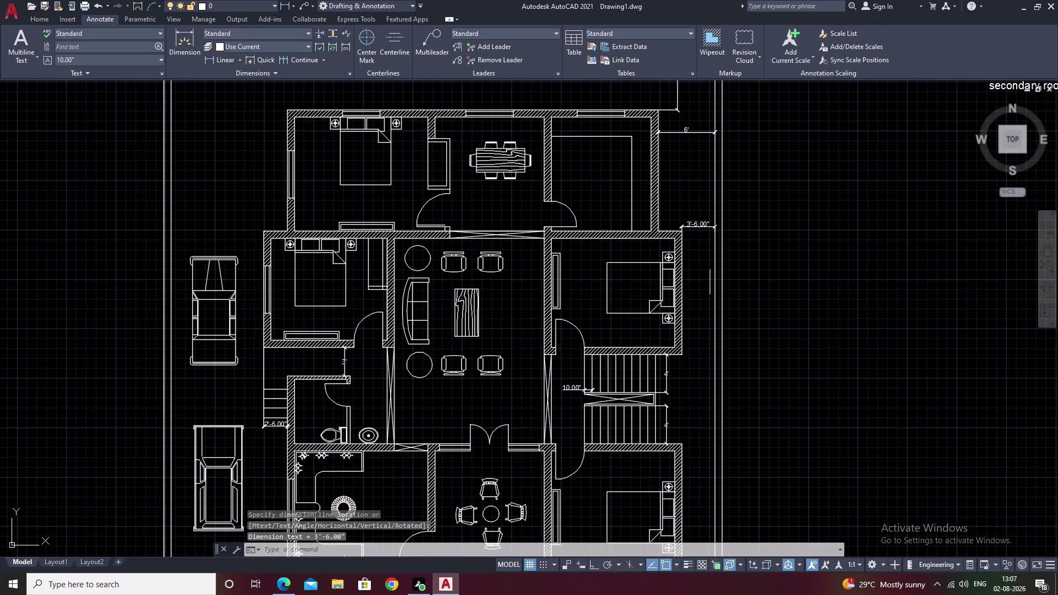
middle_drag(697, 333, 700, 233)
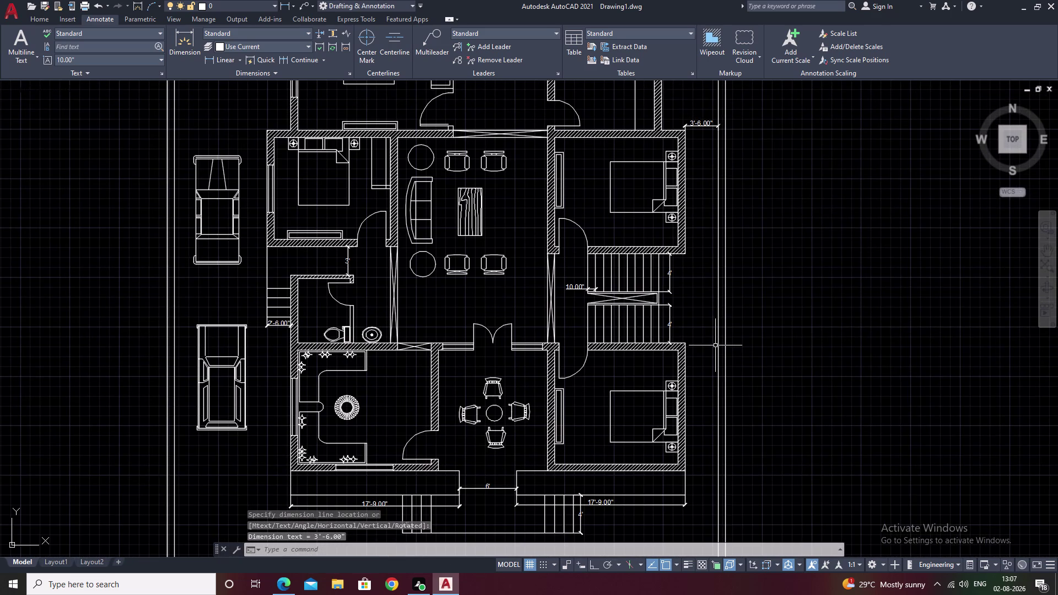
key(space)
scroll(up, 3)
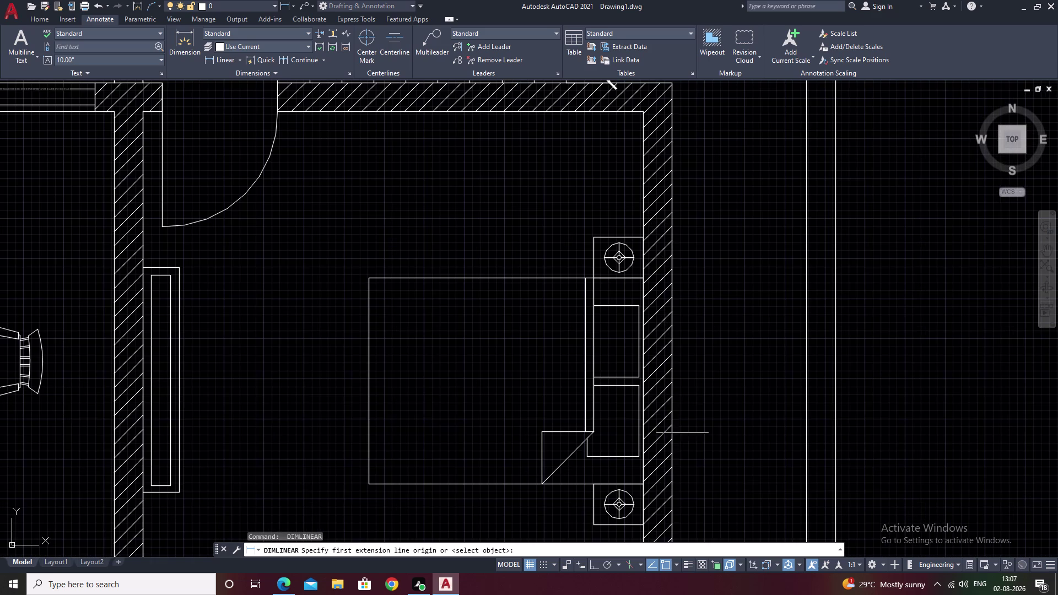
click(674, 436)
click(807, 436)
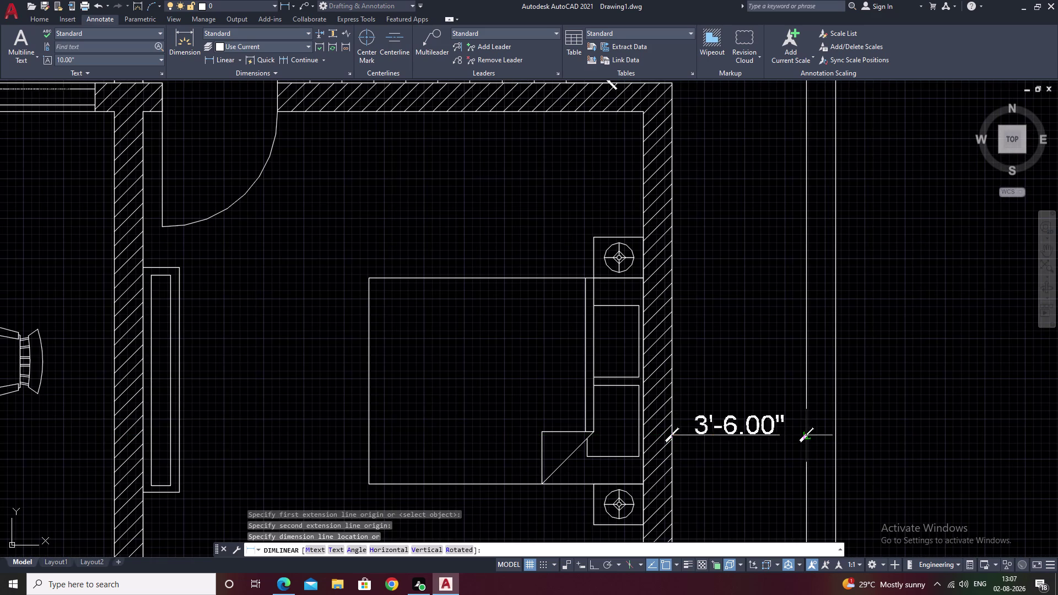
click(786, 414)
scroll(down, 3)
middle_drag(769, 454, 765, 328)
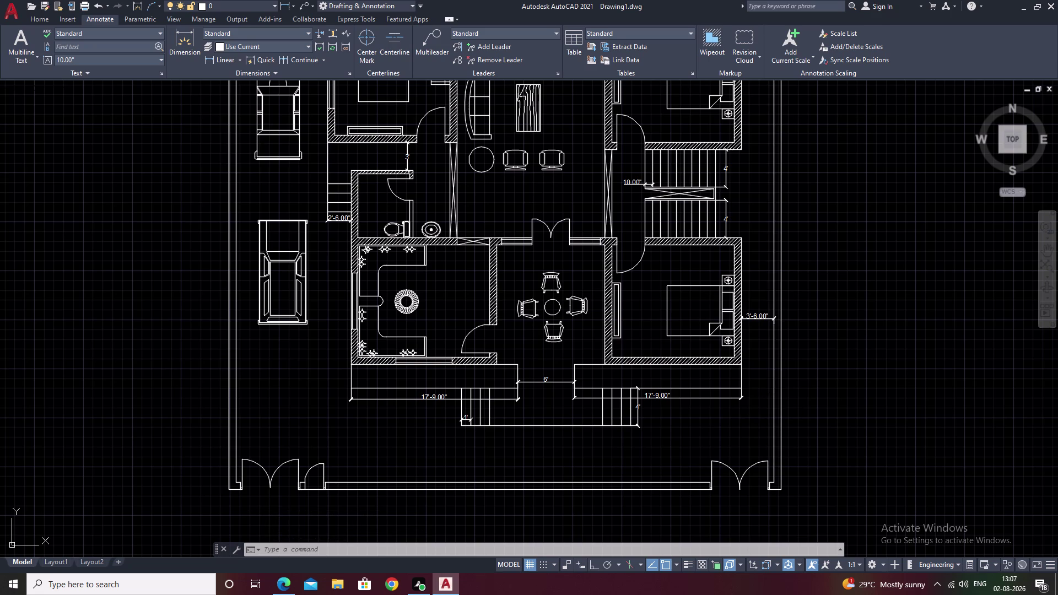
Dimension the 12'-3.00" distance from the west boundary to the bedroom wall.
middle_drag(313, 252, 807, 523)
middle_drag(817, 250, 684, 324)
key(space)
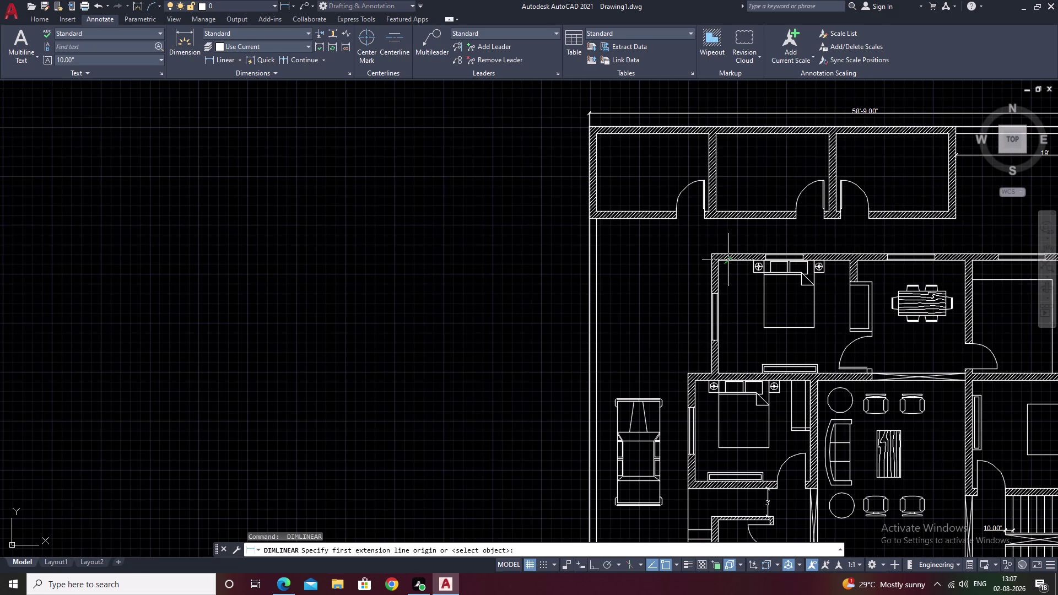
click(713, 257)
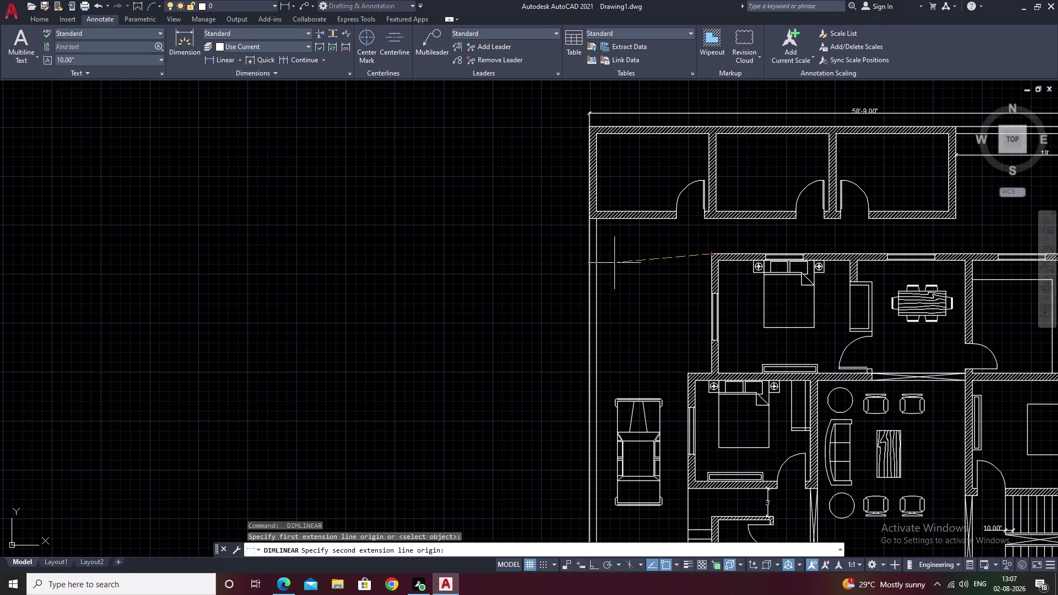
click(598, 255)
click(603, 277)
Dimension the 2'-6.00" gap at the west bedroom wall corner.
middle_drag(632, 336, 636, 319)
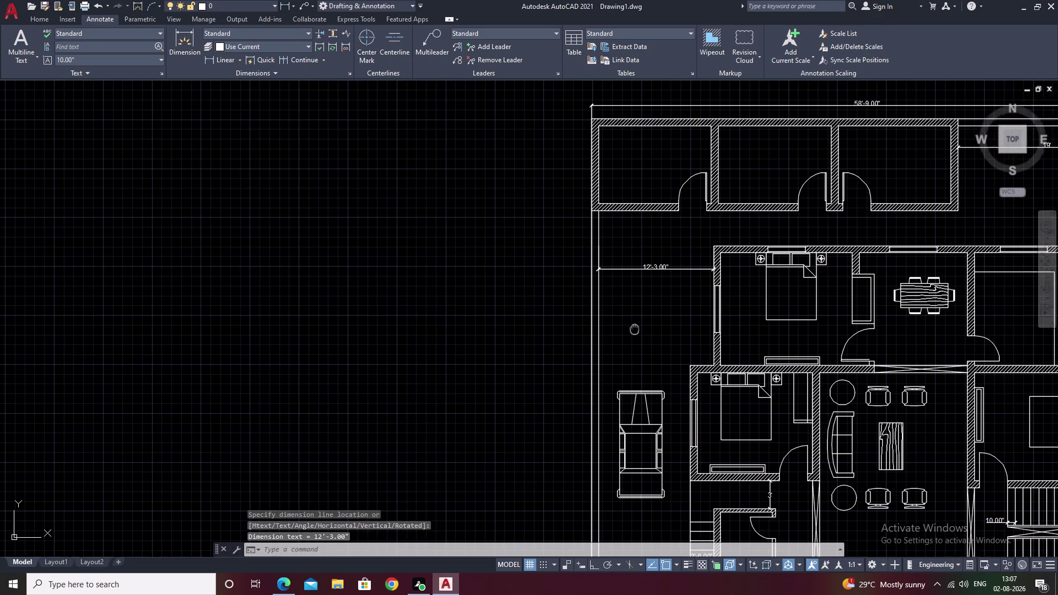
middle_drag(635, 320, 638, 305)
scroll(up, 3)
middle_drag(668, 278, 658, 238)
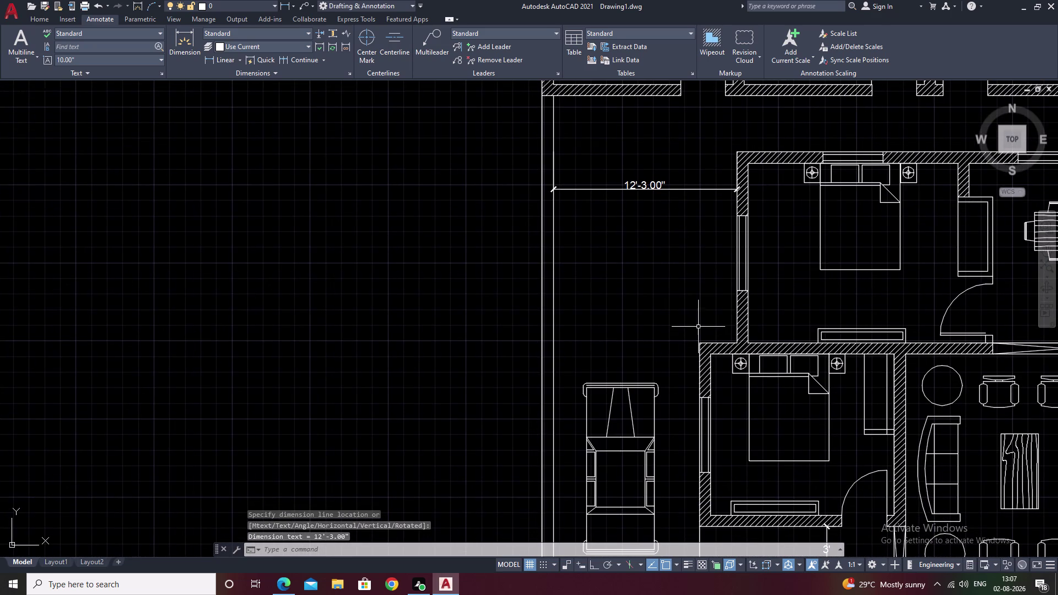
scroll(up, 3)
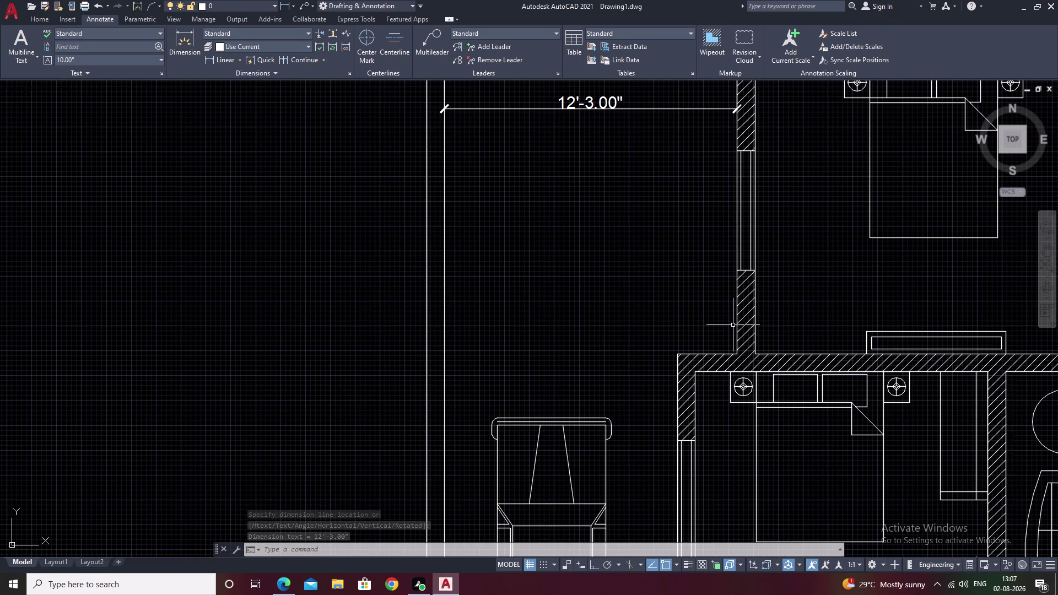
key(space)
click(738, 352)
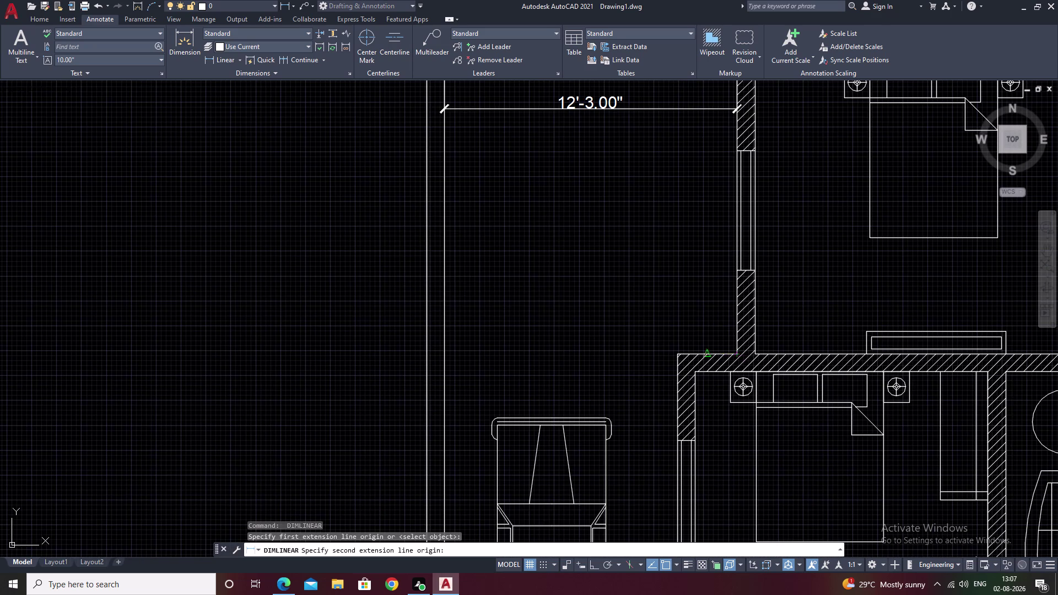
click(675, 355)
click(673, 337)
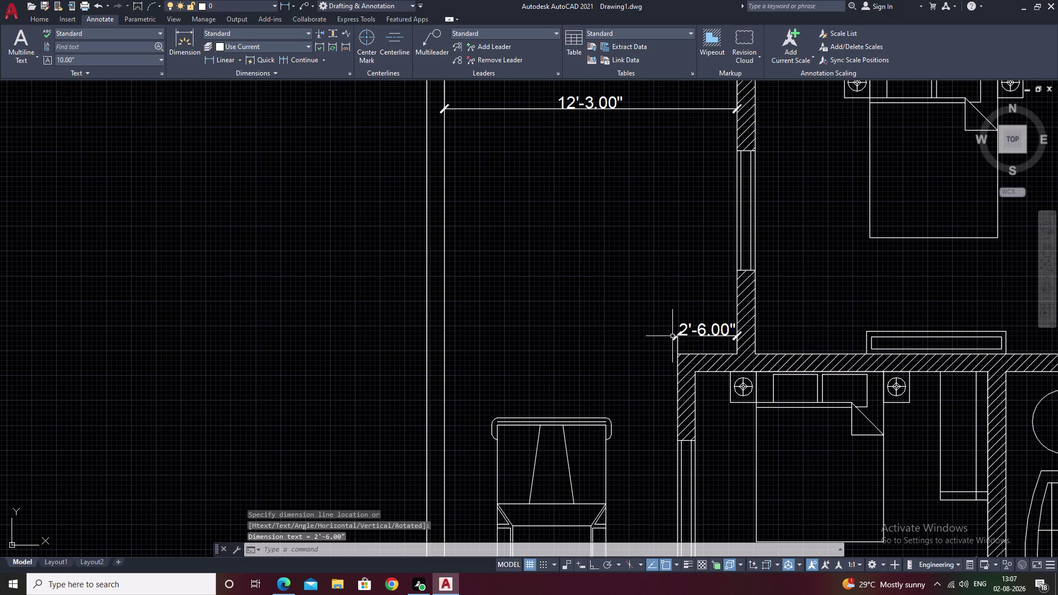
Dimension the 9'-9.00" span from boundary to bedroom wall corner, placed above.
middle_drag(580, 358, 668, 319)
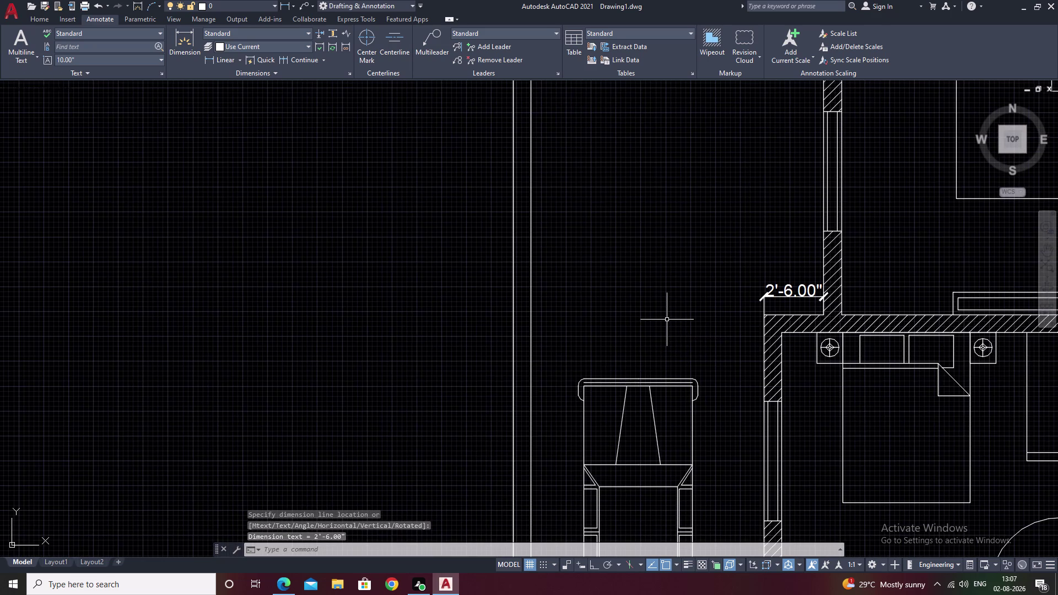
key(space)
click(531, 313)
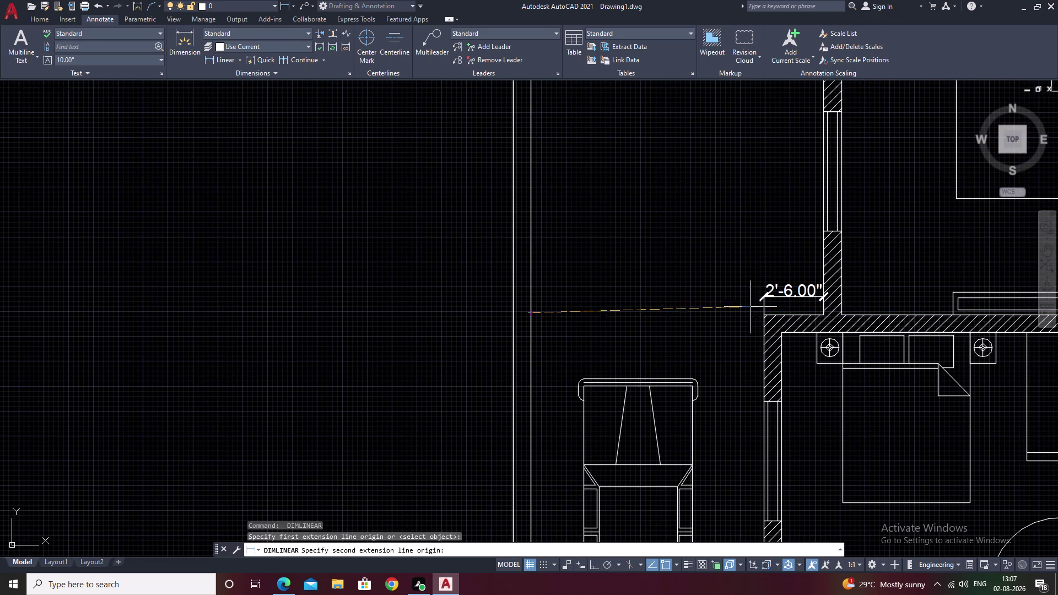
click(763, 315)
click(720, 253)
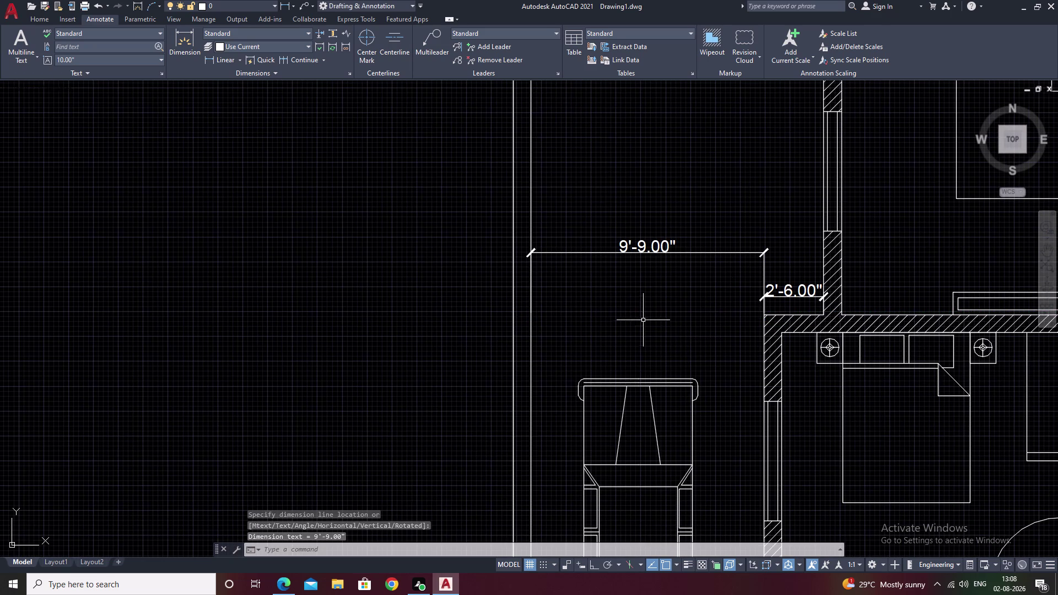
middle_drag(643, 321, 666, 253)
scroll(down, 3)
middle_drag(667, 257, 465, 265)
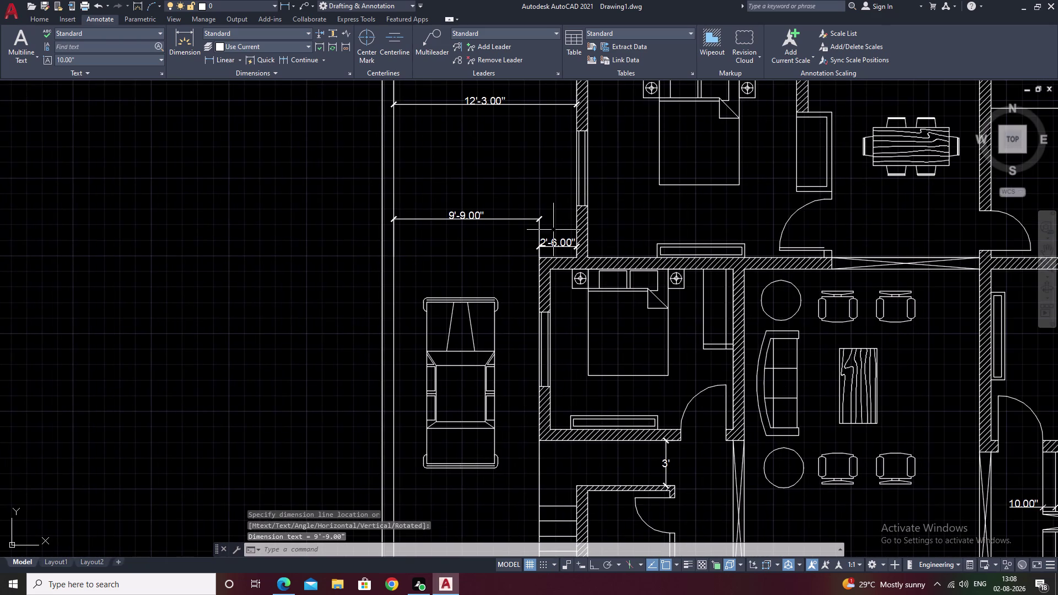
middle_drag(490, 282, 497, 253)
middle_drag(543, 319, 556, 253)
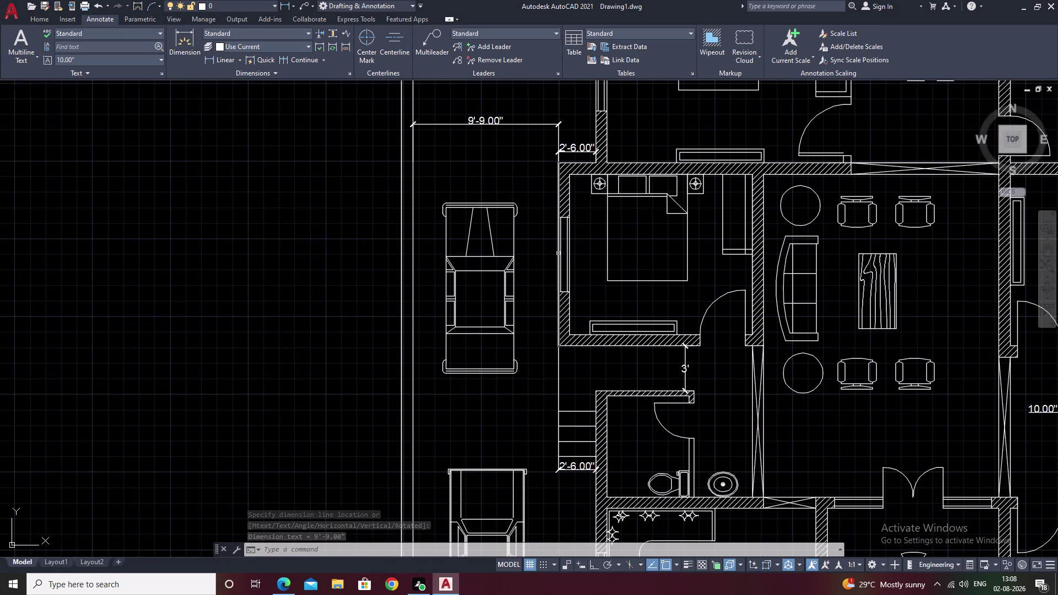
scroll(down, 3)
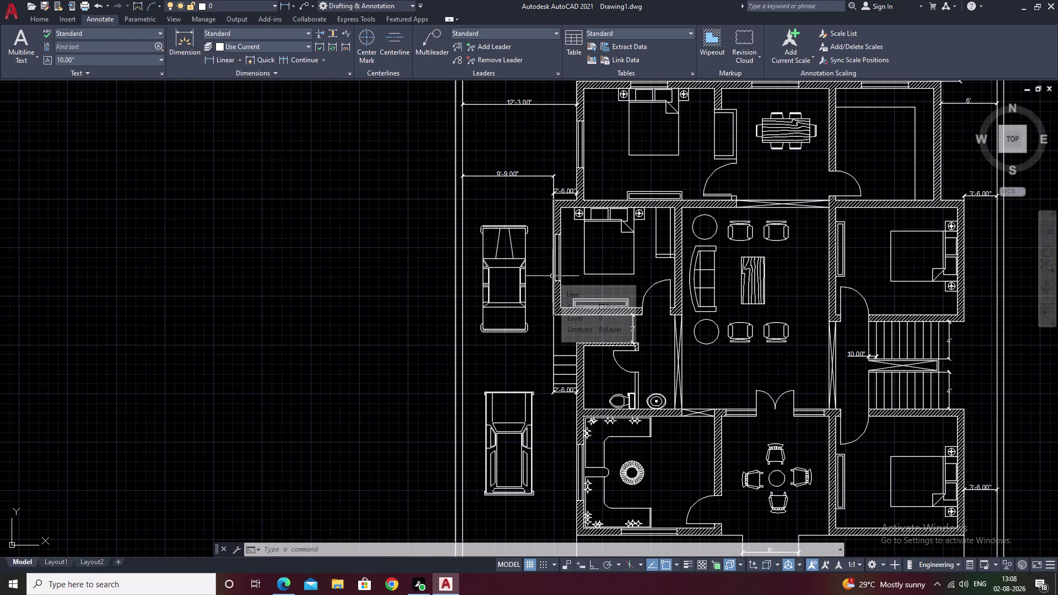
Erase the existing 9'-9.00" dimension.
click(538, 175)
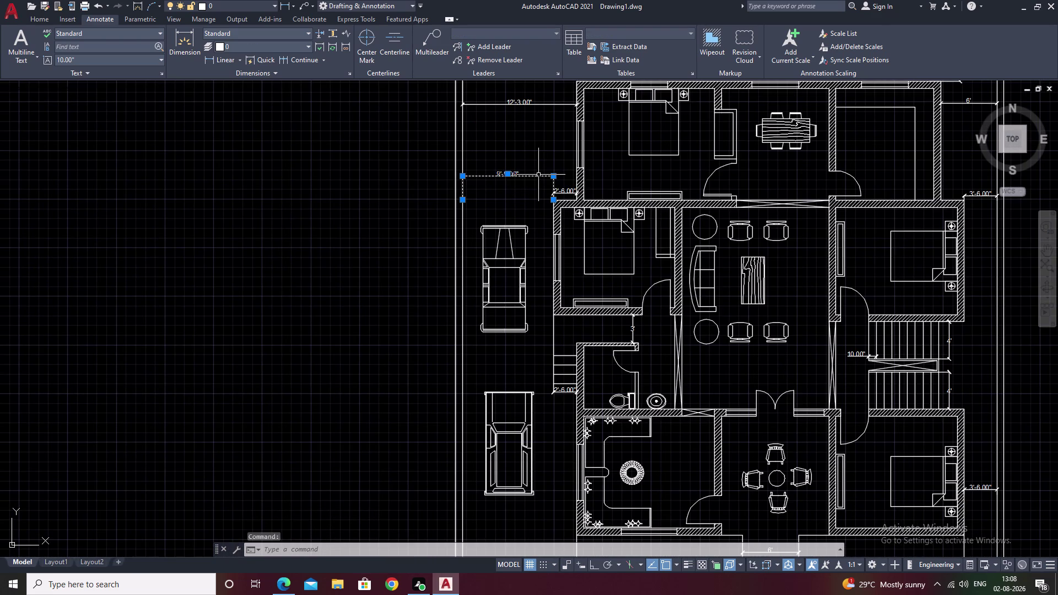
text(e)
key(space)
scroll(up, 3)
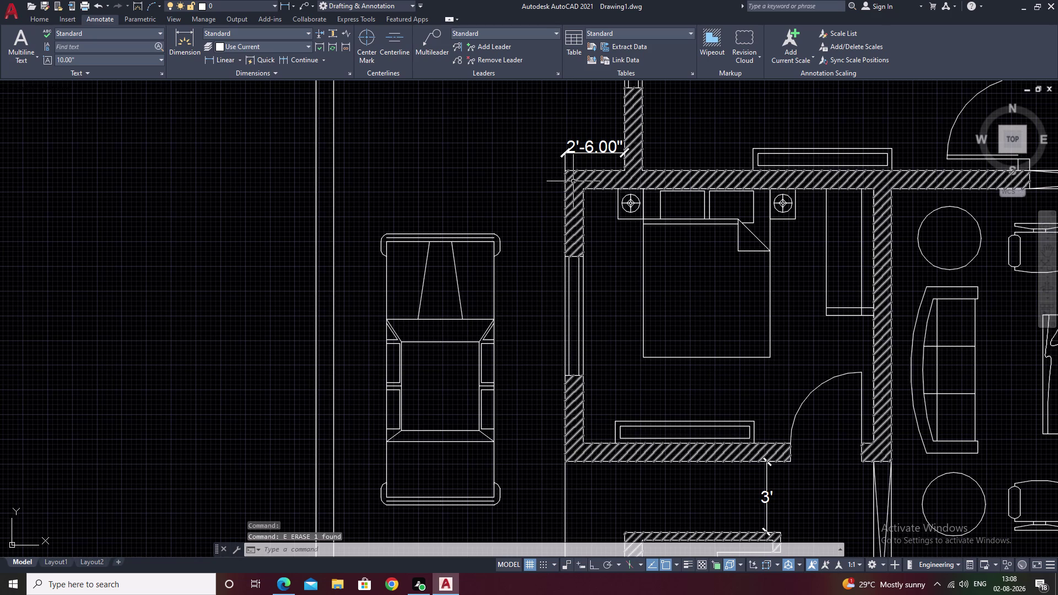
key(space)
key(Escape)
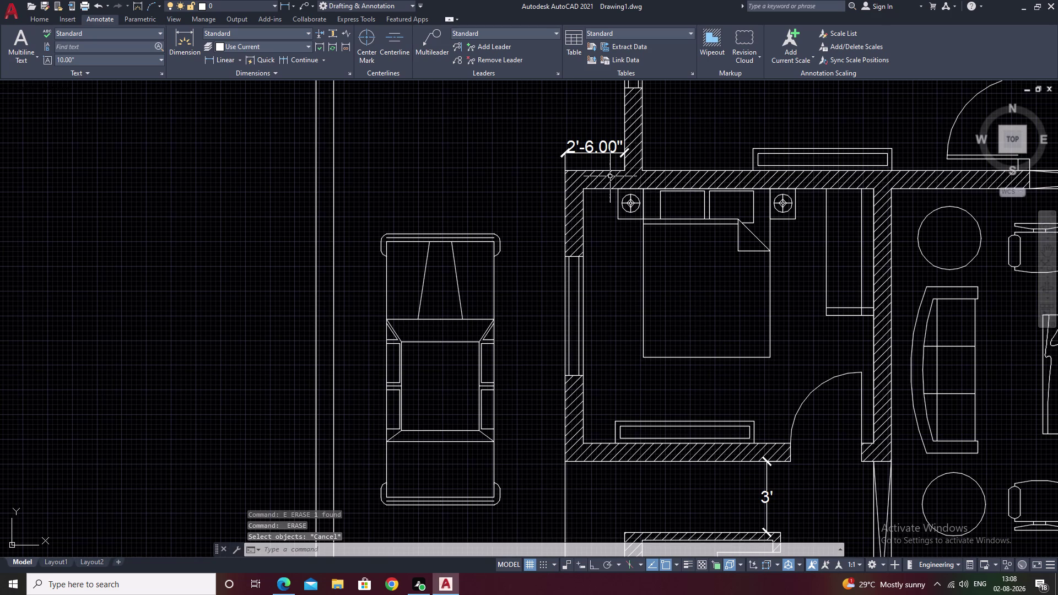
Redraw the 9'-9.00" dimension from the bedroom's top wall corner to the boundary.
text(dli)
key(space)
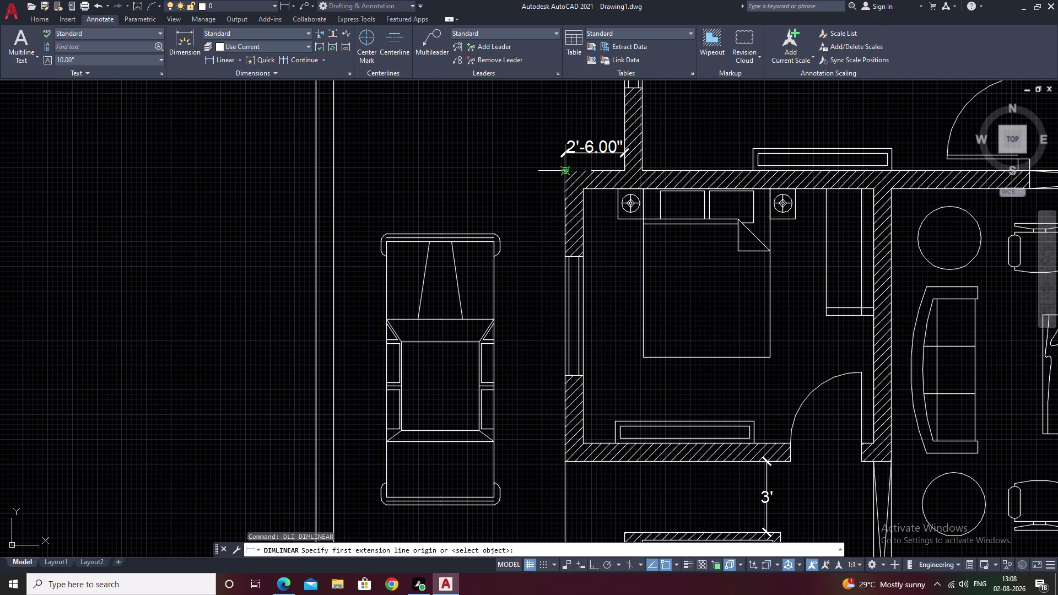
click(565, 172)
click(335, 167)
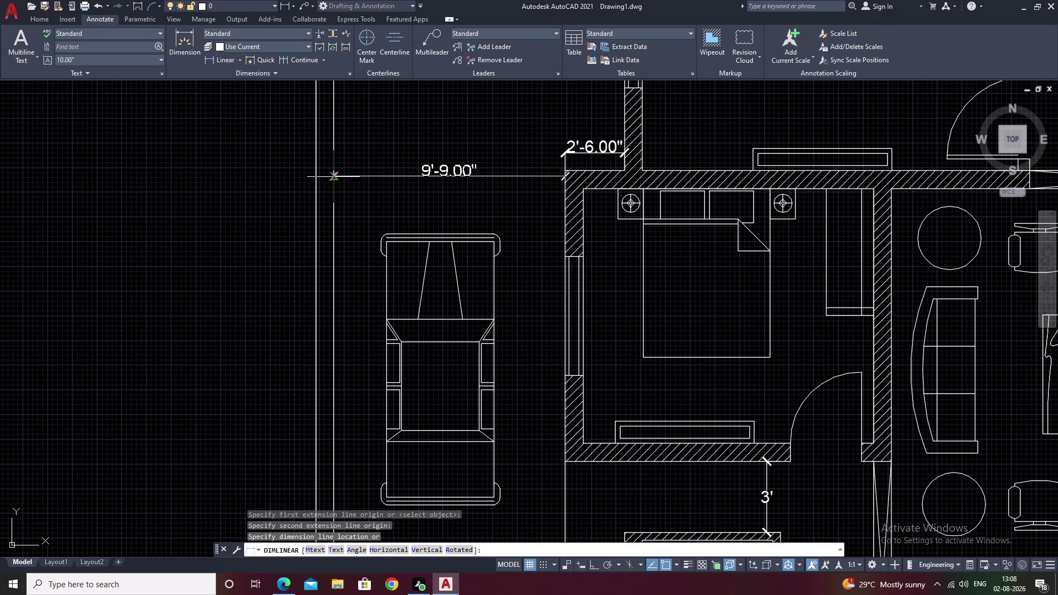
click(333, 183)
middle_drag(488, 207, 493, 164)
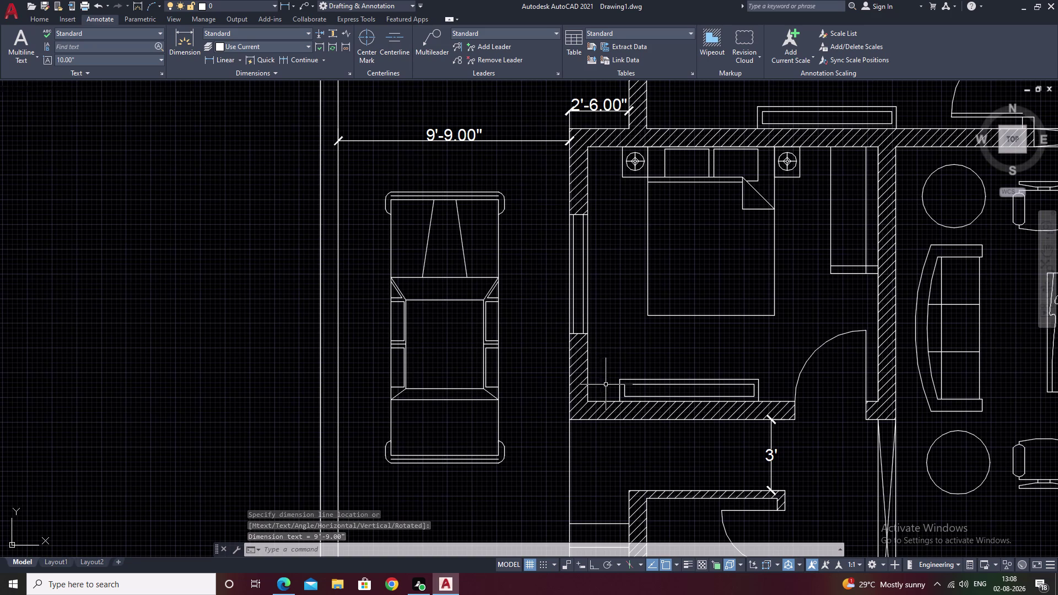
middle_drag(591, 342, 537, 226)
middle_drag(601, 365, 606, 191)
middle_drag(593, 402, 594, 375)
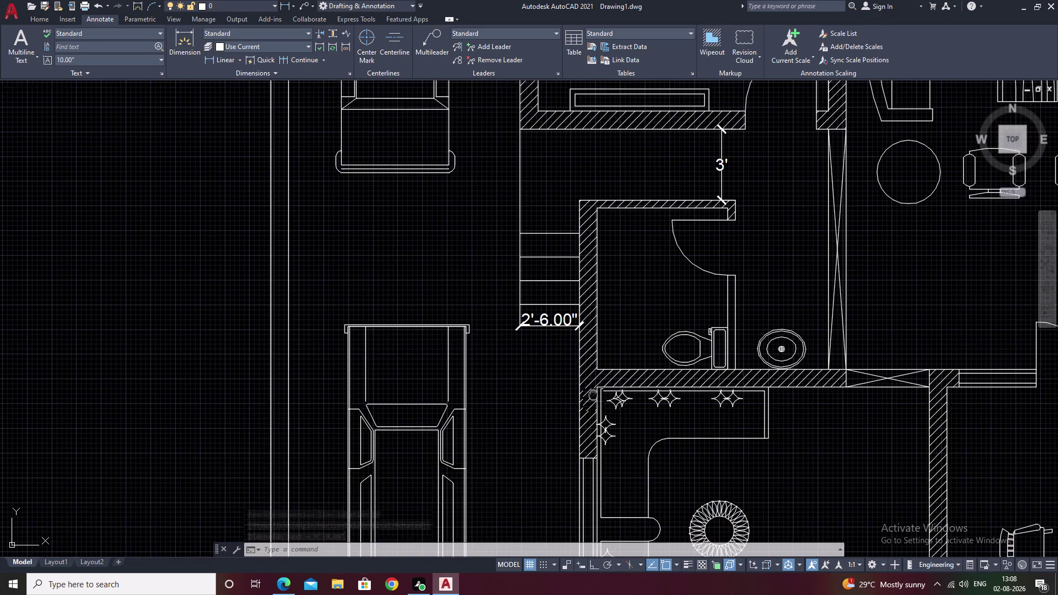
middle_drag(594, 375, 639, 208)
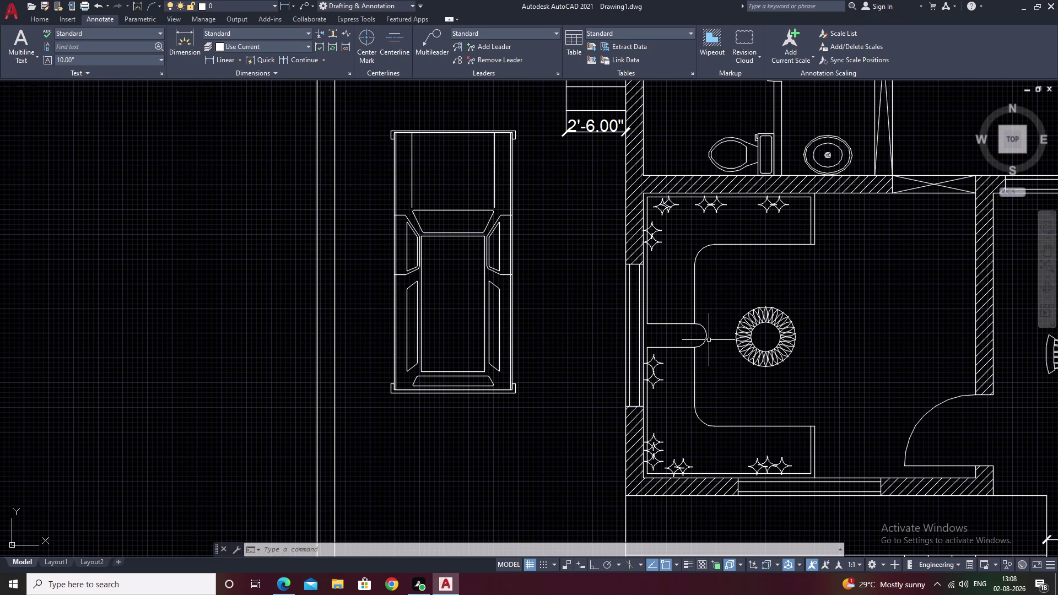
Dimension the middle block's top wall corner to corner at 39'.
middle_drag(783, 249, 494, 529)
scroll(down, 3)
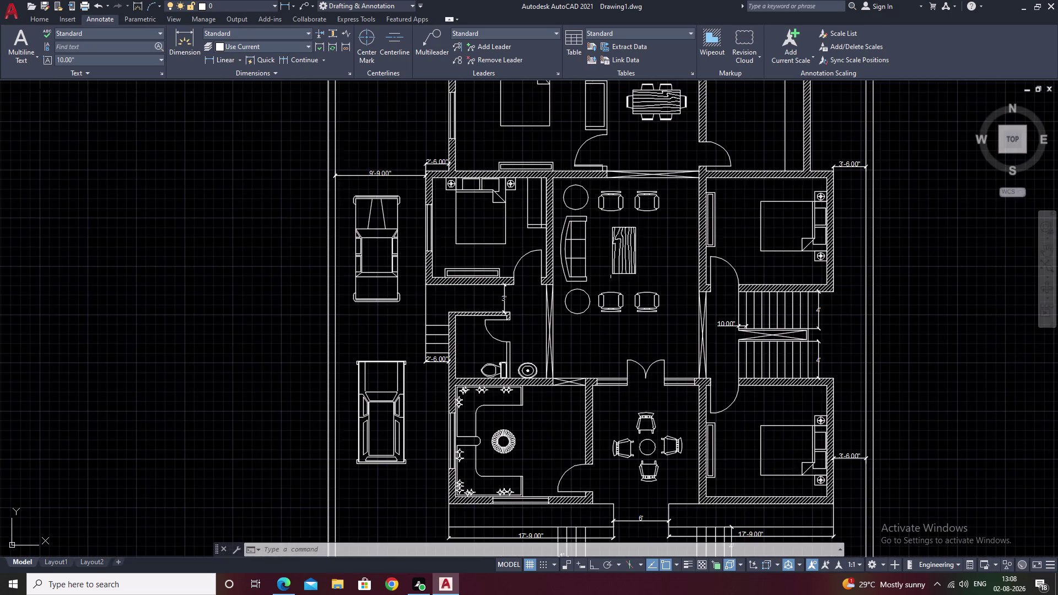
middle_drag(615, 266, 429, 594)
key(space)
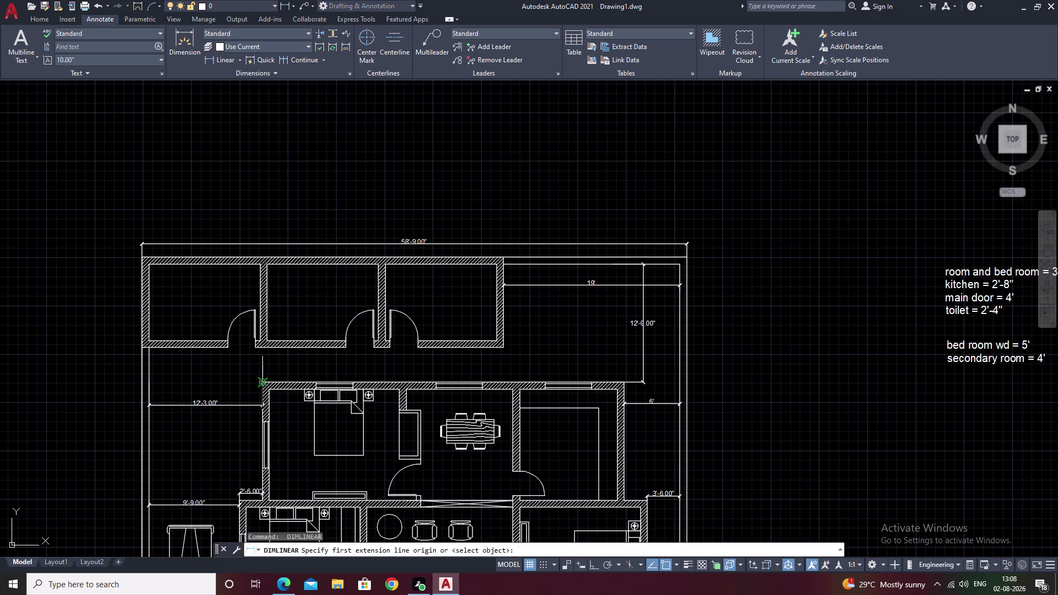
scroll(up, 3)
click(259, 389)
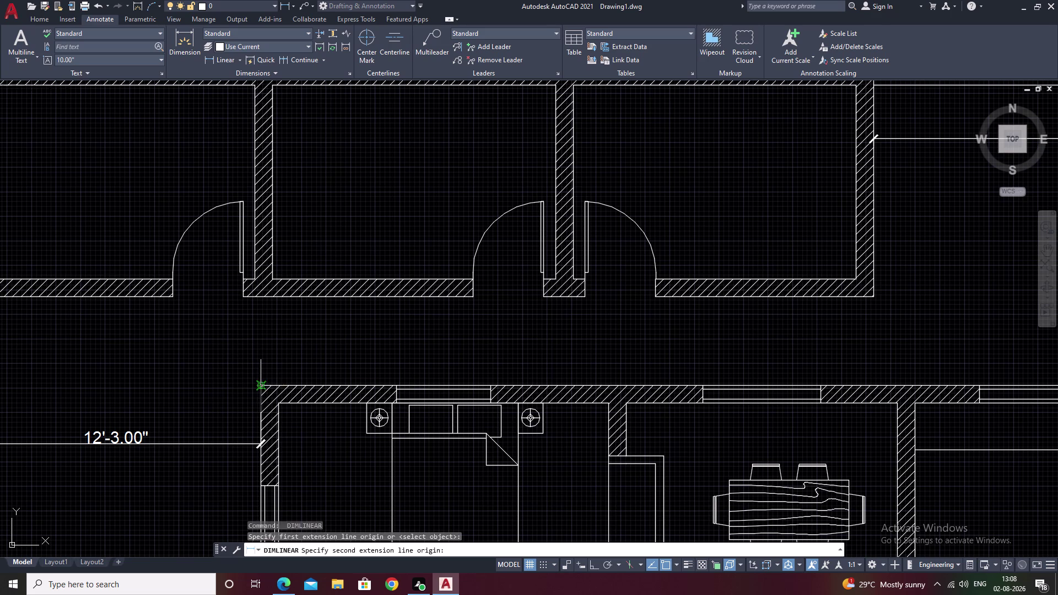
scroll(down, 3)
middle_drag(661, 373, 436, 382)
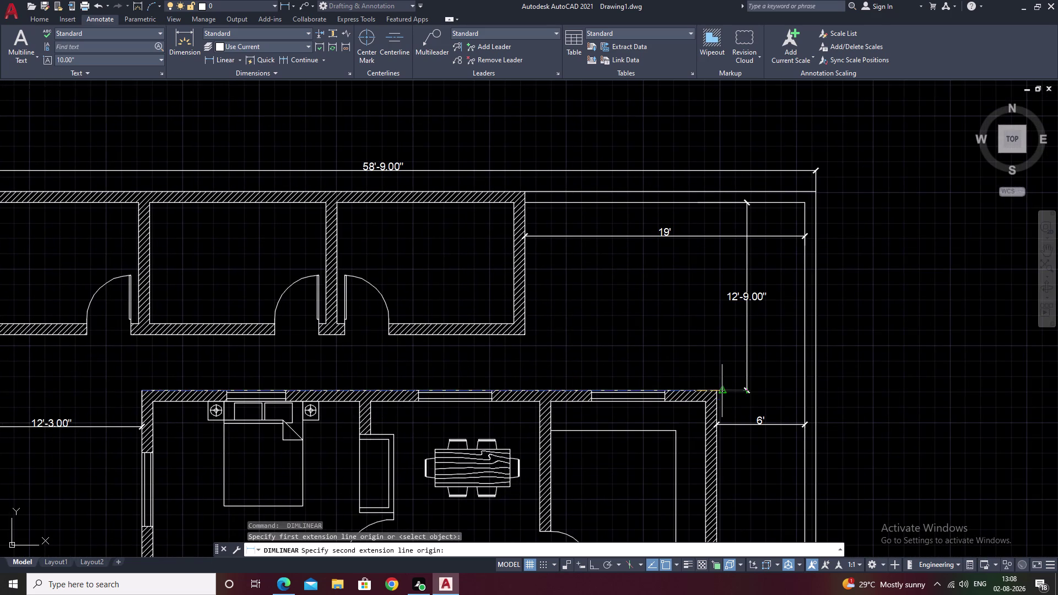
click(716, 393)
click(711, 374)
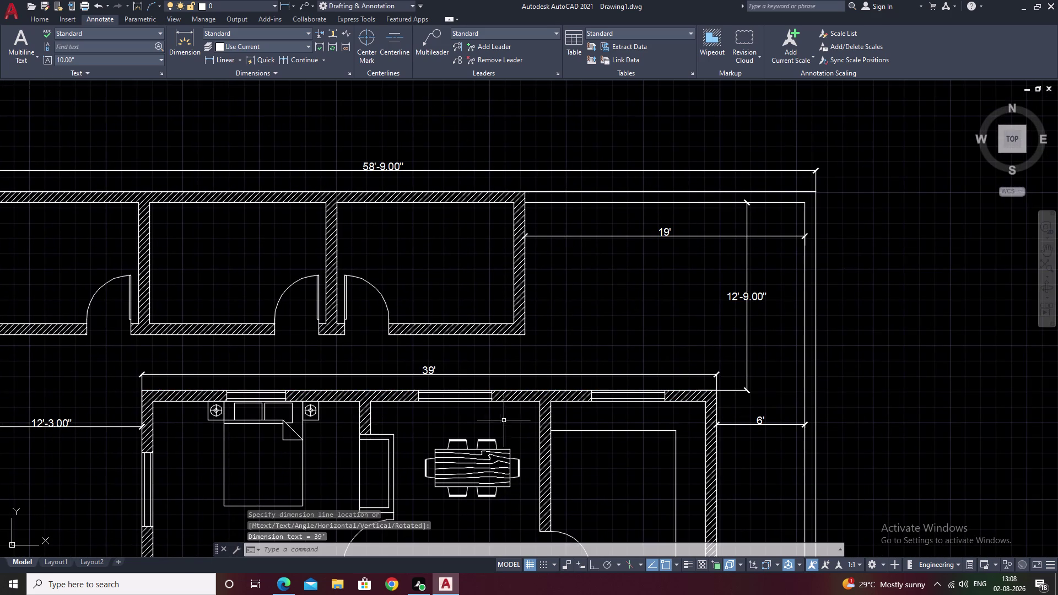
Dimension the staircase side at 9'-4.50".
middle_drag(503, 421, 527, 341)
middle_drag(532, 371, 552, 332)
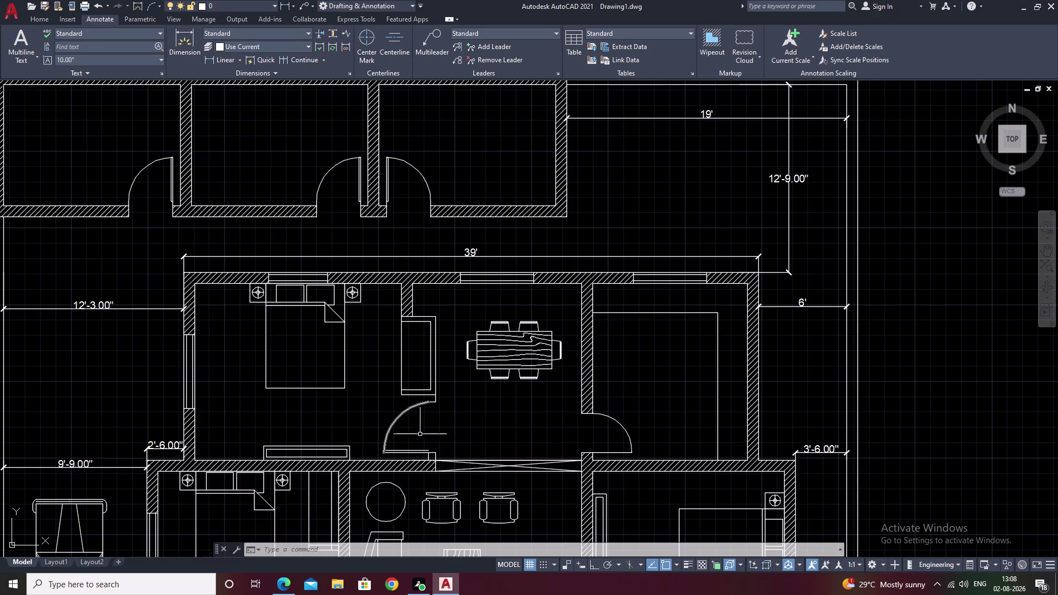
middle_drag(605, 419, 450, 228)
middle_drag(504, 351, 490, 241)
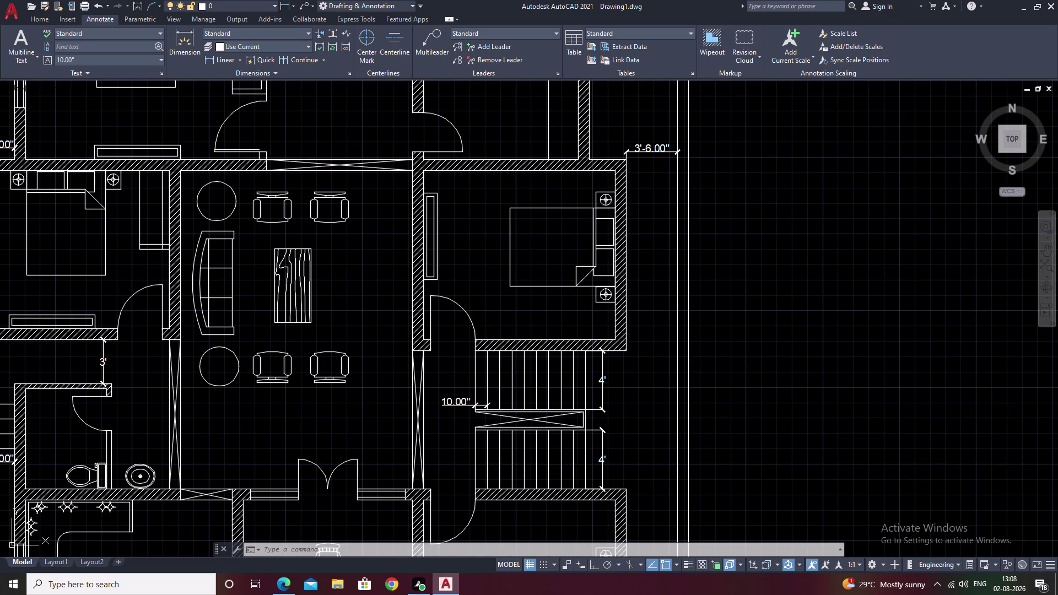
key(space)
click(627, 489)
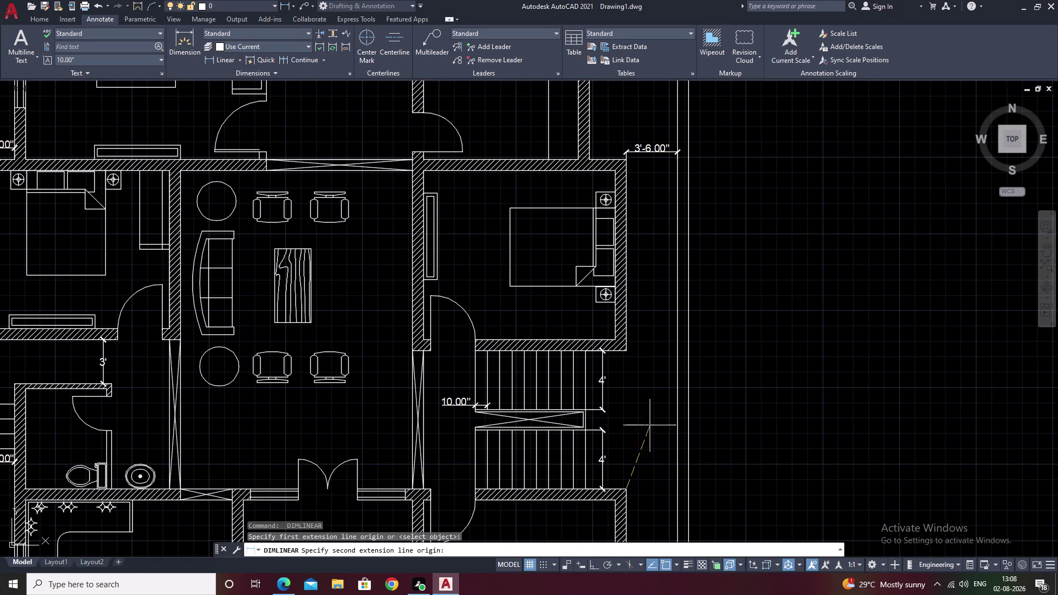
click(625, 353)
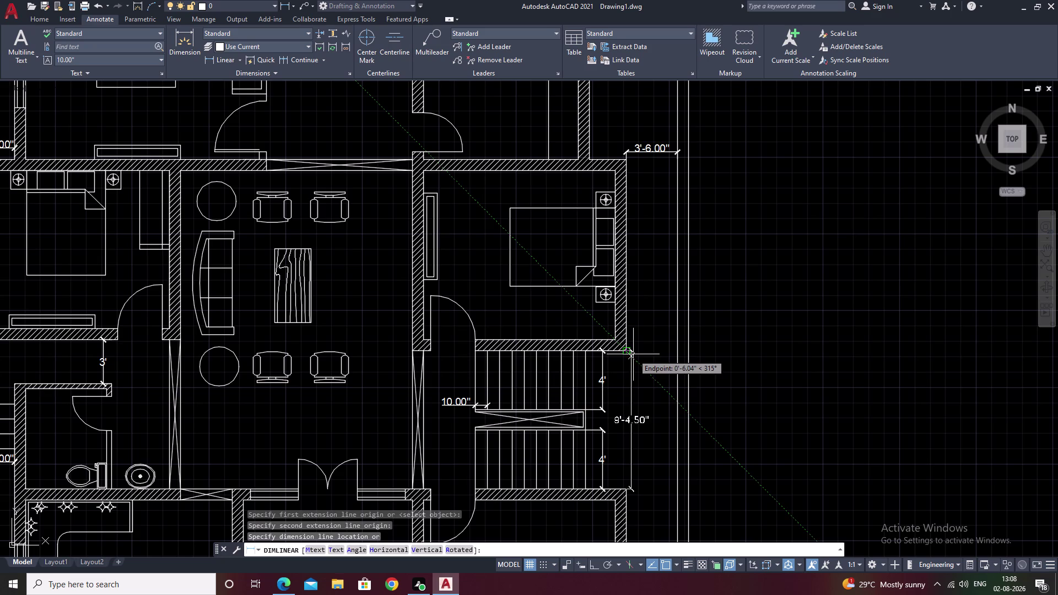
click(633, 355)
middle_drag(644, 469, 634, 430)
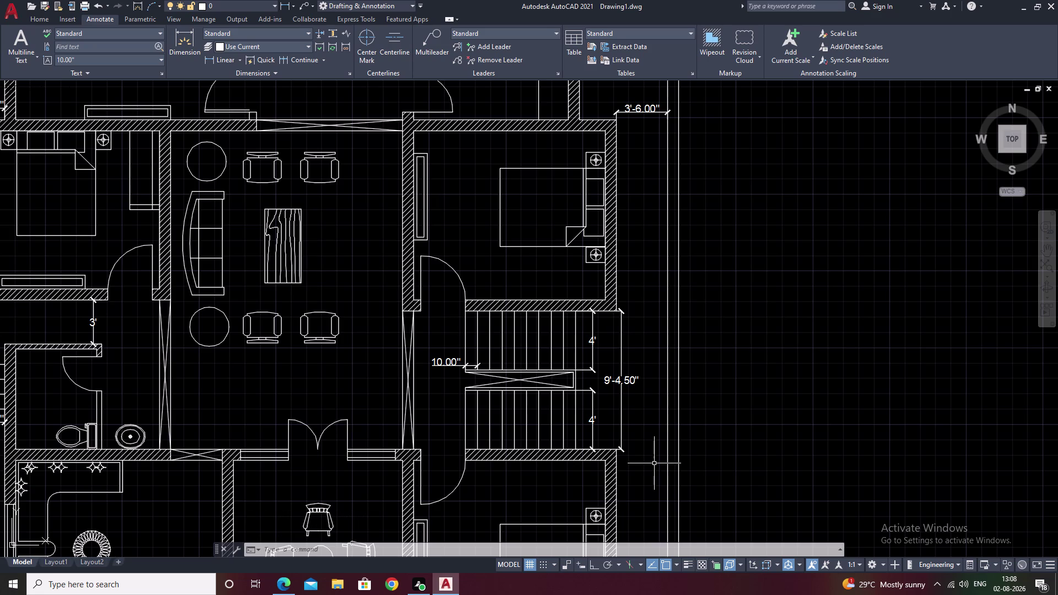
Dimension the 3'-9.00" gap between the upper room wing and the top wall.
middle_drag(360, 258, 560, 523)
middle_drag(393, 225, 435, 384)
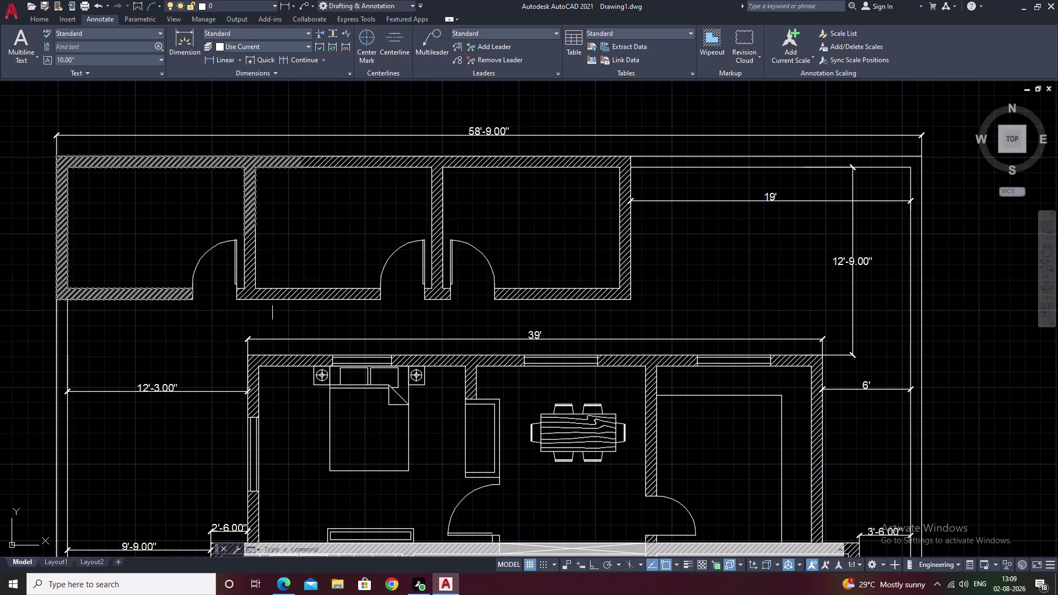
key(space)
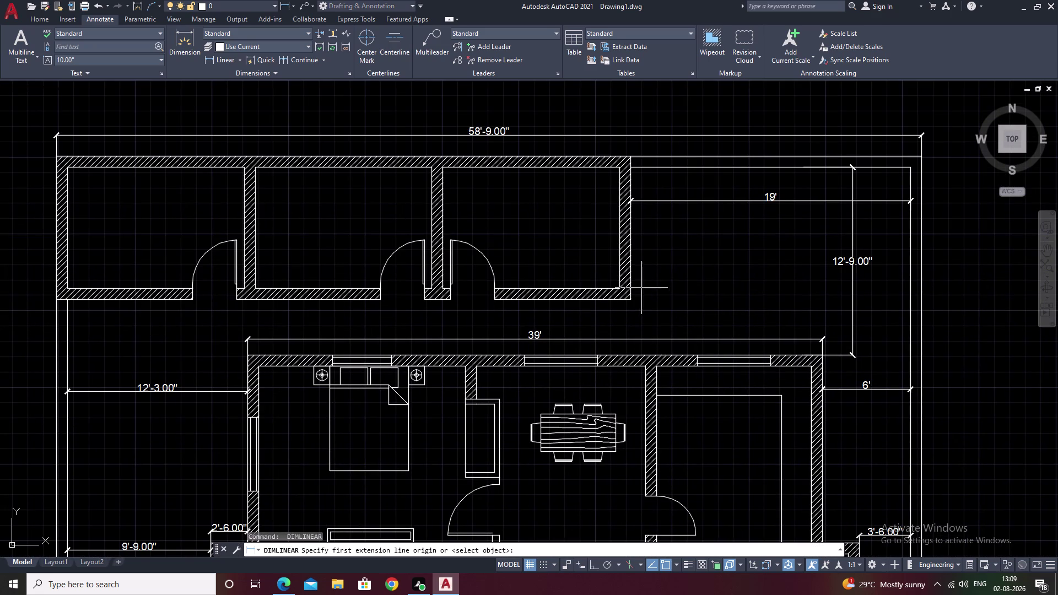
click(633, 302)
click(630, 356)
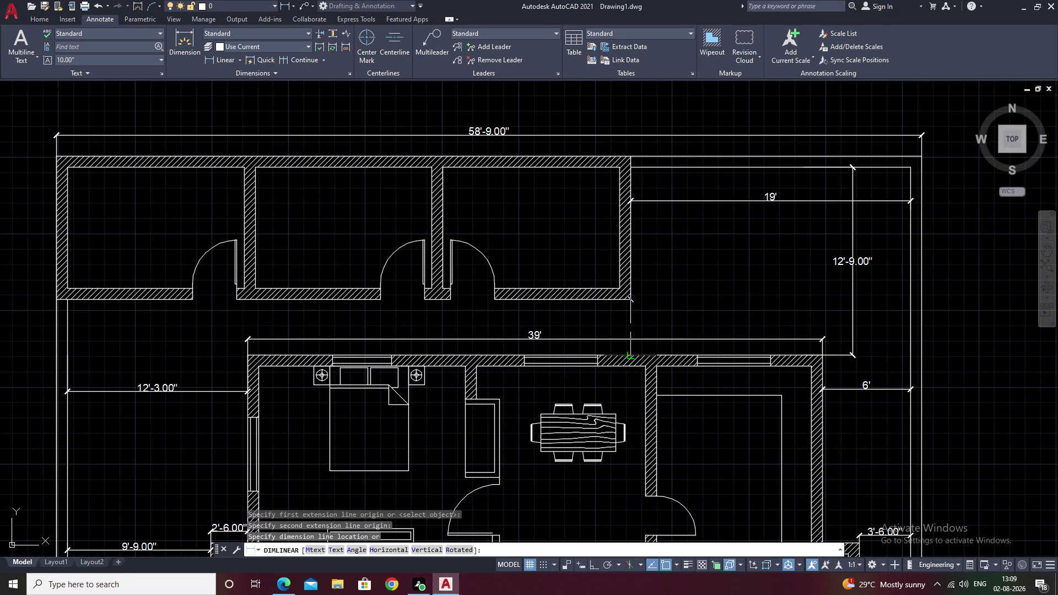
click(631, 356)
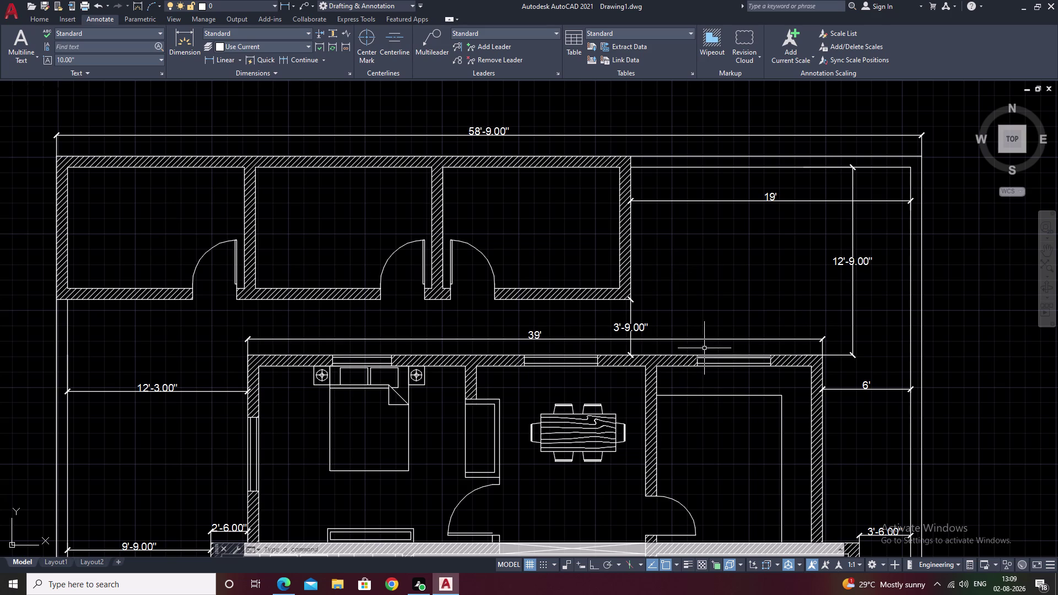
middle_drag(676, 282, 534, 270)
middle_drag(559, 293, 581, 211)
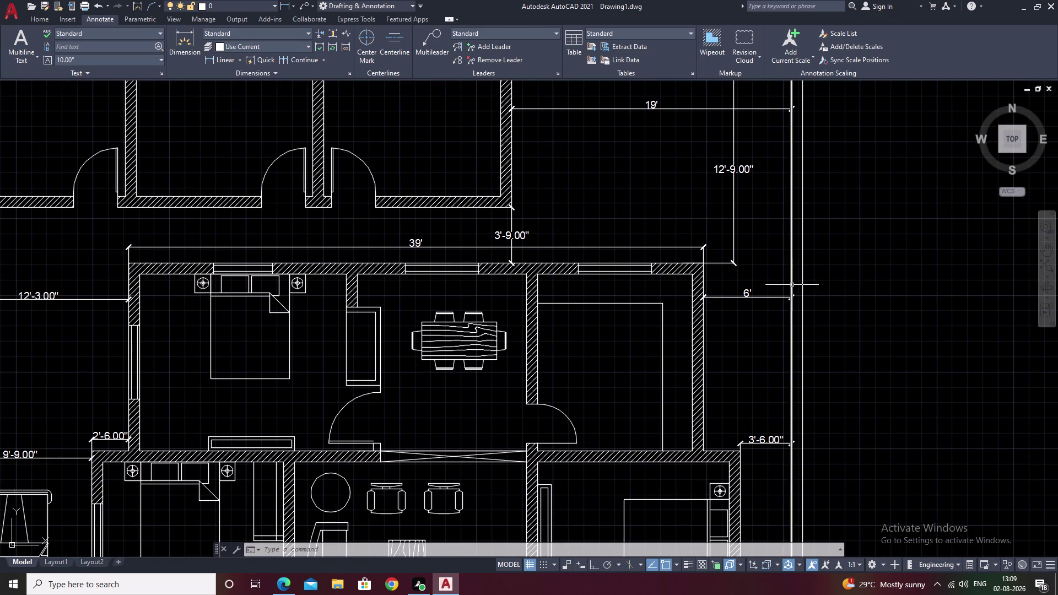
scroll(down, 3)
middle_drag(696, 349, 742, 225)
middle_drag(646, 276, 722, 222)
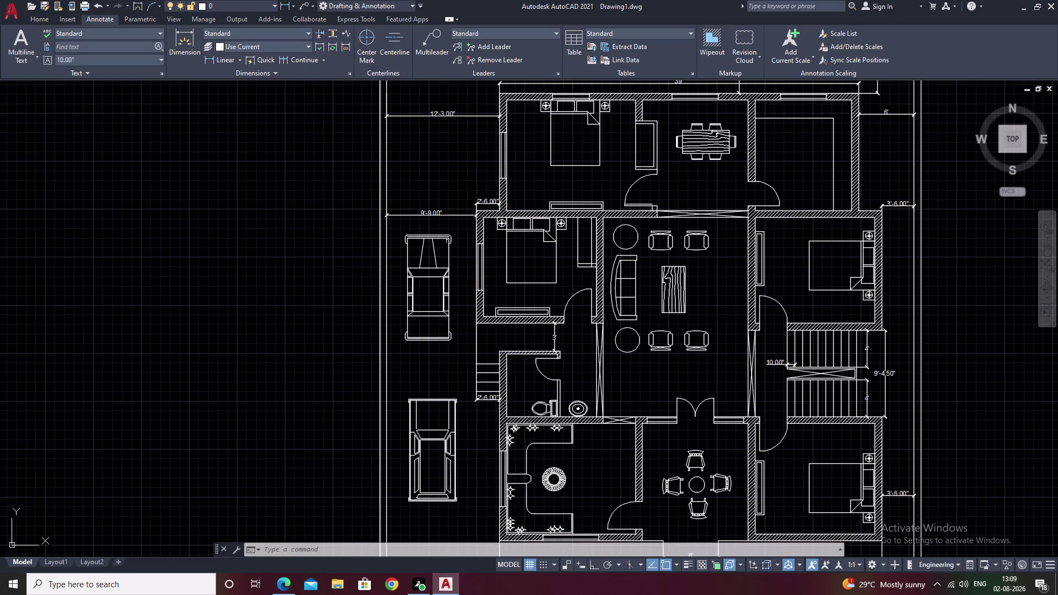
middle_drag(443, 234, 586, 267)
middle_drag(692, 305, 443, 265)
middle_drag(574, 305, 529, 241)
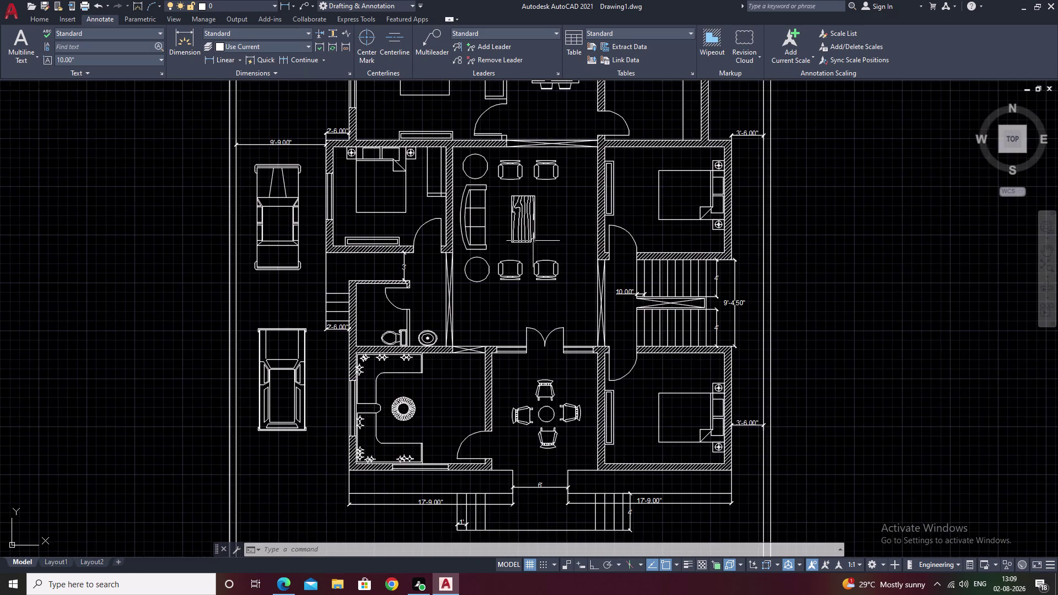
middle_drag(665, 291, 559, 328)
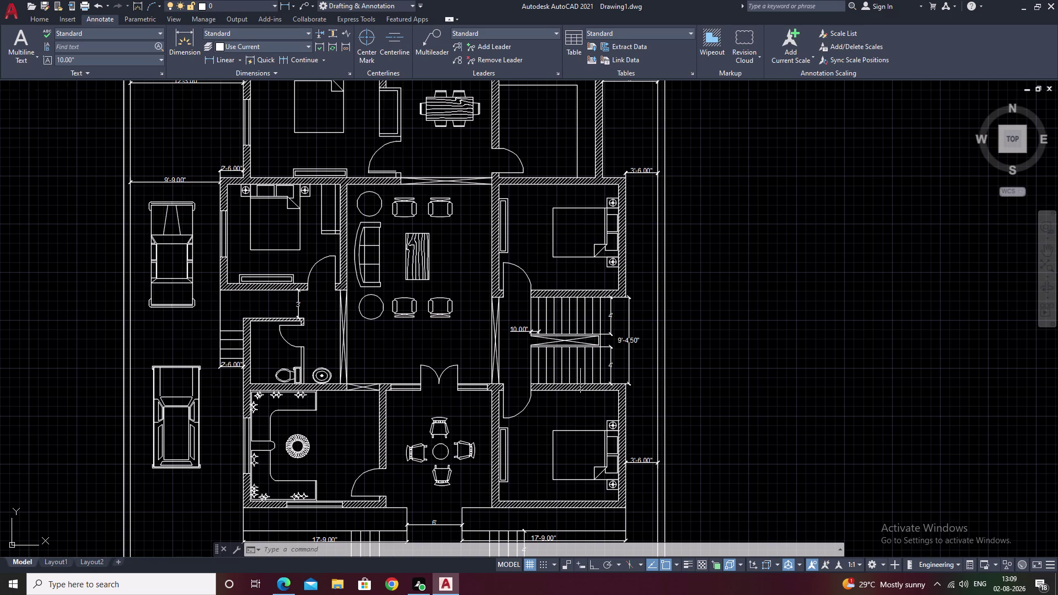
middle_drag(570, 374, 629, 386)
middle_drag(628, 386, 658, 395)
scroll(up, 3)
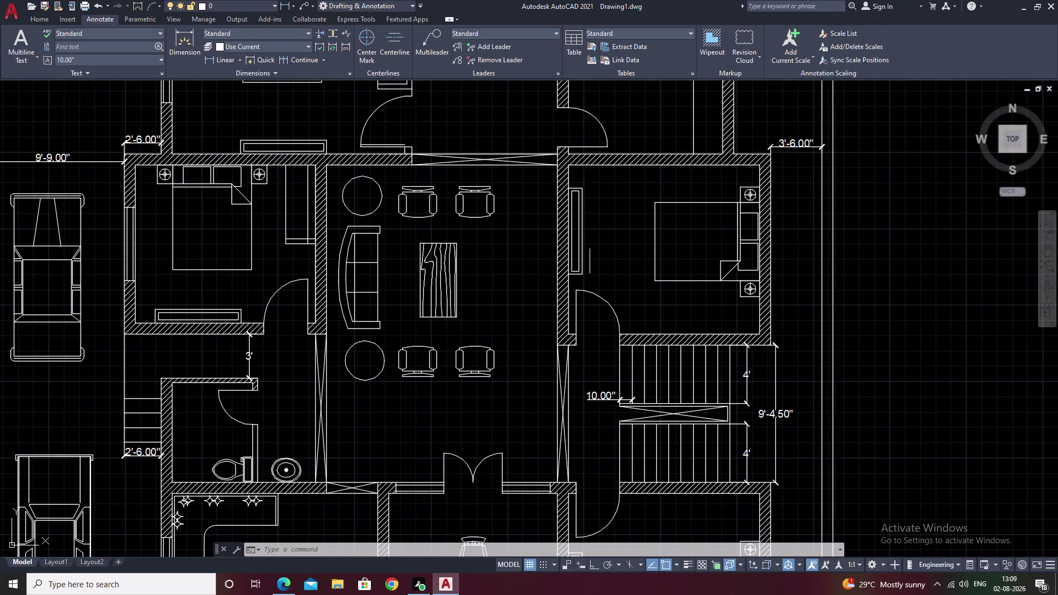
scroll(up, 3)
Select the bedroom window element's lines, including its bottom sill line.
drag(568, 130, 555, 305)
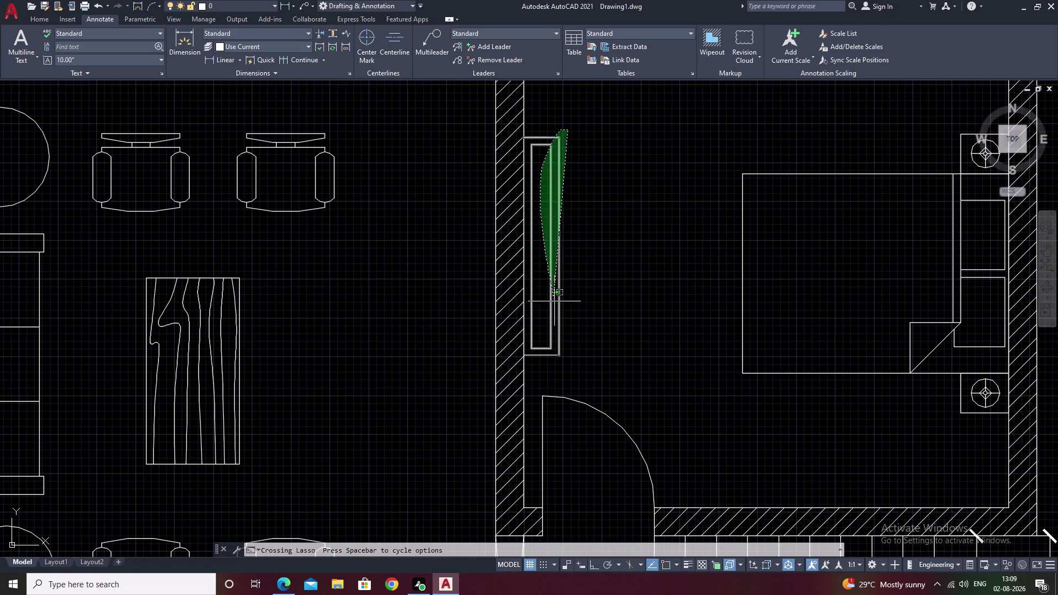
drag(555, 305, 558, 315)
scroll(up, 3)
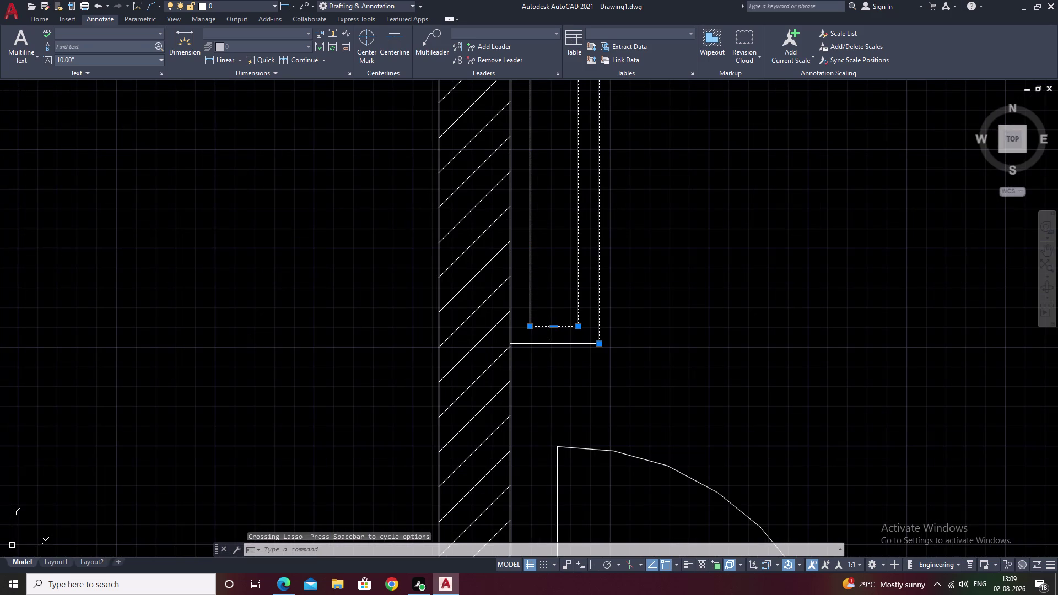
drag(551, 335, 540, 366)
click(561, 351)
drag(564, 340, 556, 348)
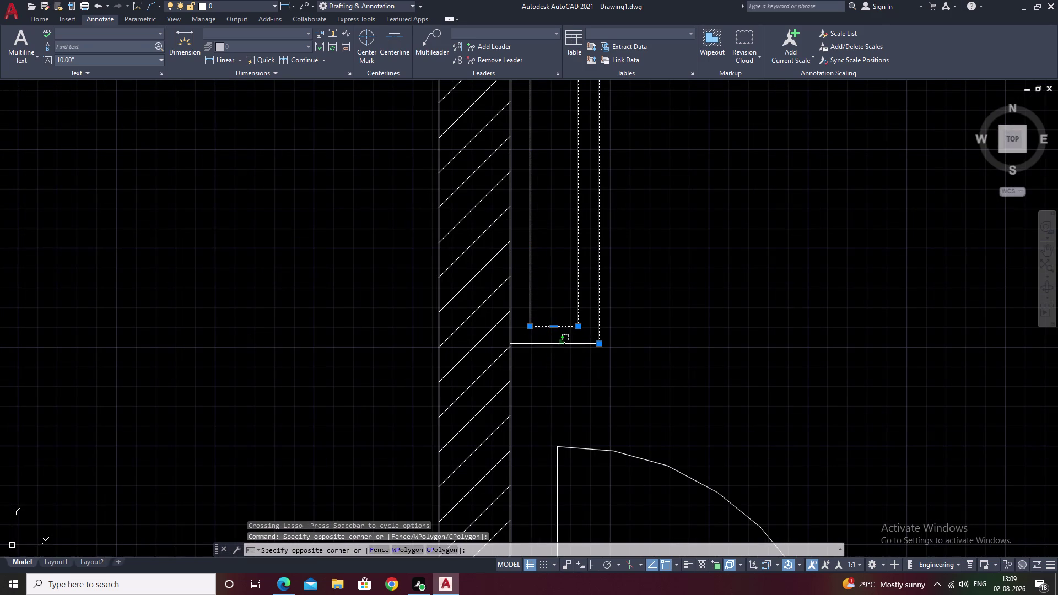
drag(556, 348, 547, 364)
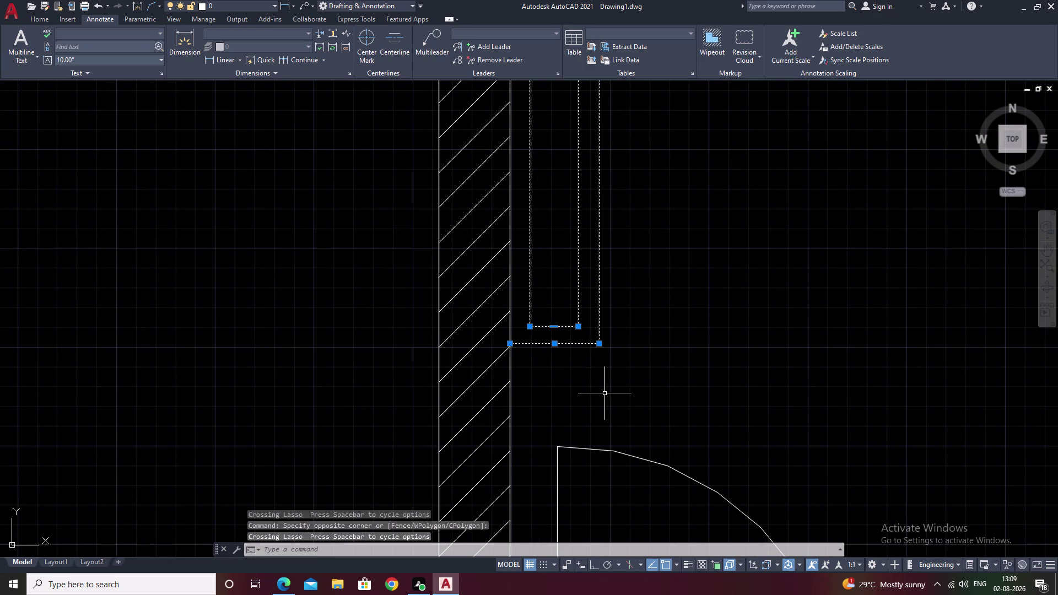
Copy the window from its bottom corner into empty space right of the plan, then select the copy.
text(co)
key(space)
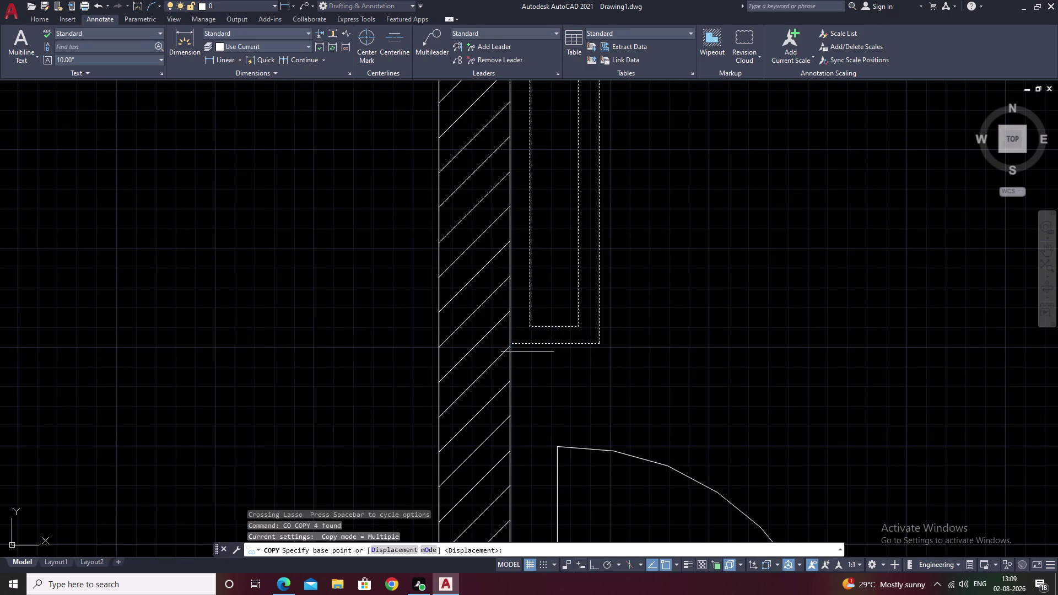
click(513, 345)
scroll(down, 3)
scroll(down, 3)
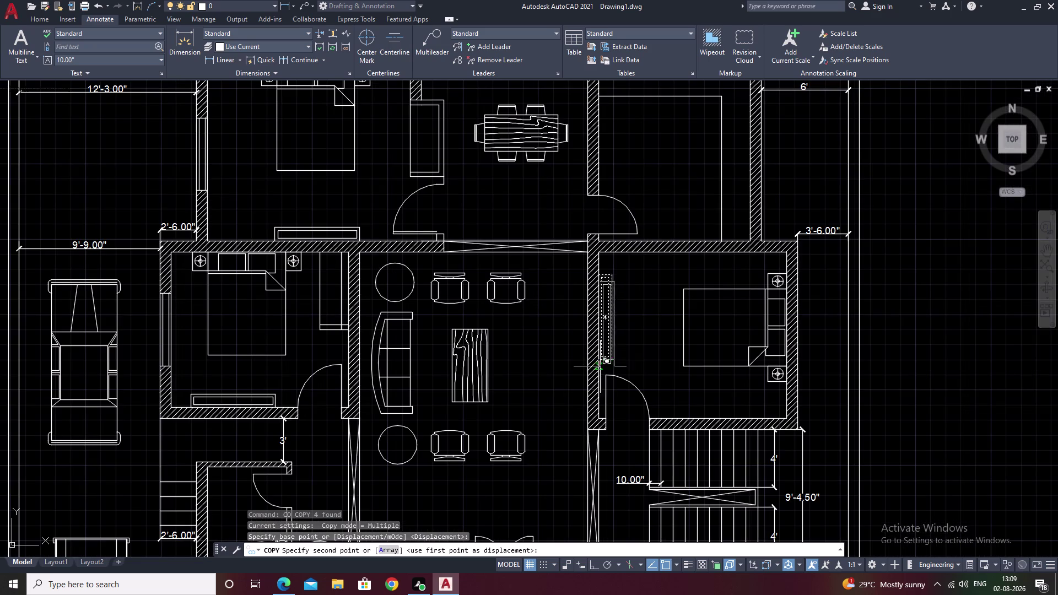
middle_drag(662, 364, 382, 346)
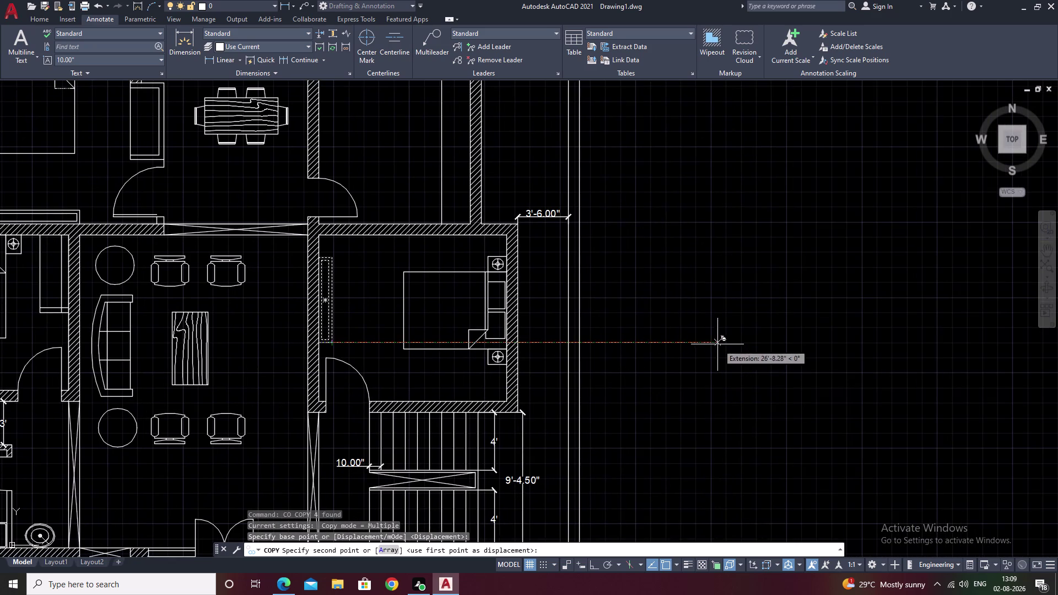
click(718, 344)
key(Escape)
drag(769, 223, 764, 430)
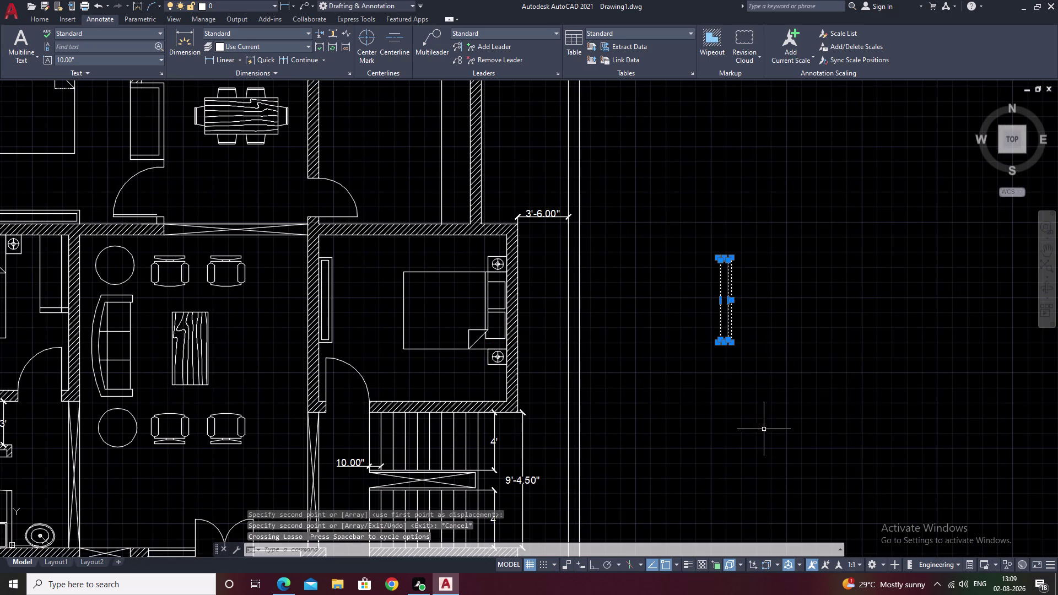
Rotate the window copy 180° about its lower end with Ortho on.
text(ro)
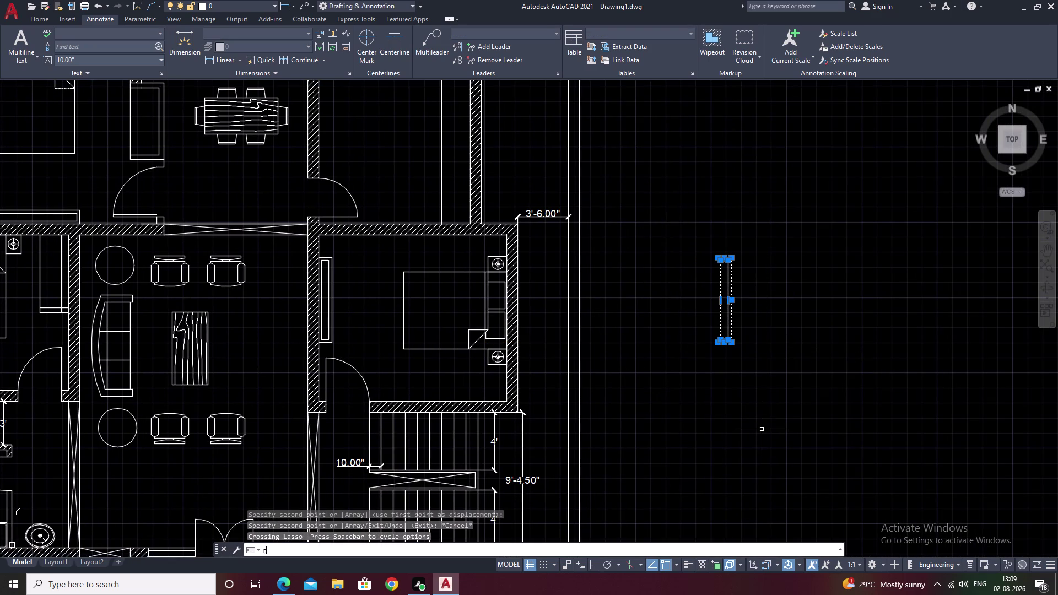
key(space)
click(717, 346)
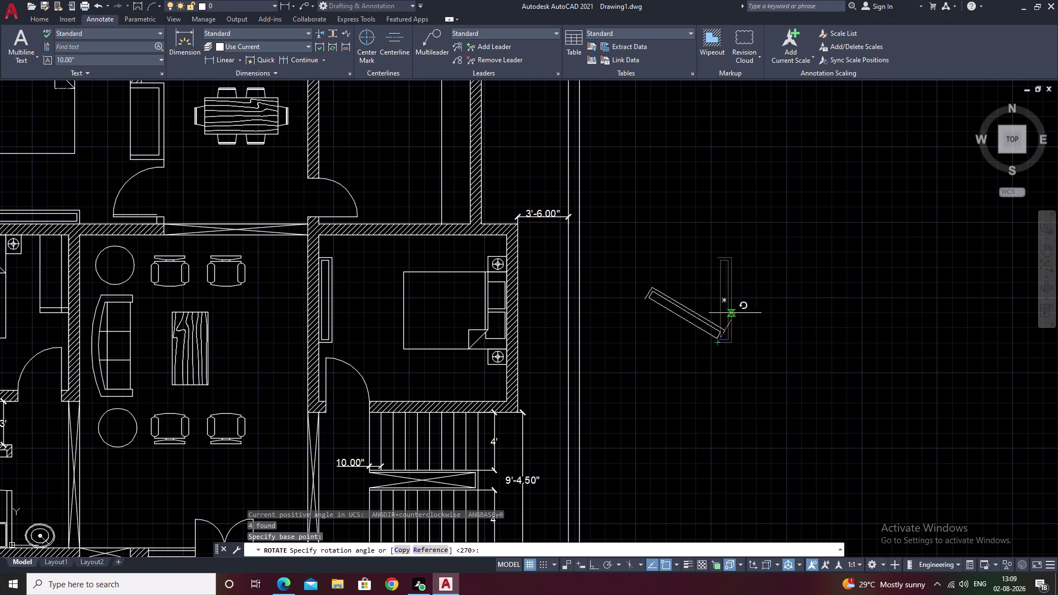
key(F8)
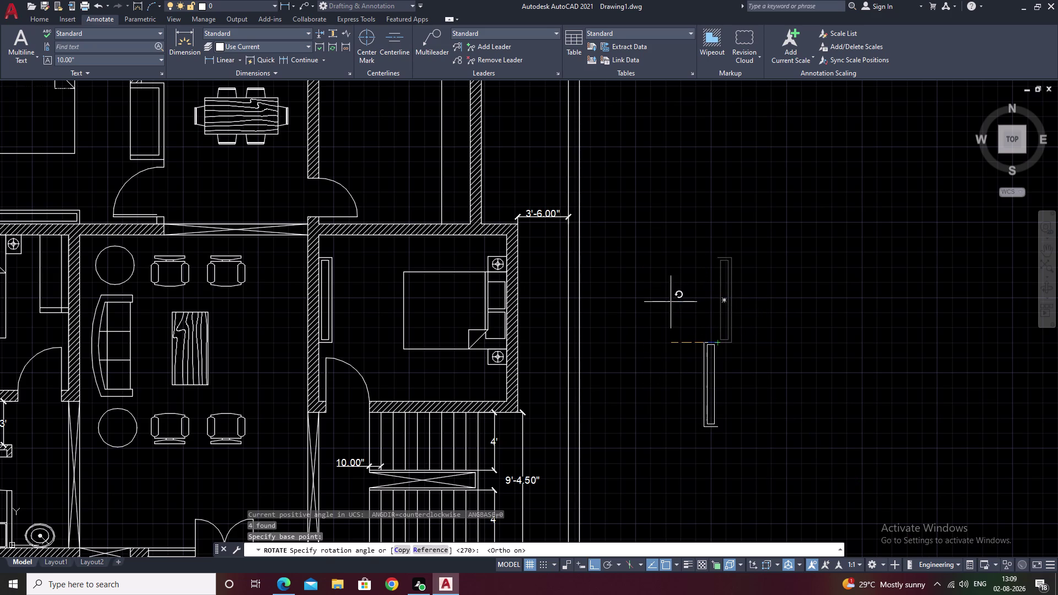
click(673, 302)
key(Escape)
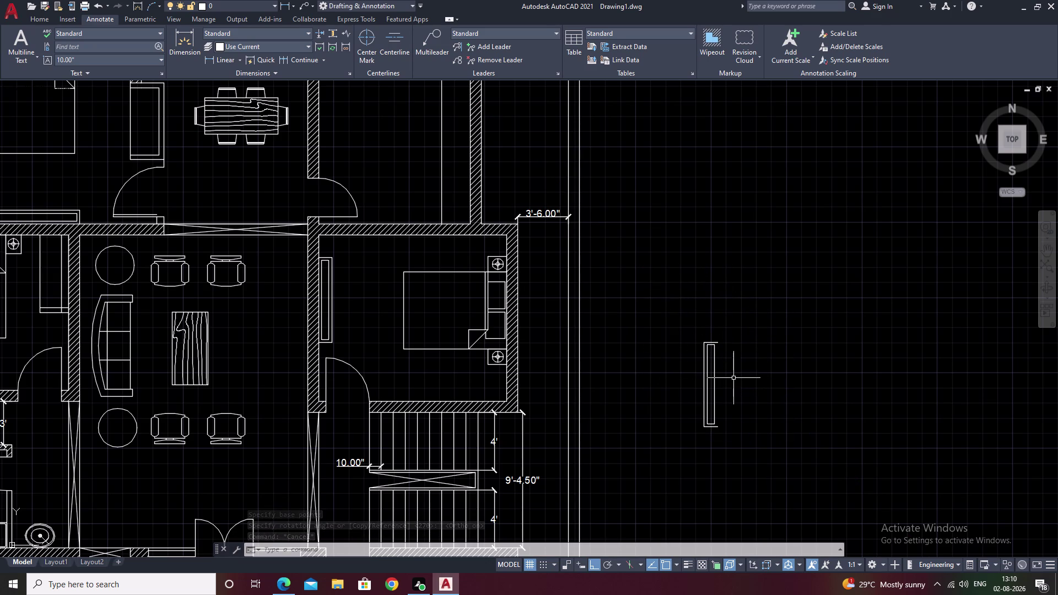
Reselect the rotated copy and start moving it from its bottom corner.
drag(730, 338, 744, 494)
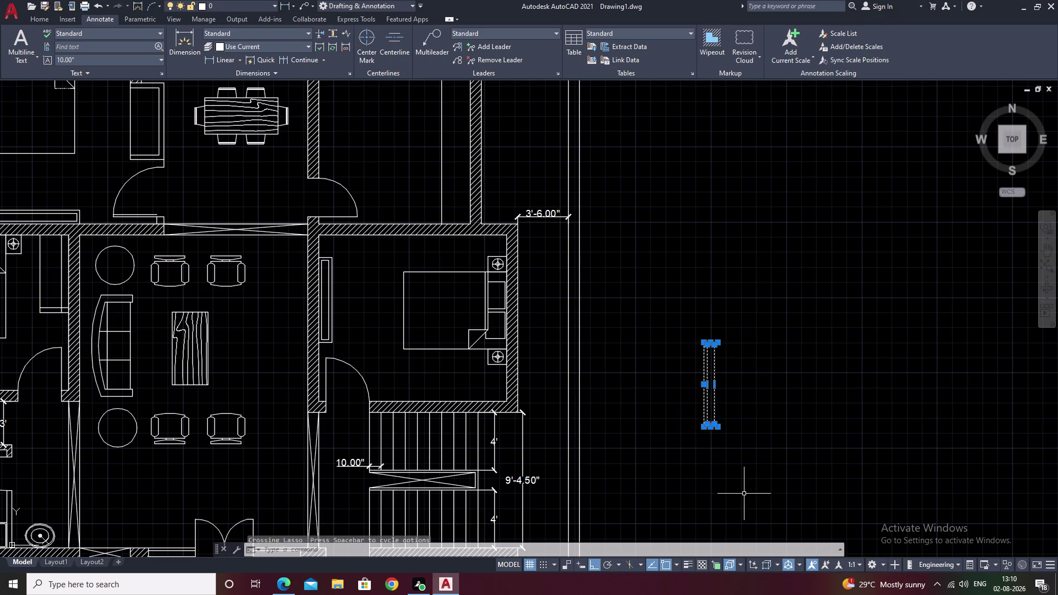
text(m)
key(space)
click(719, 429)
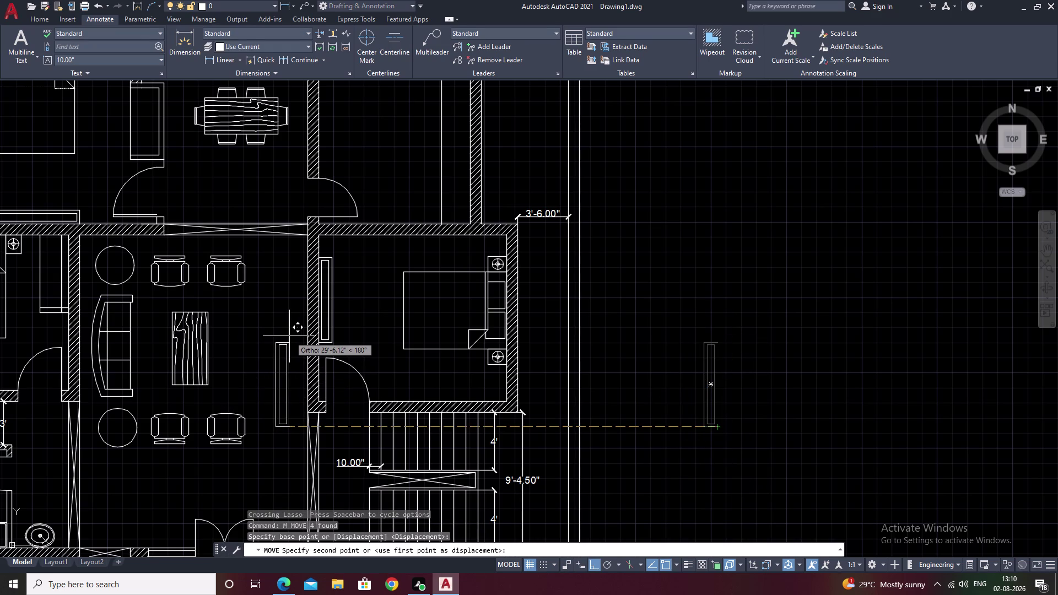
With Ortho off, place the flipped copy against the shared bedroom wall, then view the whole plan.
middle_drag(289, 336, 337, 365)
scroll(up, 3)
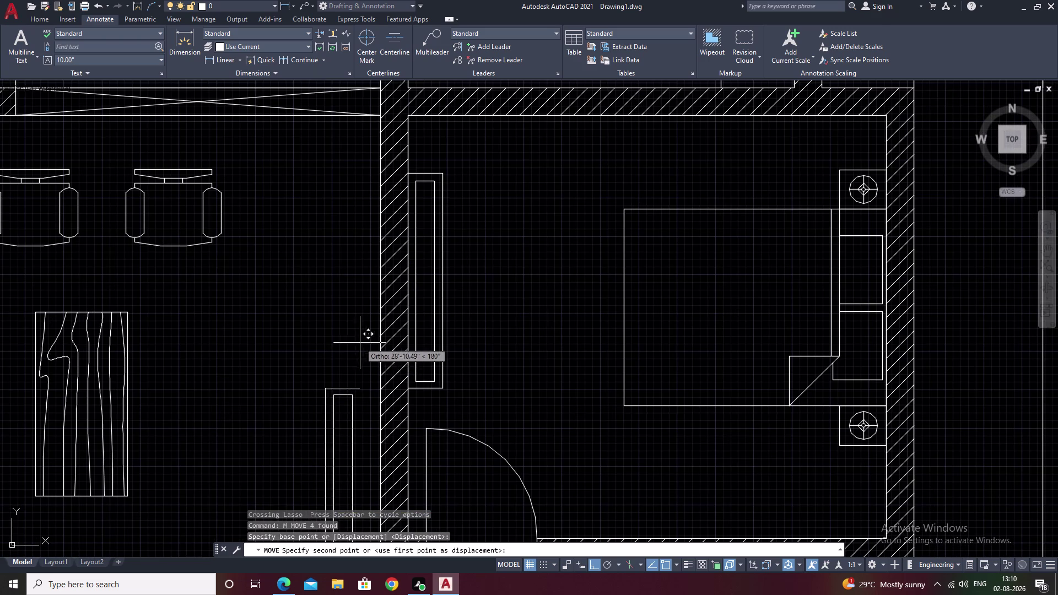
key(F8)
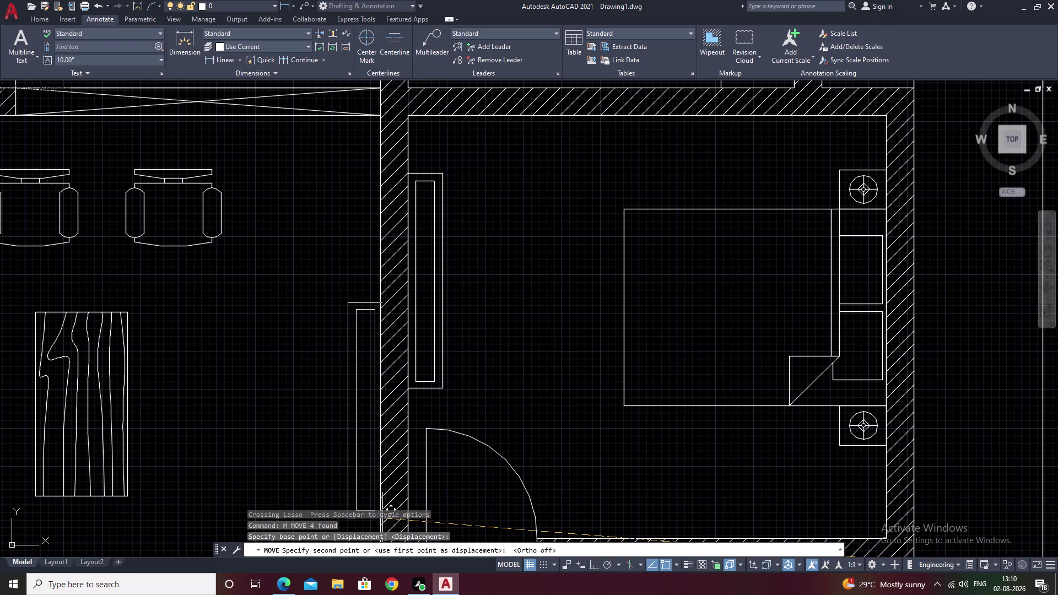
scroll(up, 3)
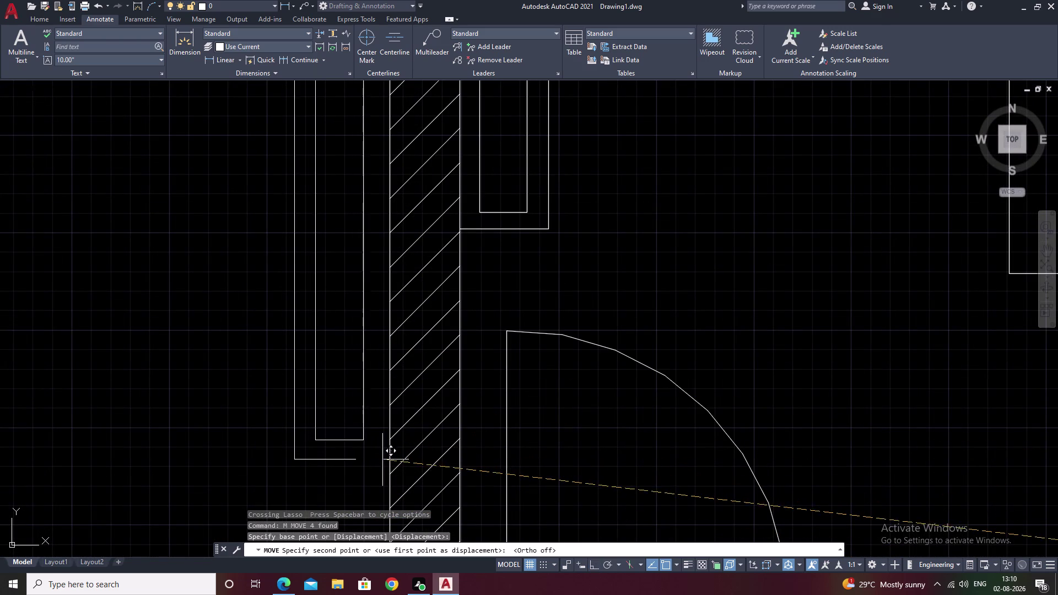
click(389, 463)
scroll(down, 3)
scroll(down, 3)
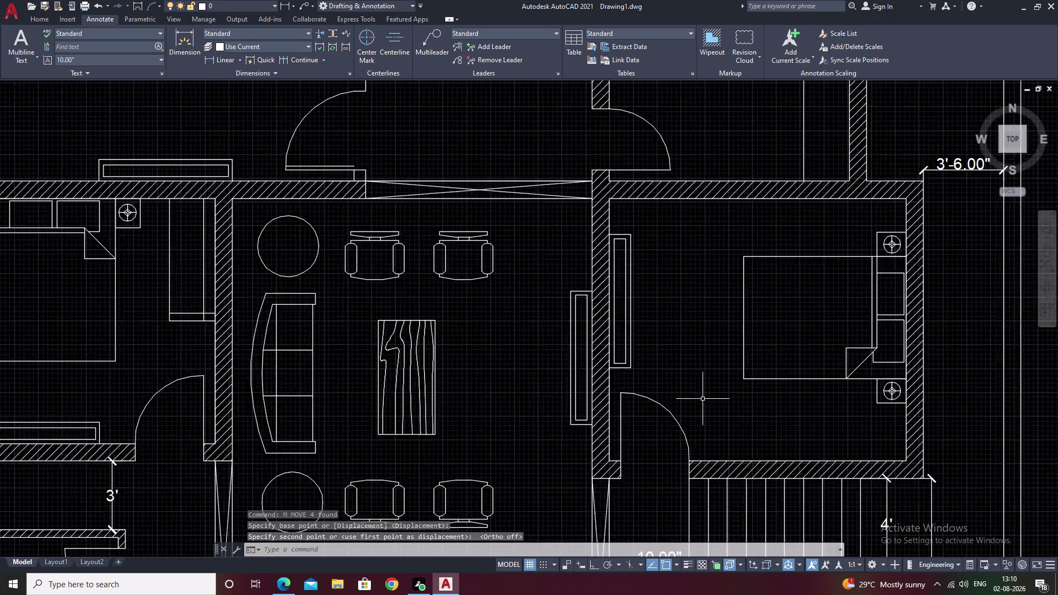
middle_drag(702, 399, 469, 384)
middle_drag(830, 371, 634, 380)
scroll(down, 3)
middle_drag(776, 385, 769, 329)
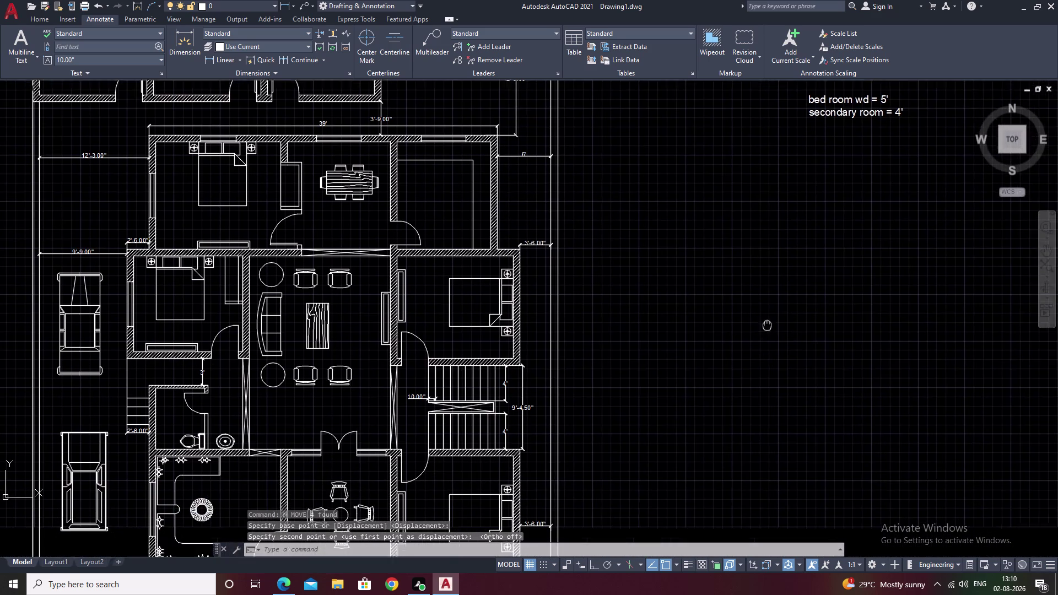
middle_drag(768, 329, 766, 305)
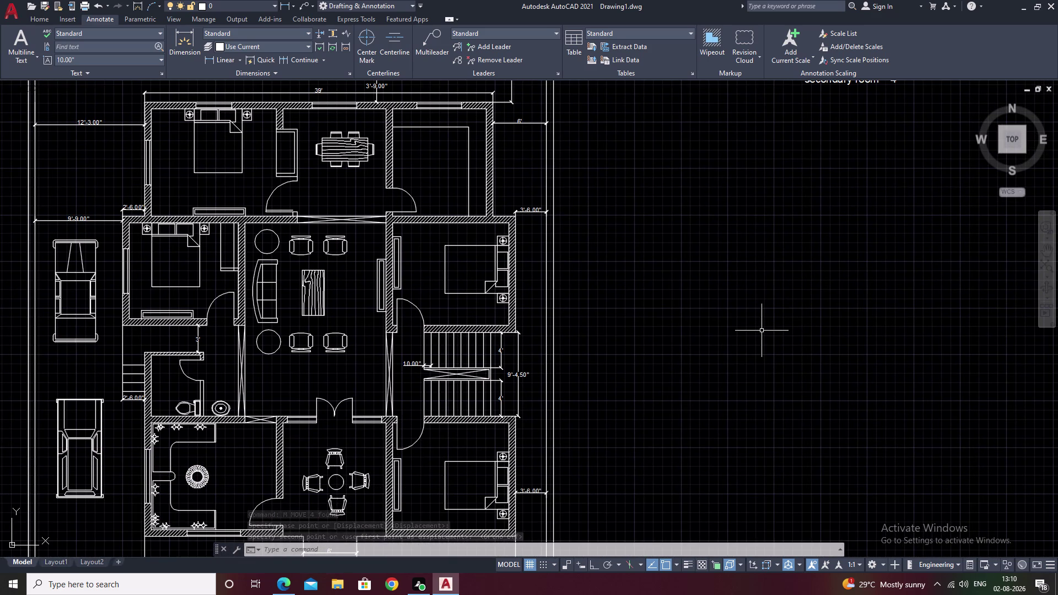